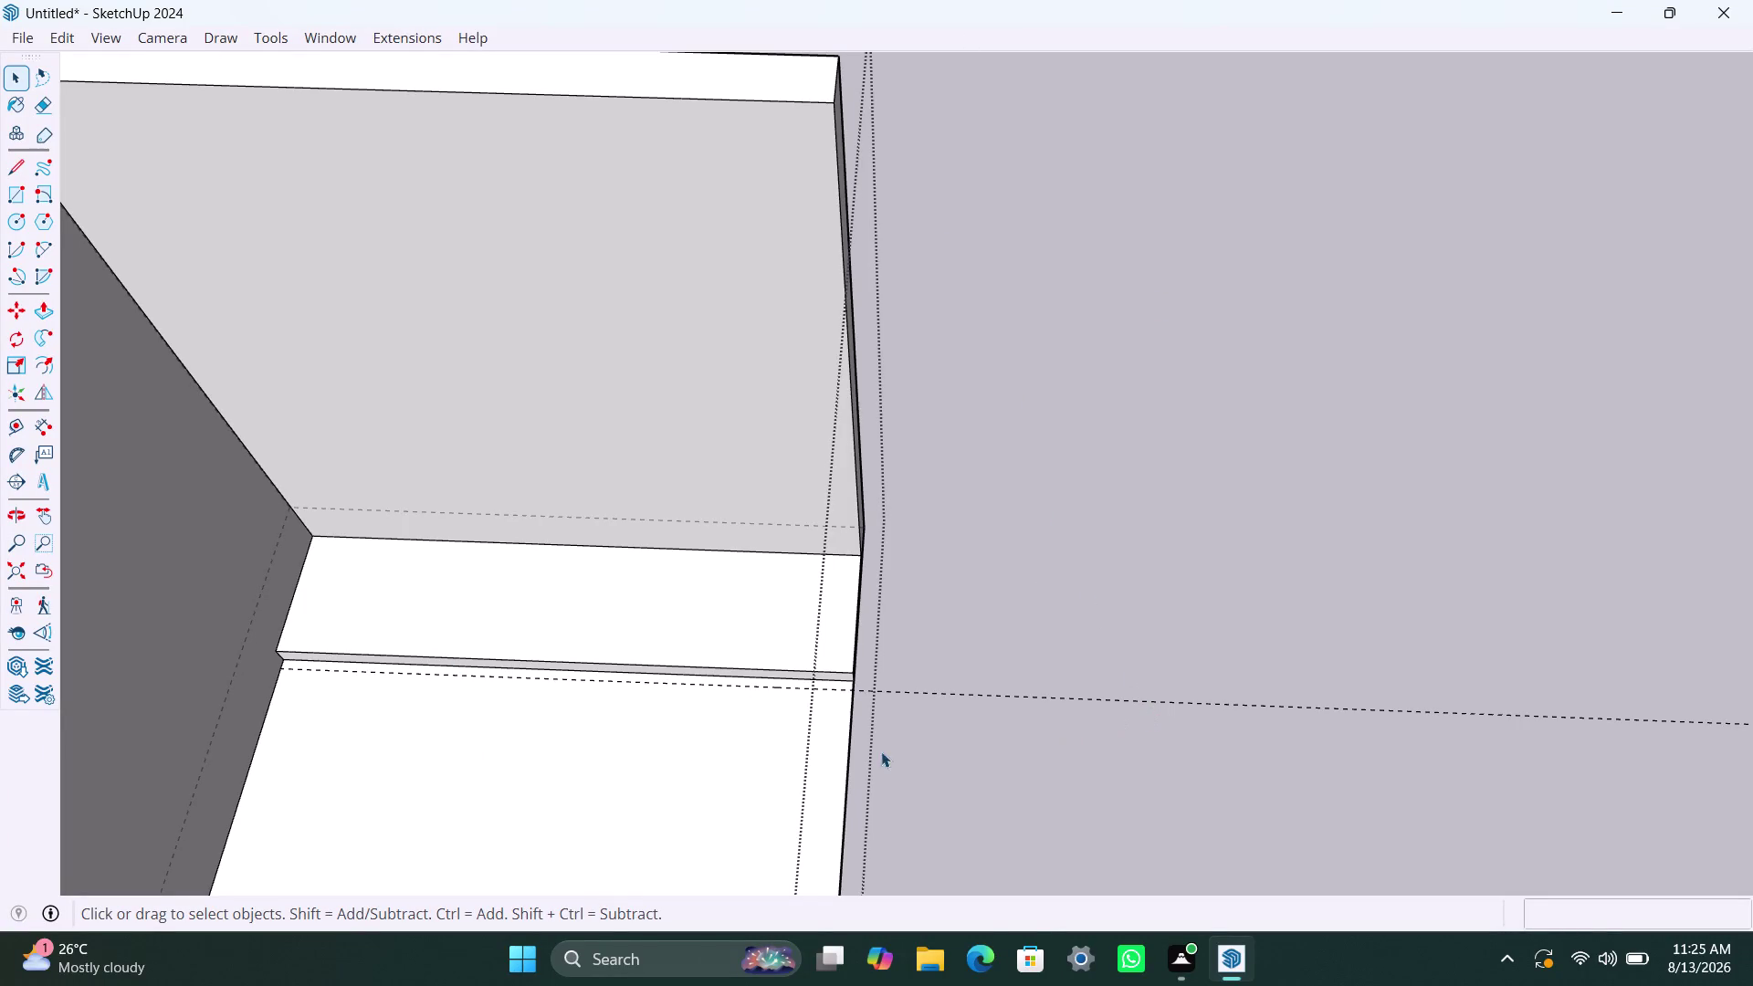
Place a Tape Measure guide 155 mm from the ledge's left end.
click(285, 617)
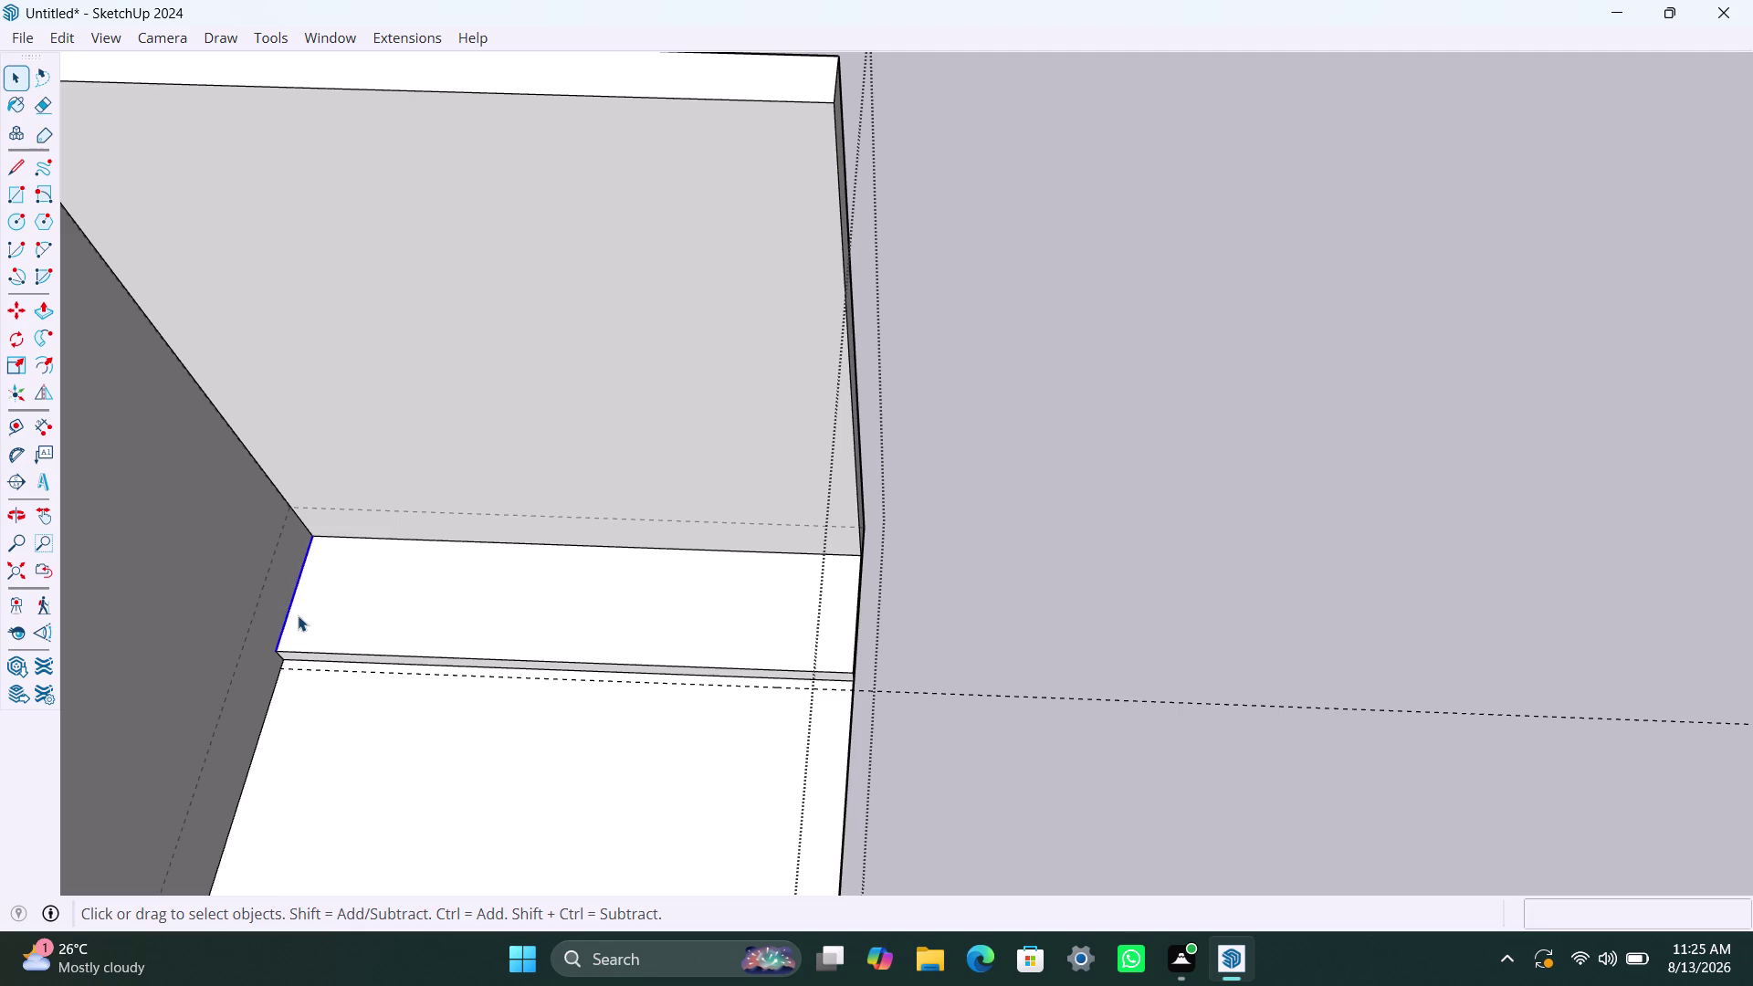
key(t)
click(291, 611)
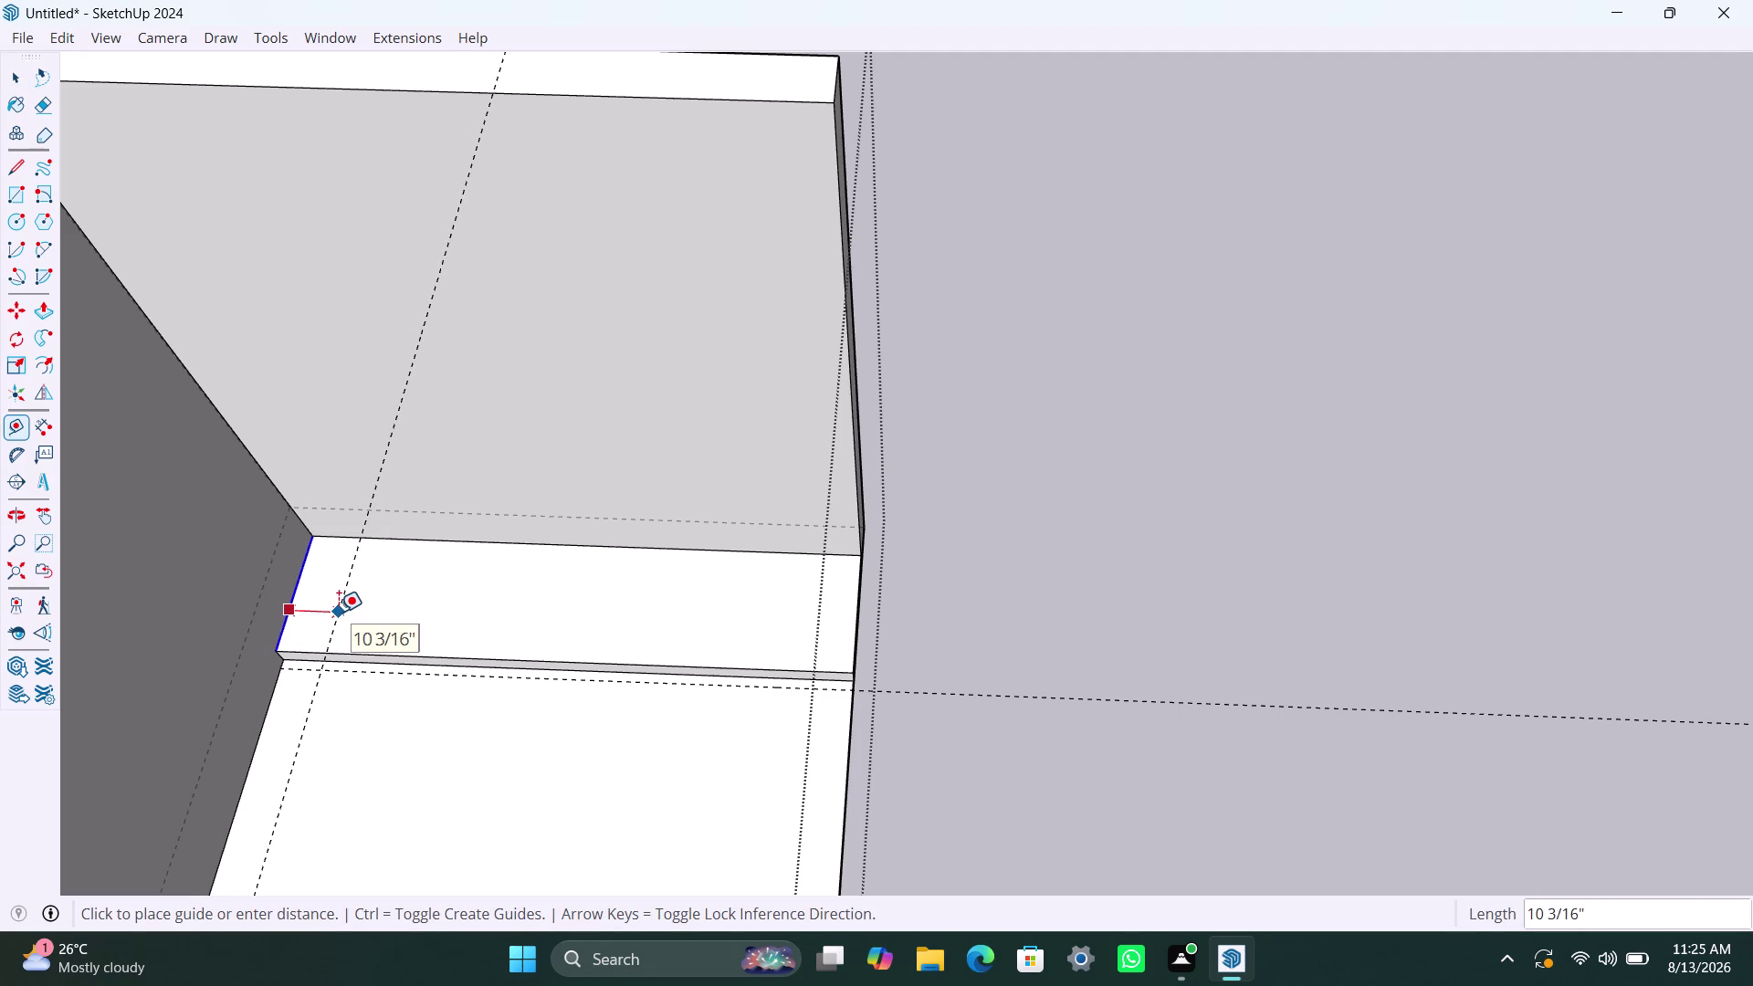
text(155)
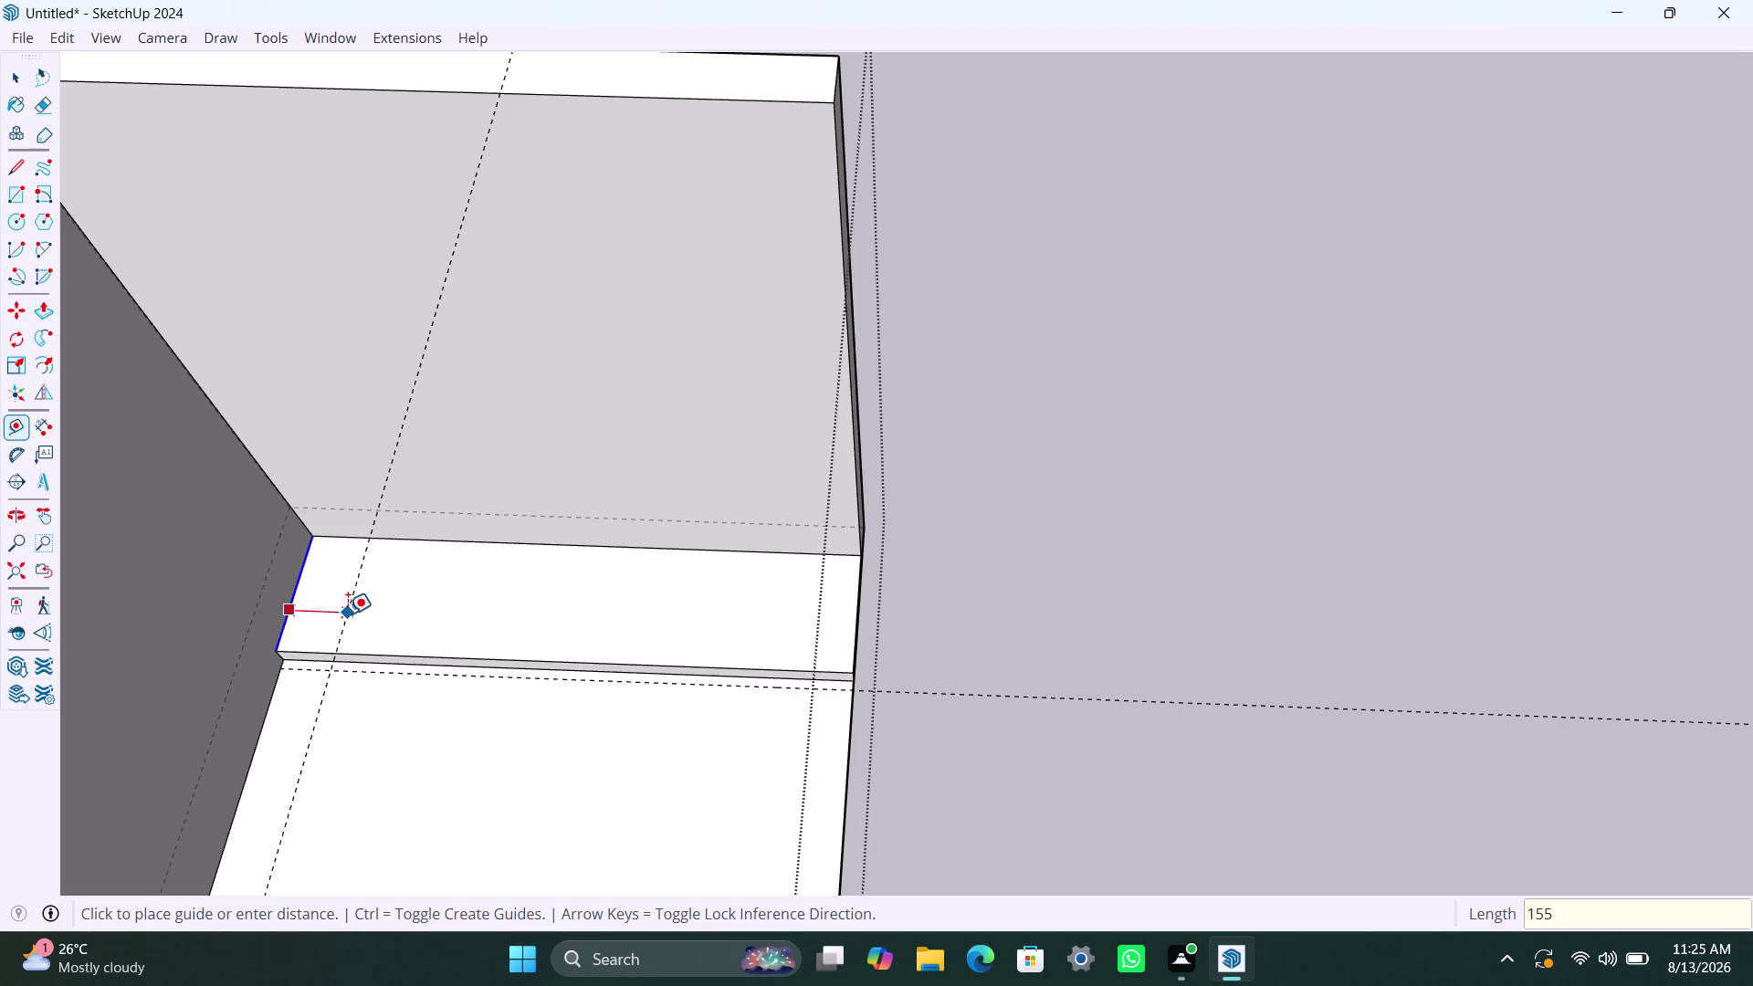
text(mm)
key(Return)
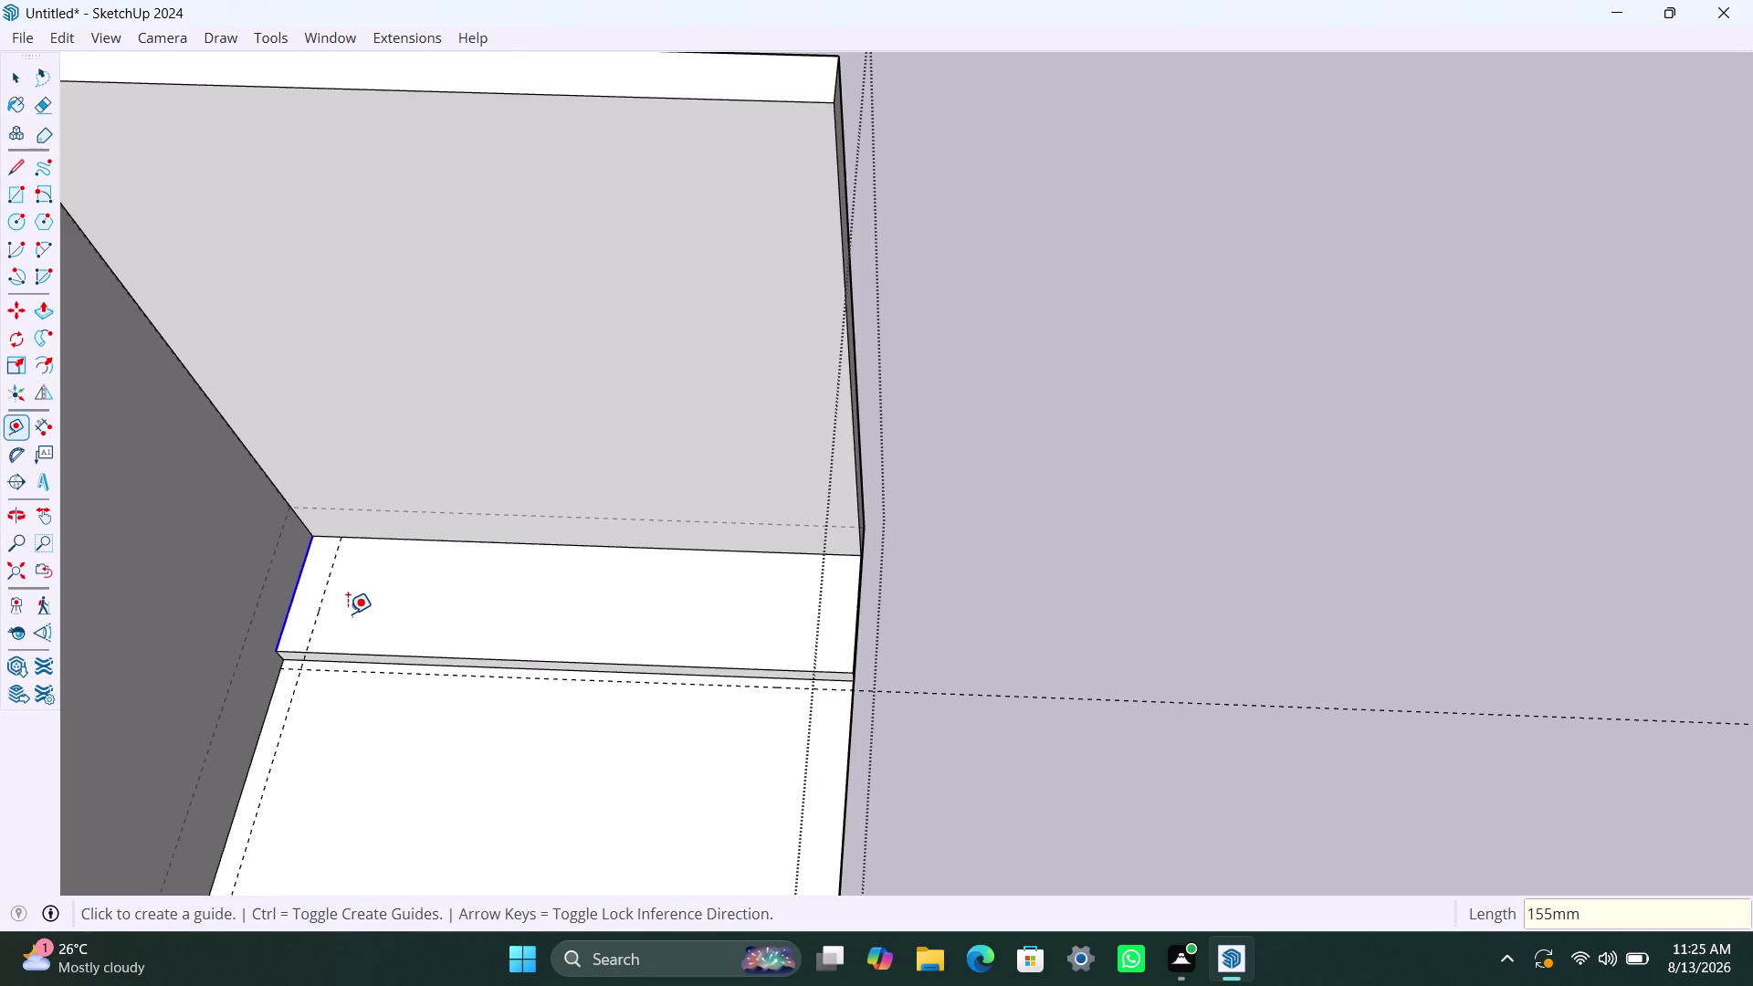
click(319, 592)
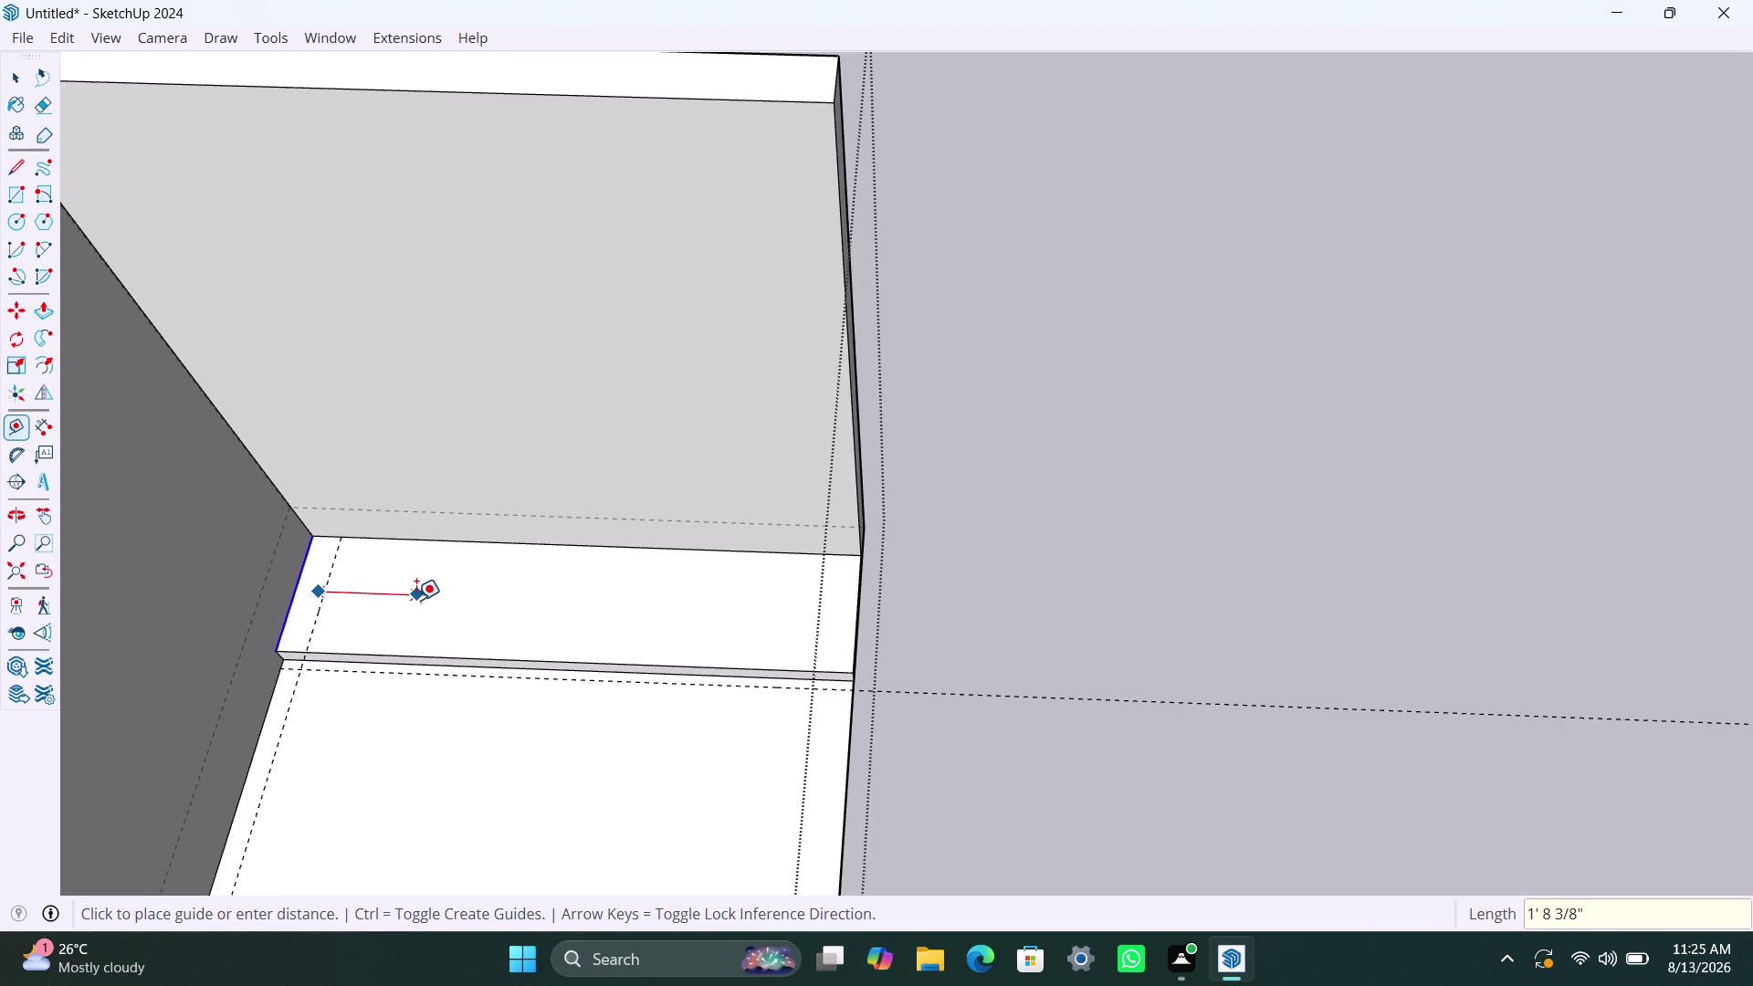
key(Escape)
Add guides 850 mm and then 600 mm further along the ledge.
click(318, 601)
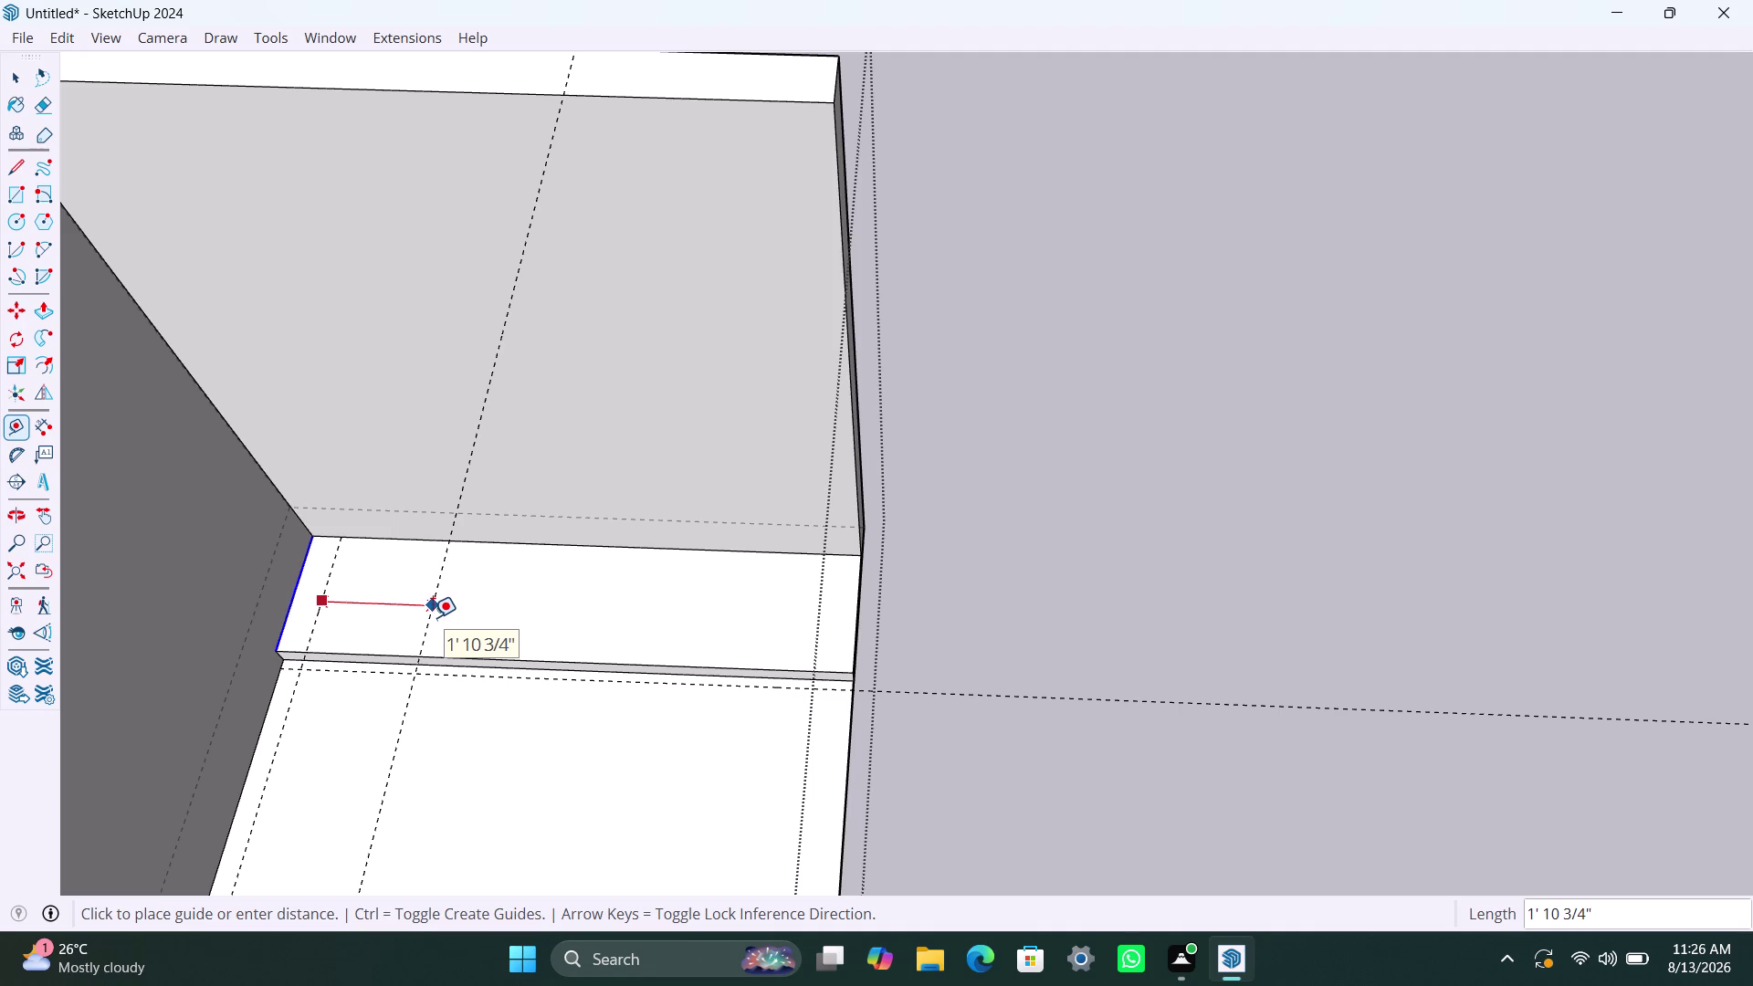
text(850m)
text(m)
key(Return)
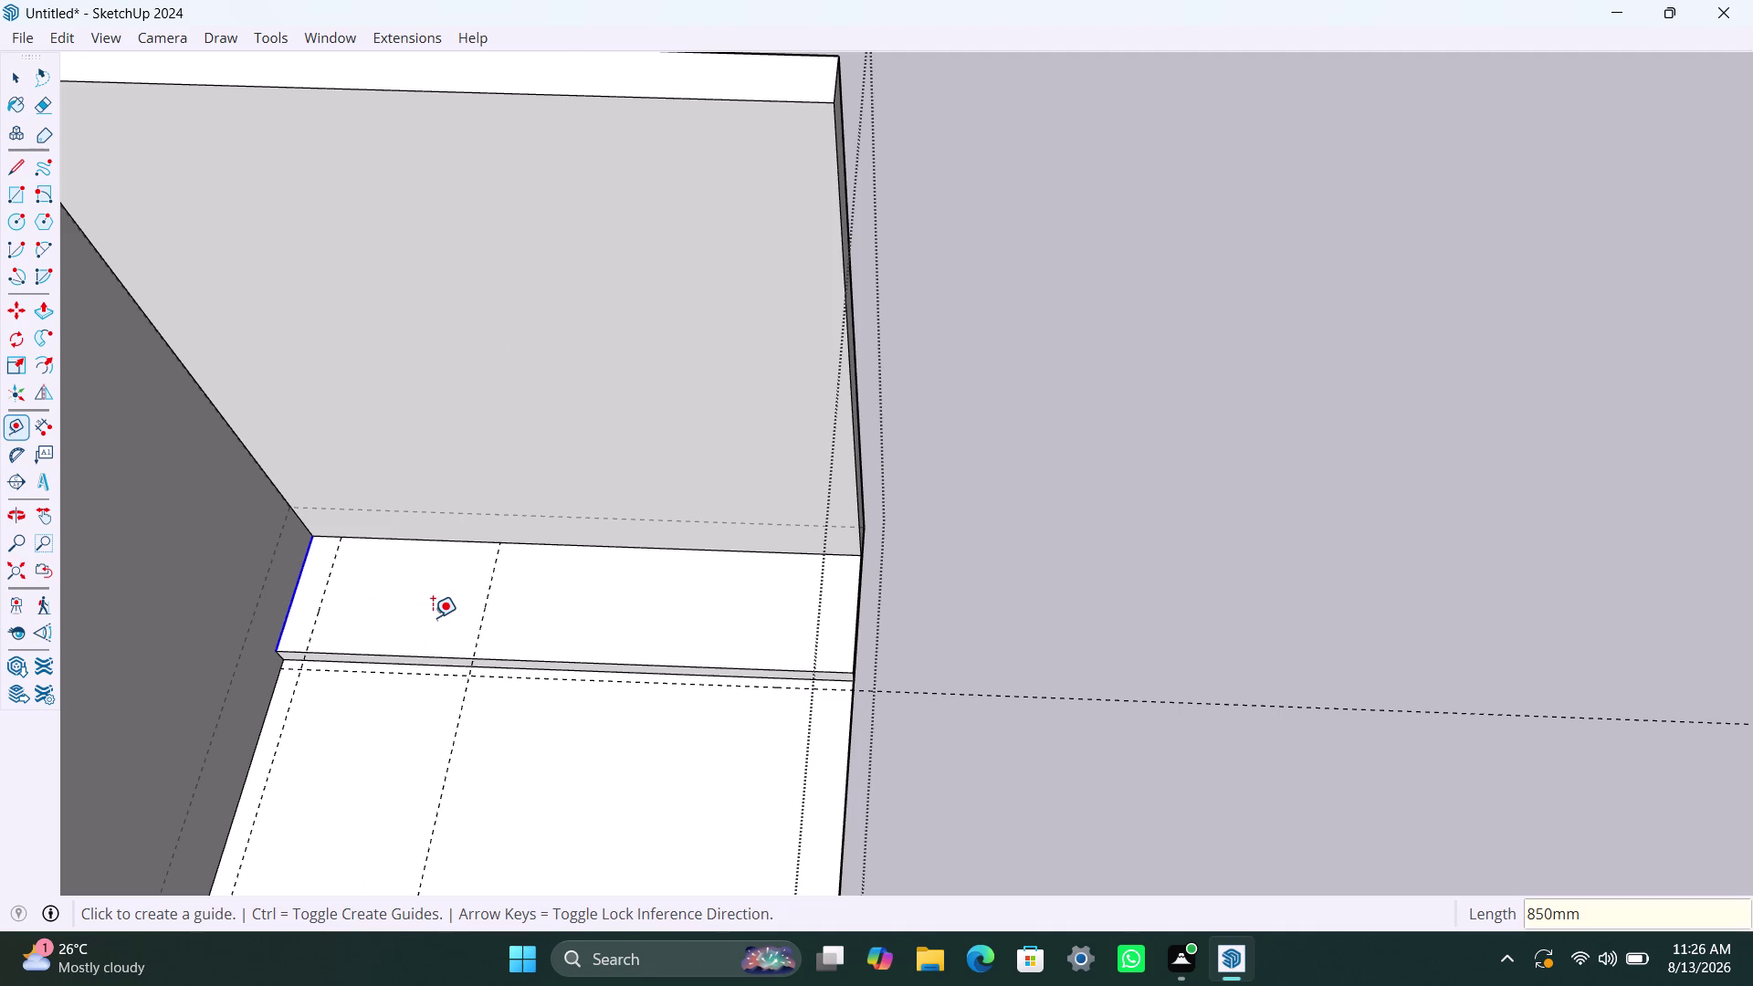
click(485, 602)
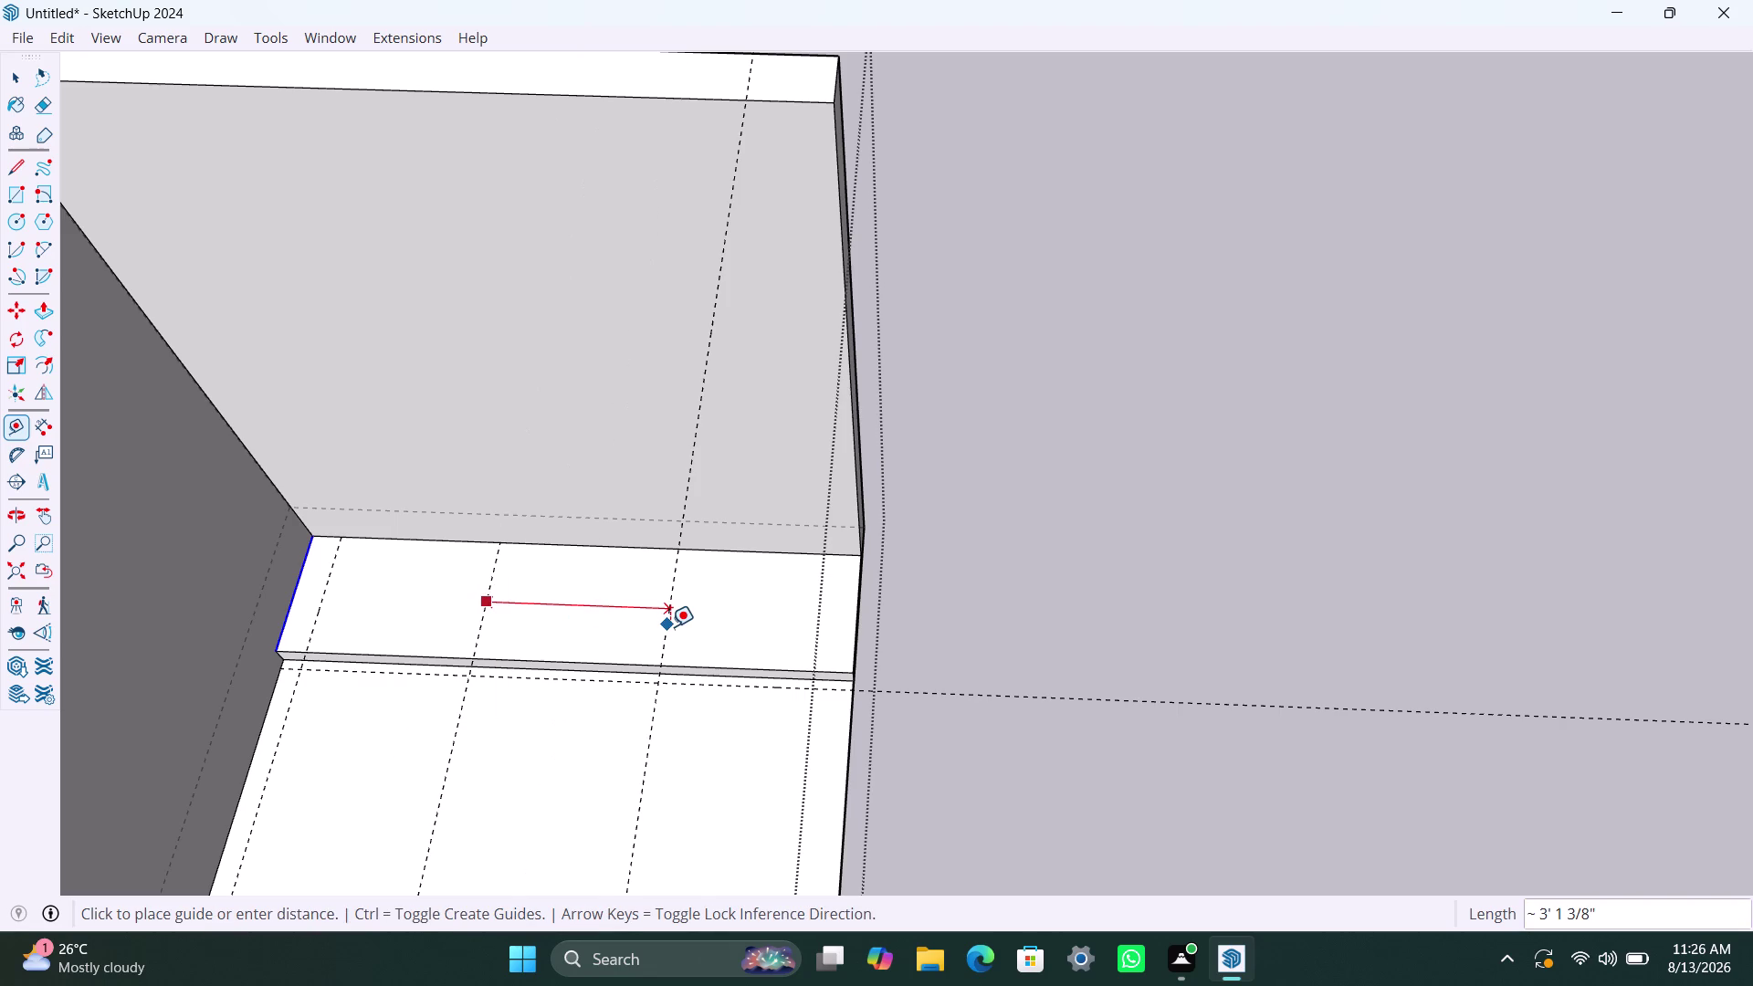
text(600)
text(mm)
key(Return)
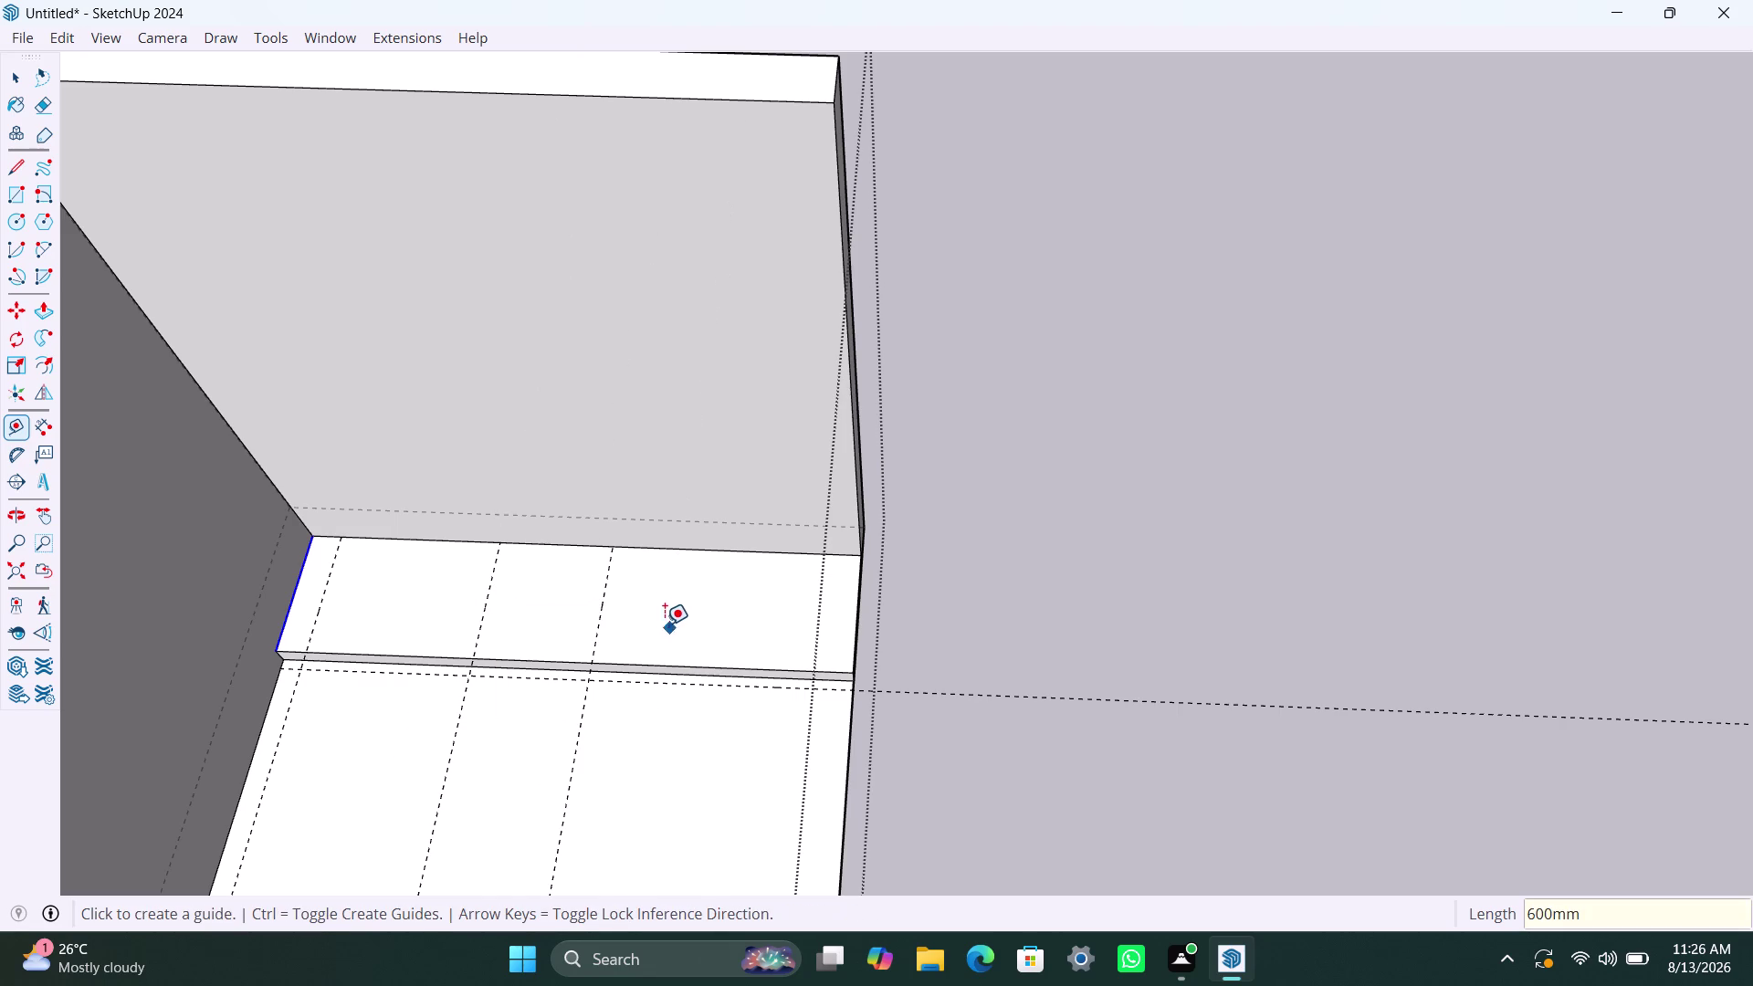
Add guides 200 mm, 400 mm and 40 mm further along the ledge.
click(602, 605)
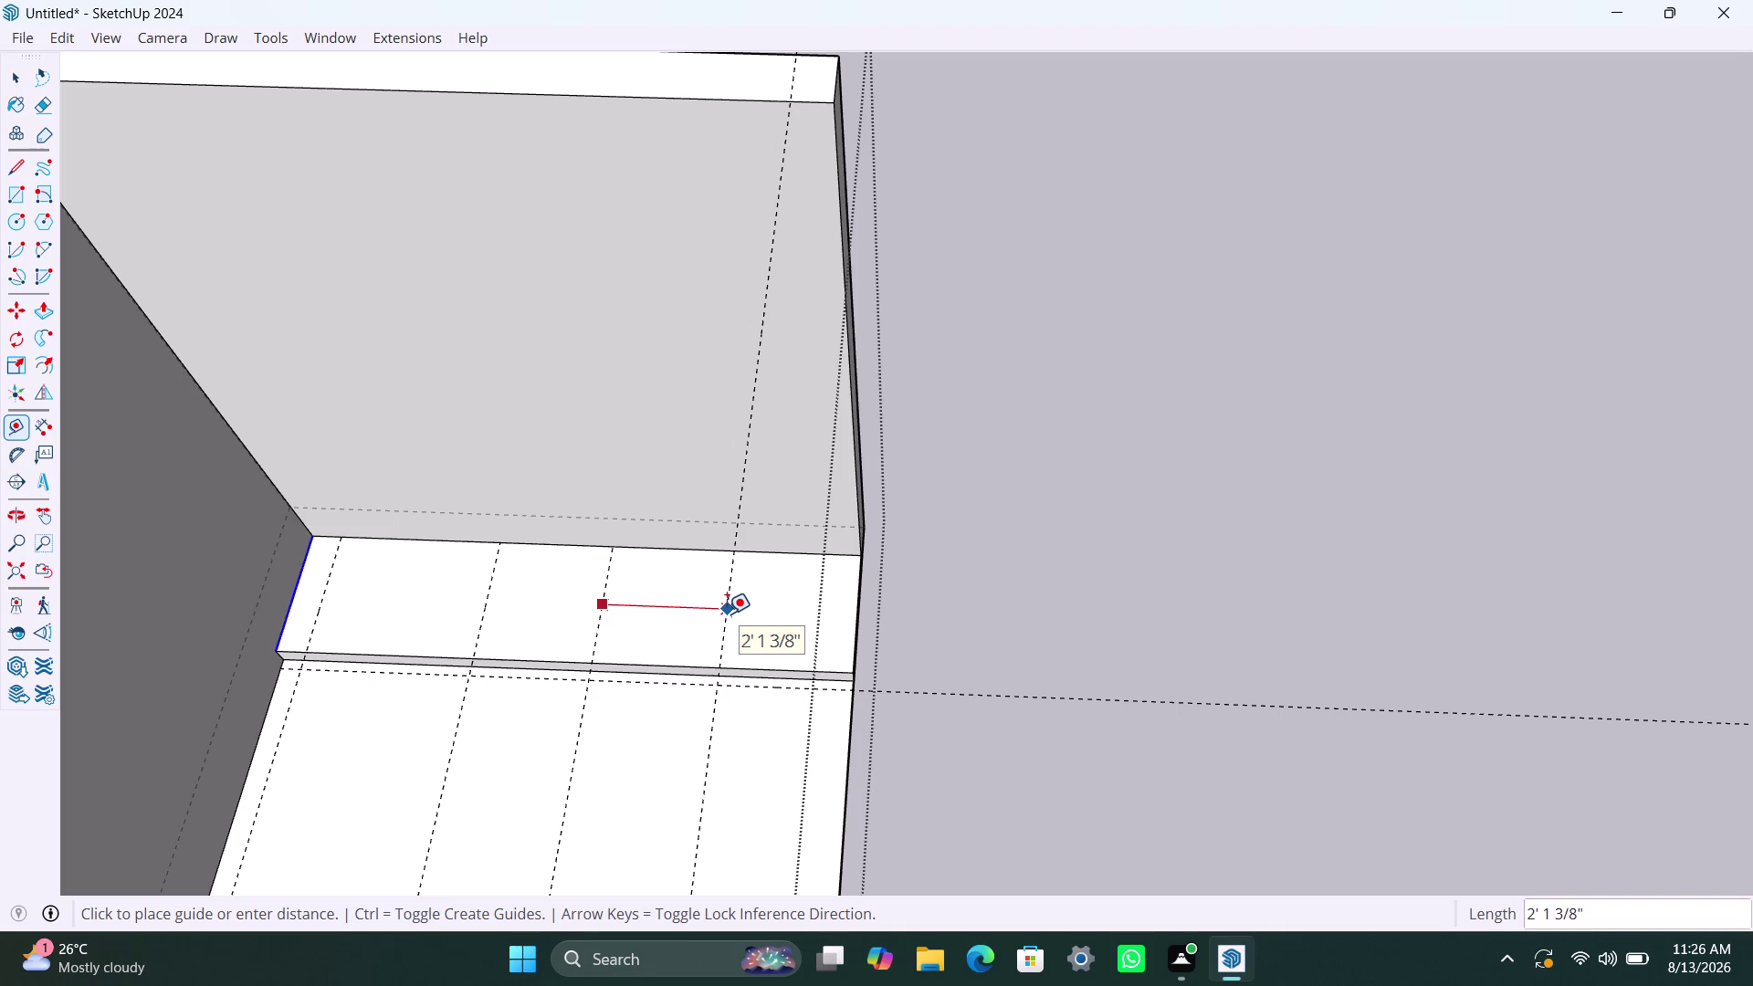
text(200m)
text(m)
key(Return)
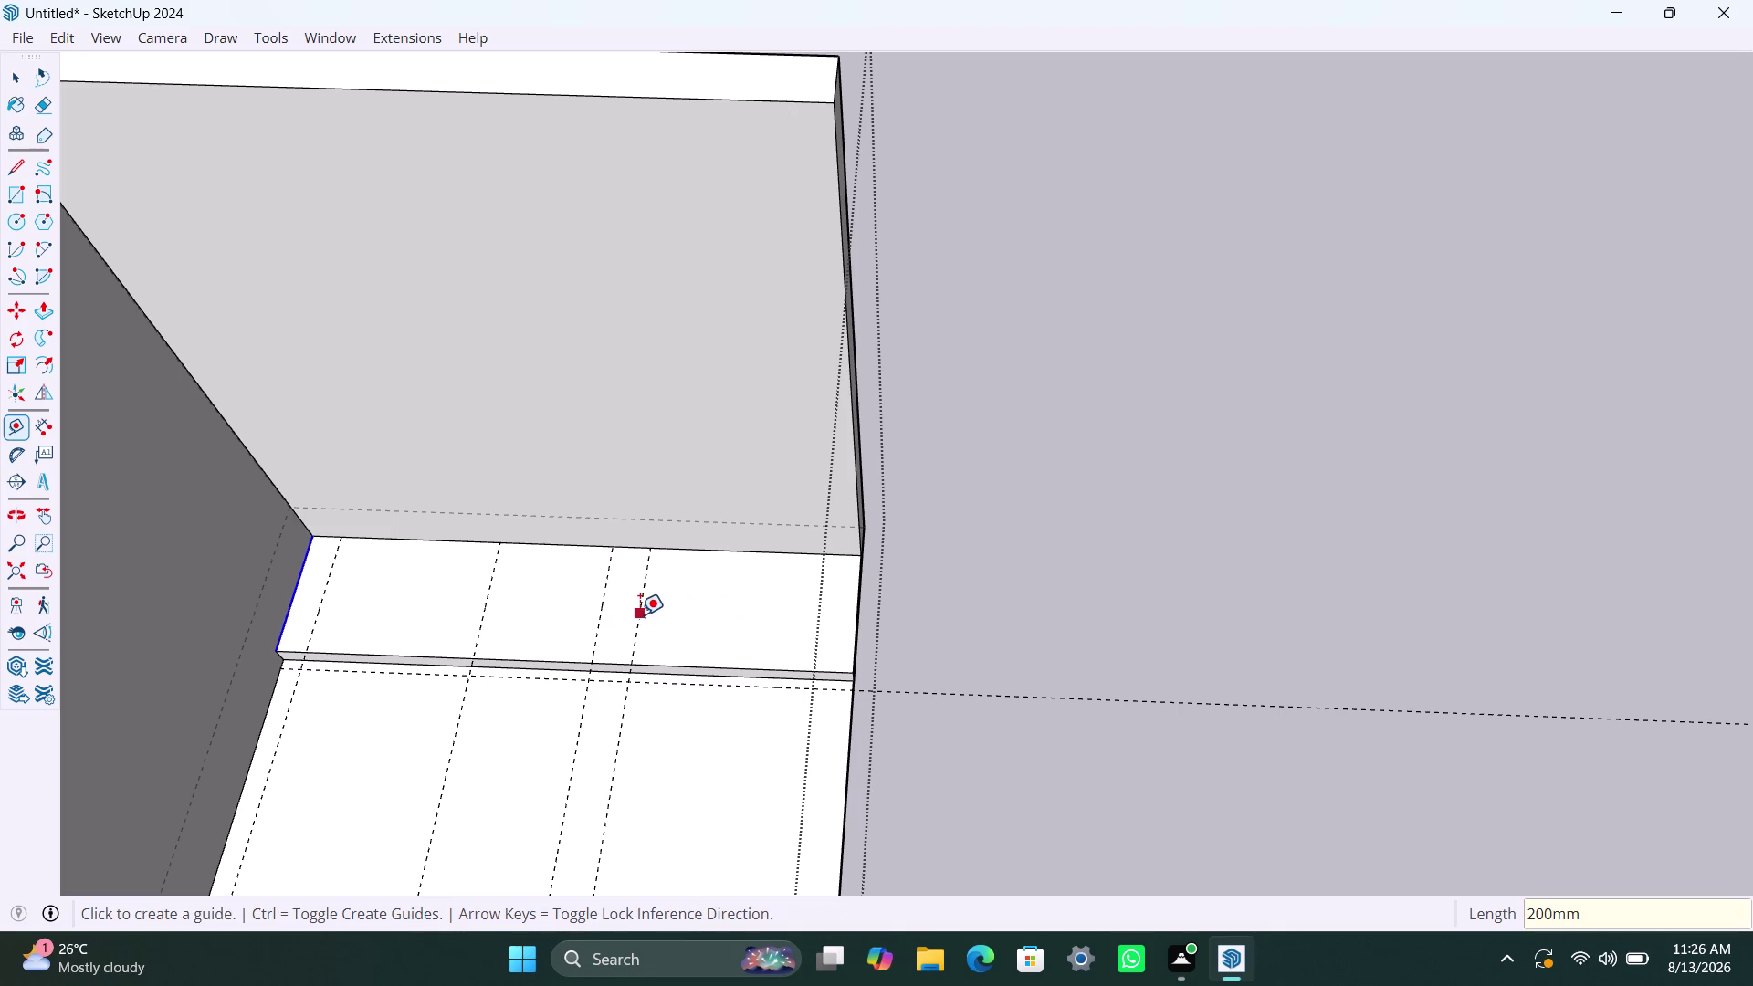
click(640, 614)
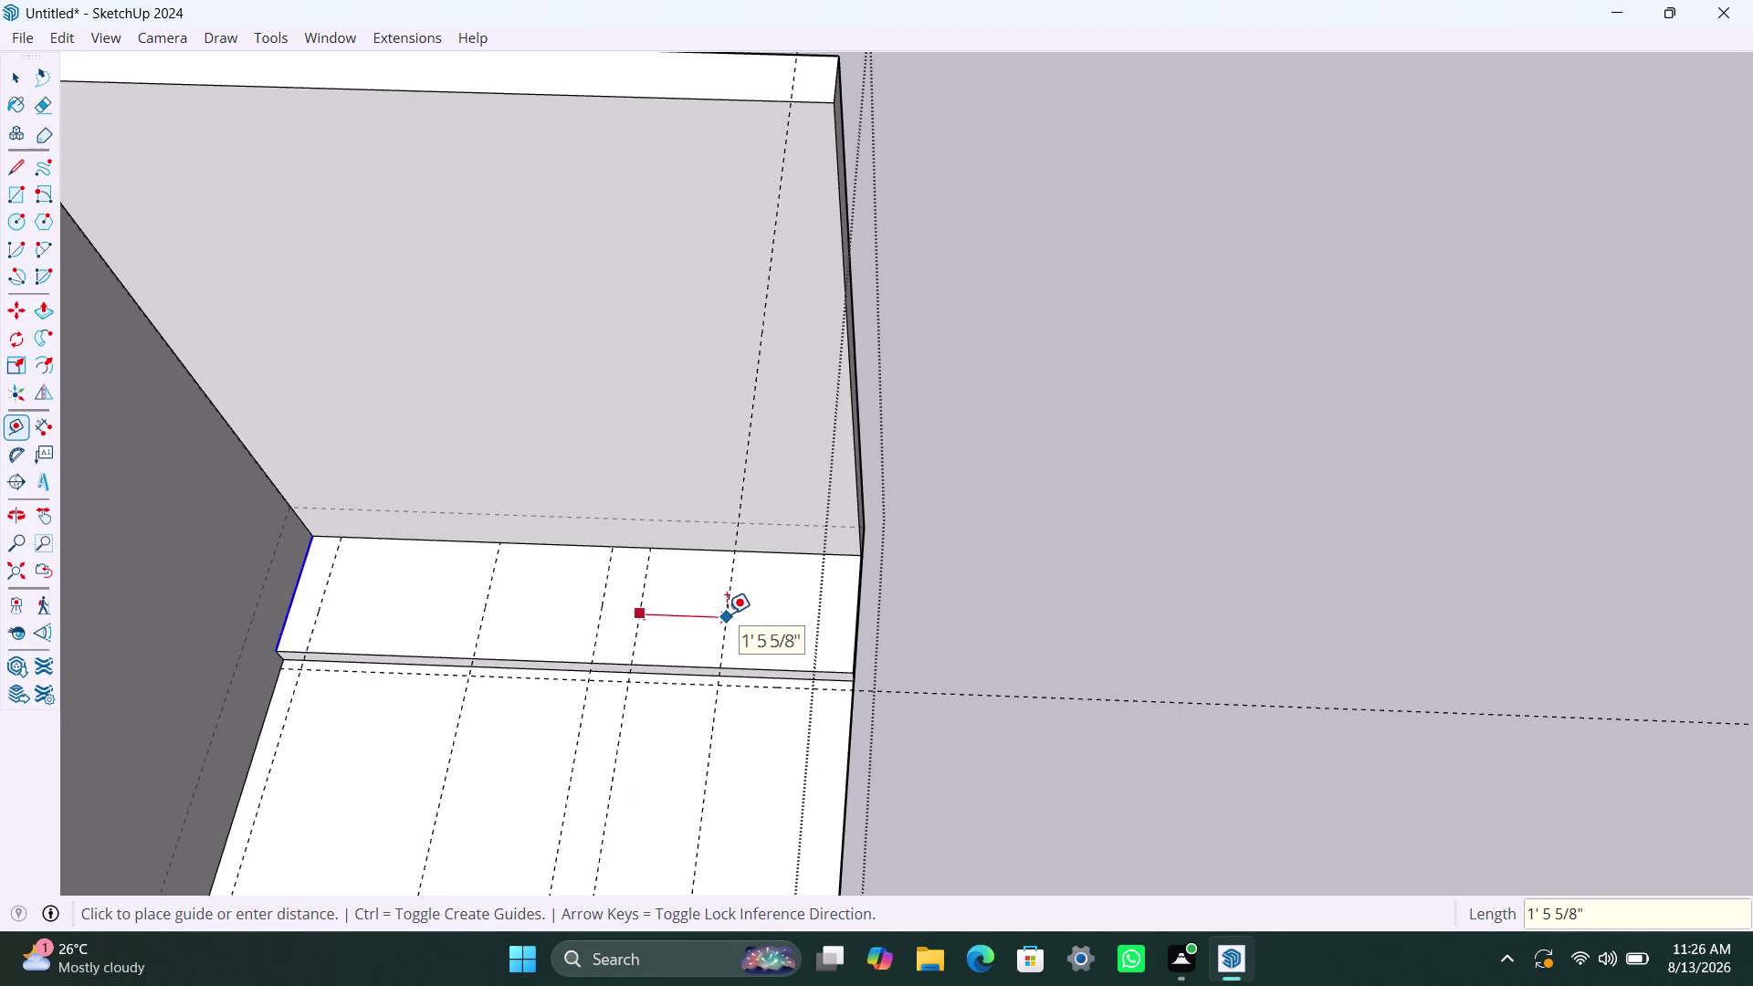
text(400)
text(mm)
key(Return)
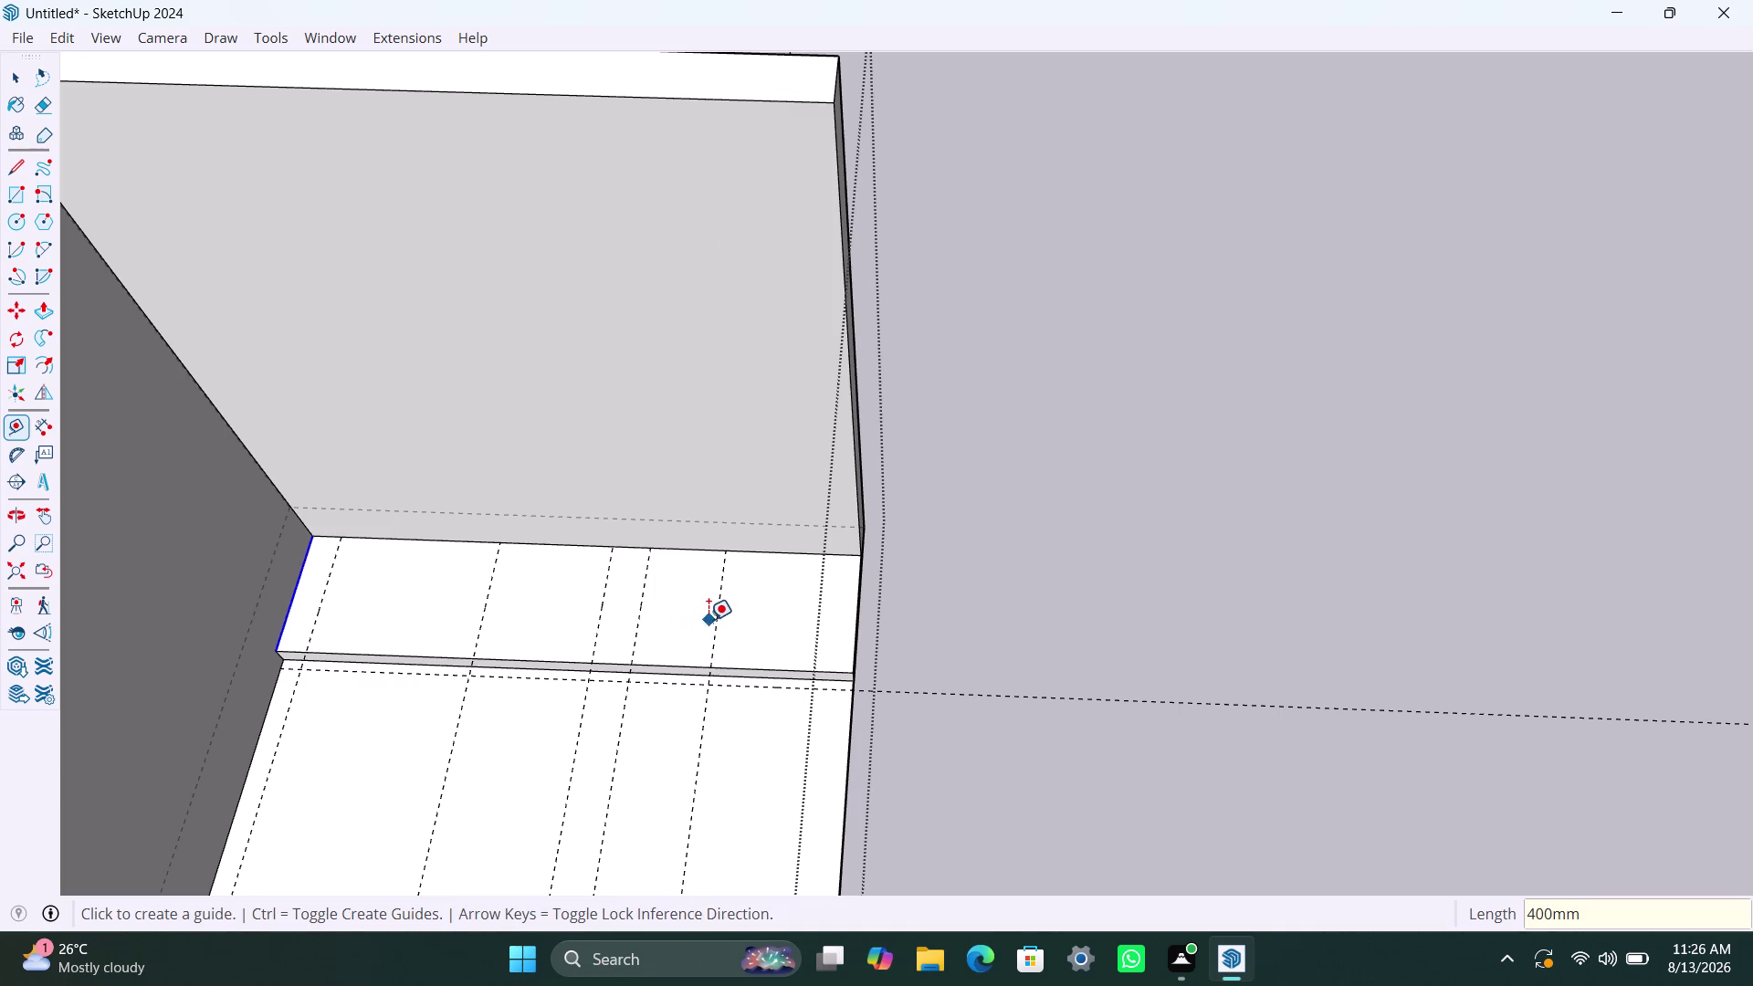
click(719, 614)
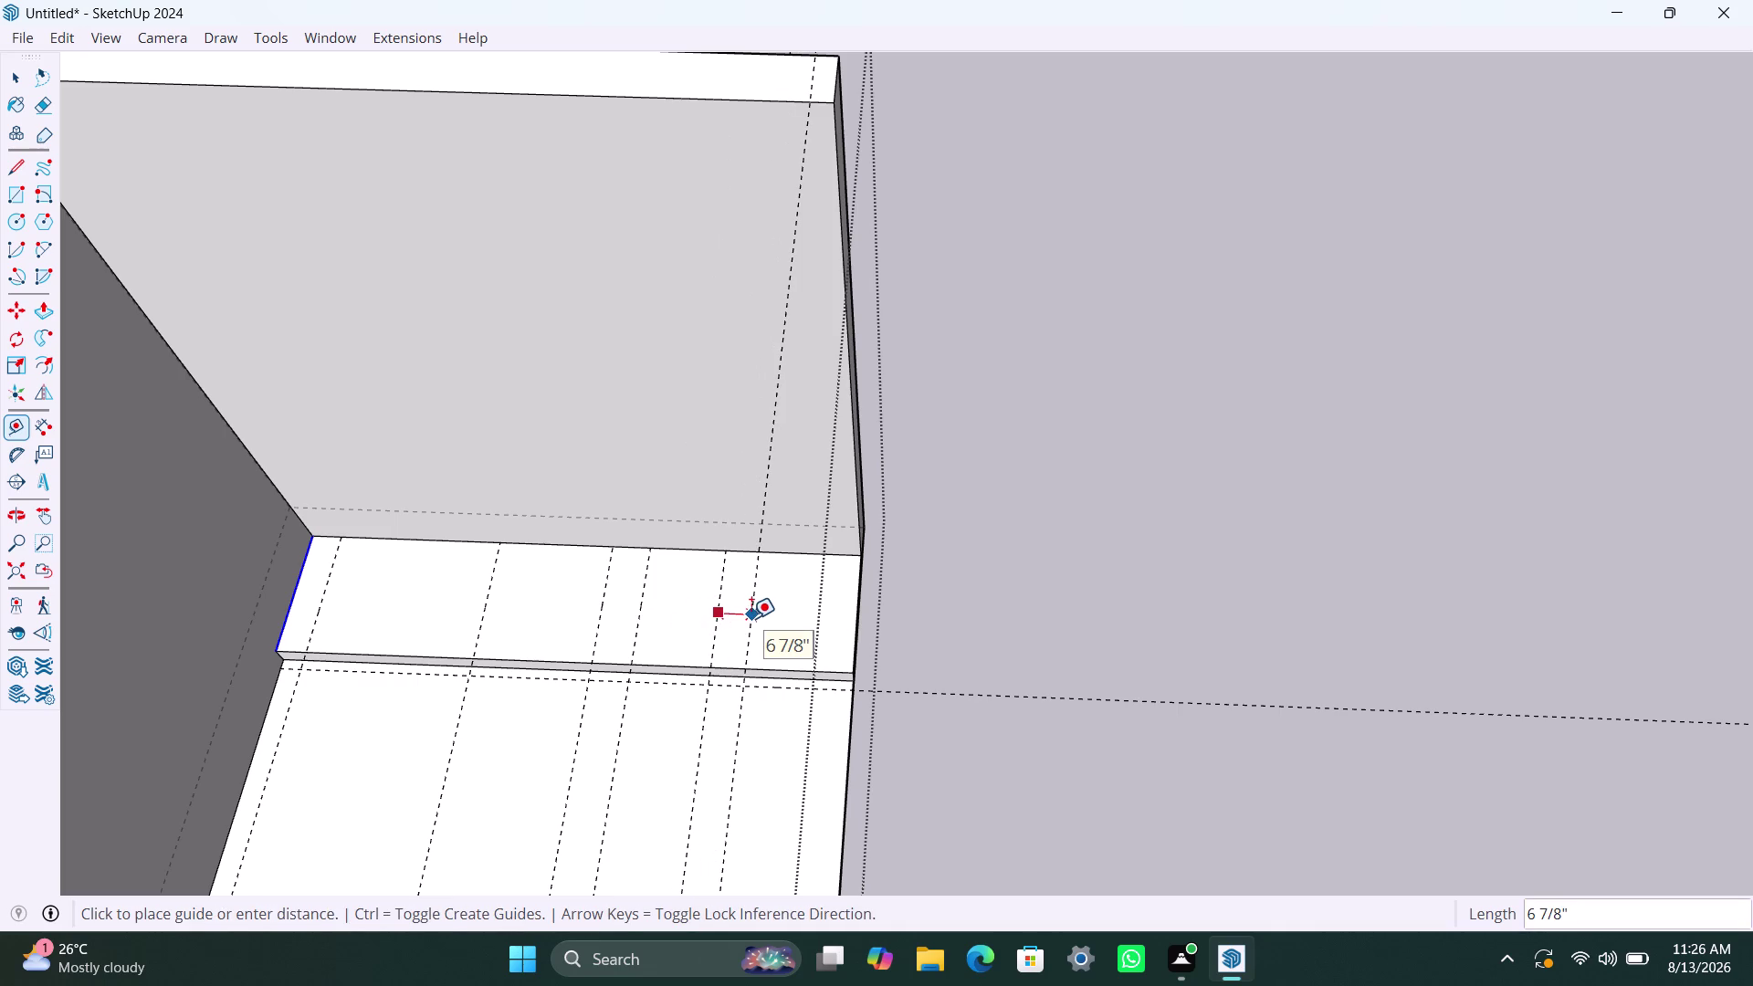
text(40mm)
key(Return)
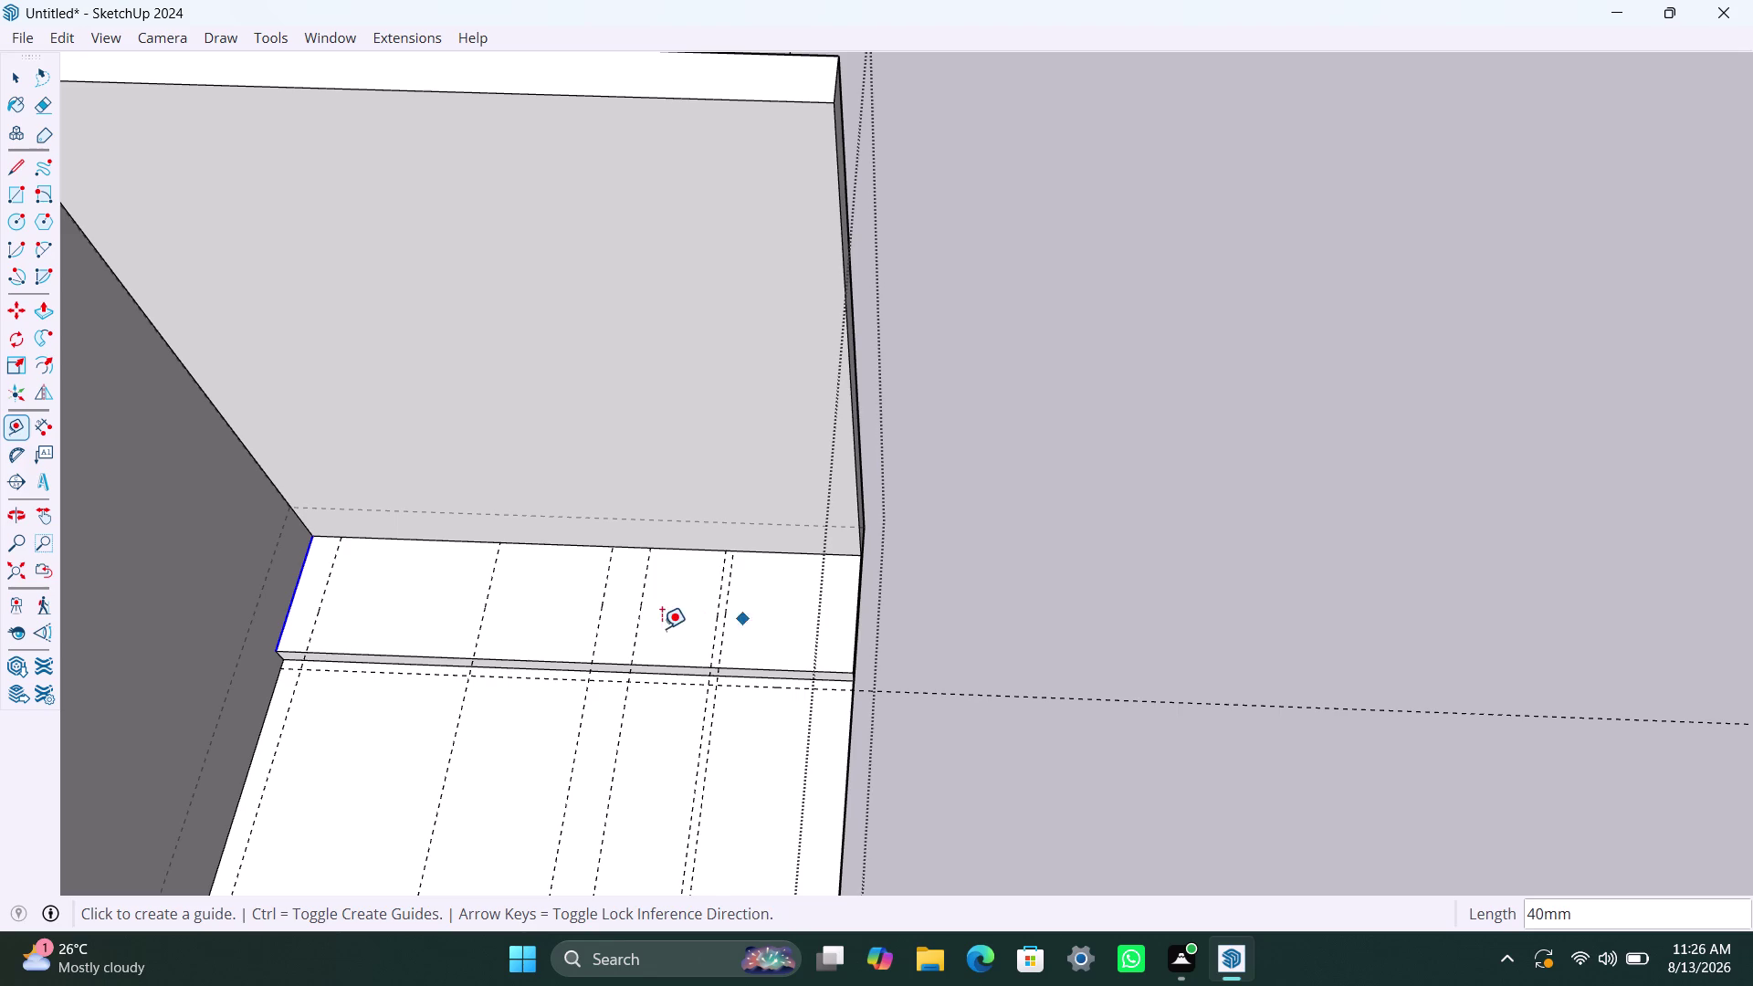
Undo the last three guides and place a new guide 600 mm from the third guide.
key(ctrl+z)
key(ctrl+z)
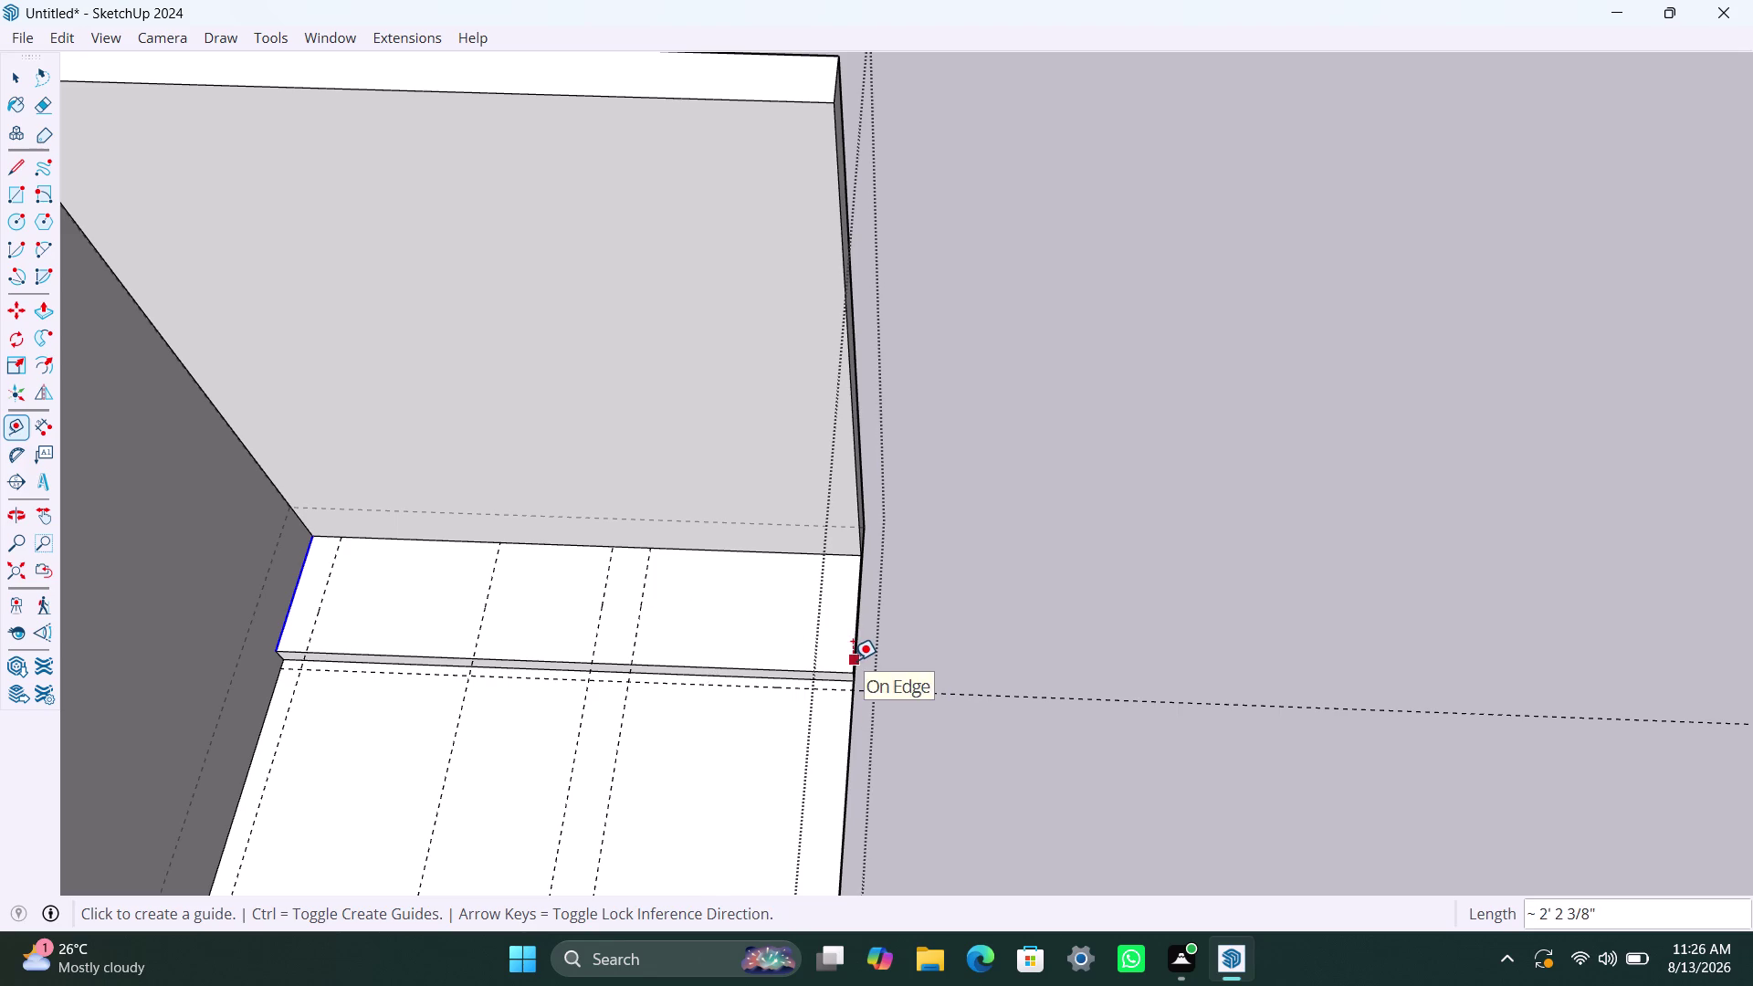
key(ctrl+z)
click(604, 598)
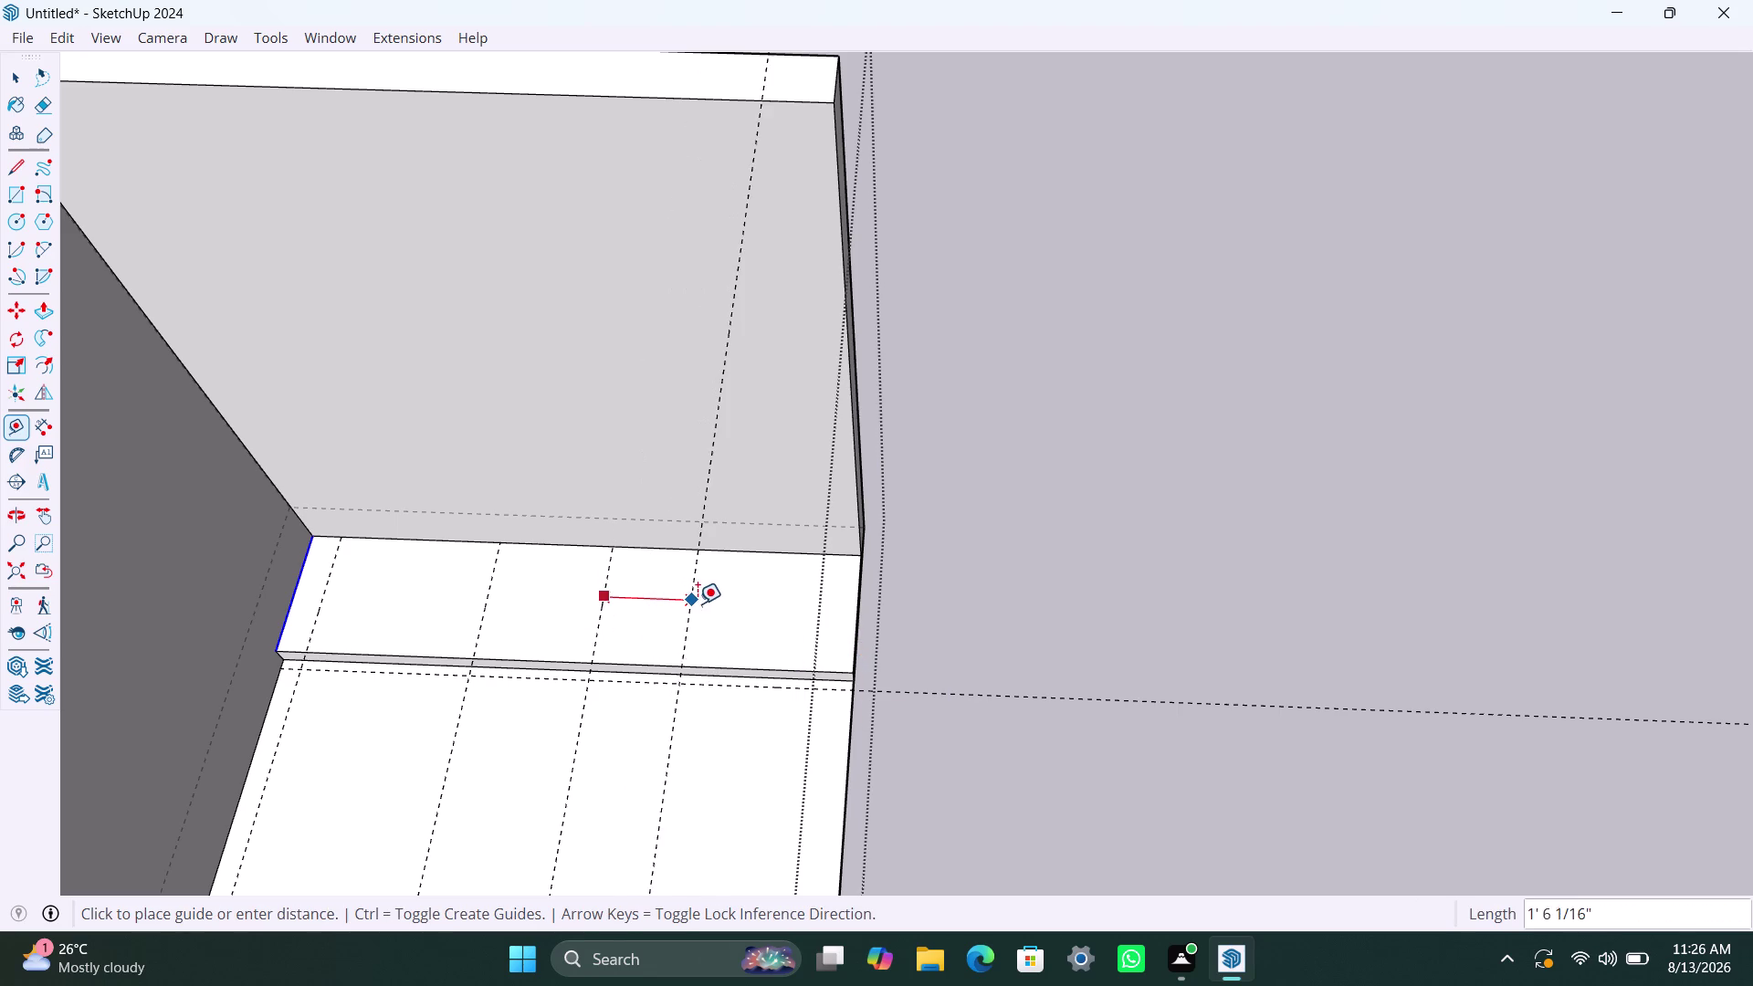
text(600)
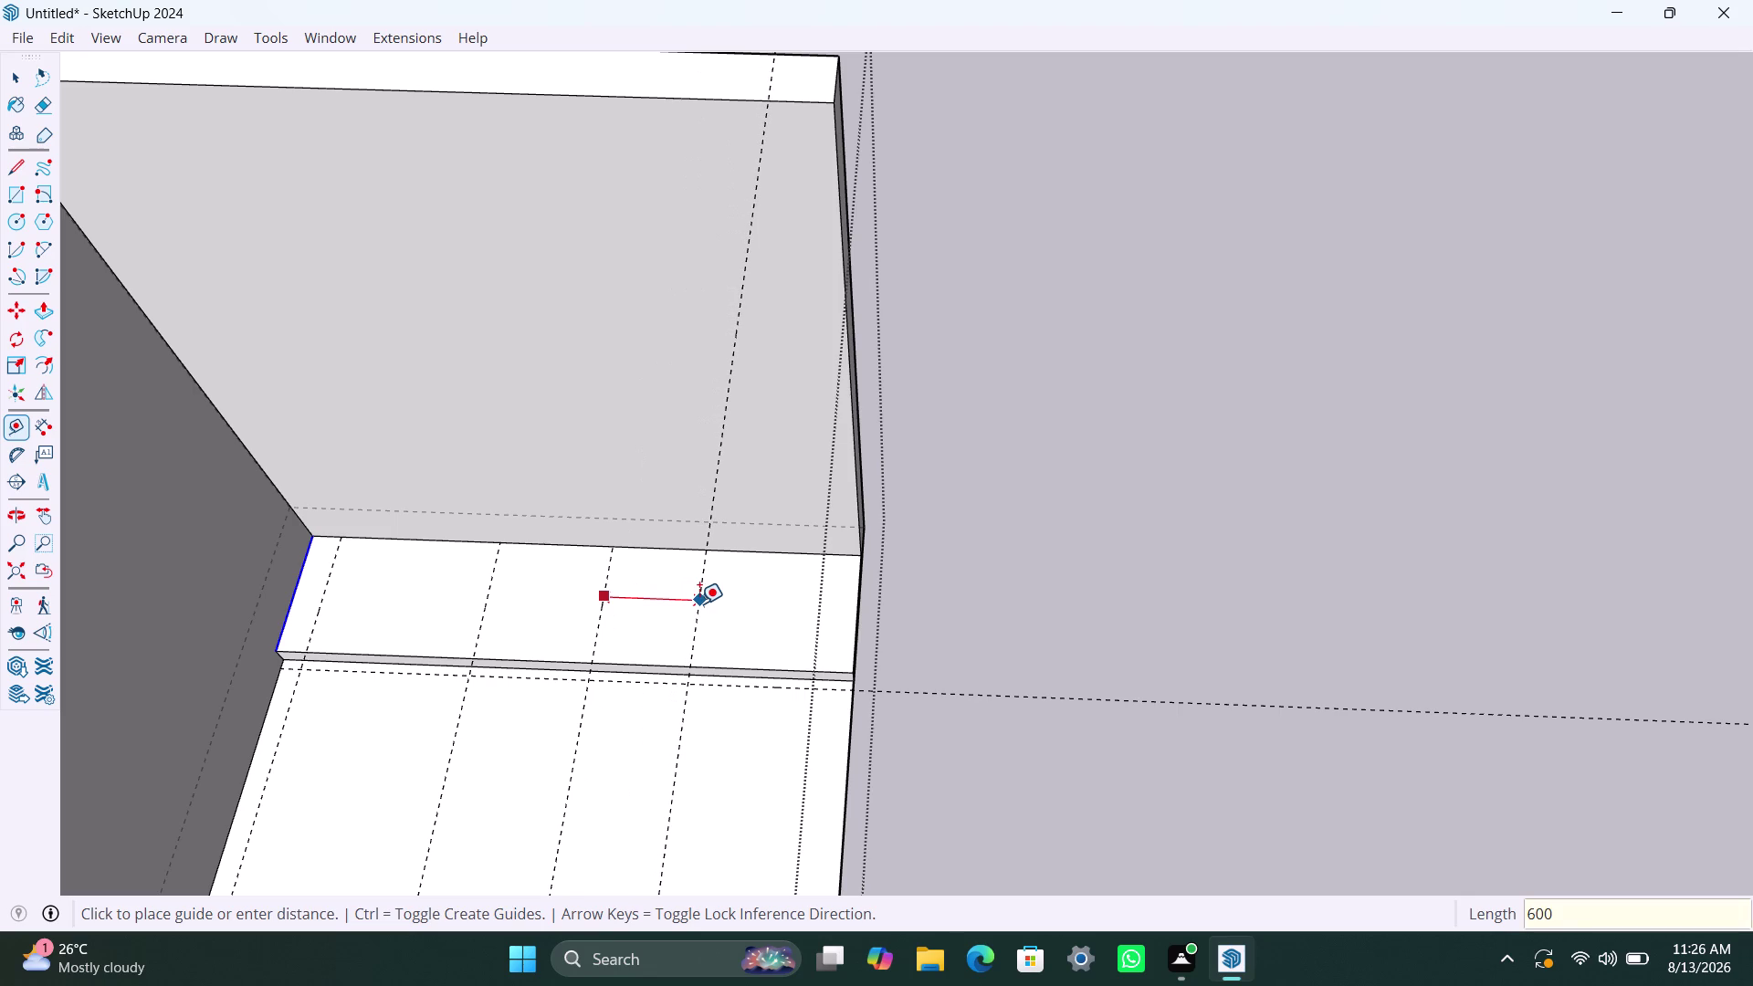
text(mm)
key(Return)
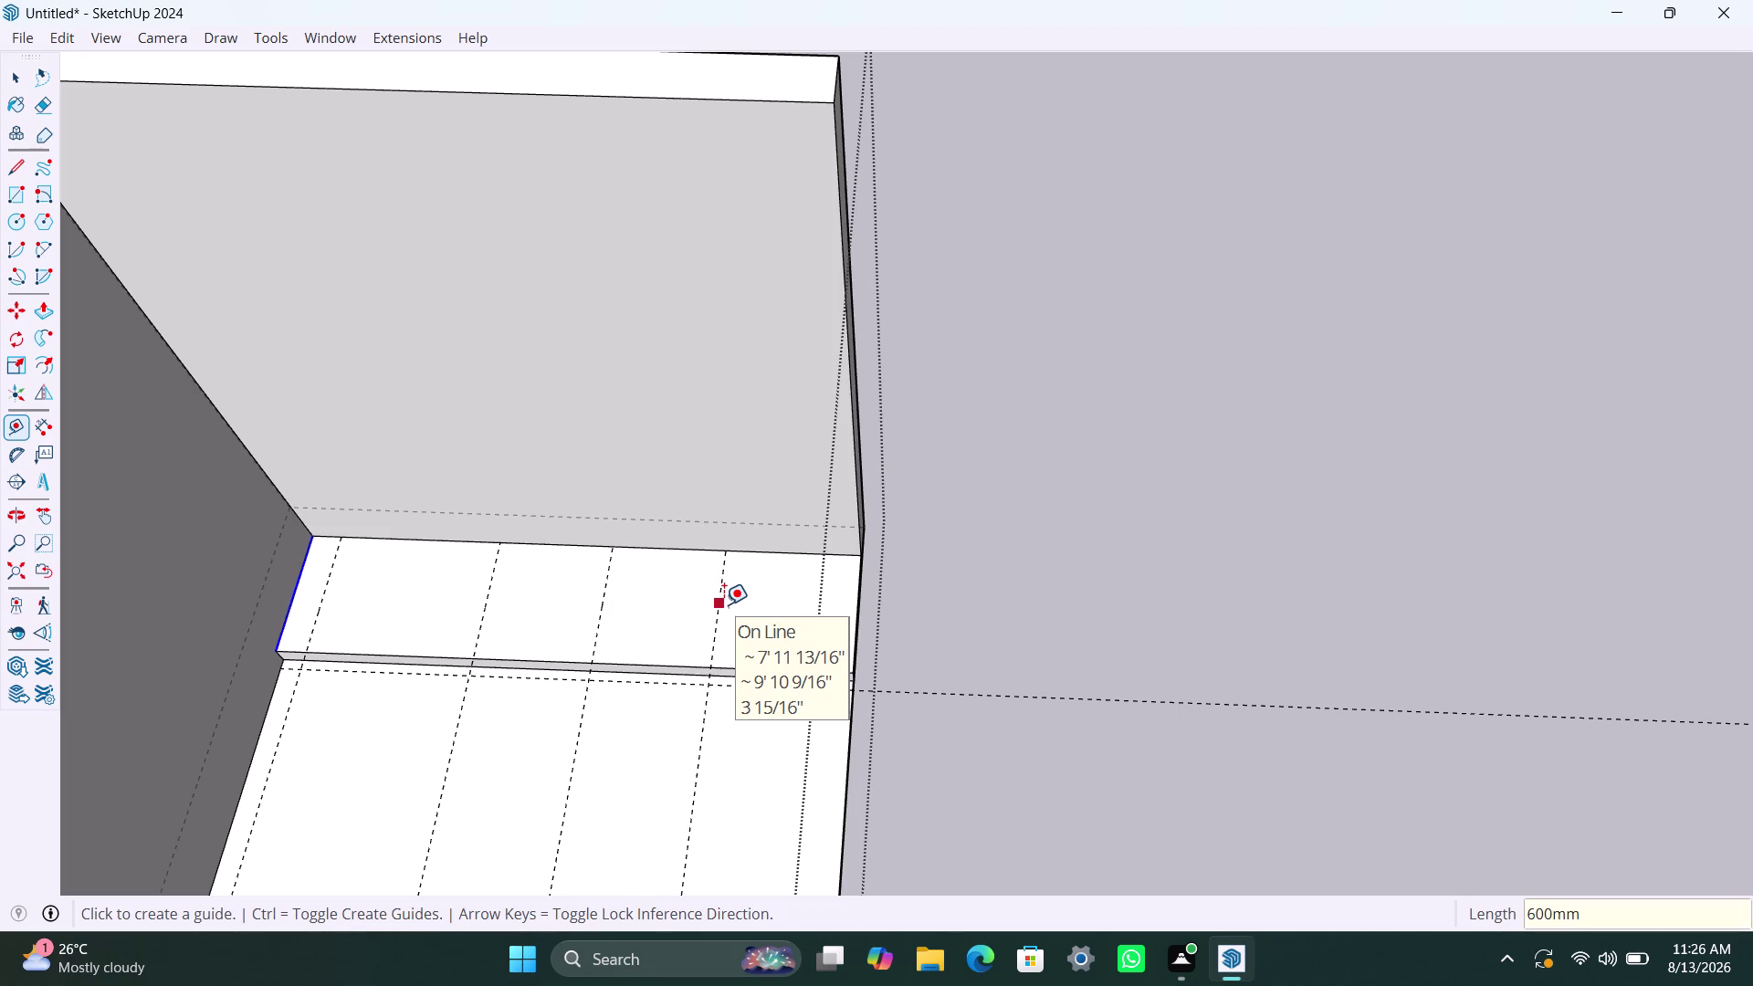
Add guides 200 mm and 400 mm further along the ledge.
click(724, 605)
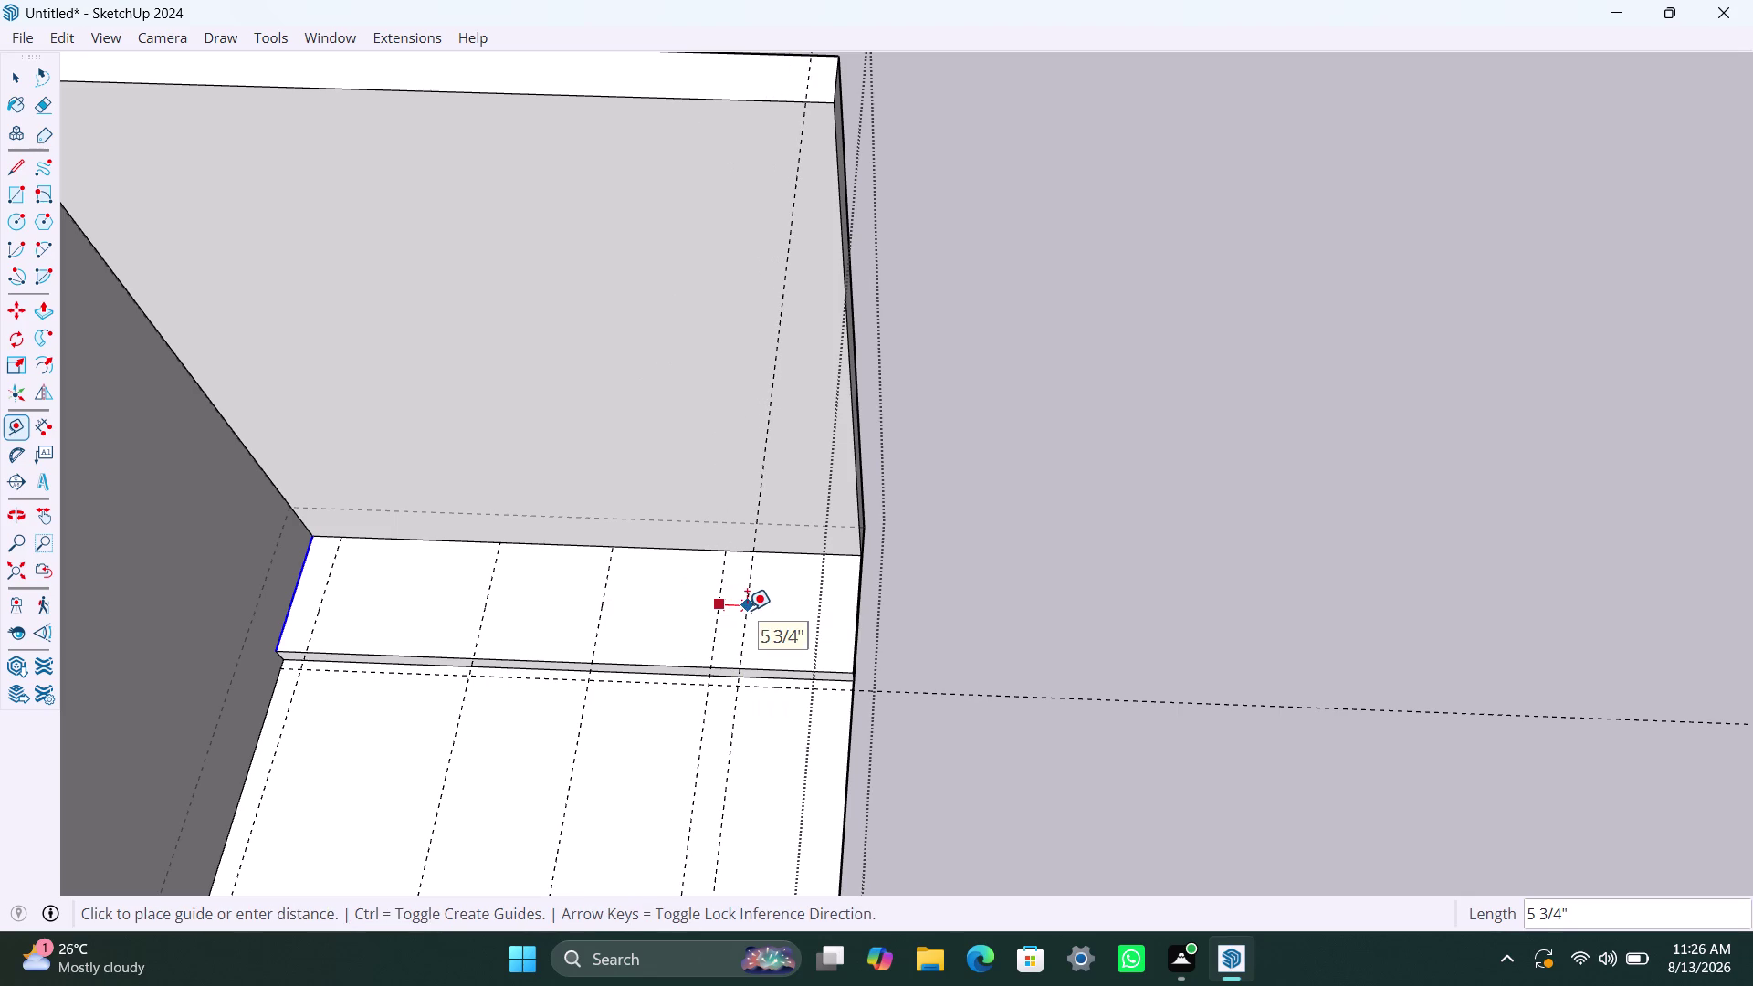
text(200mm)
key(Return)
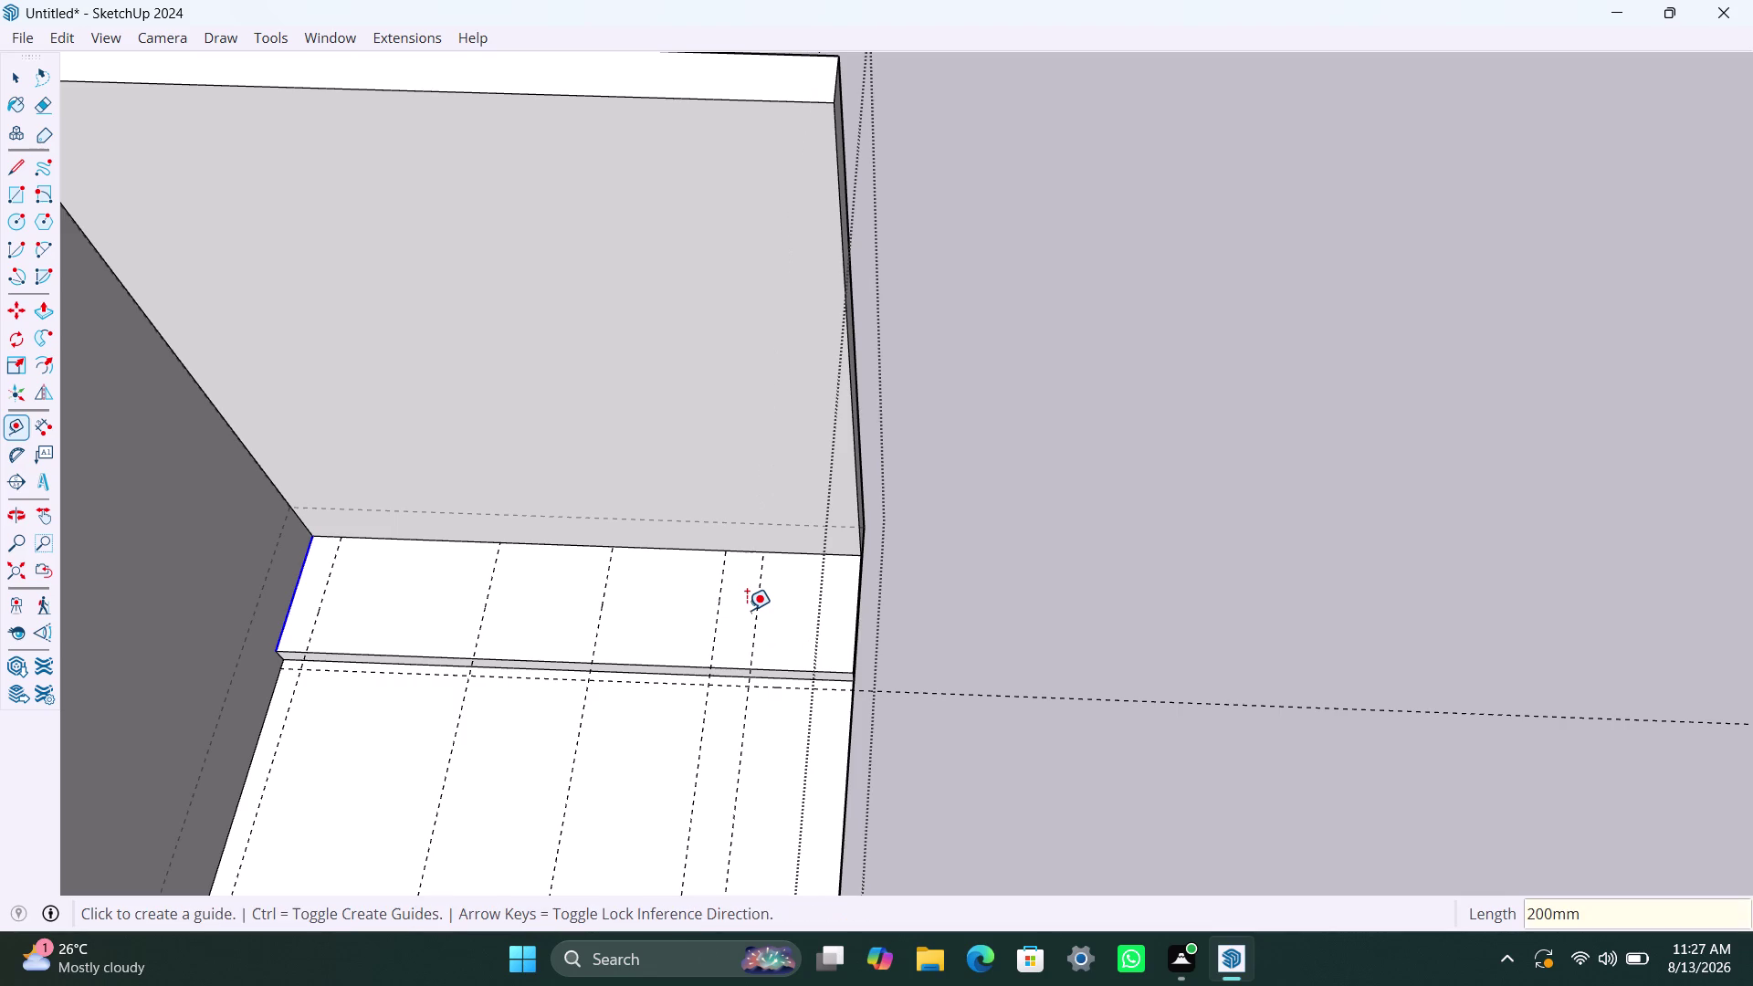
click(755, 612)
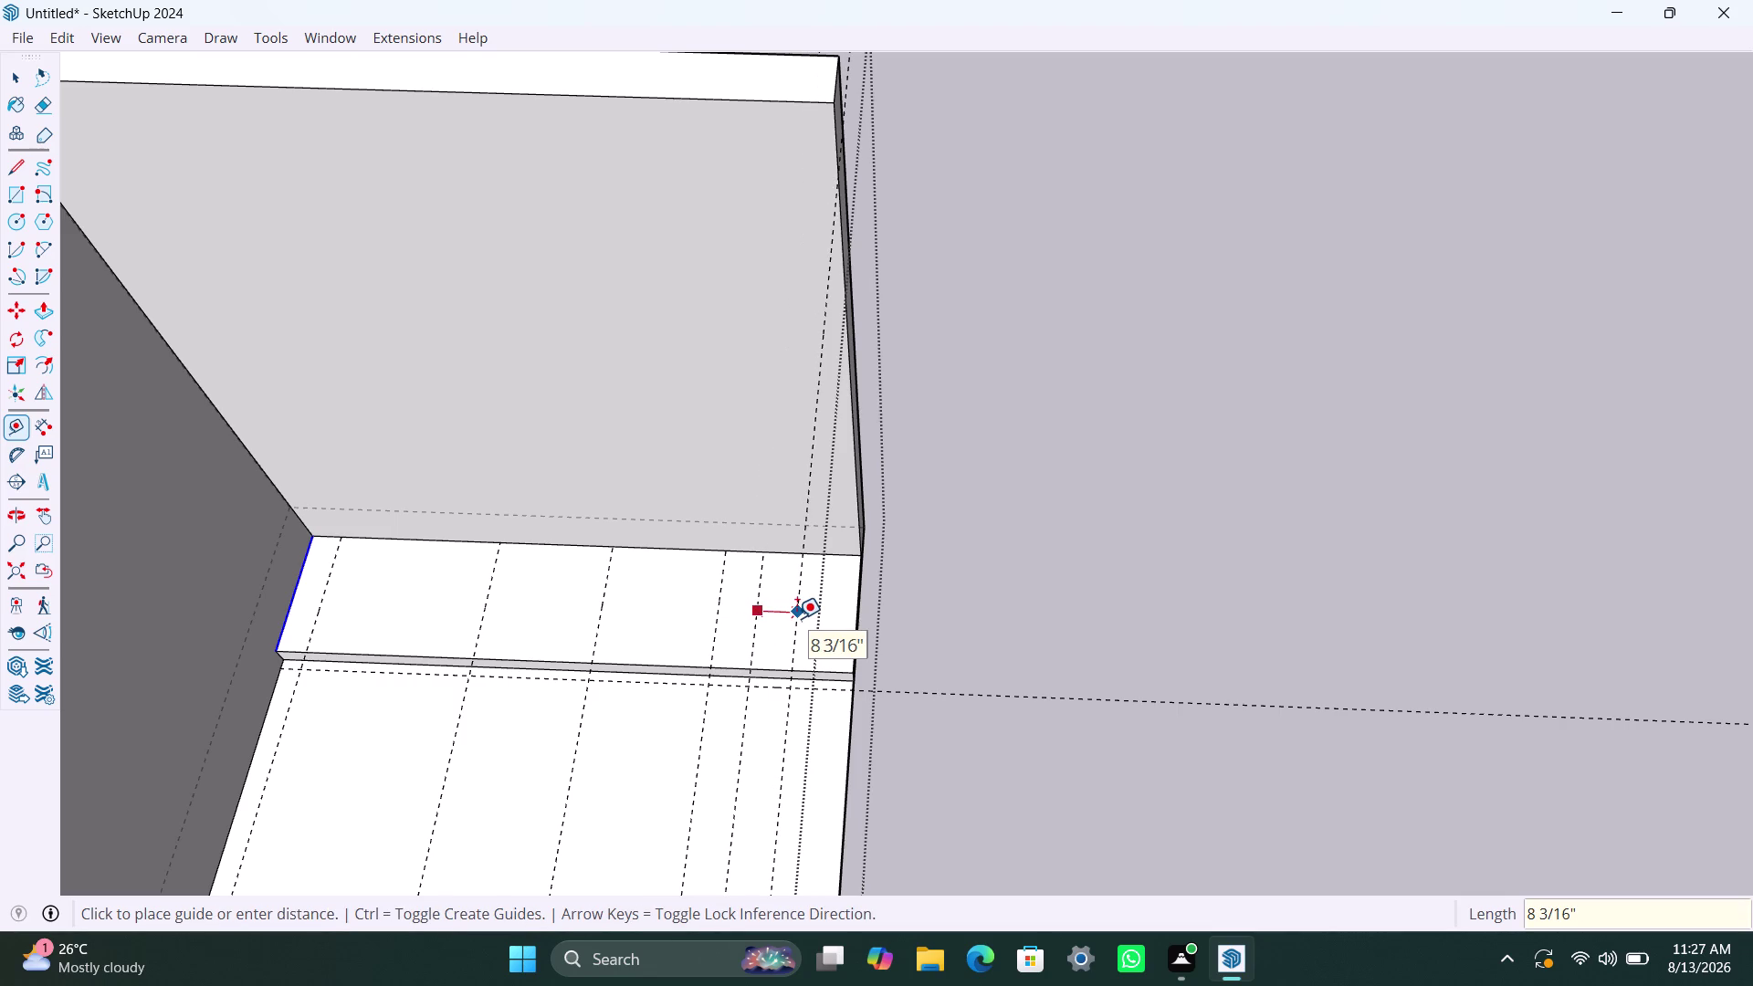
text(400mm)
key(Return)
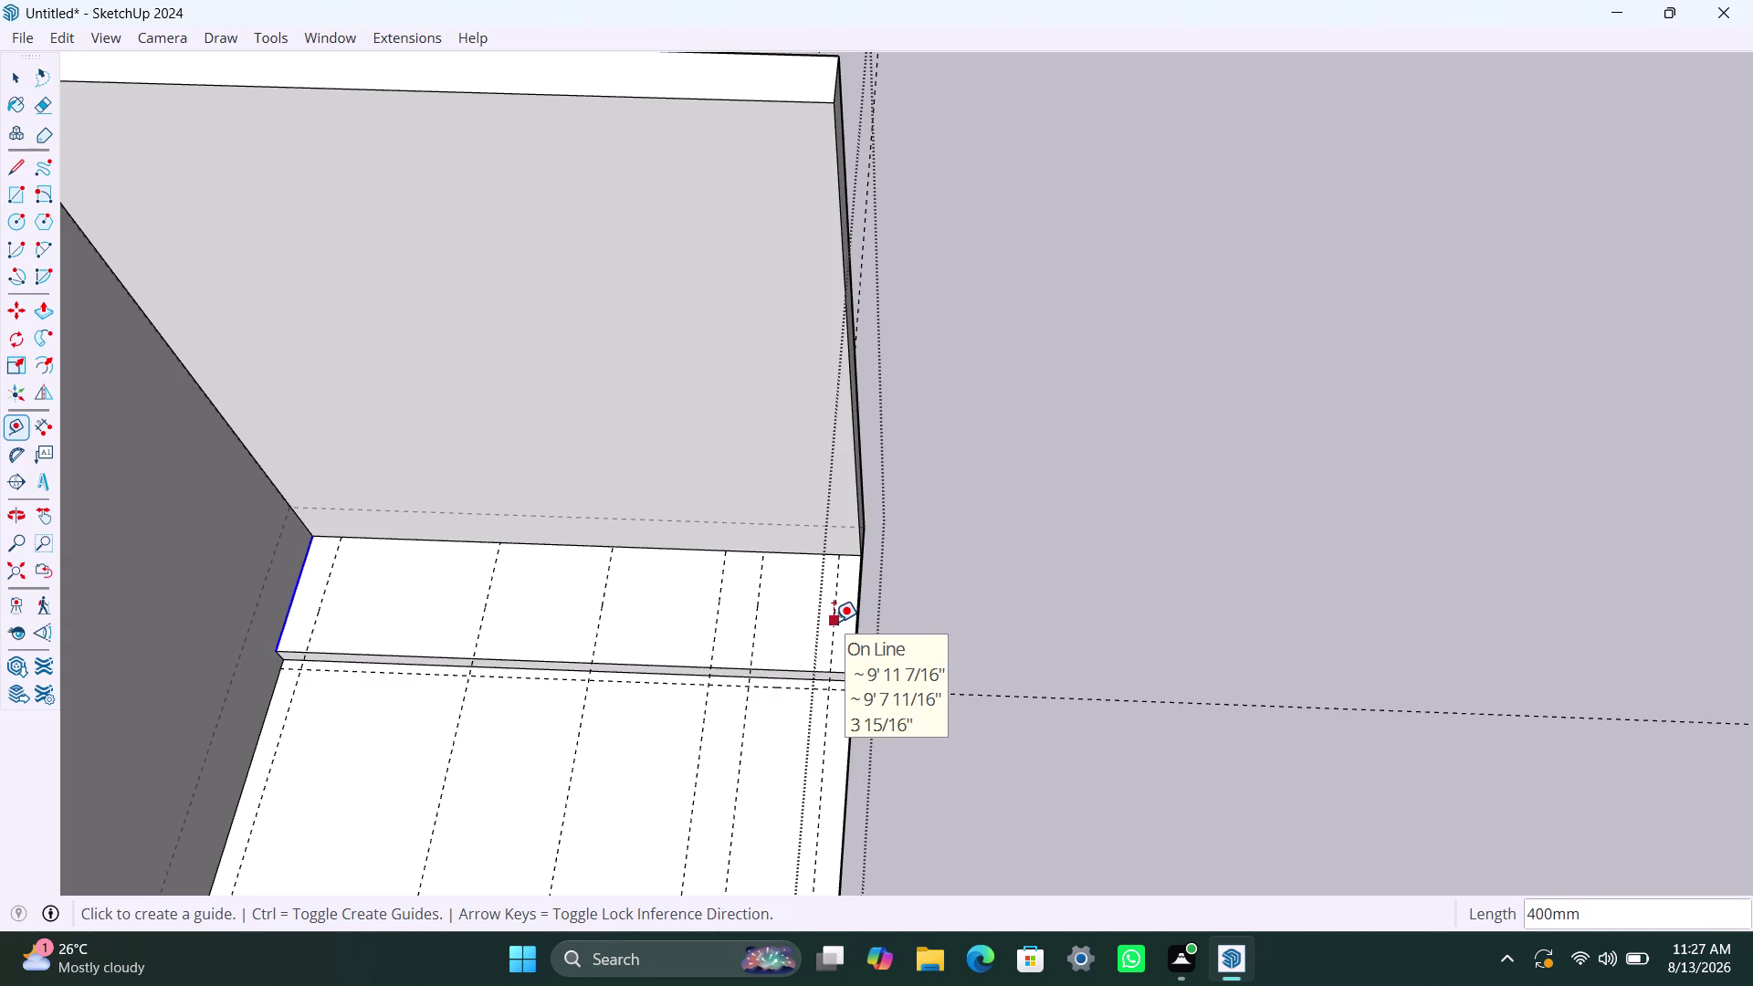
Place the final guide 40 mm further, near the right end, and return to Select.
click(834, 622)
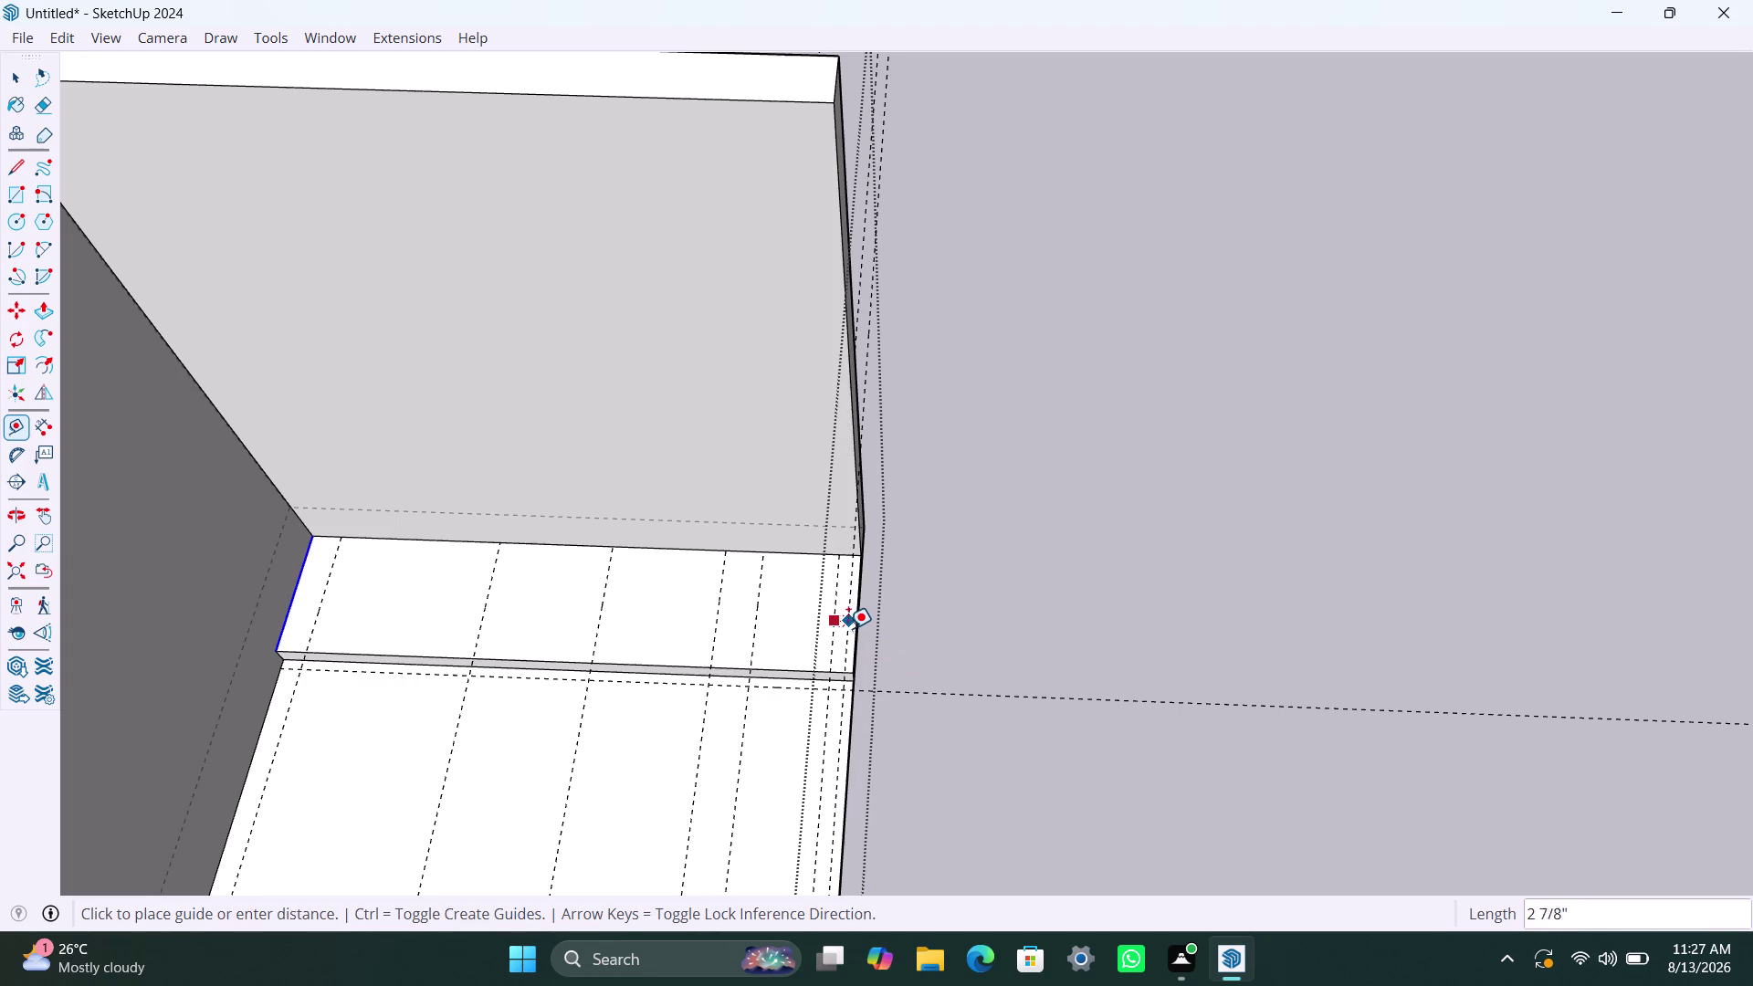
text(40mm)
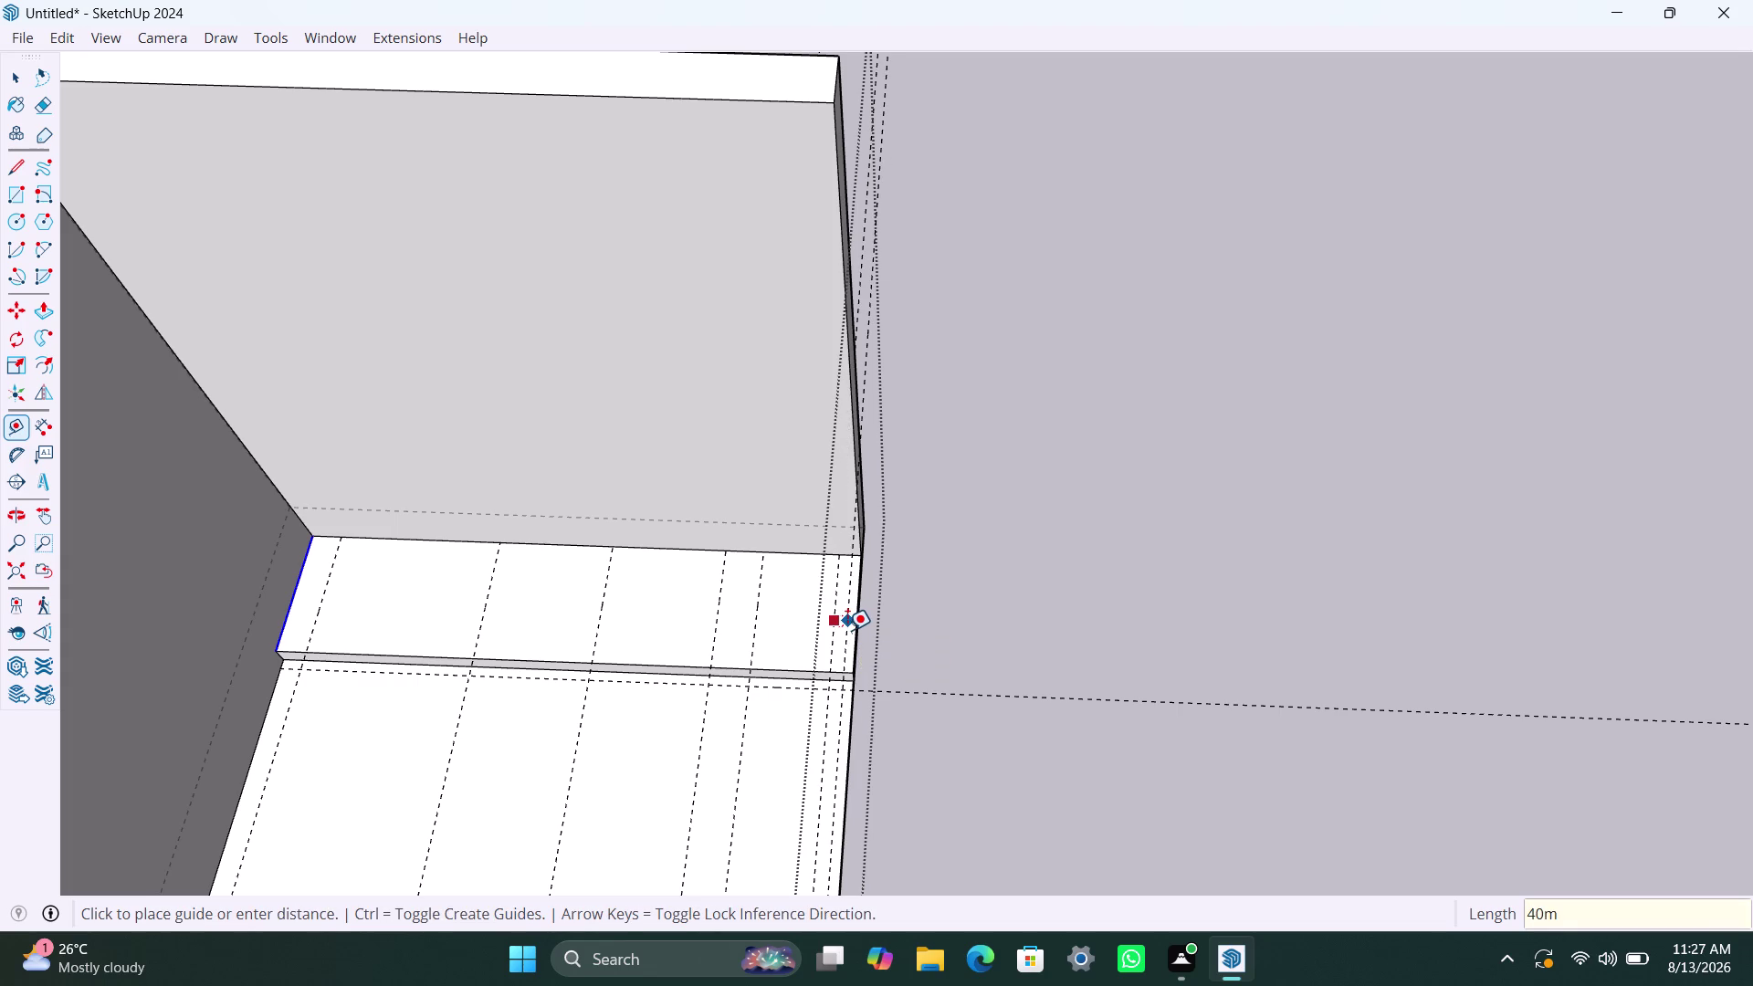
key(Return)
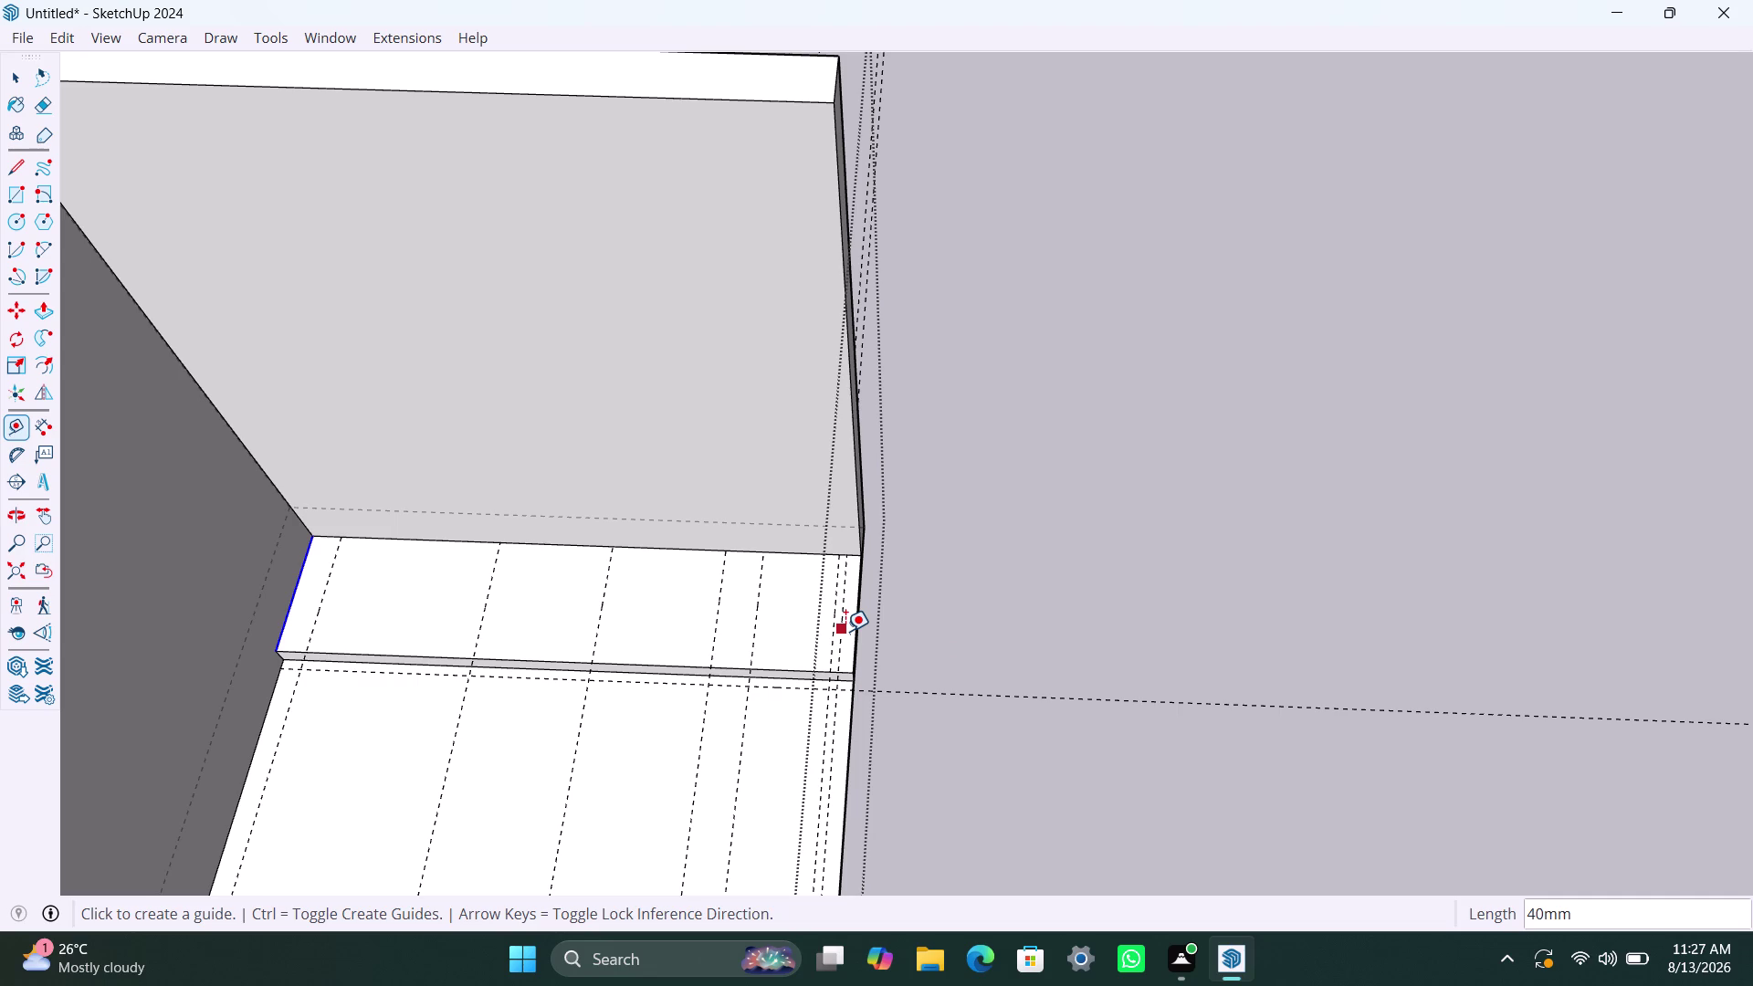
key(Escape)
key(Escape)
key(space)
key(space)
key(space)
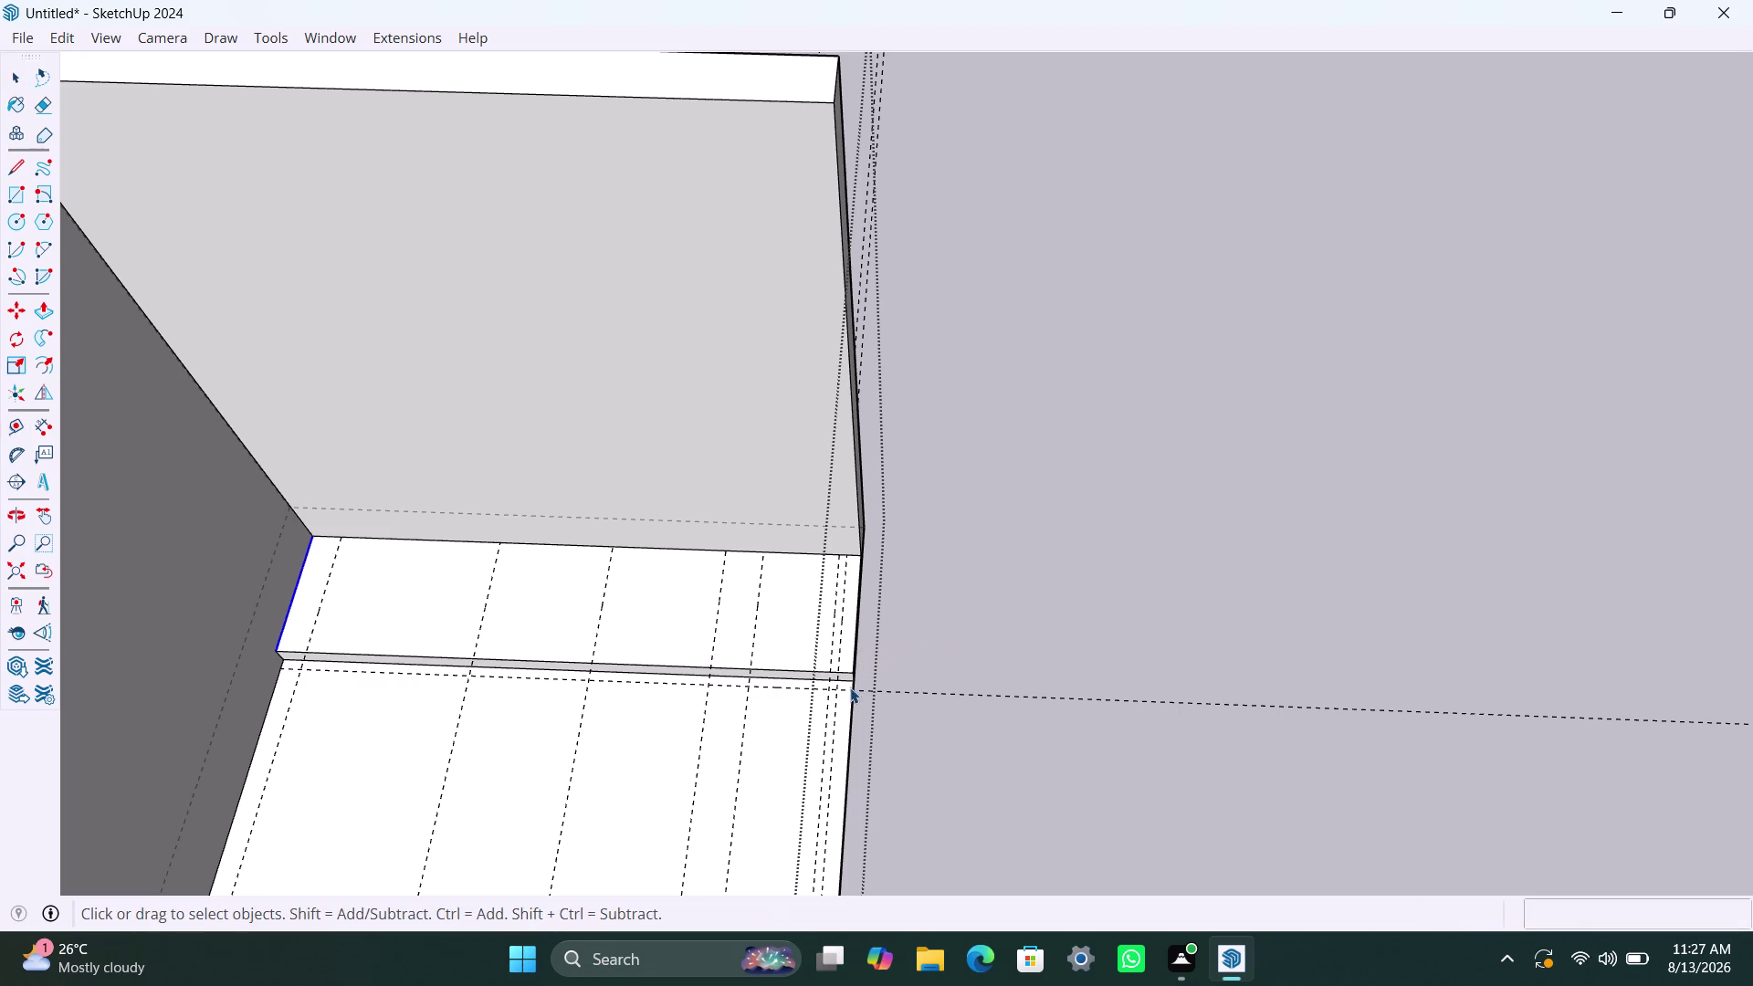
Orbit and zoom to look down on the ledge, then select its top face.
scroll(up, 3)
scroll(down, 3)
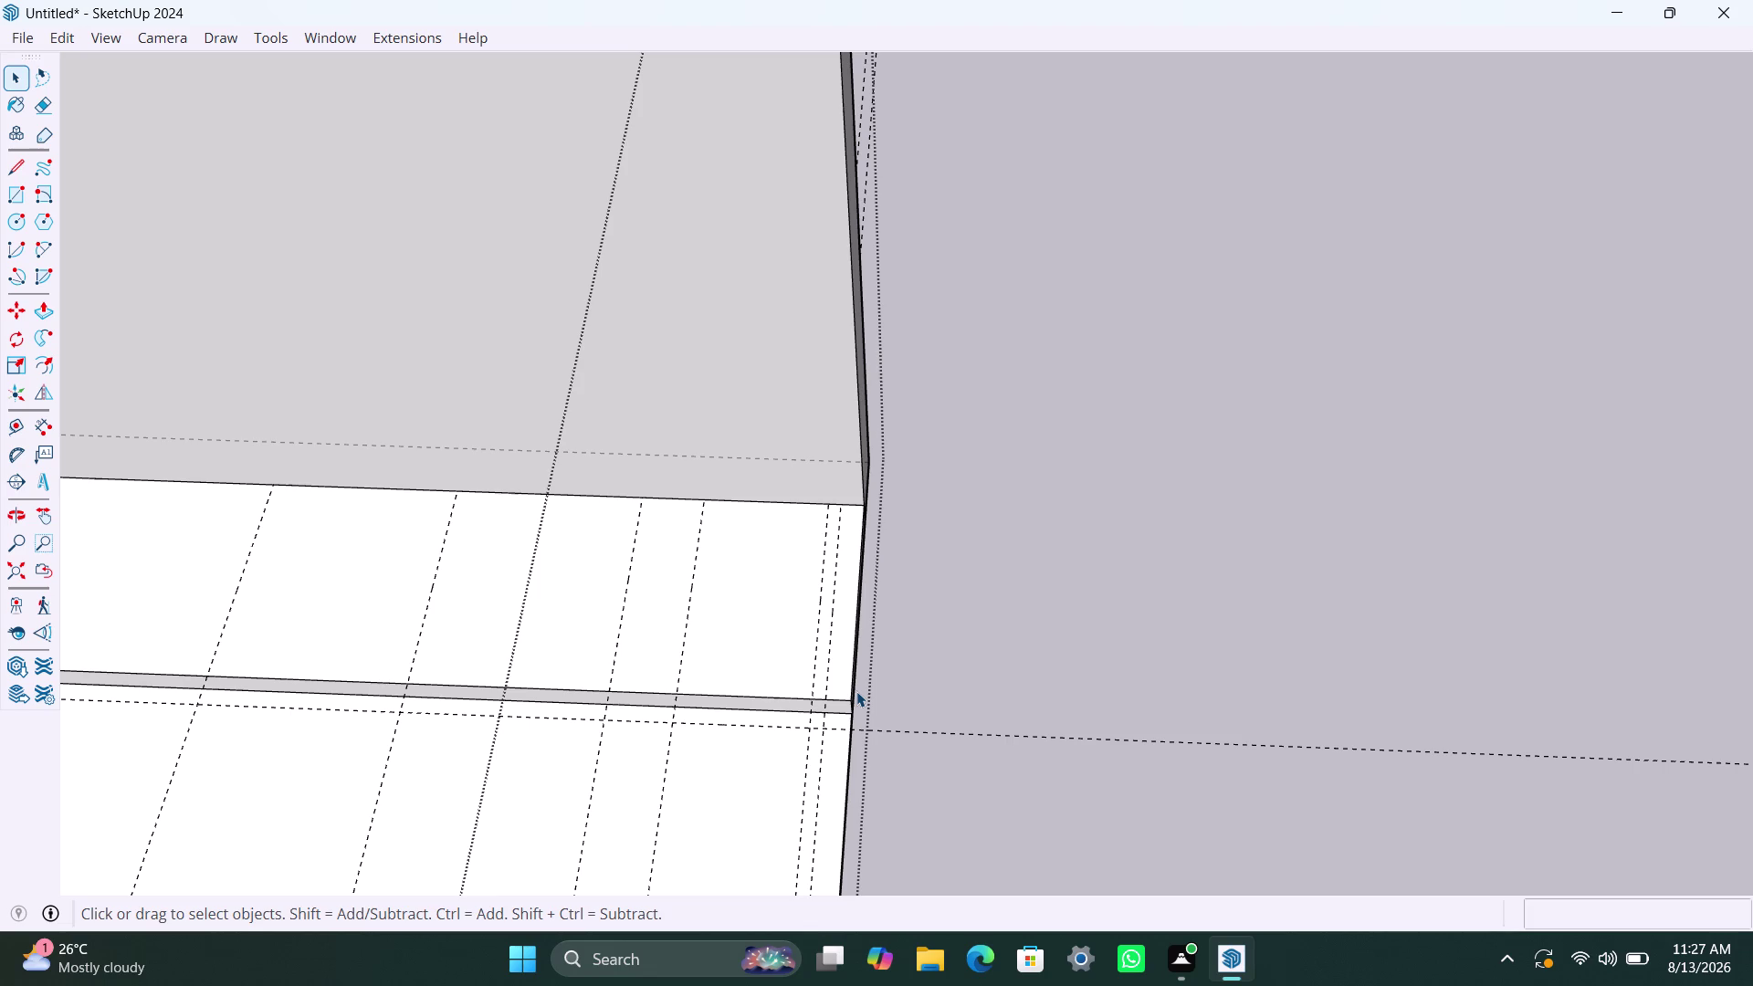
scroll(down, 3)
middle_drag(552, 699, 624, 706)
scroll(down, 3)
middle_drag(505, 790, 528, 760)
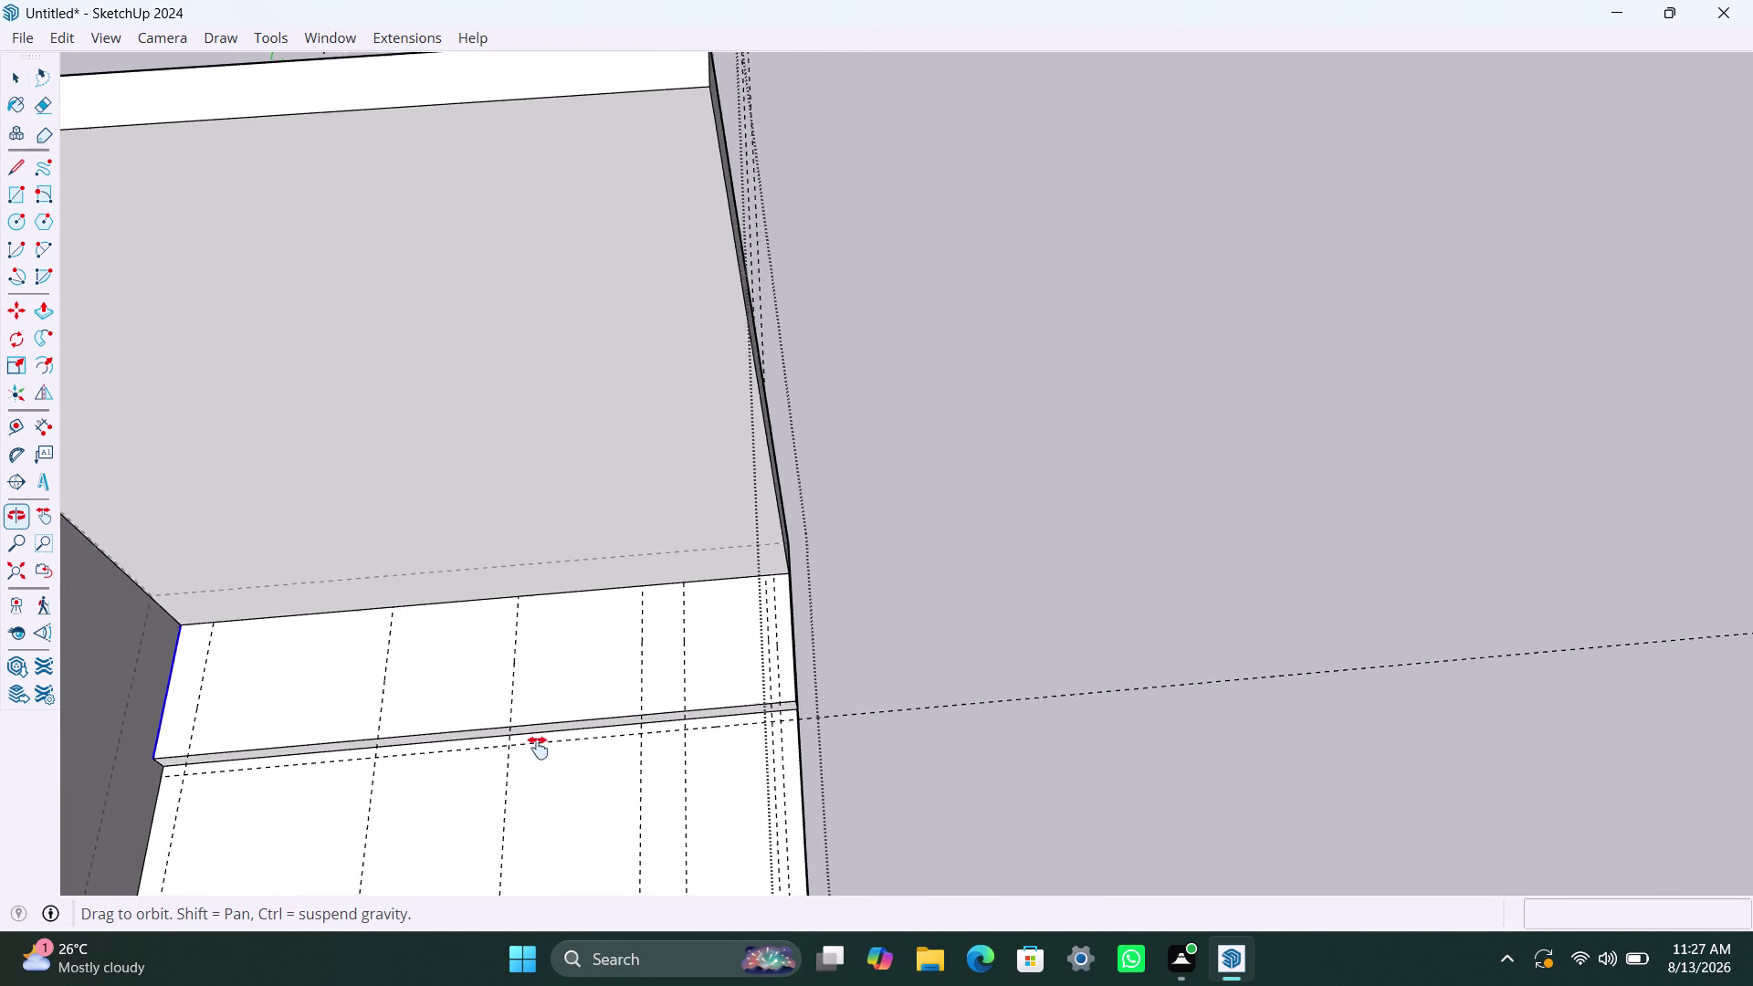
middle_drag(529, 759, 736, 613)
scroll(up, 3)
click(404, 558)
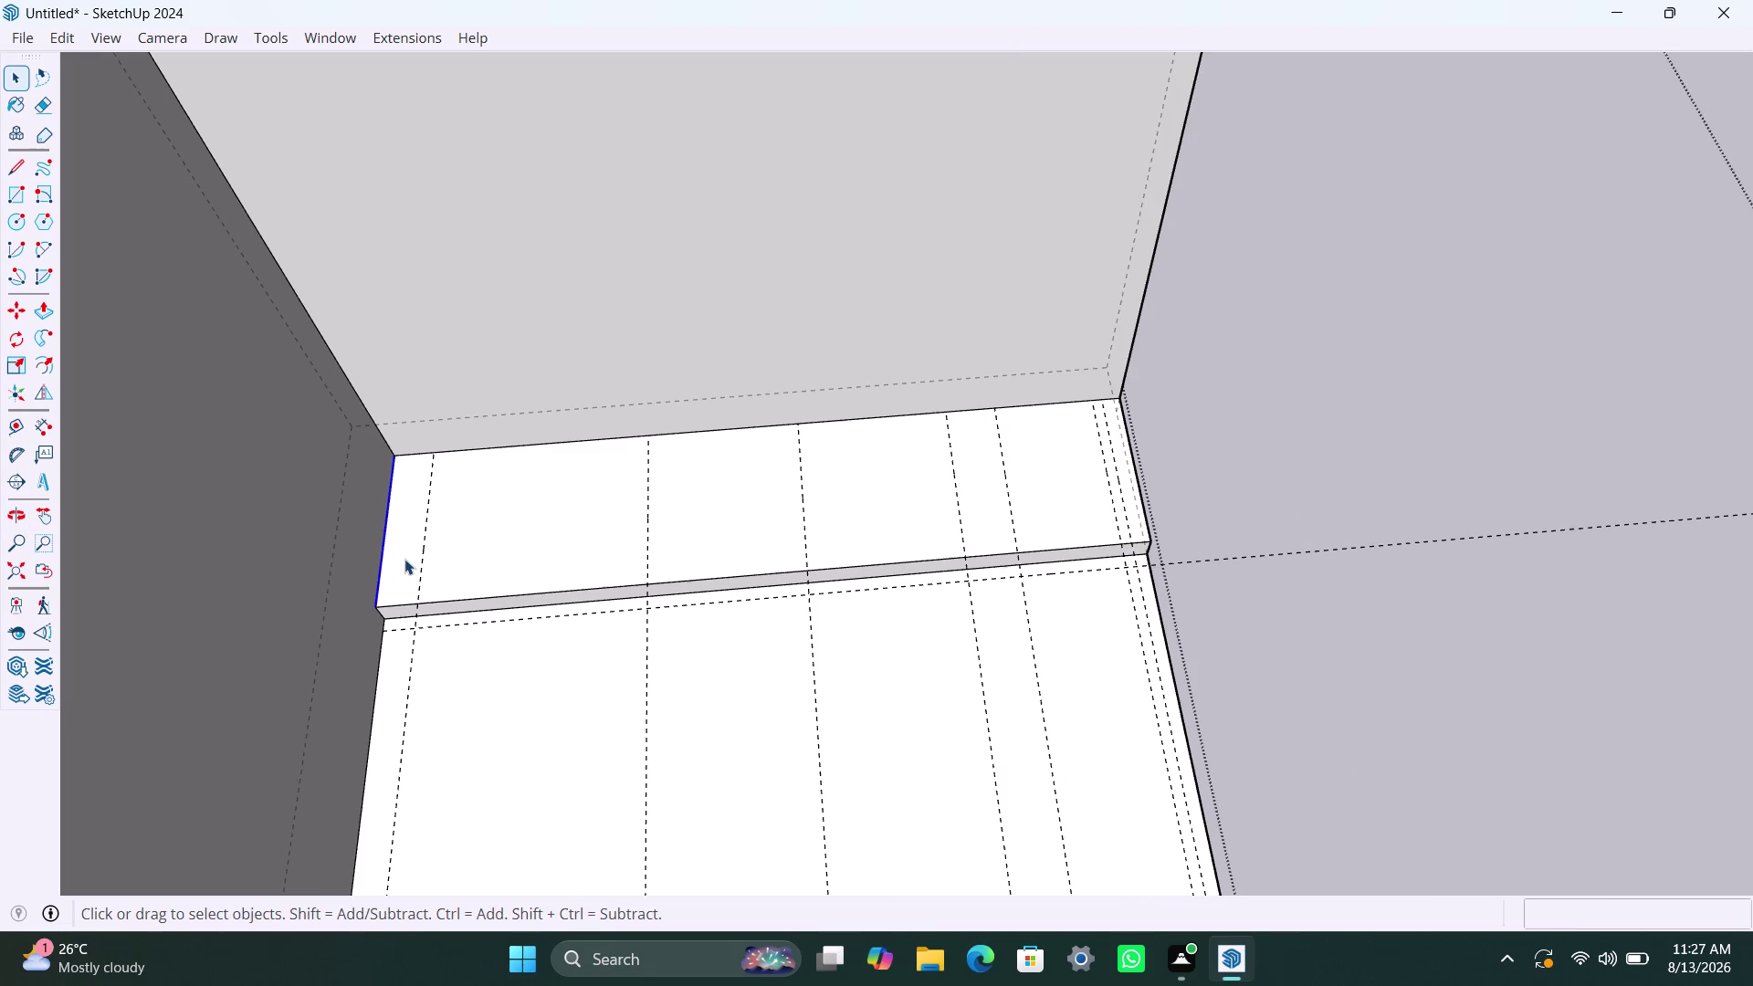
double_click(404, 559)
click(472, 554)
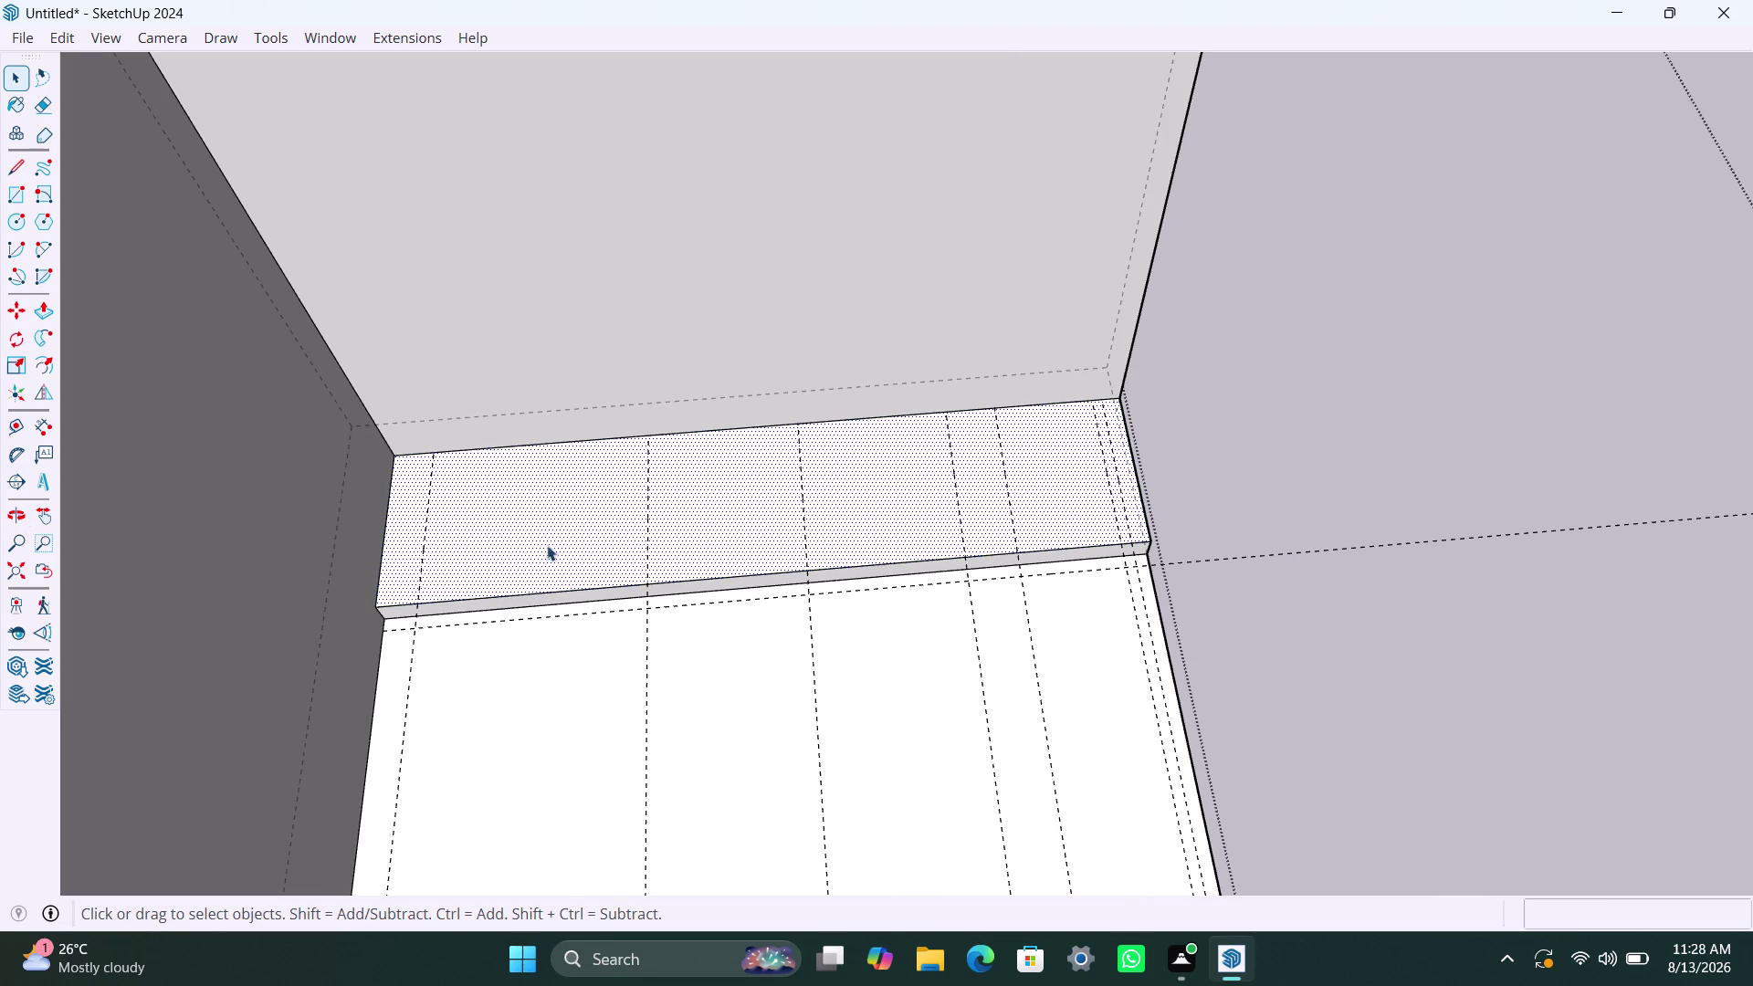
Draw the narrow left end strip and the first two cabinet footprints.
key(r)
click(401, 455)
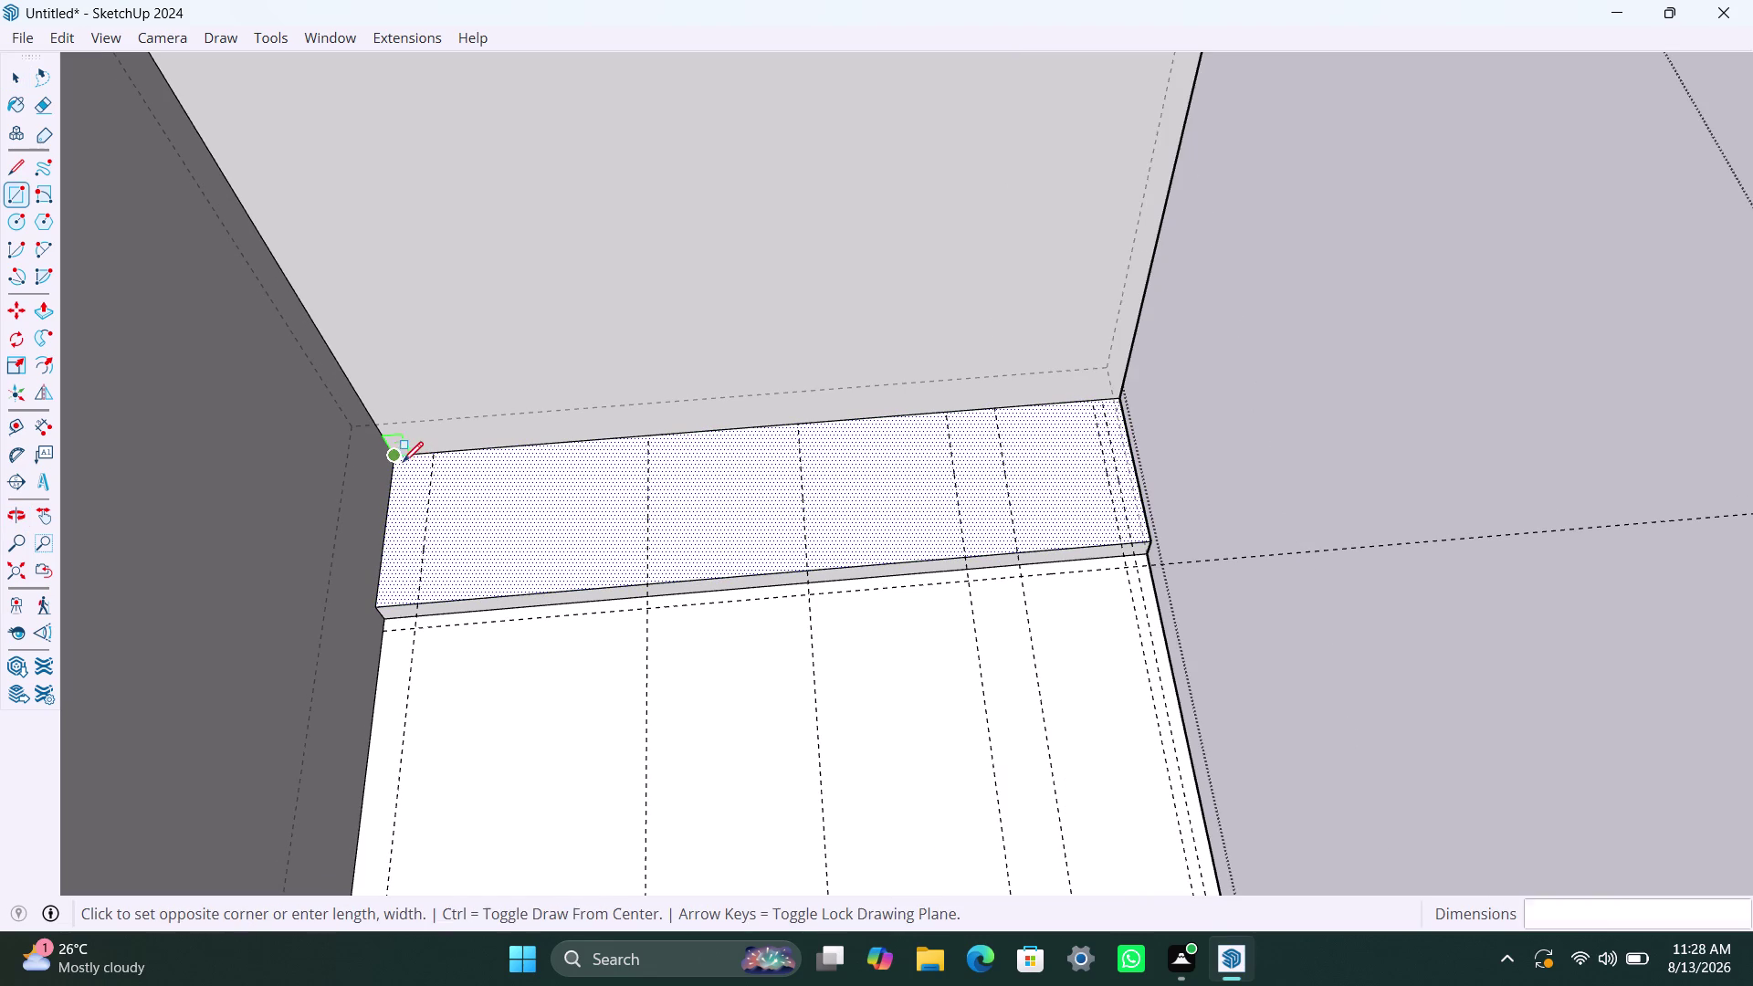
click(414, 603)
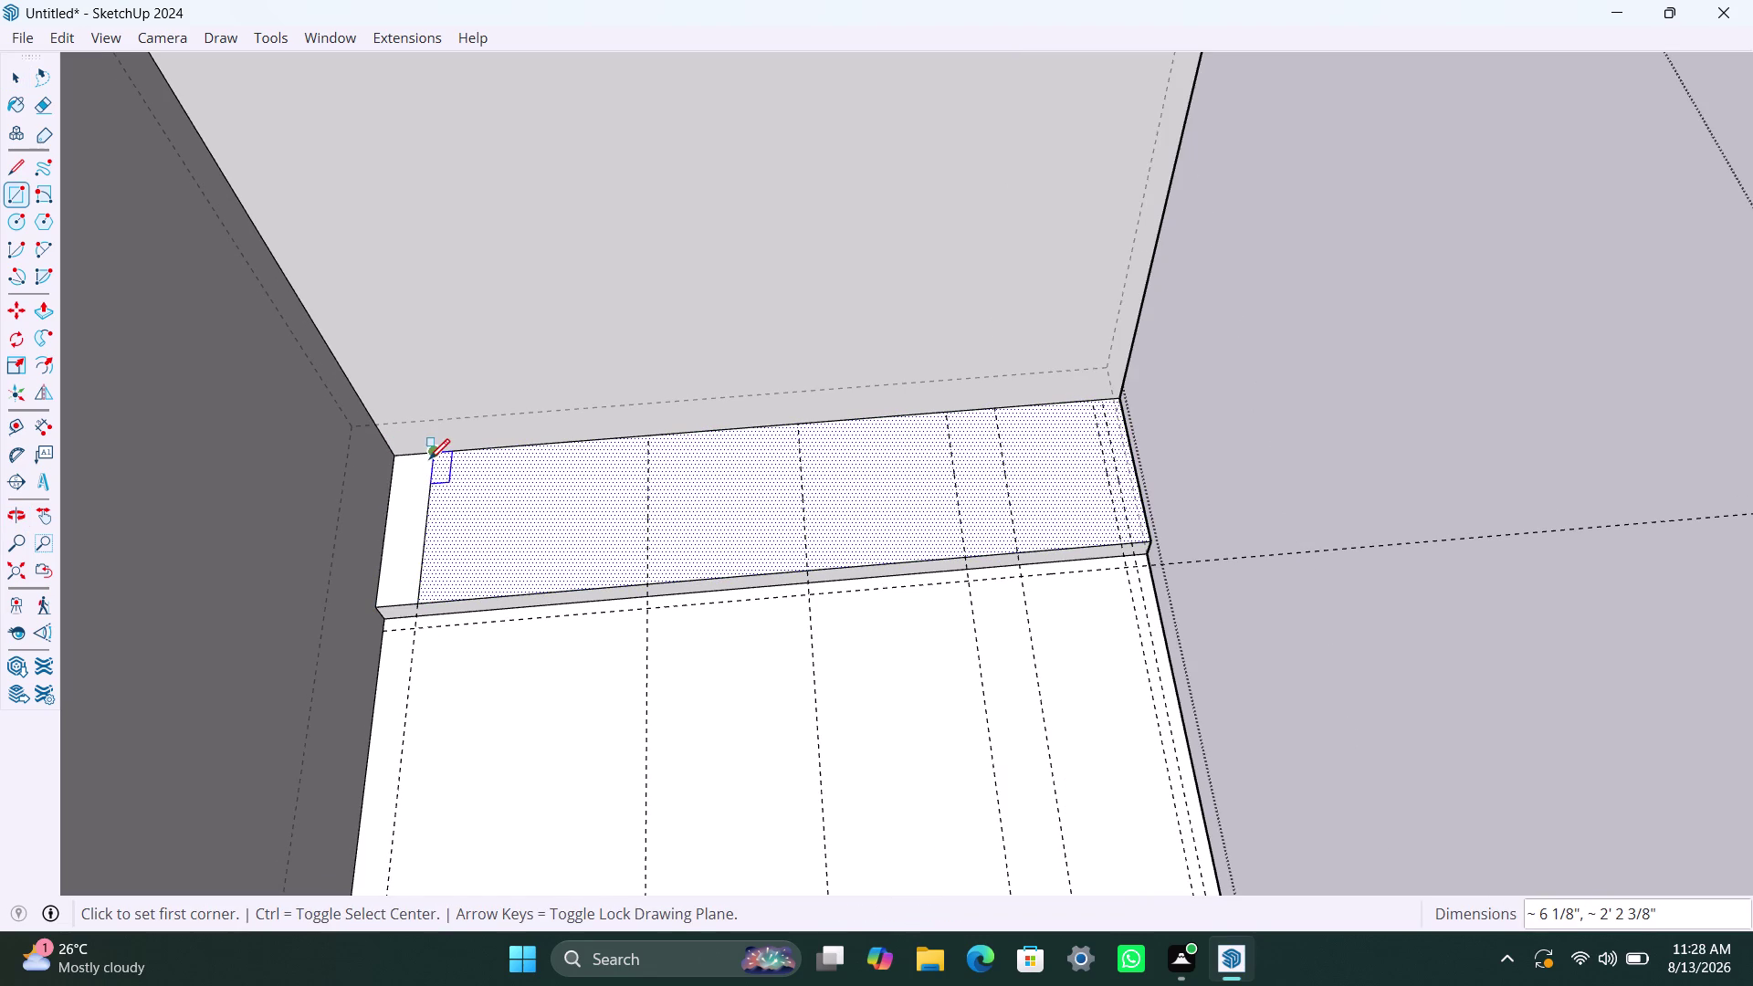
click(433, 450)
click(653, 582)
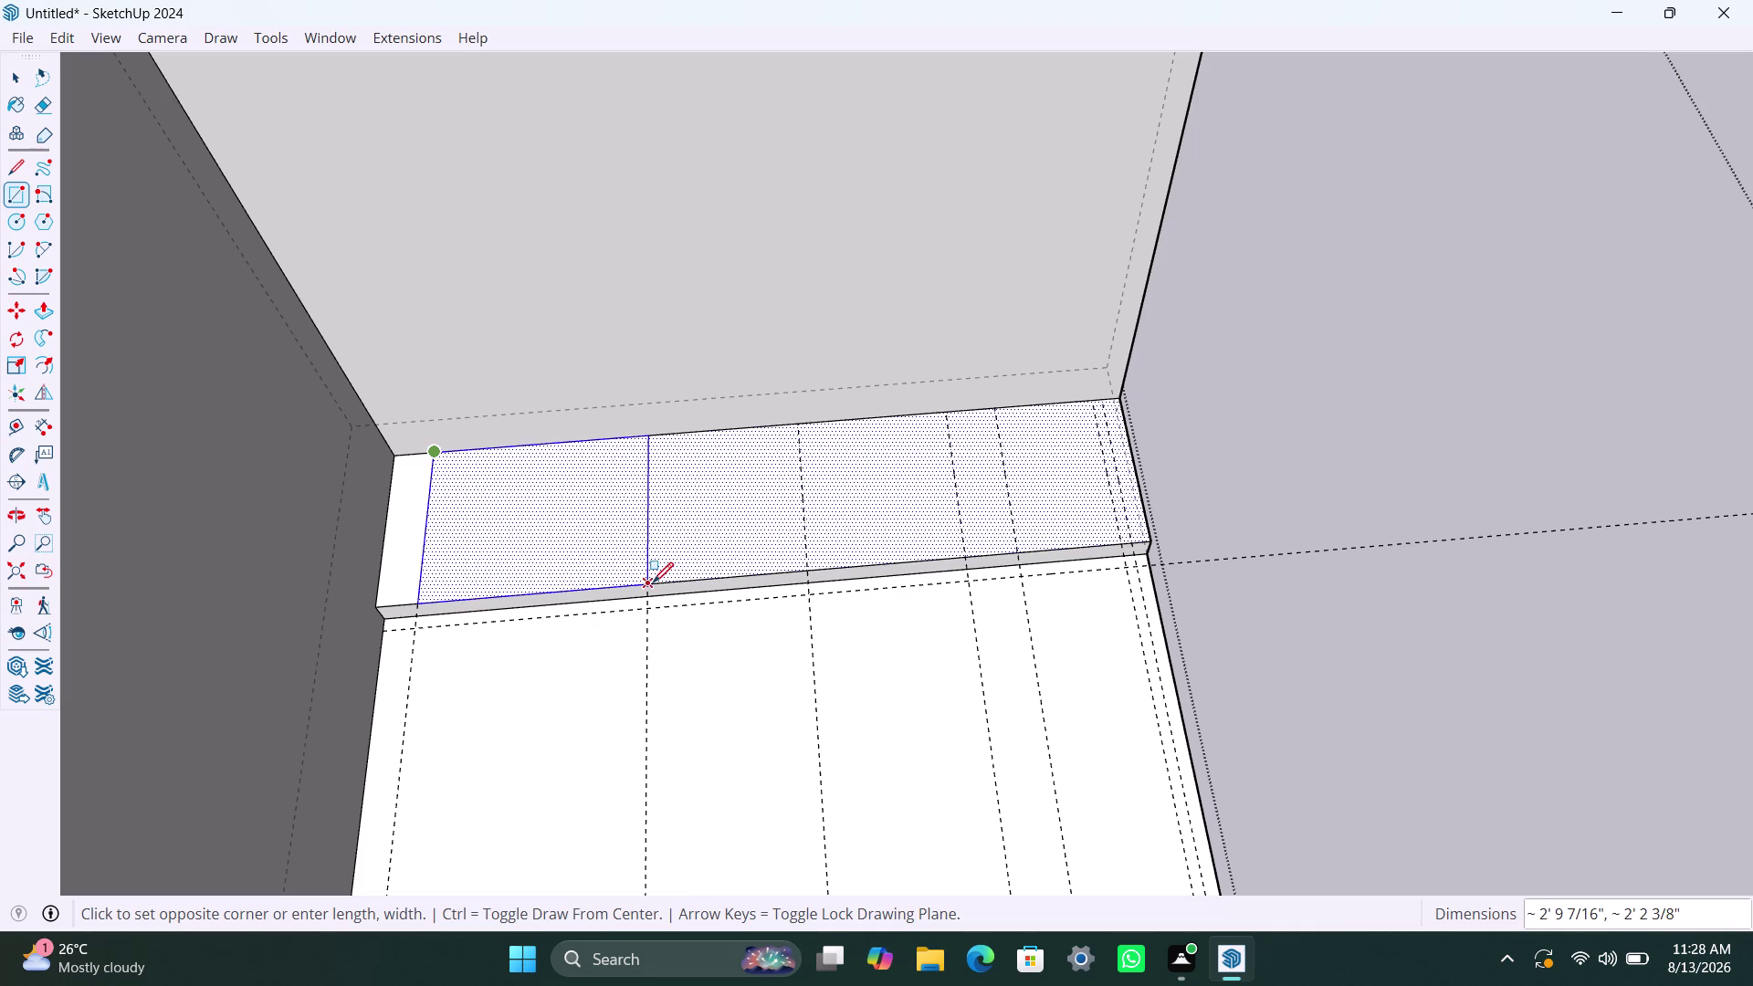
click(651, 434)
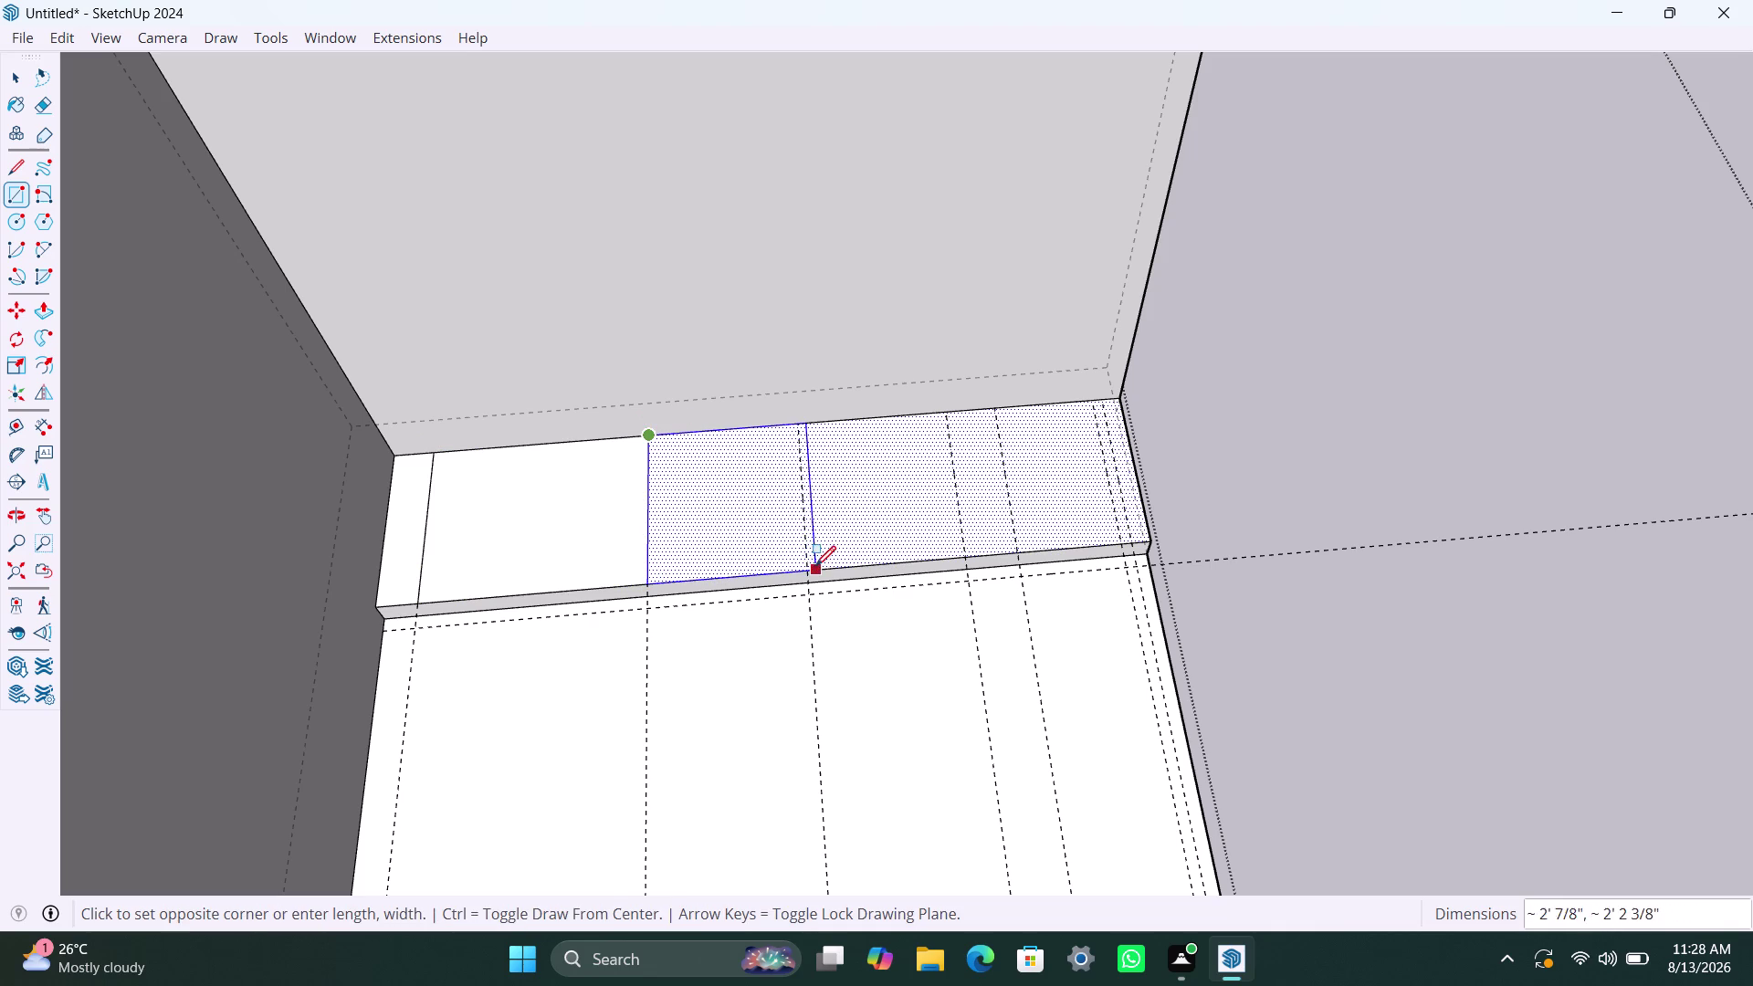
click(802, 575)
Draw the third, narrow, right-corner and thin right-wall footprints.
click(798, 424)
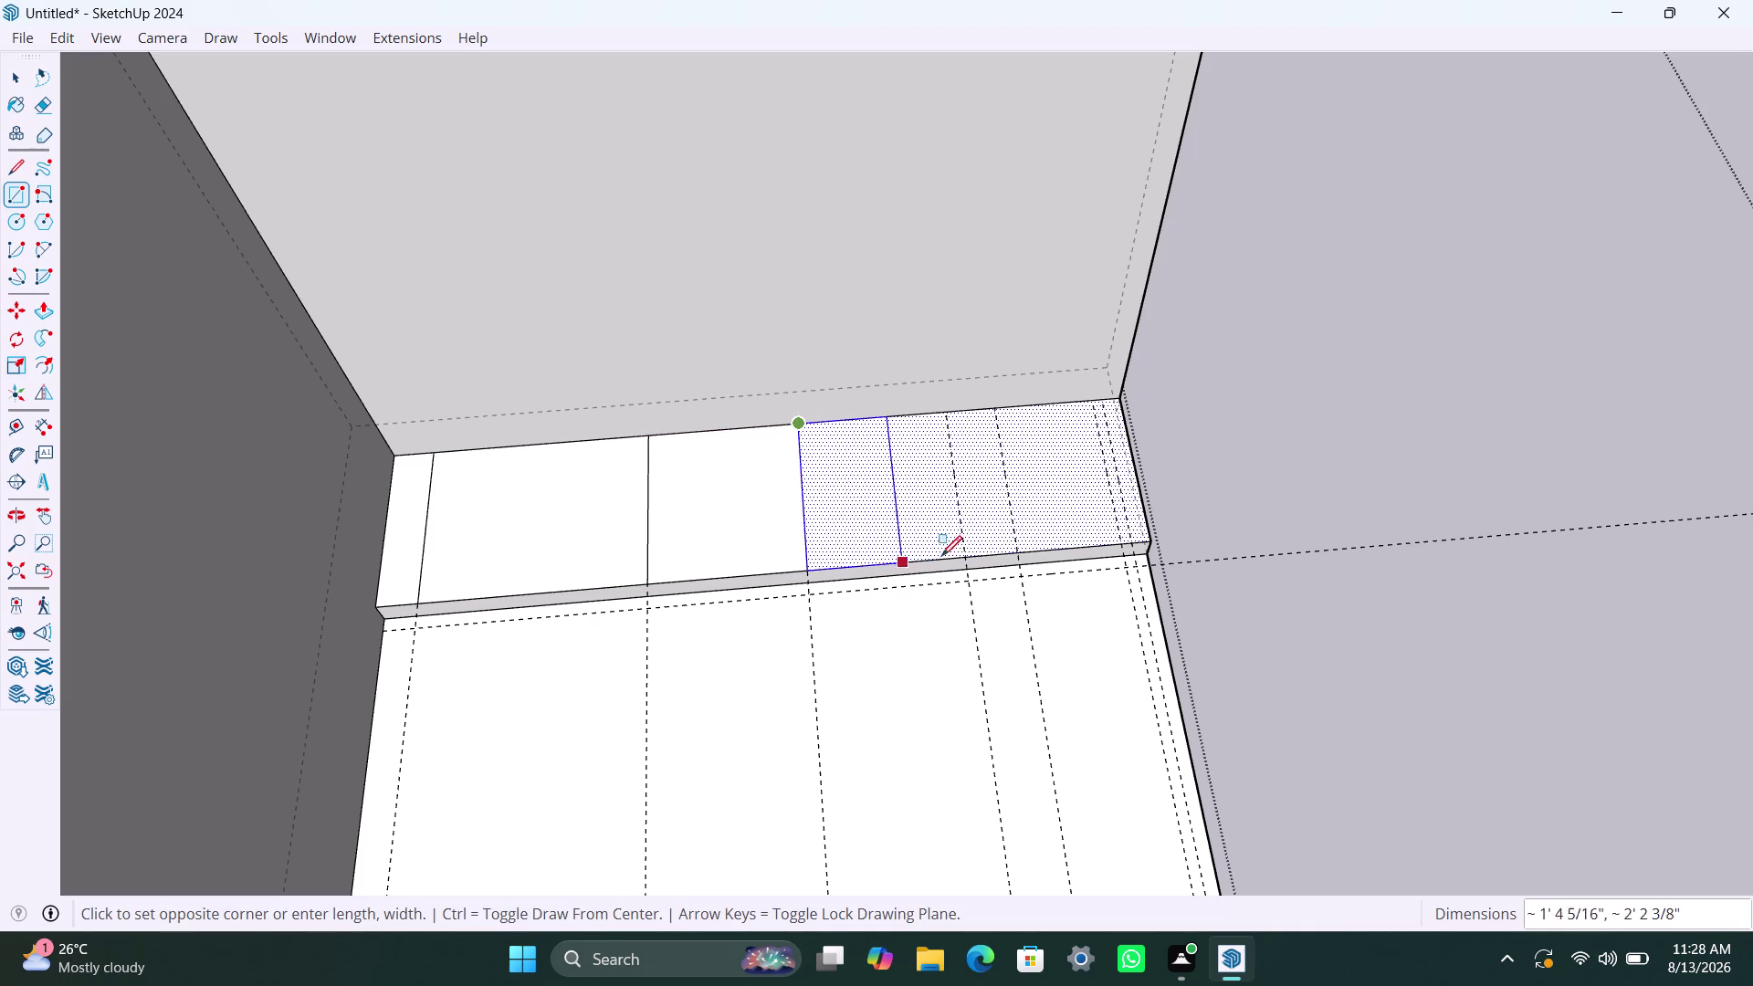
click(962, 554)
click(948, 412)
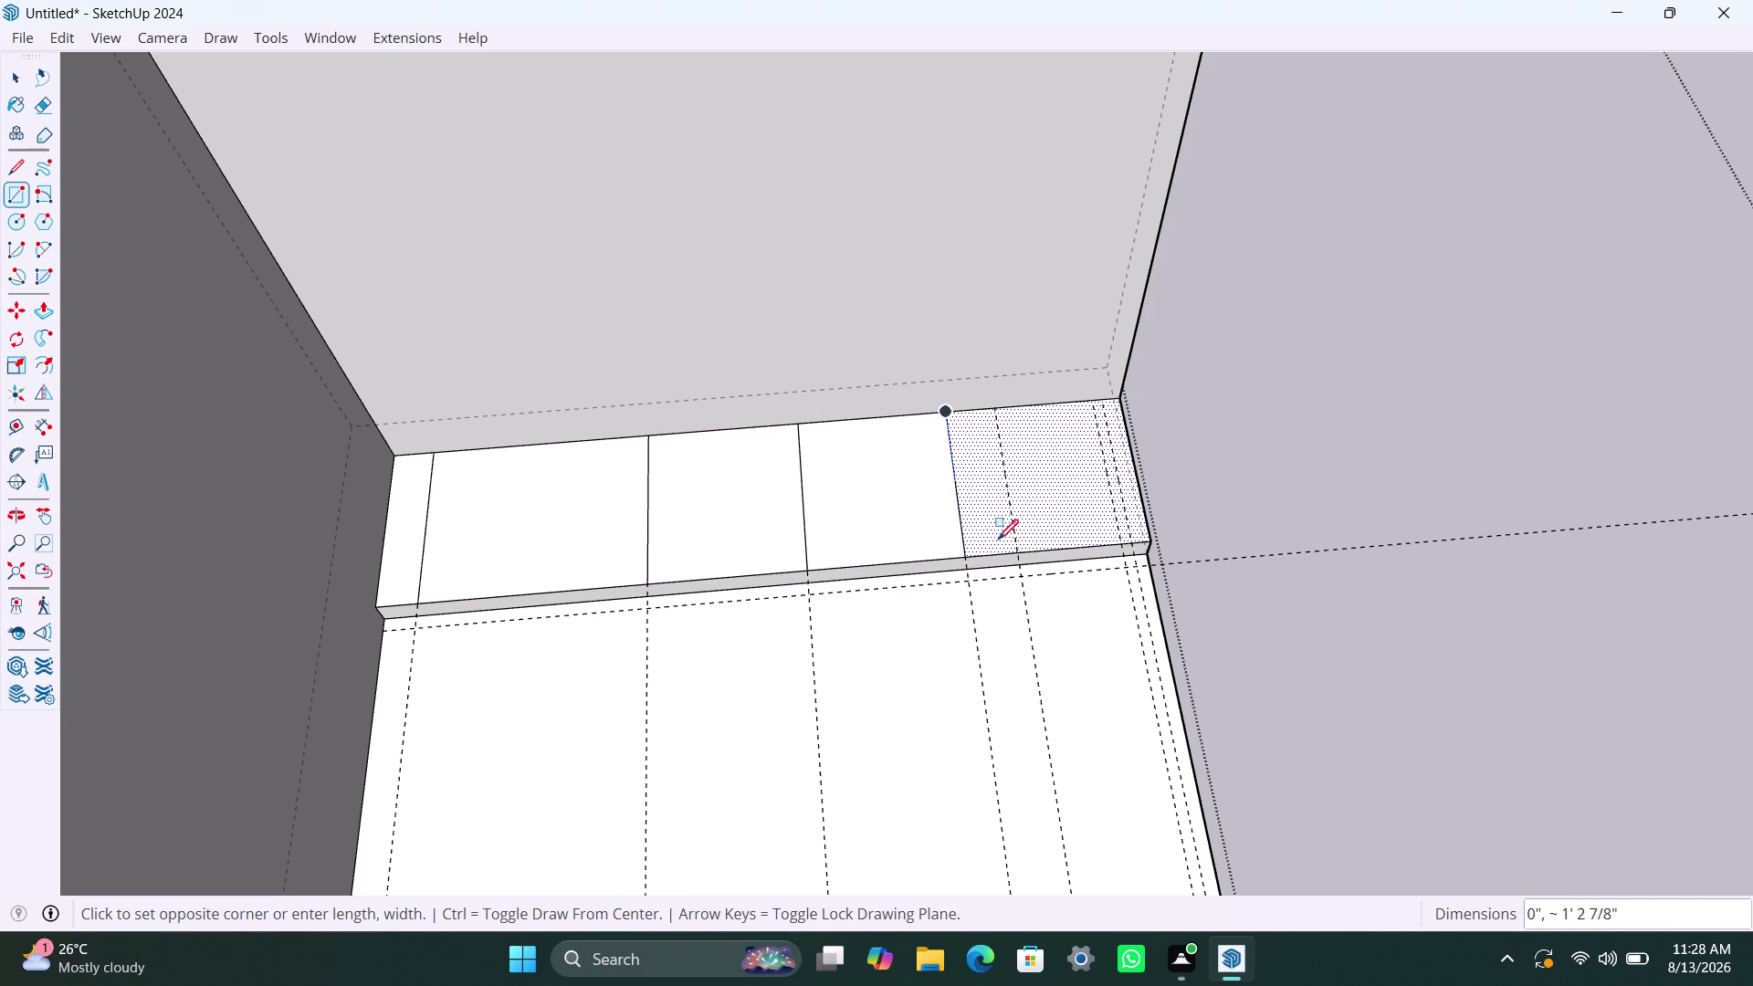
click(1023, 552)
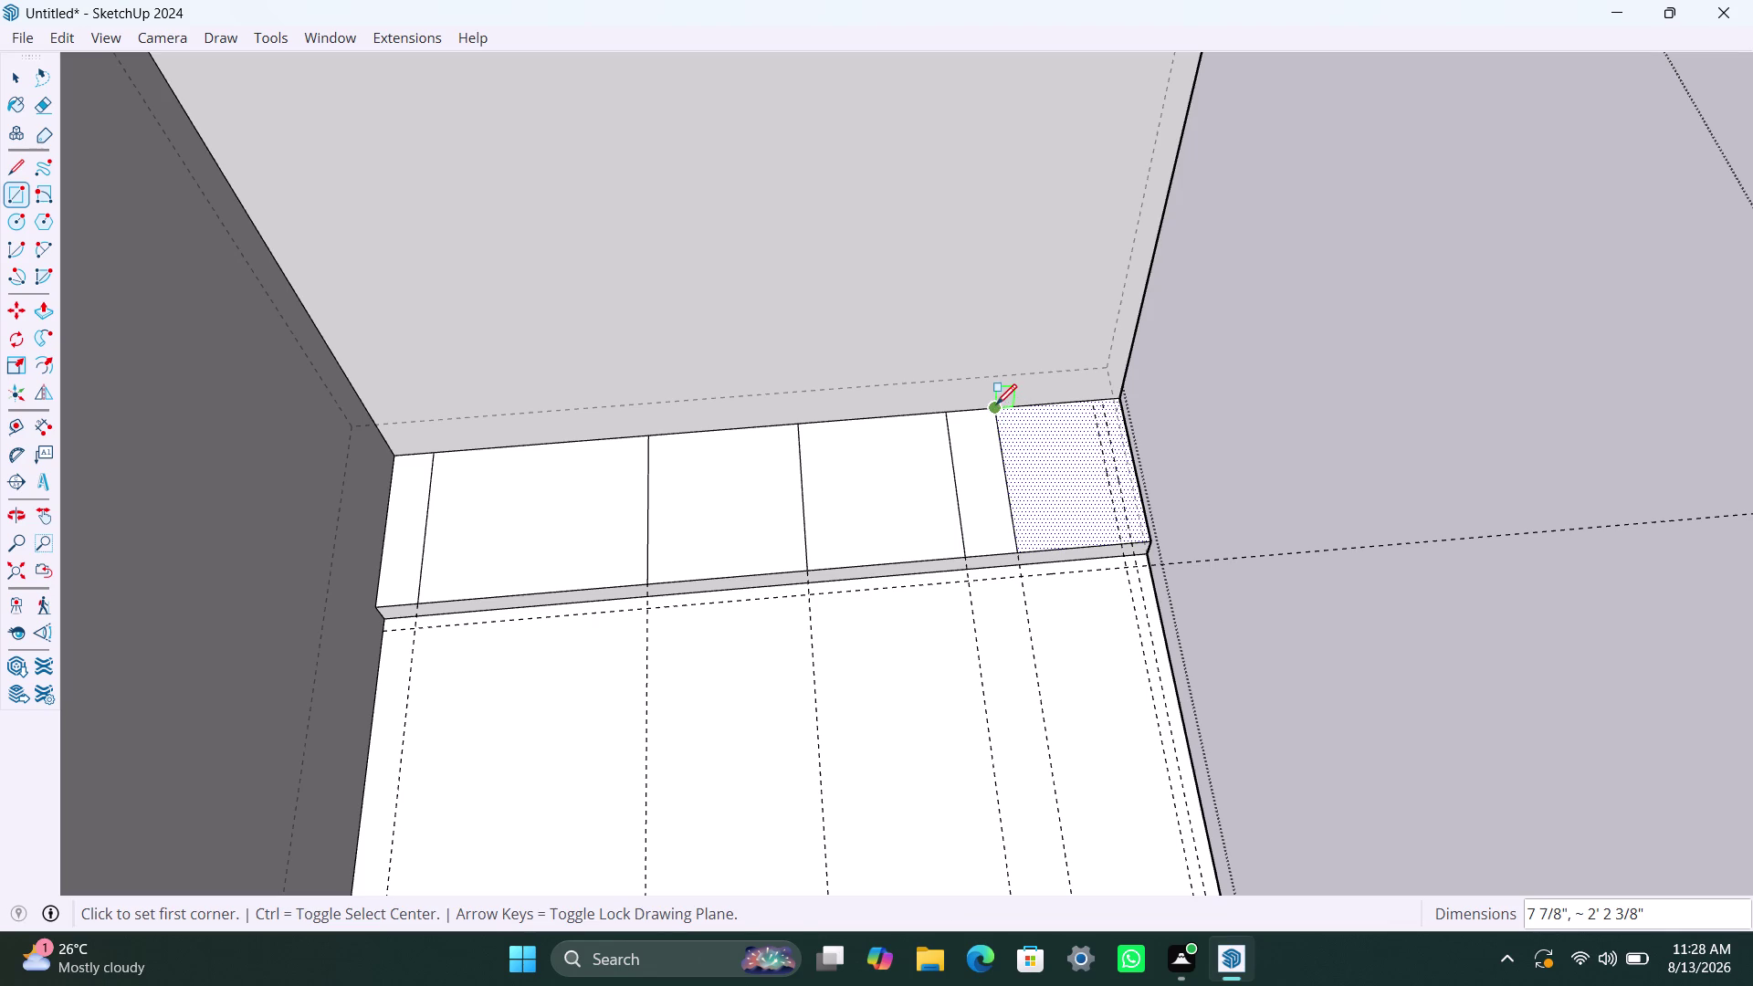
click(997, 404)
click(1123, 547)
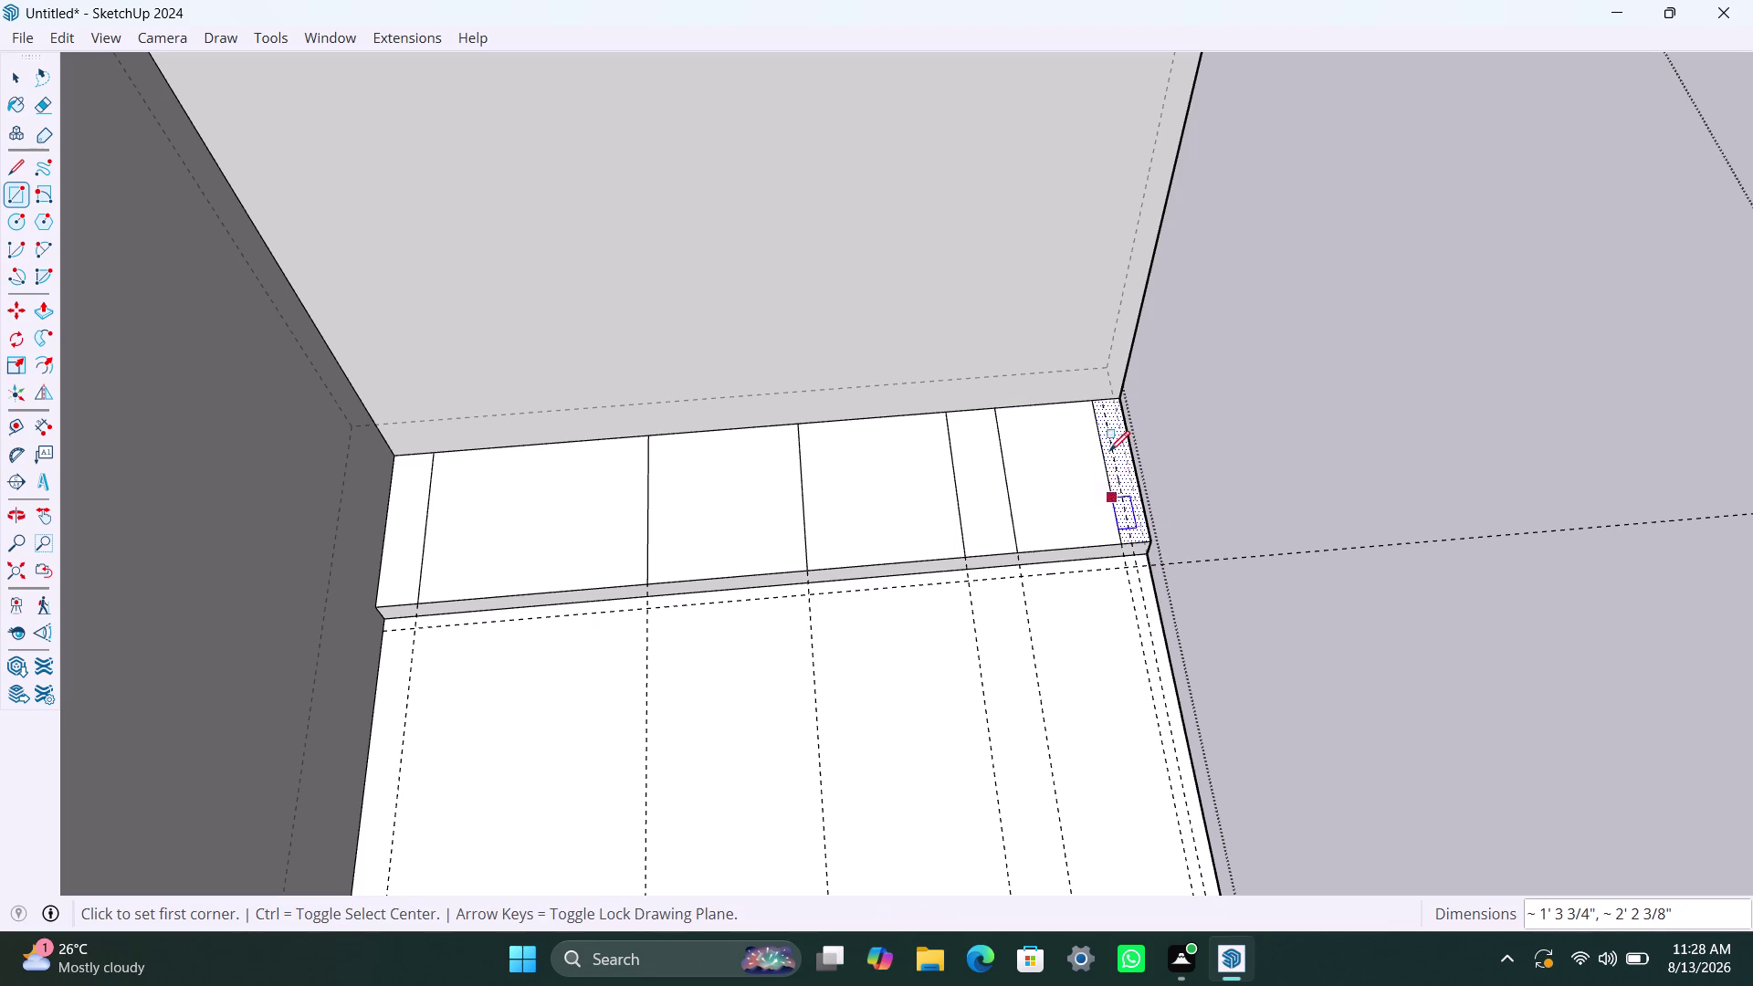
click(1096, 400)
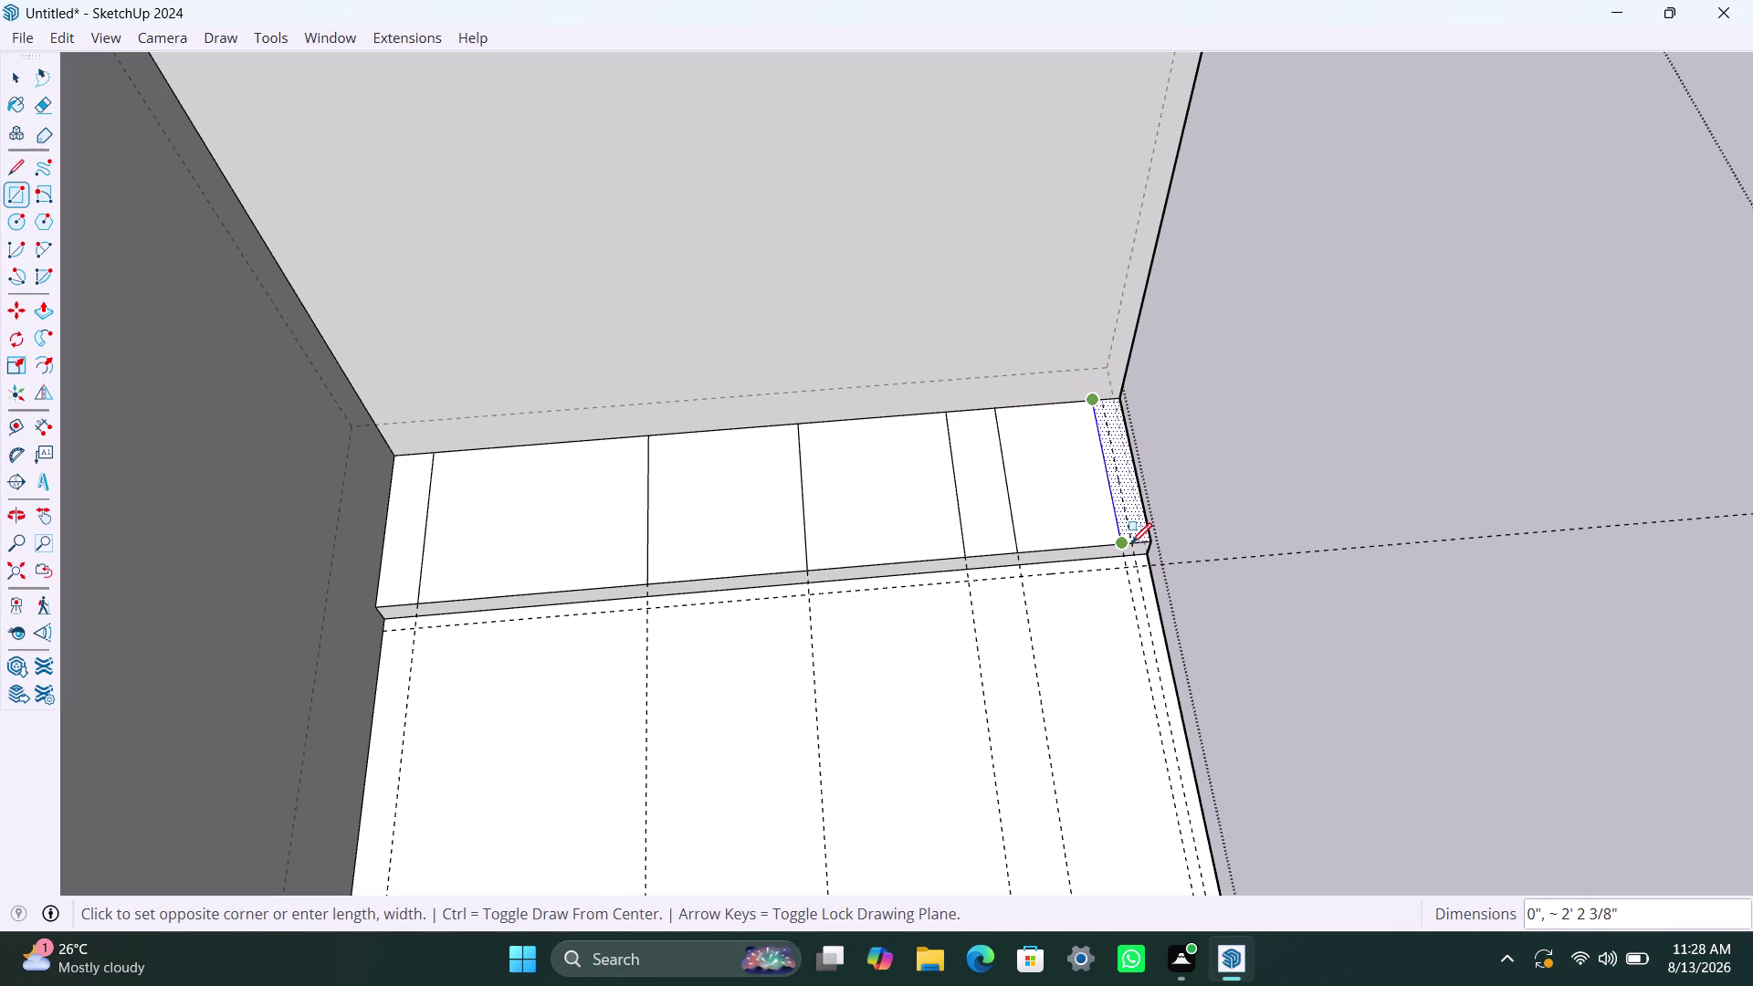
scroll(up, 3)
scroll(up, 3)
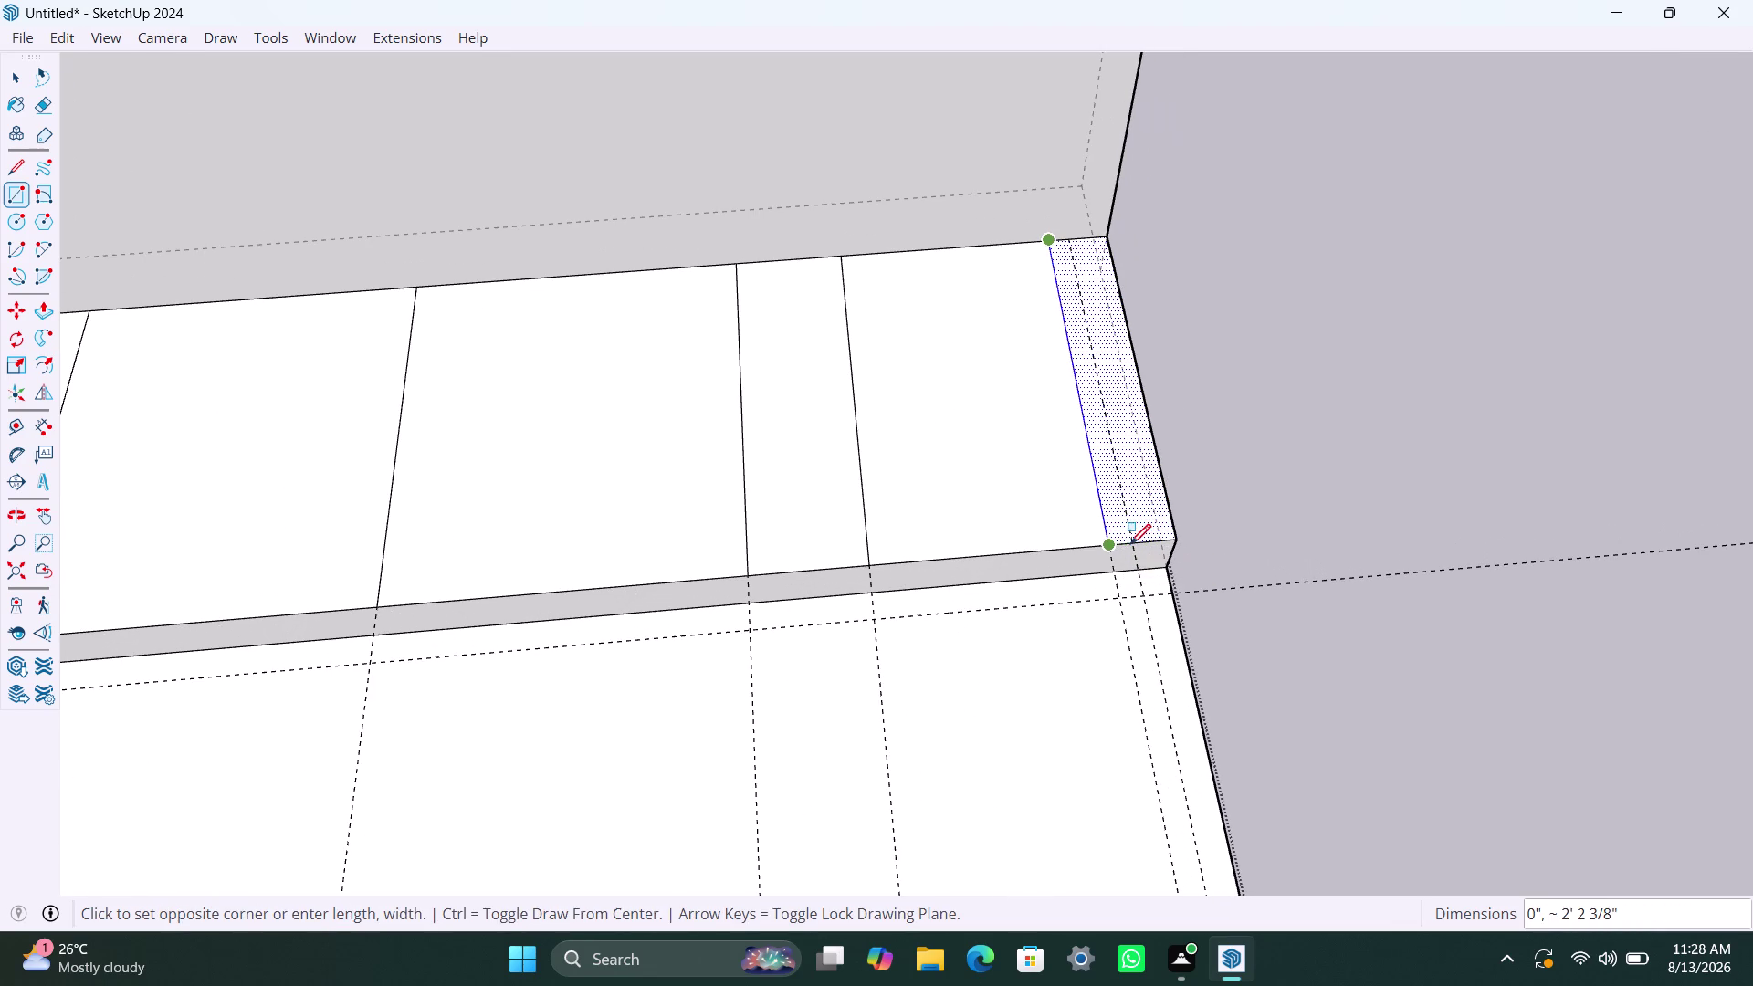
click(1131, 549)
Leave the Rectangle tool, zoom out and select the first wide footprint.
key(Escape)
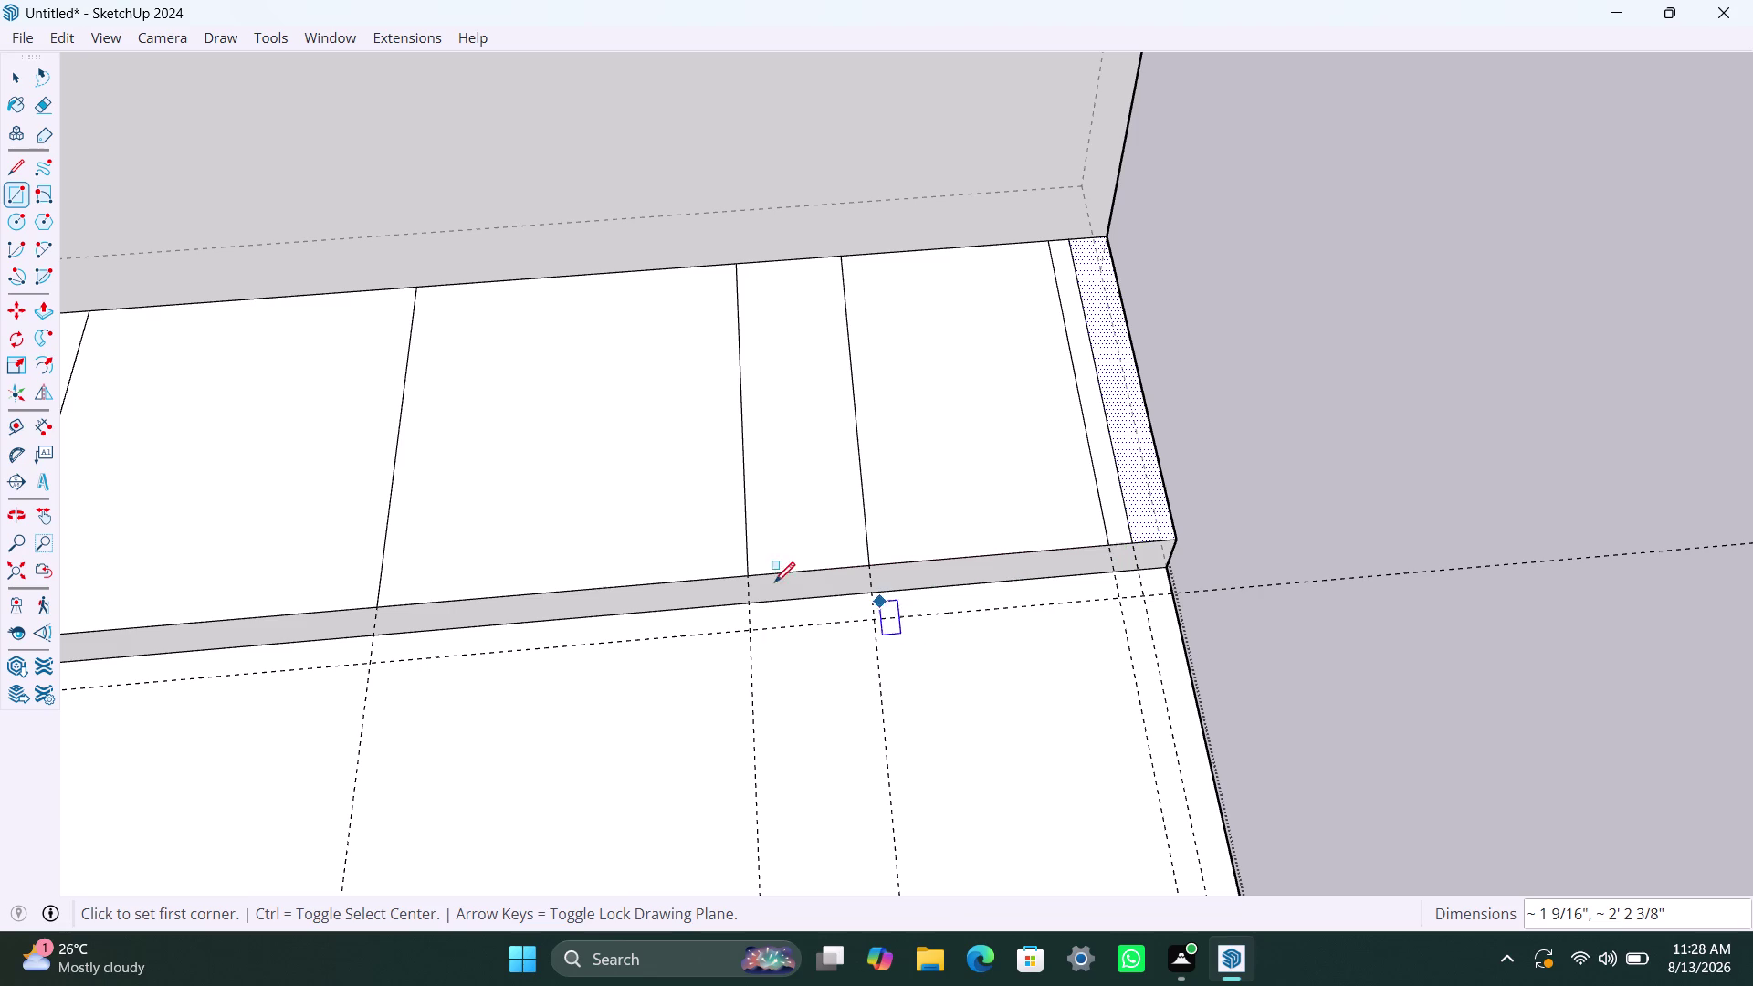
key(Escape)
key(Escape)
scroll(down, 3)
scroll(down, 3)
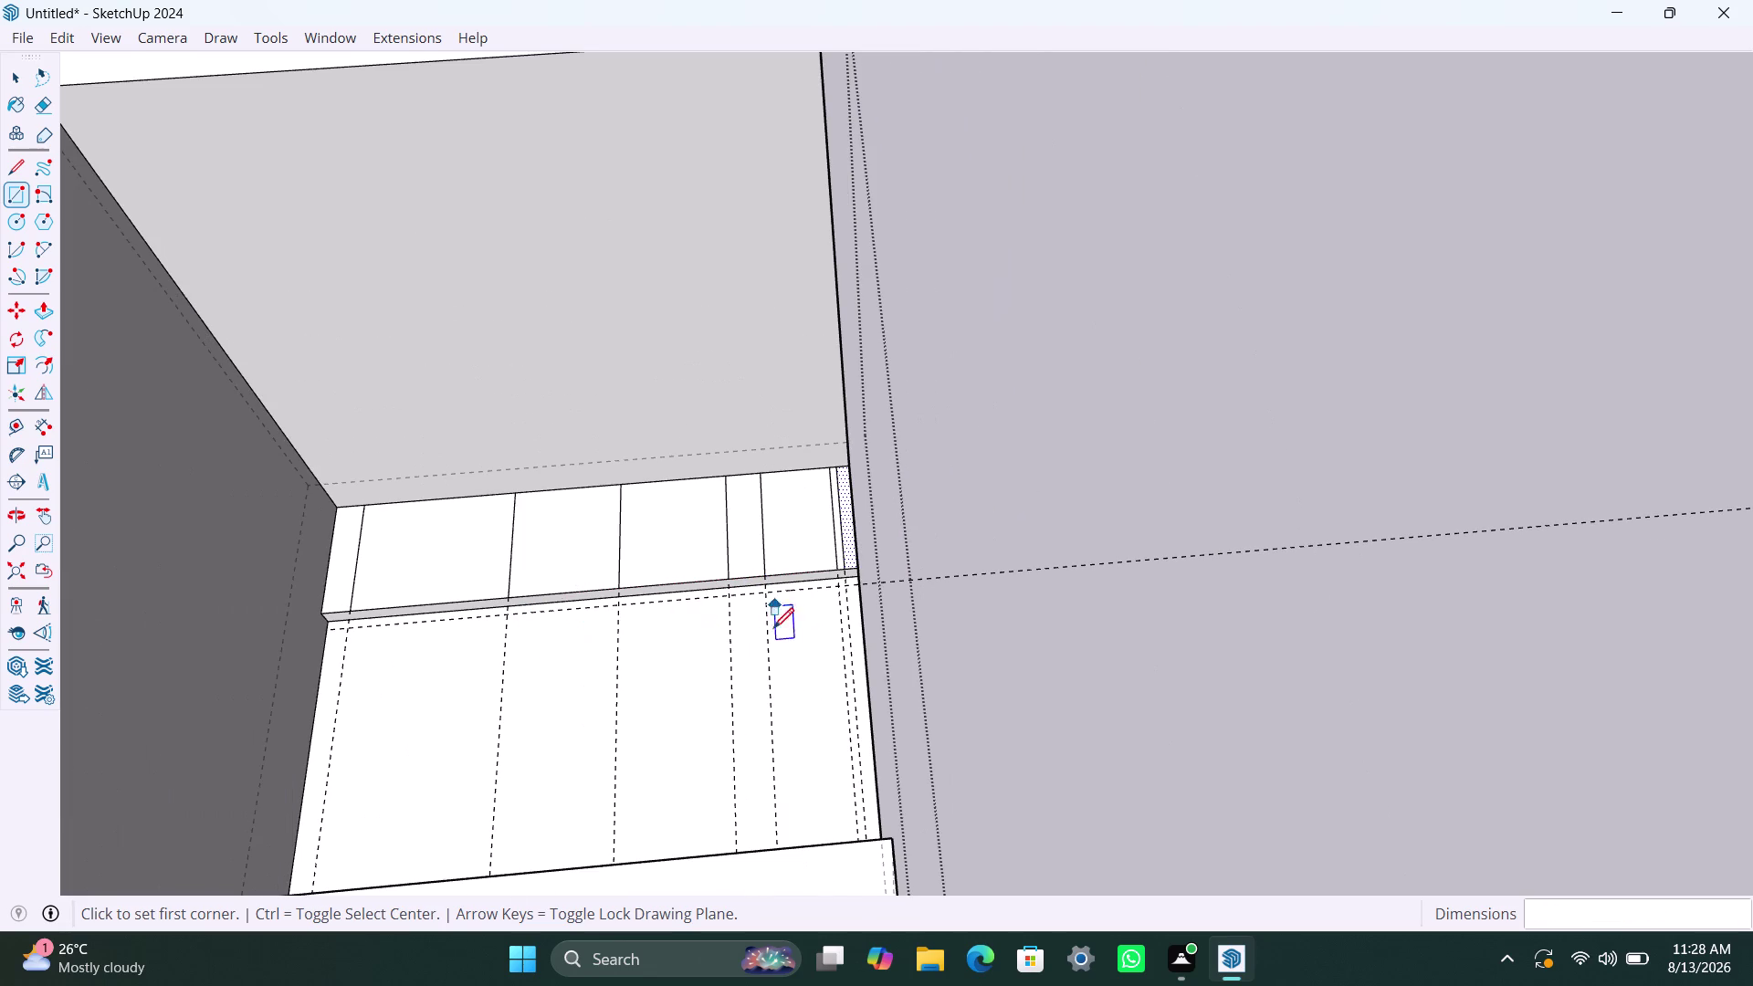
key(space)
key(space)
scroll(up, 3)
click(343, 570)
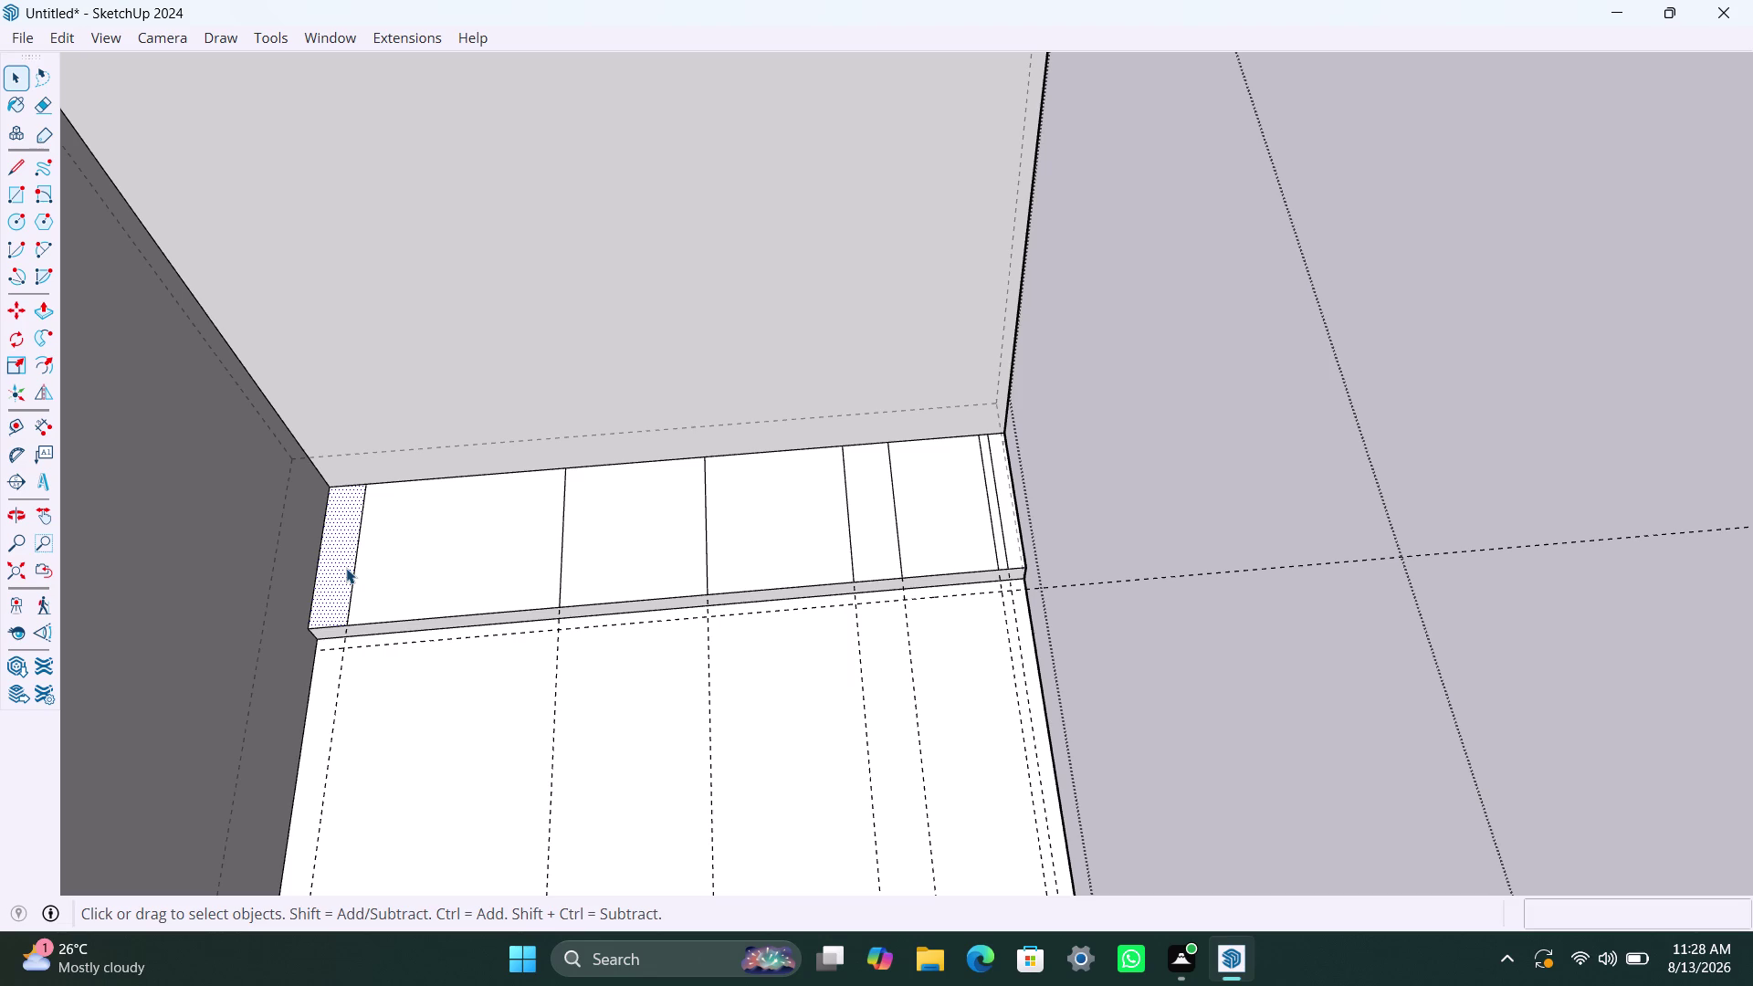
click(436, 569)
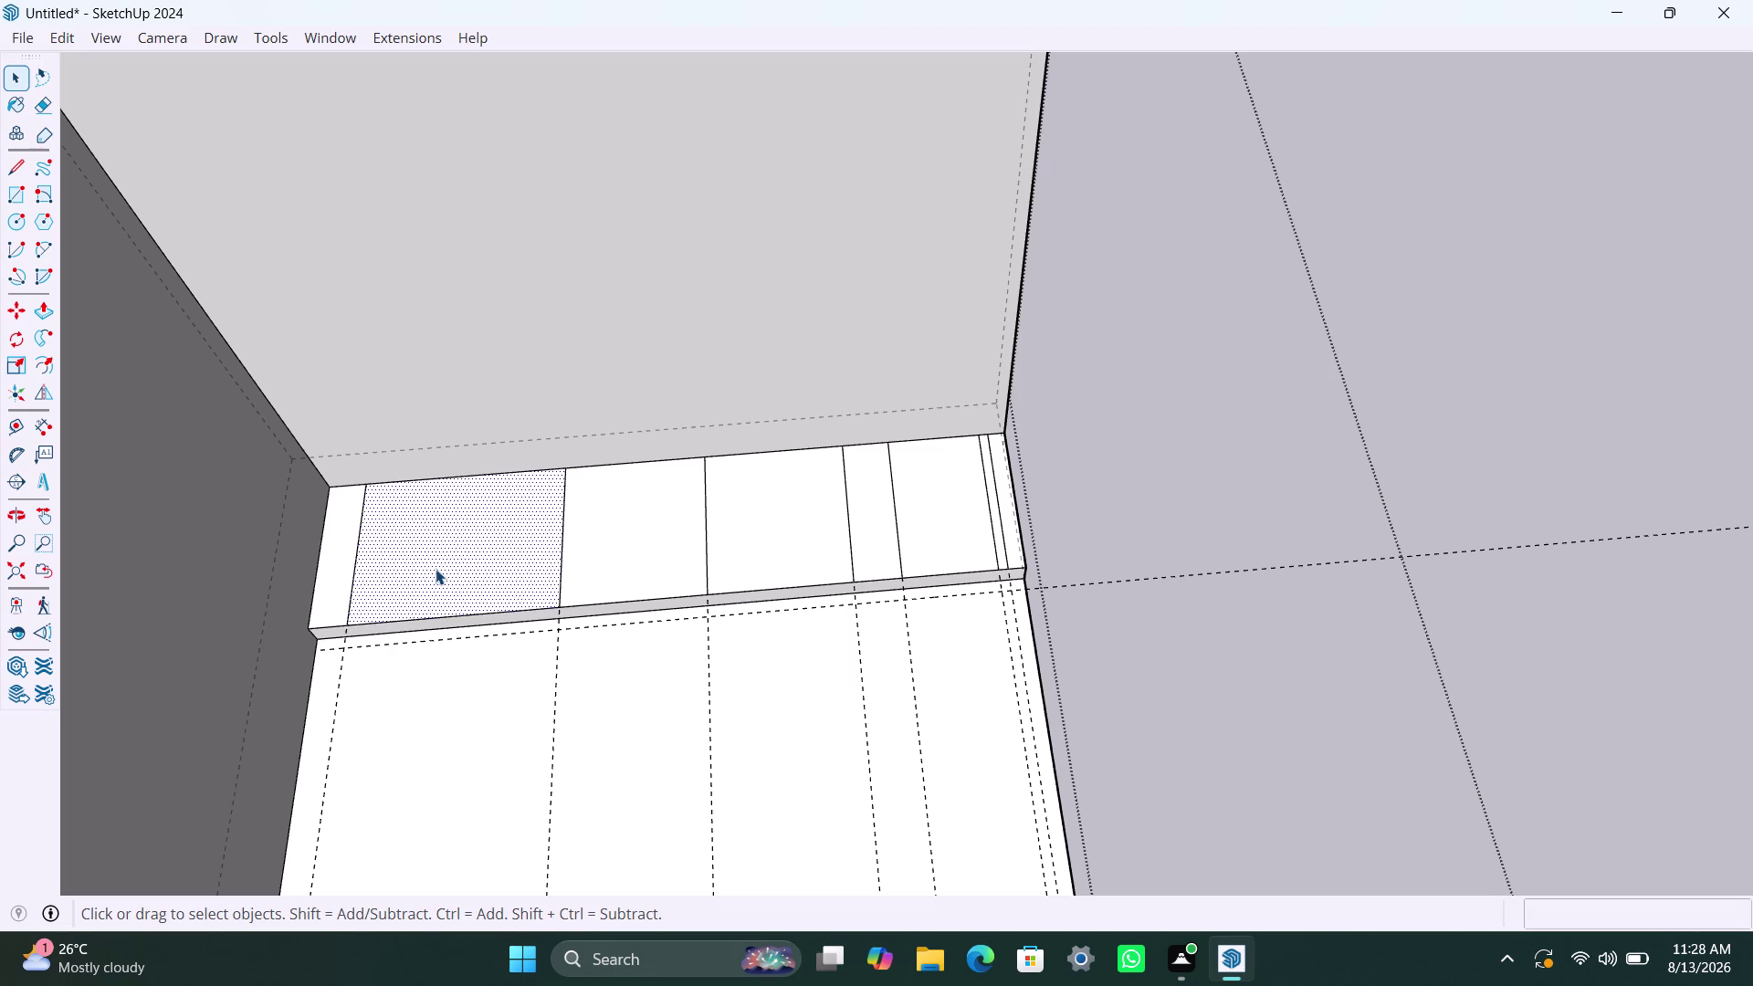
key(p)
click(437, 568)
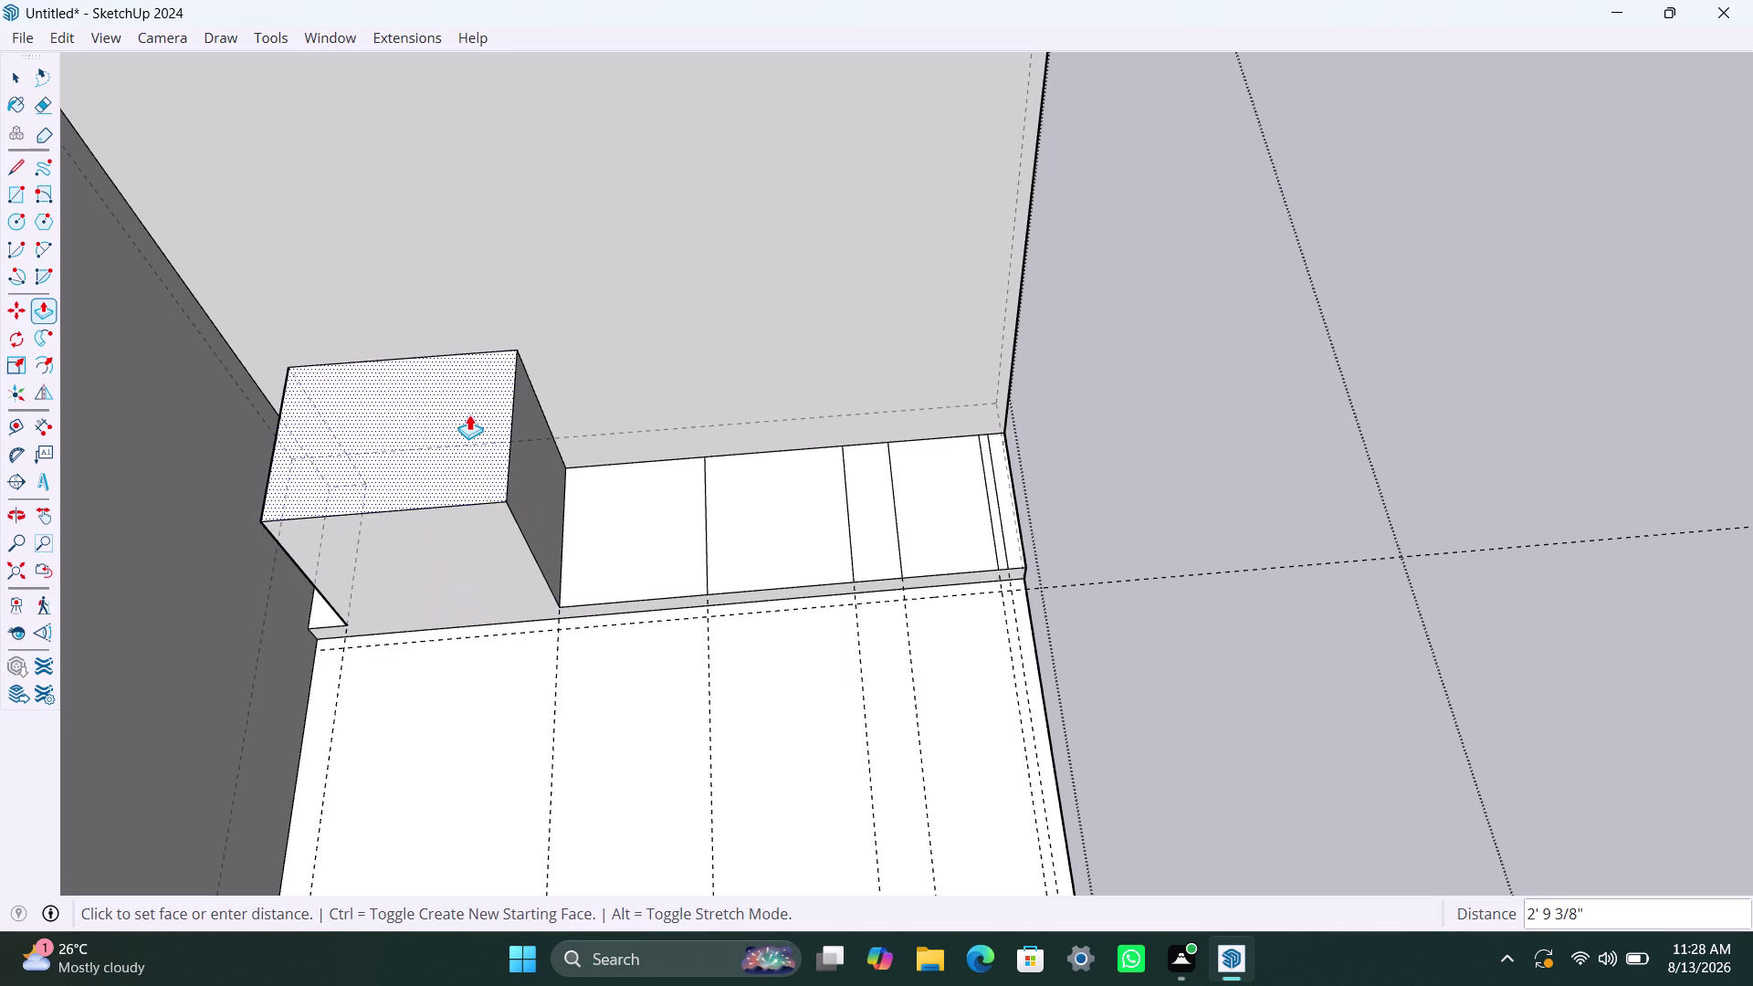
text(690)
key(ctrl+z)
key(space)
key(space)
key(space)
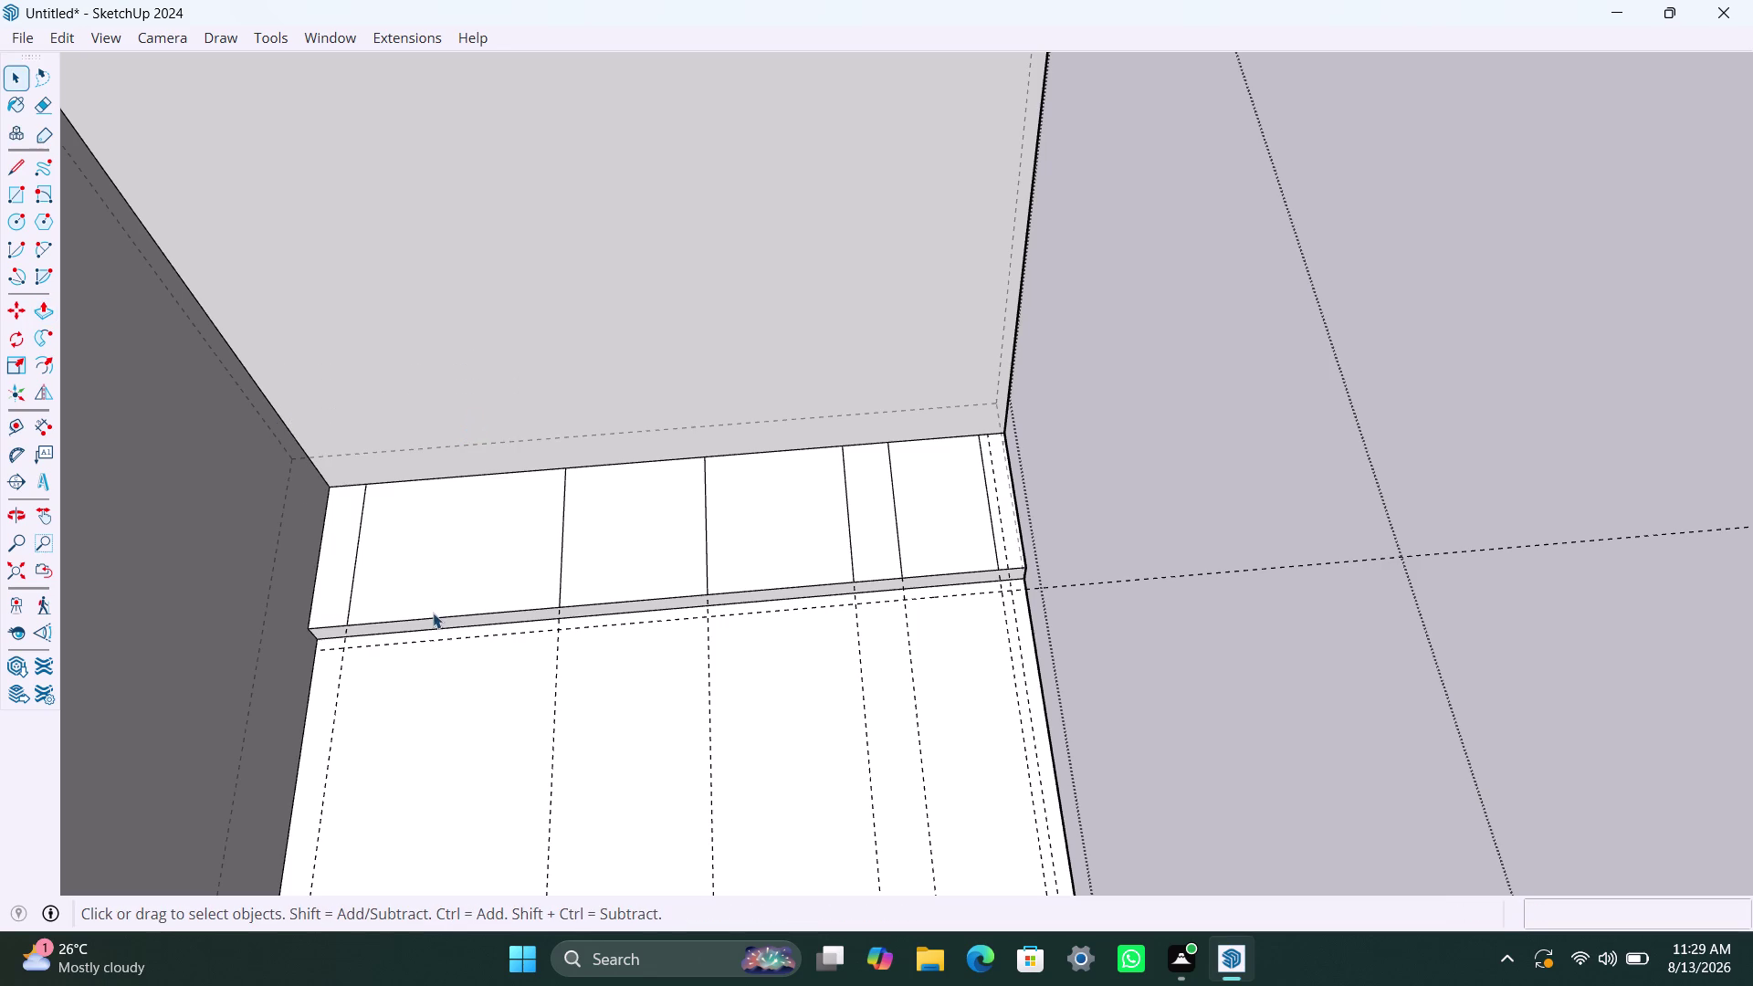
click(434, 614)
click(437, 616)
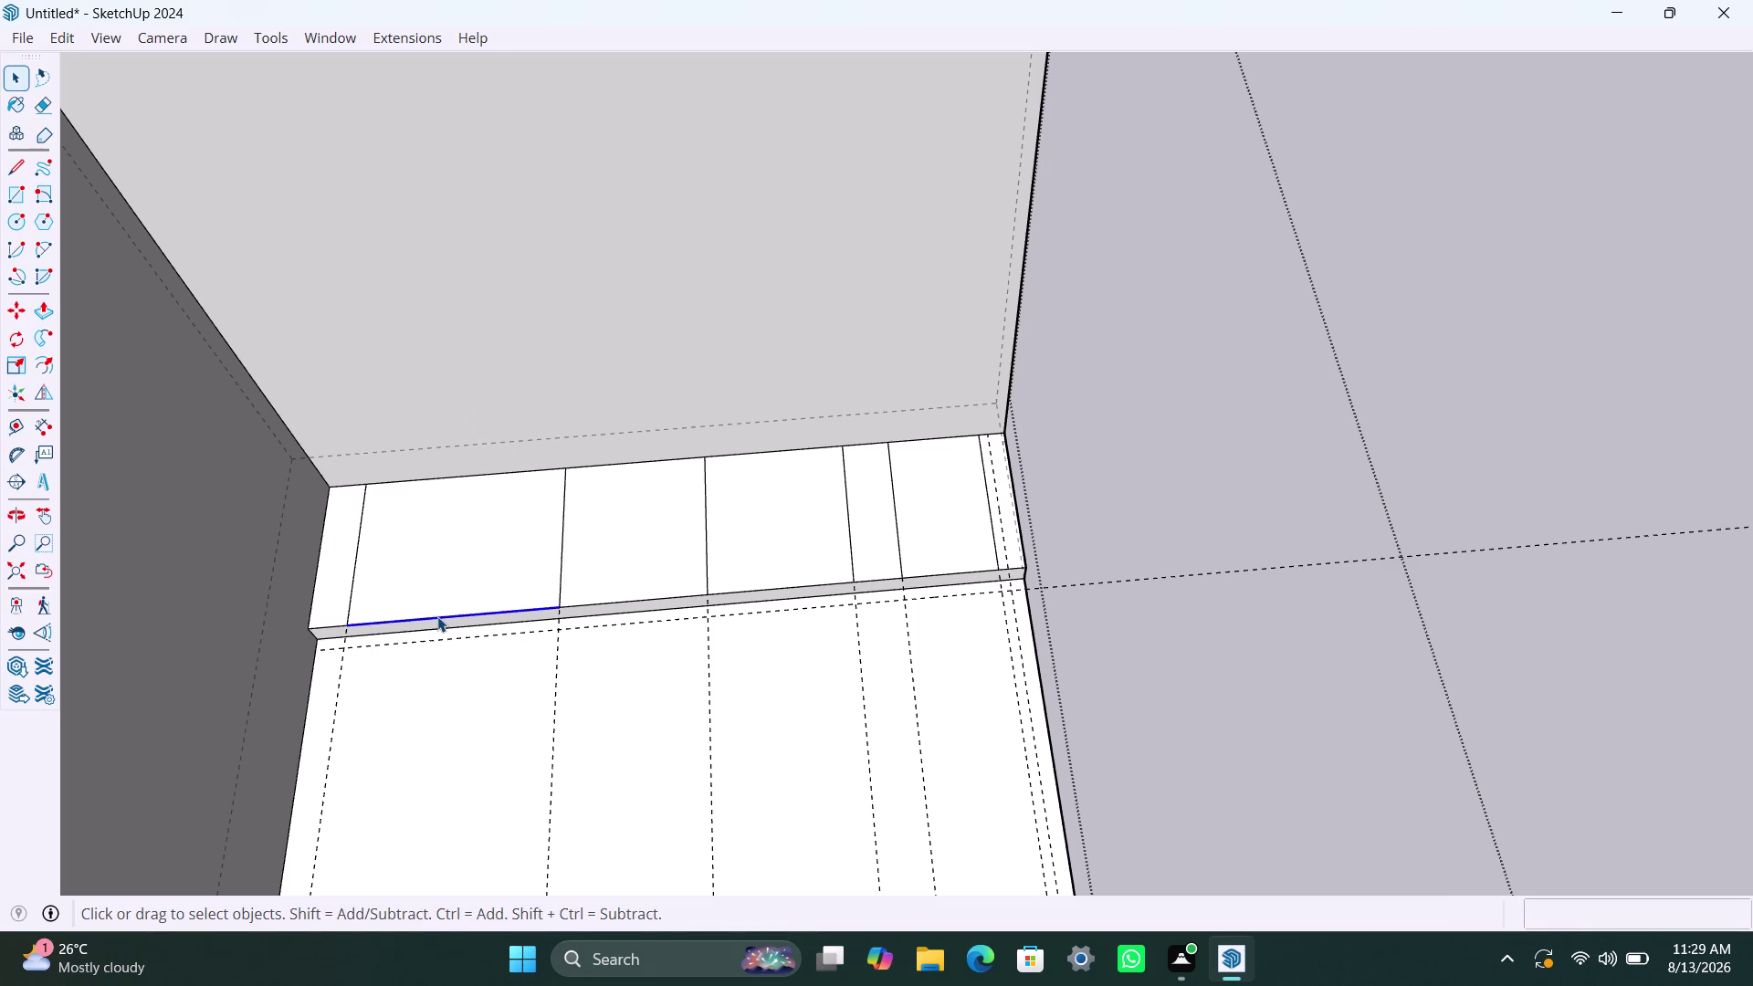
key(m)
click(438, 616)
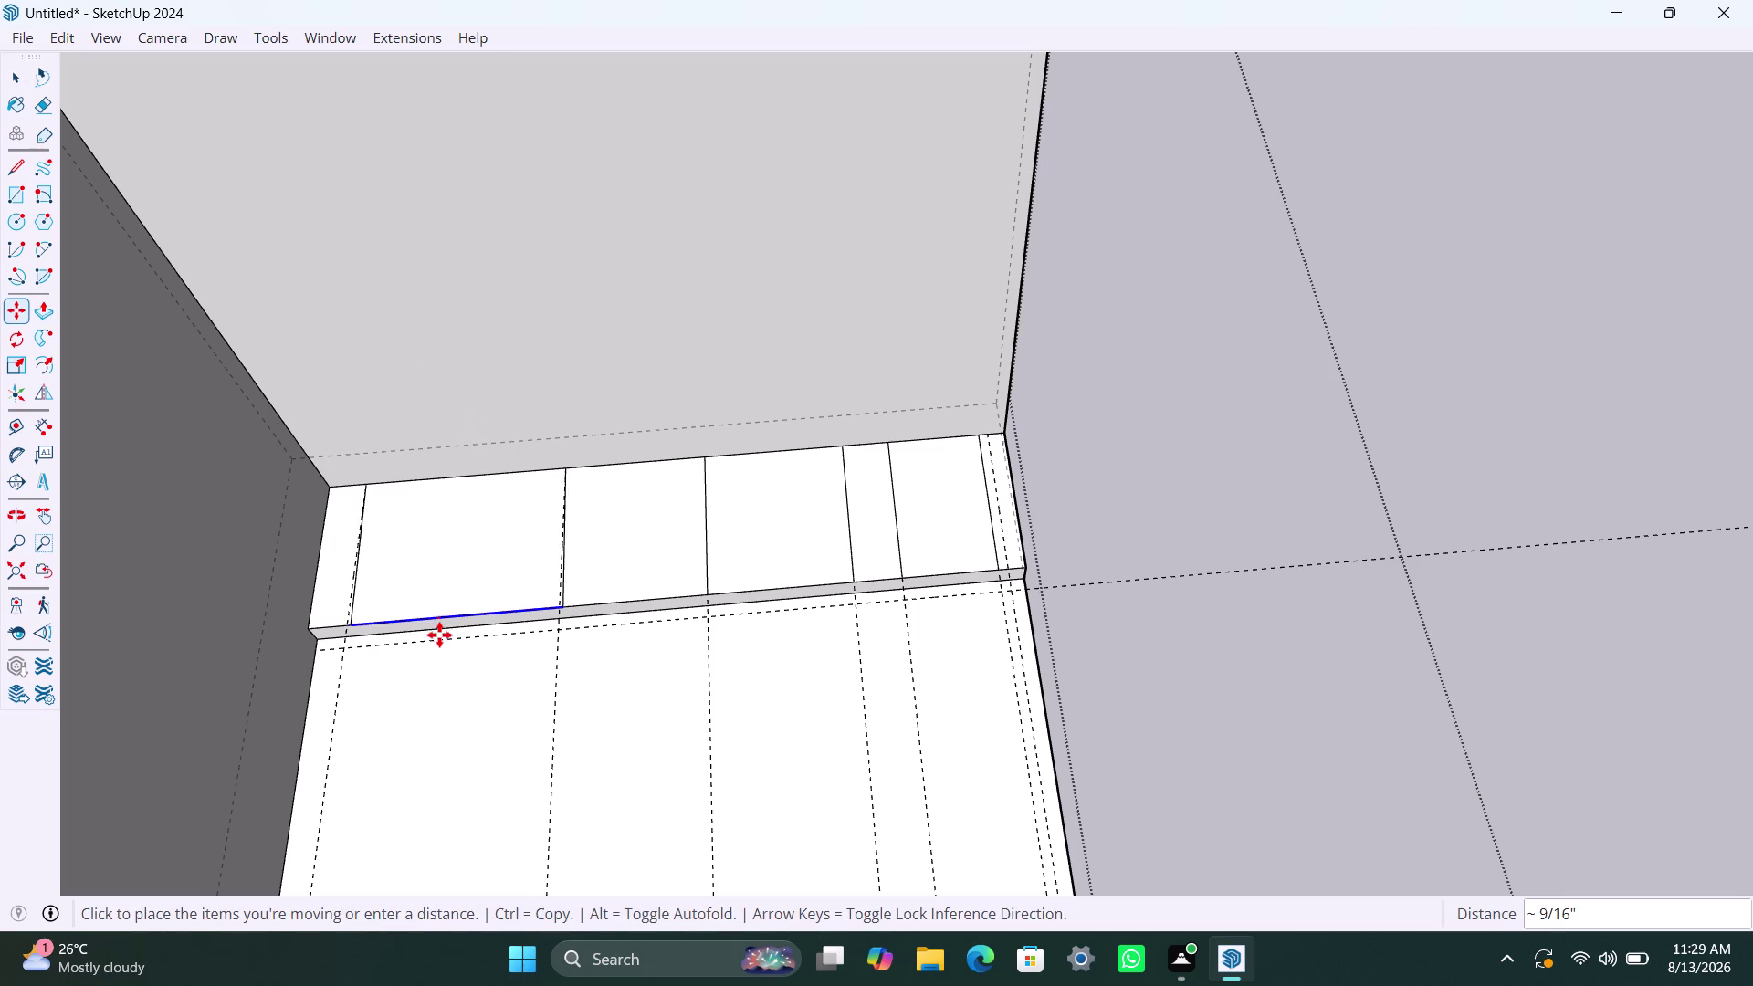
key(Escape)
key(Escape)
key(Escape)
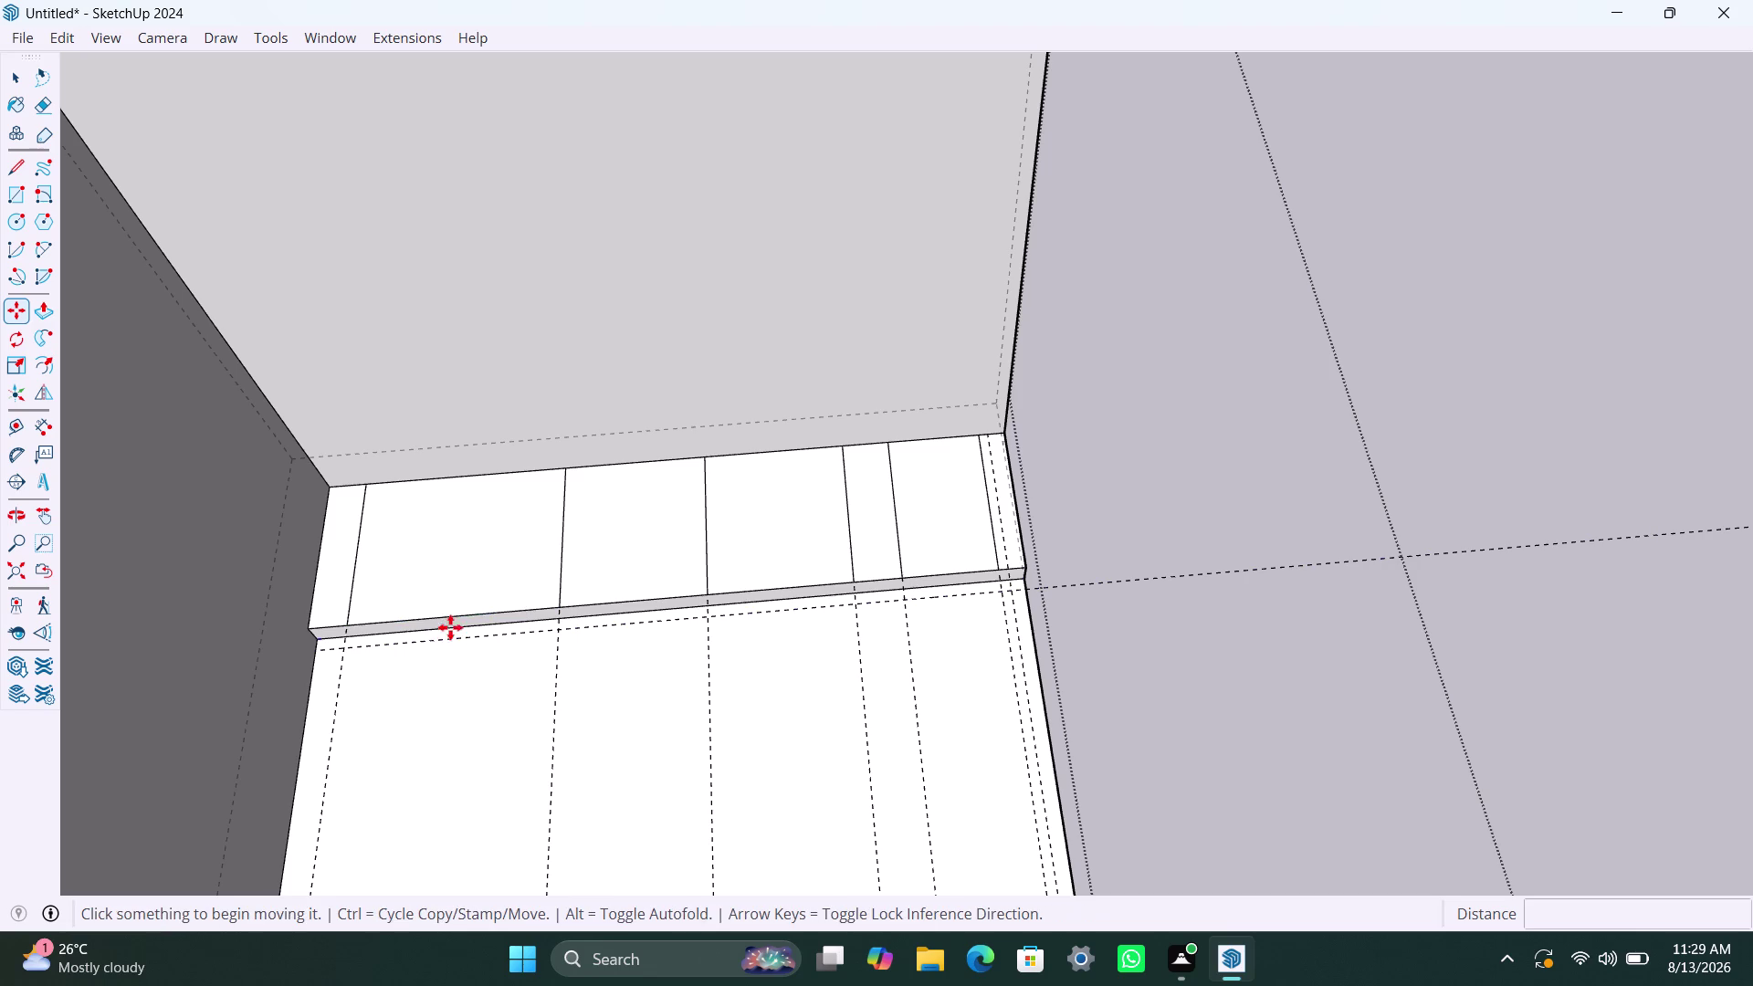
key(Escape)
key(Escape)
key(Escape)
key(Escape)
key(Escape)
key(Escape)
scroll(up, 3)
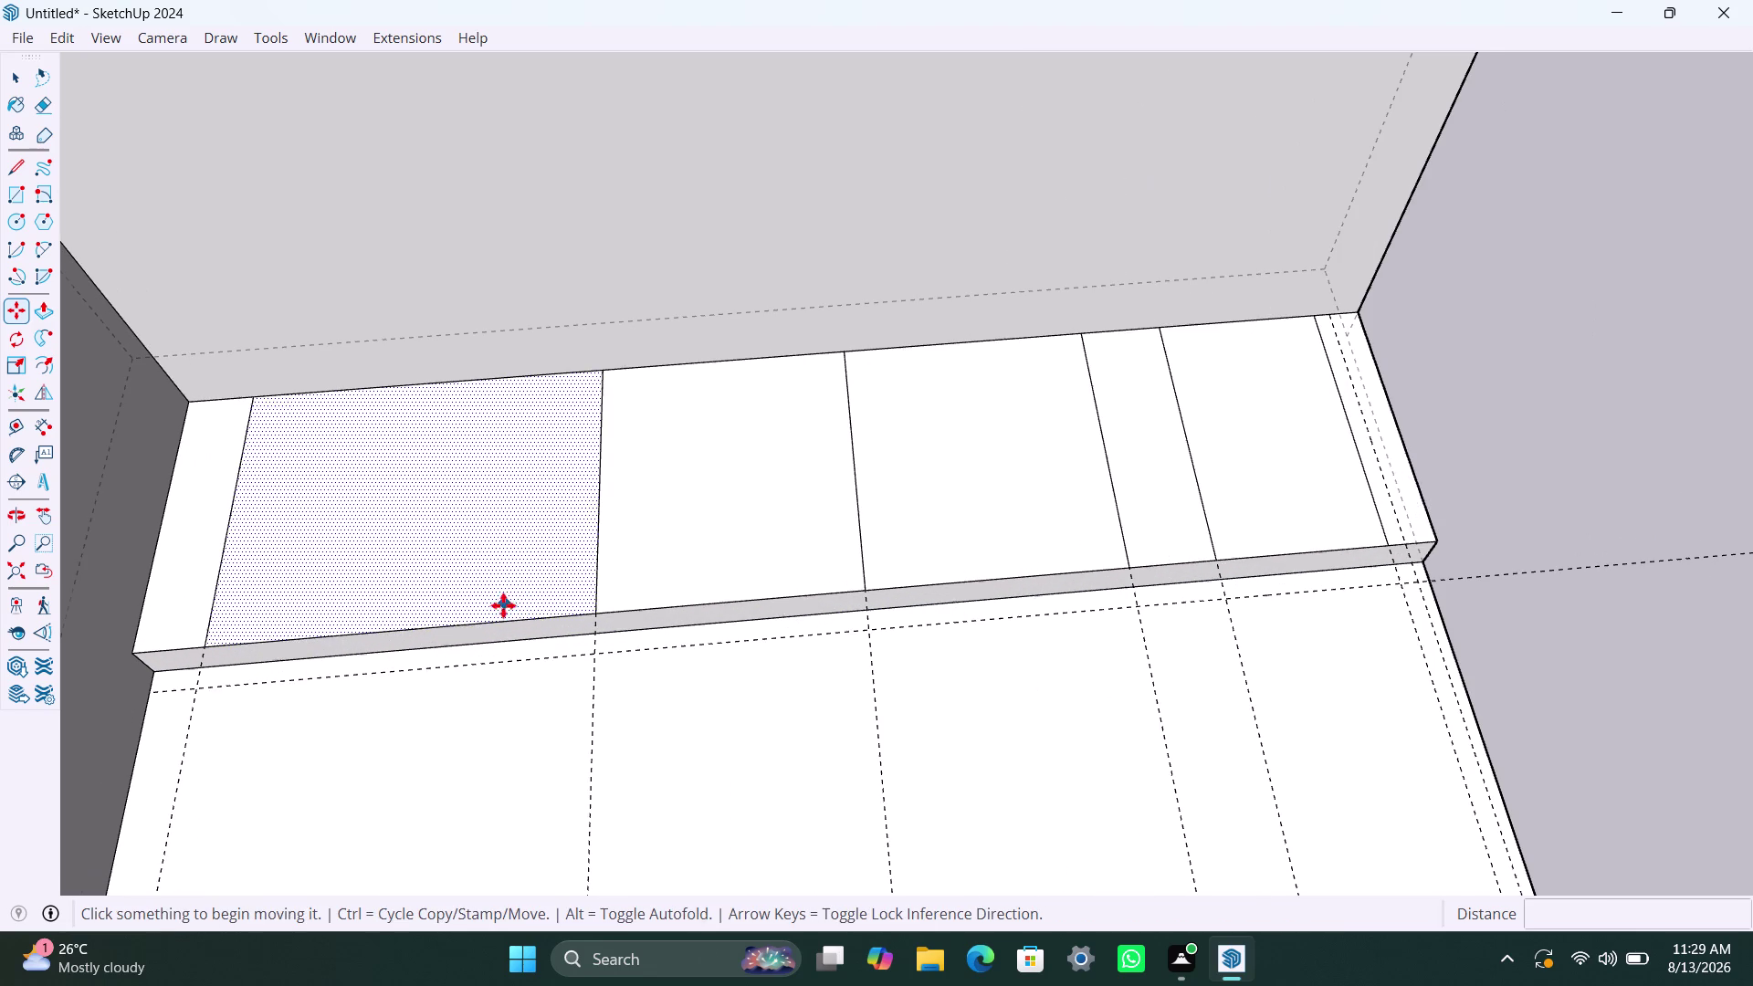
key(space)
key(space)
key(space)
click(434, 625)
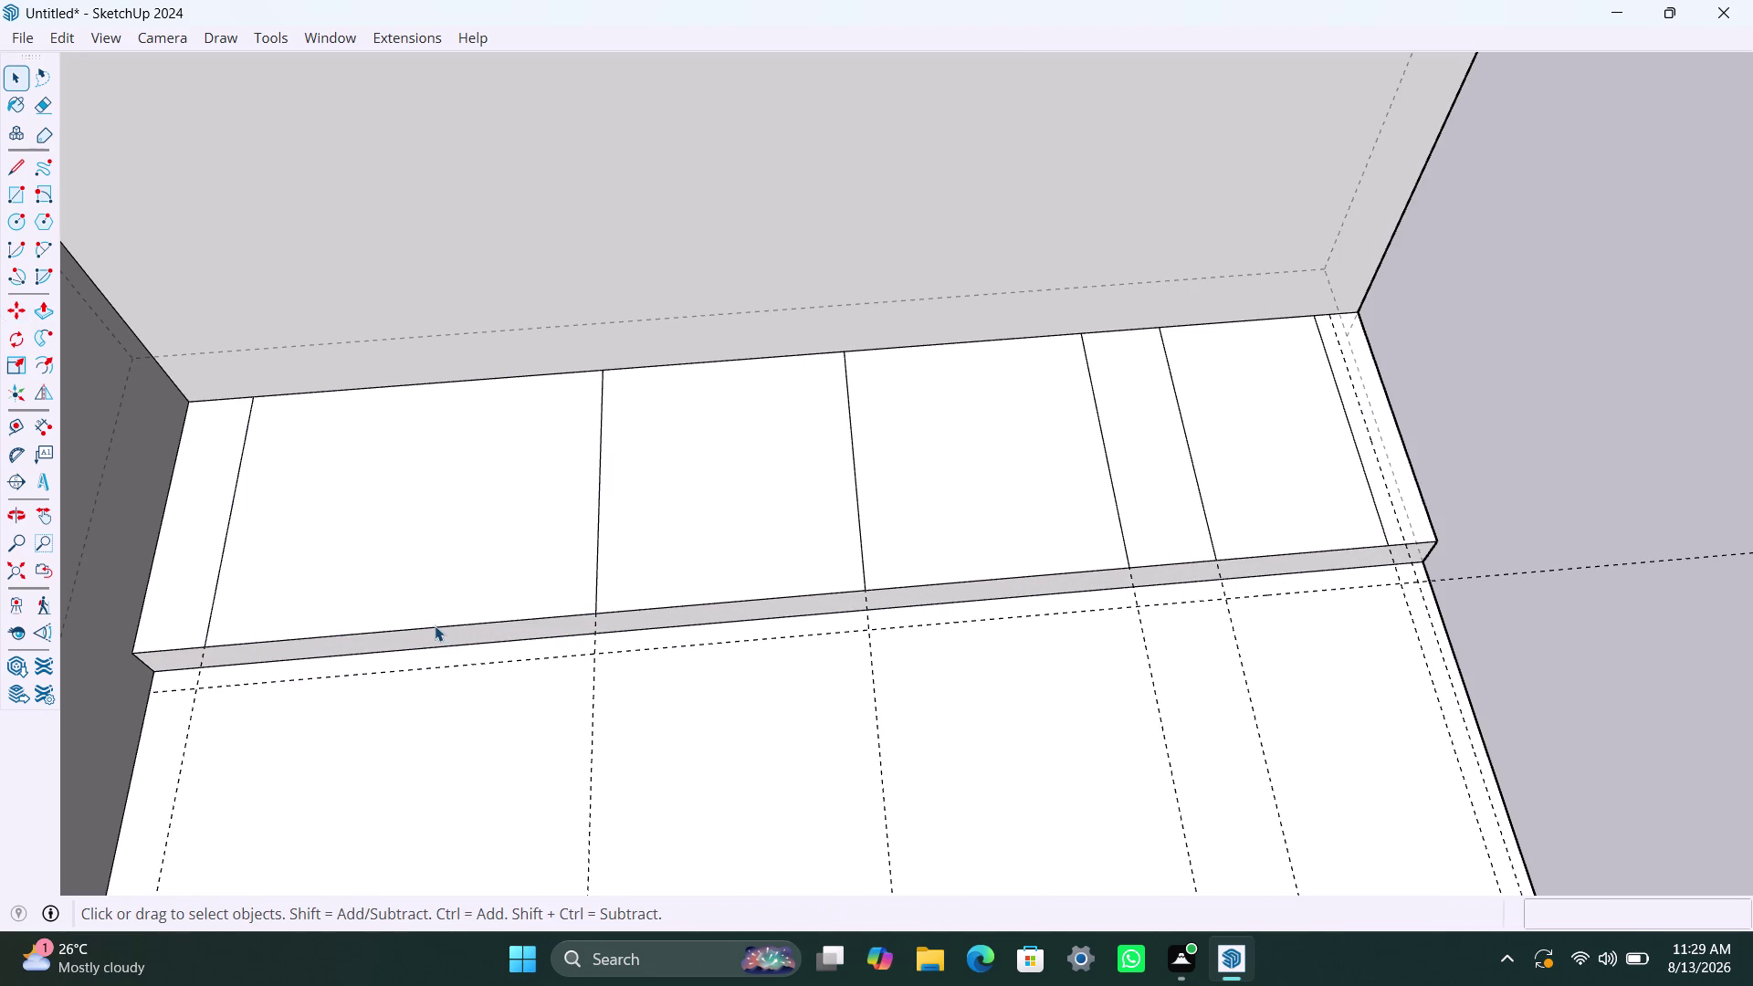
Group the leftmost footprint and open the group to select its face.
double_click(309, 442)
right_click(343, 446)
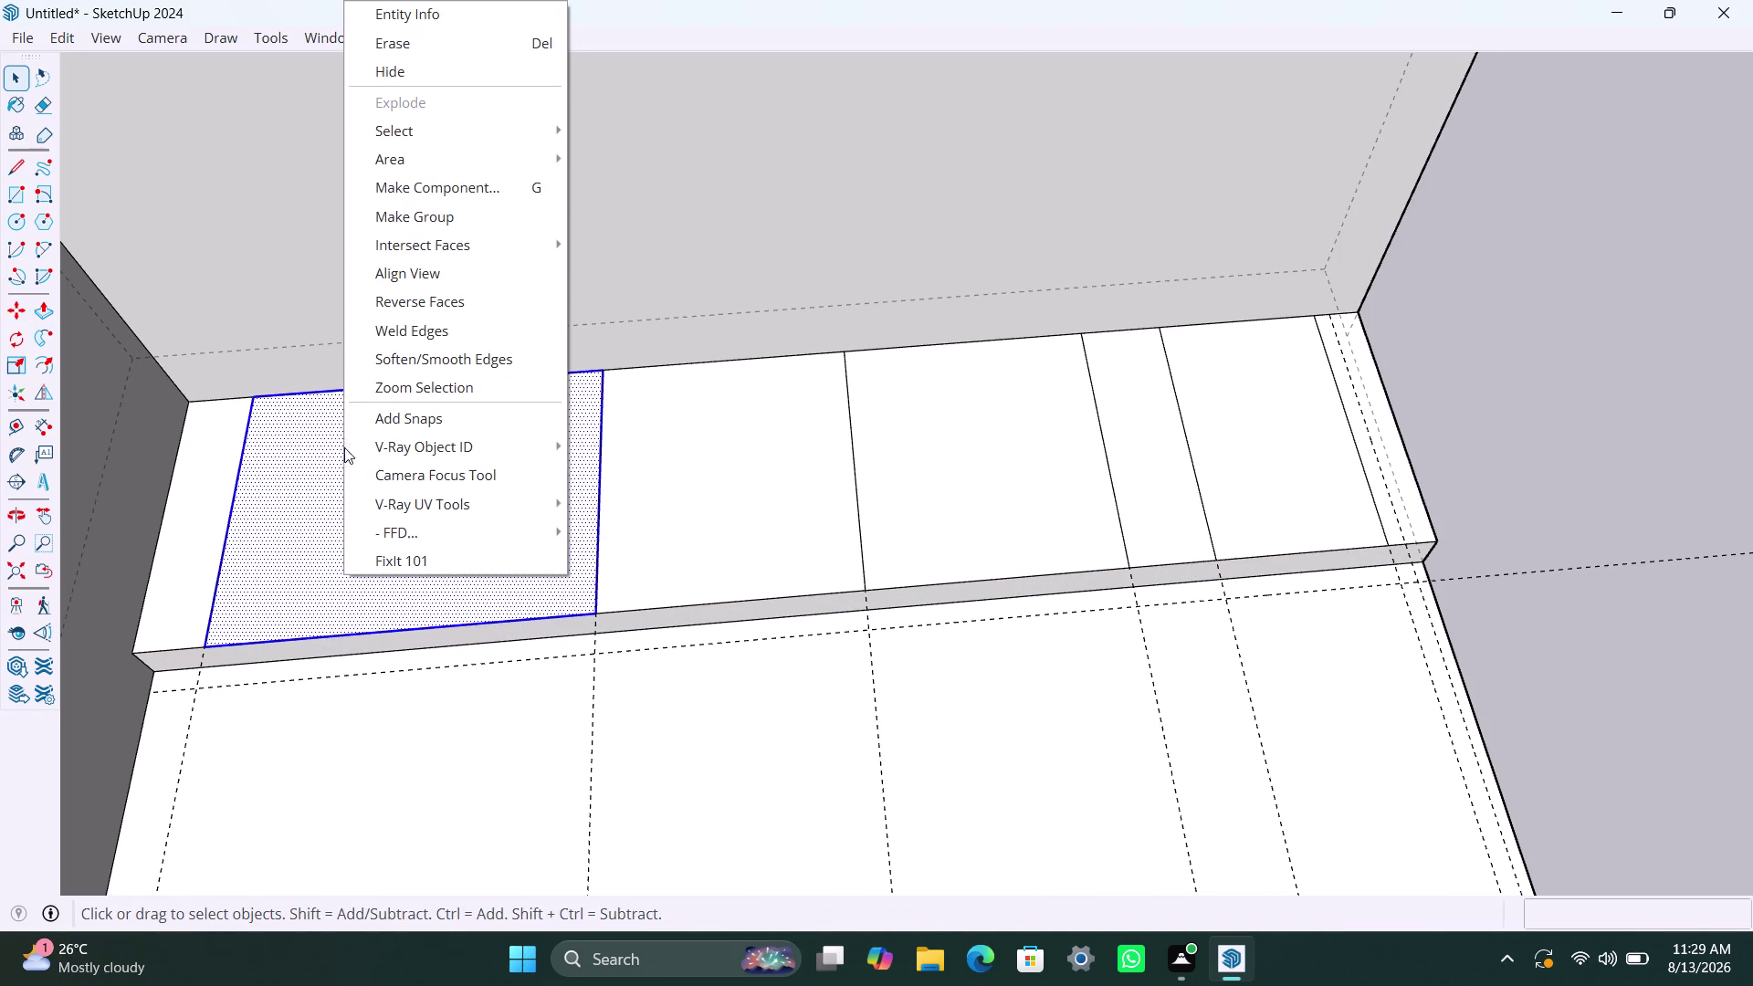
click(482, 226)
click(542, 557)
double_click(551, 576)
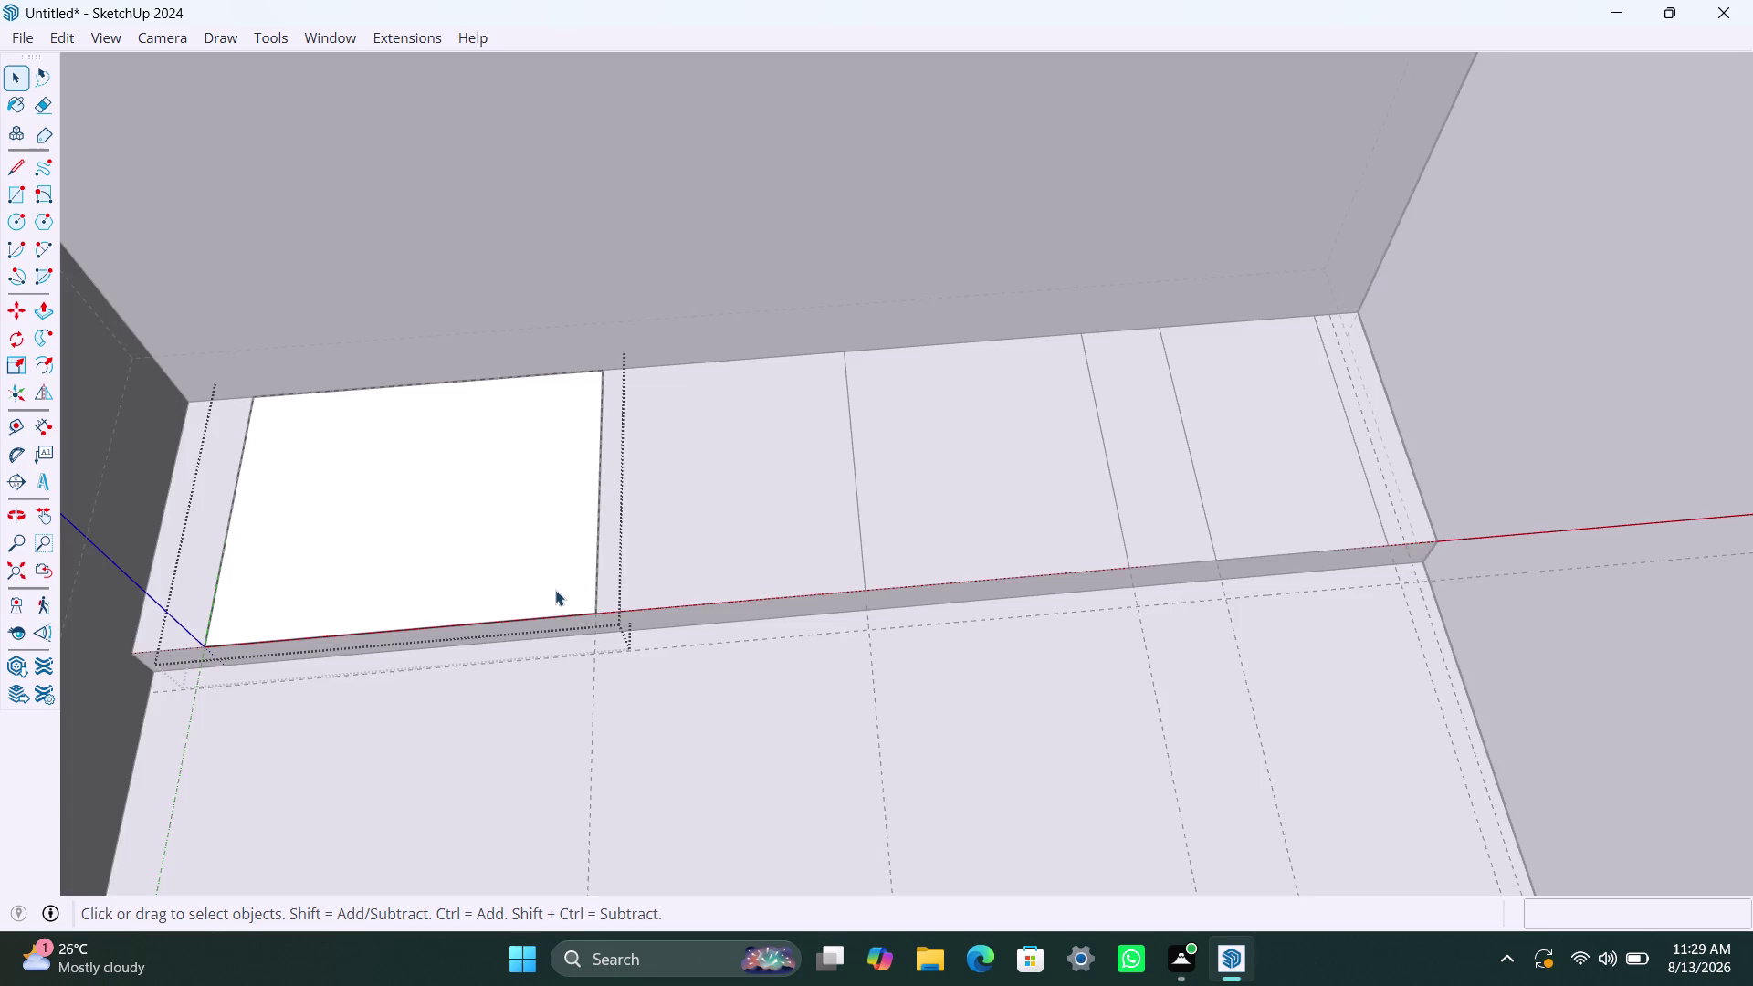
click(529, 613)
Raise the footprint face 690 mm into a box.
key(m)
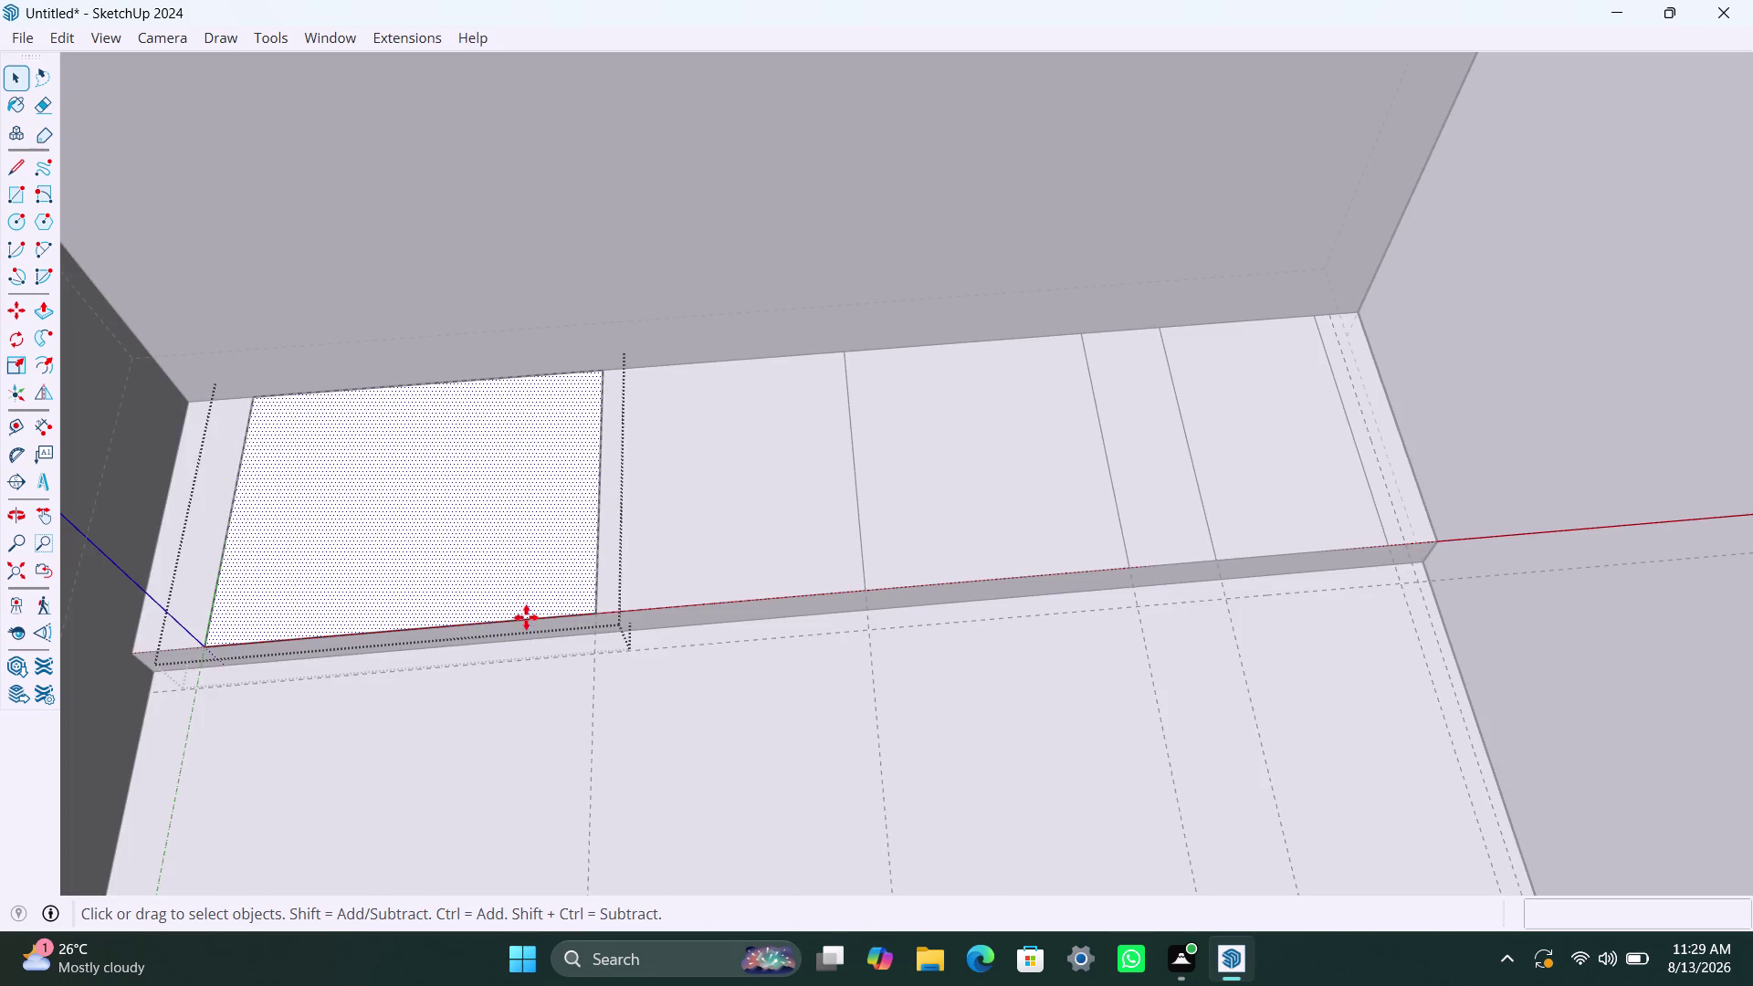
click(522, 617)
key(Escape)
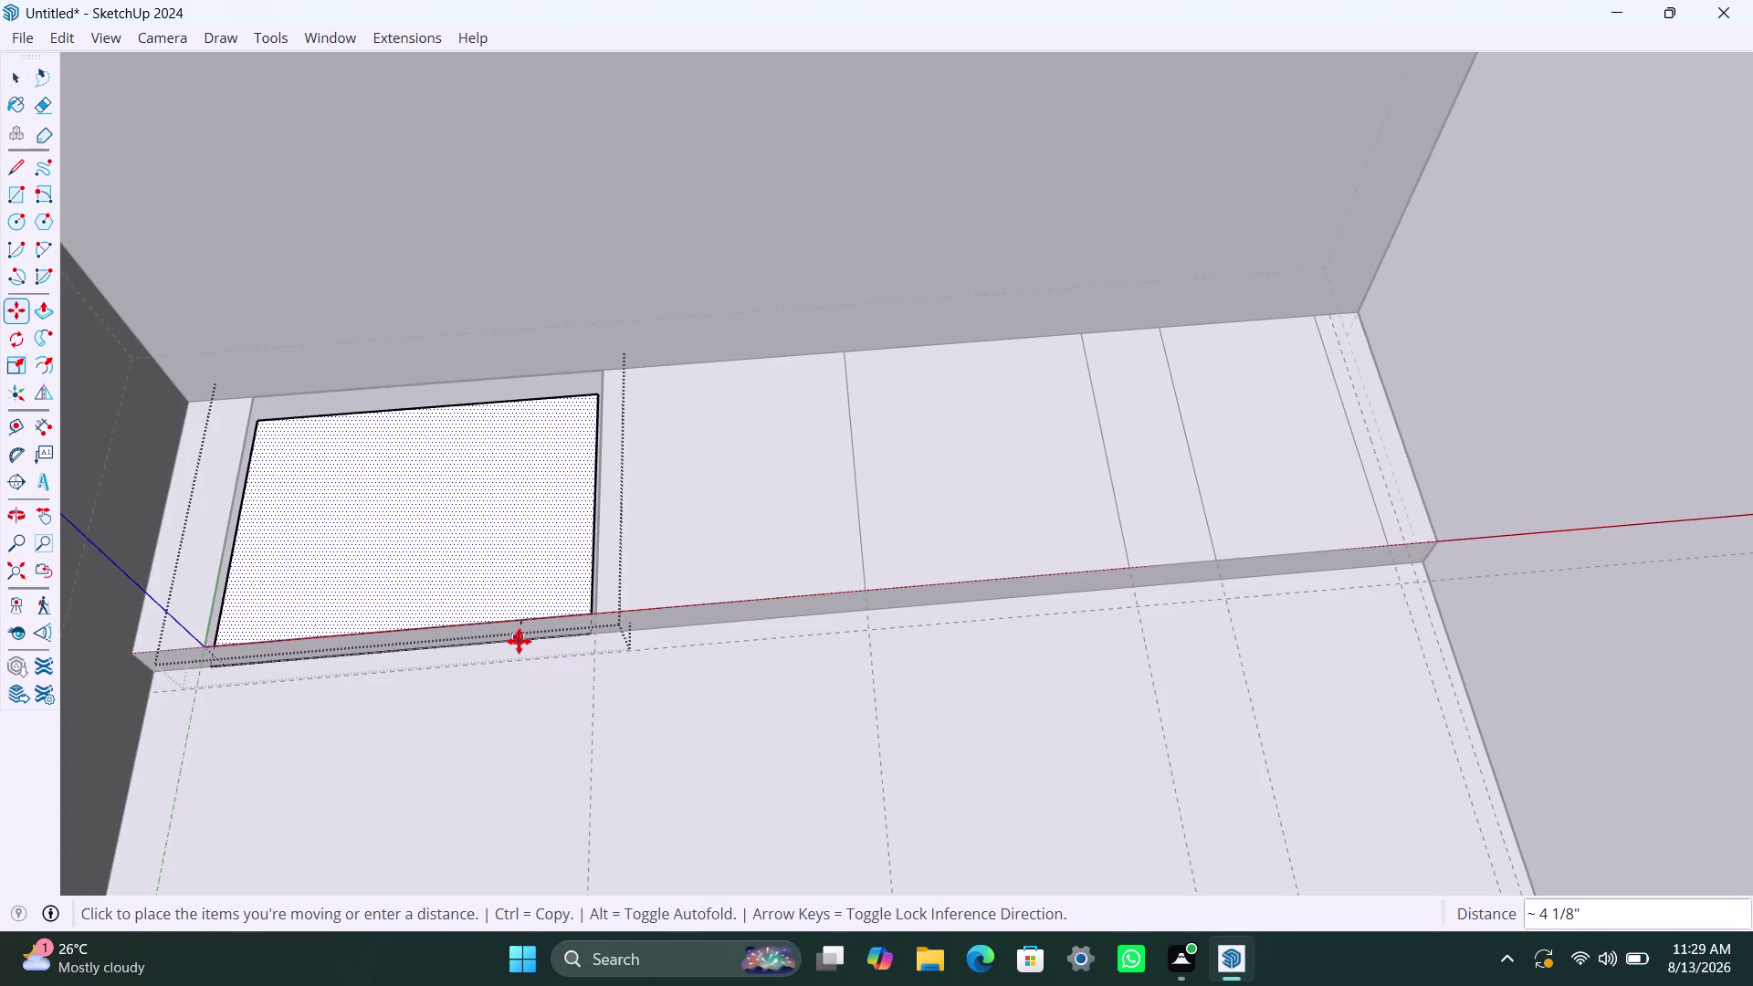
key(Escape)
key(Escape)
key(Escape)
key(Escape)
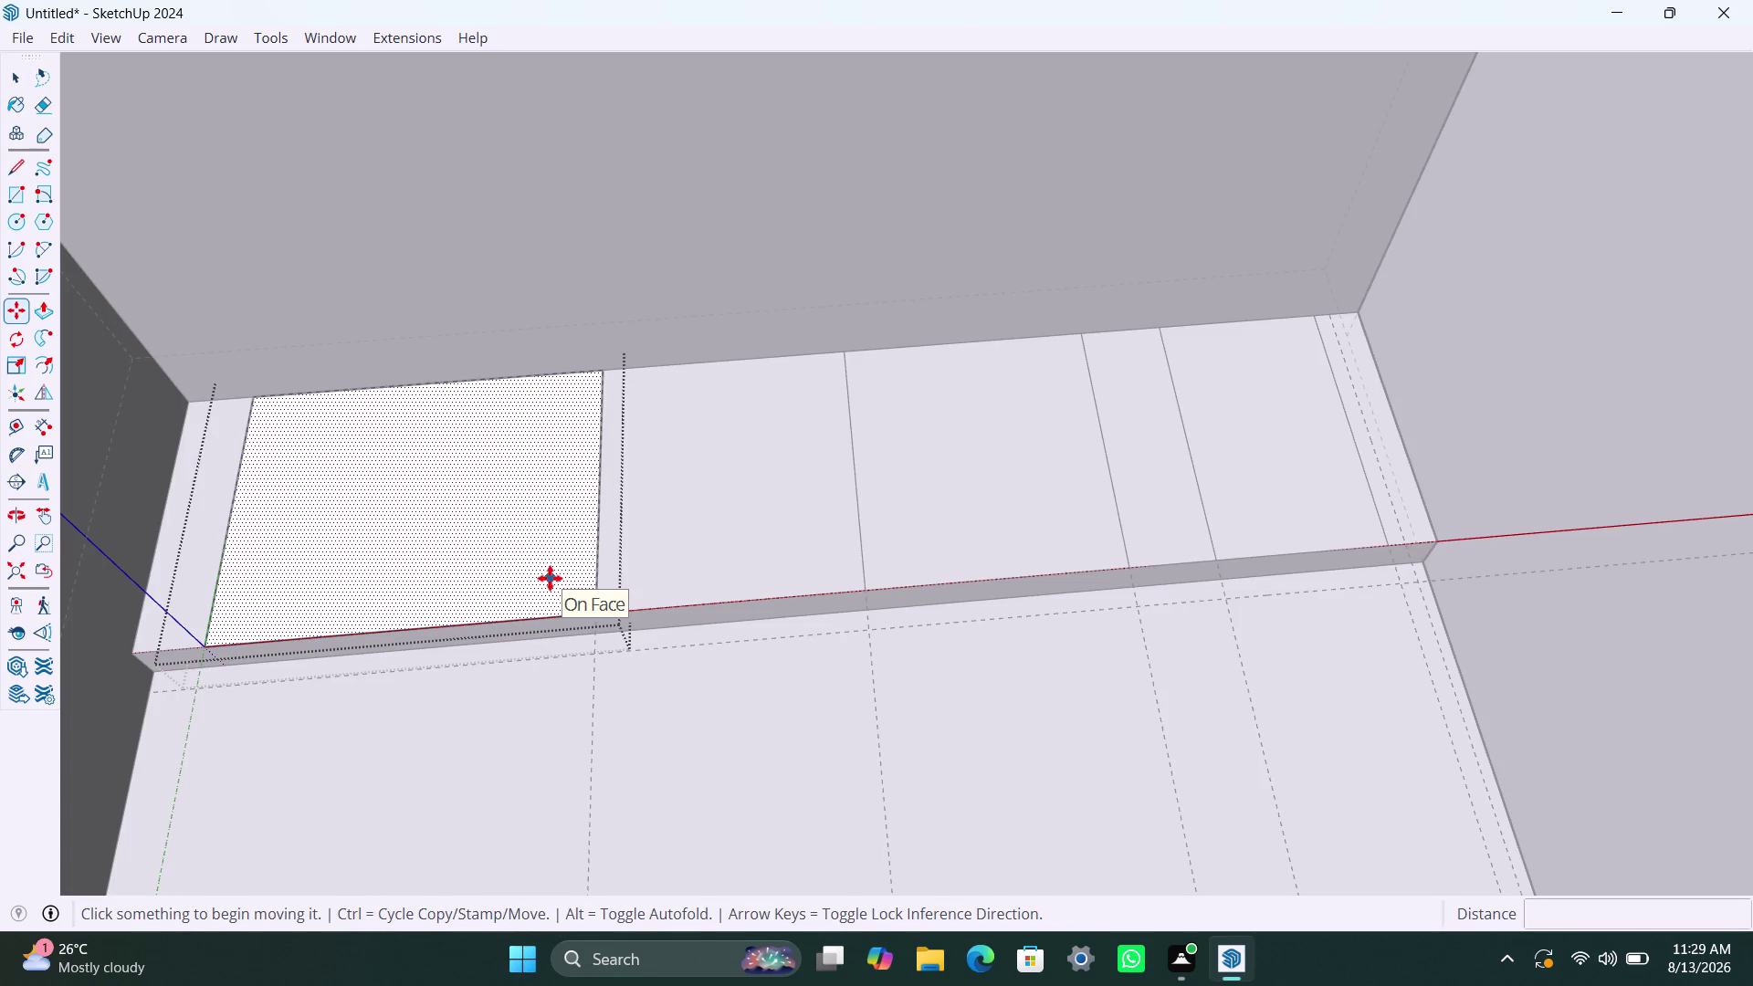
key(p)
click(546, 574)
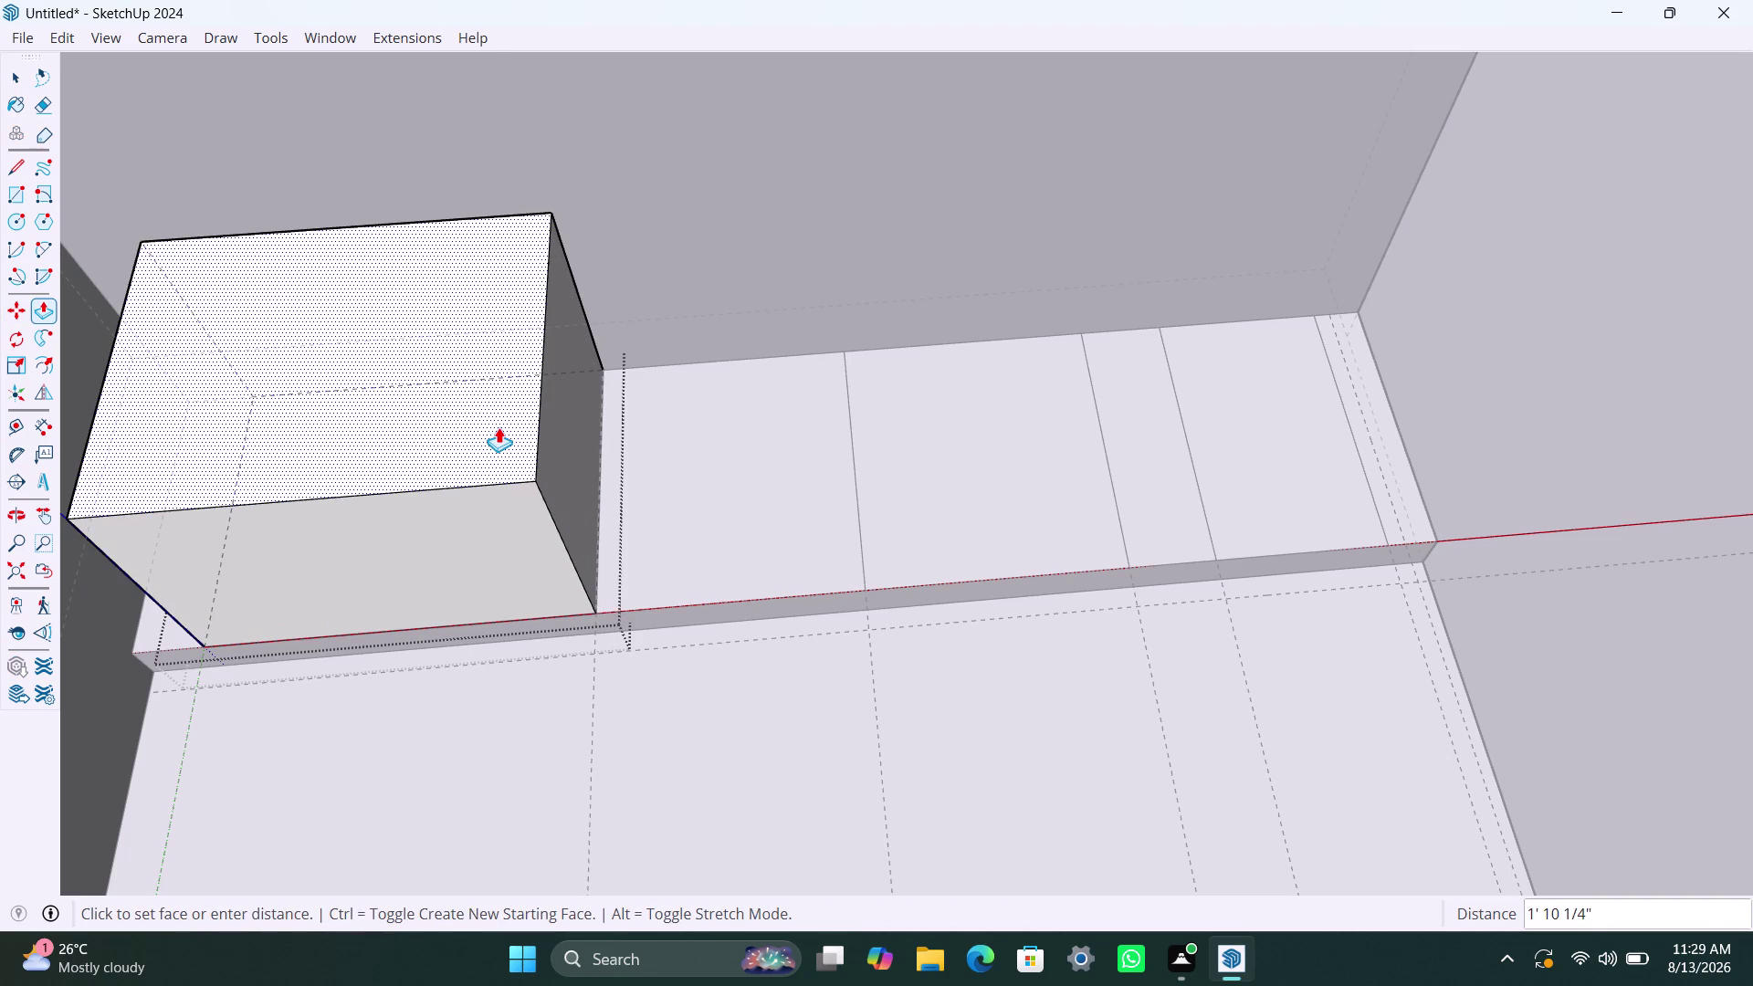
text(690)
text(mm)
key(Return)
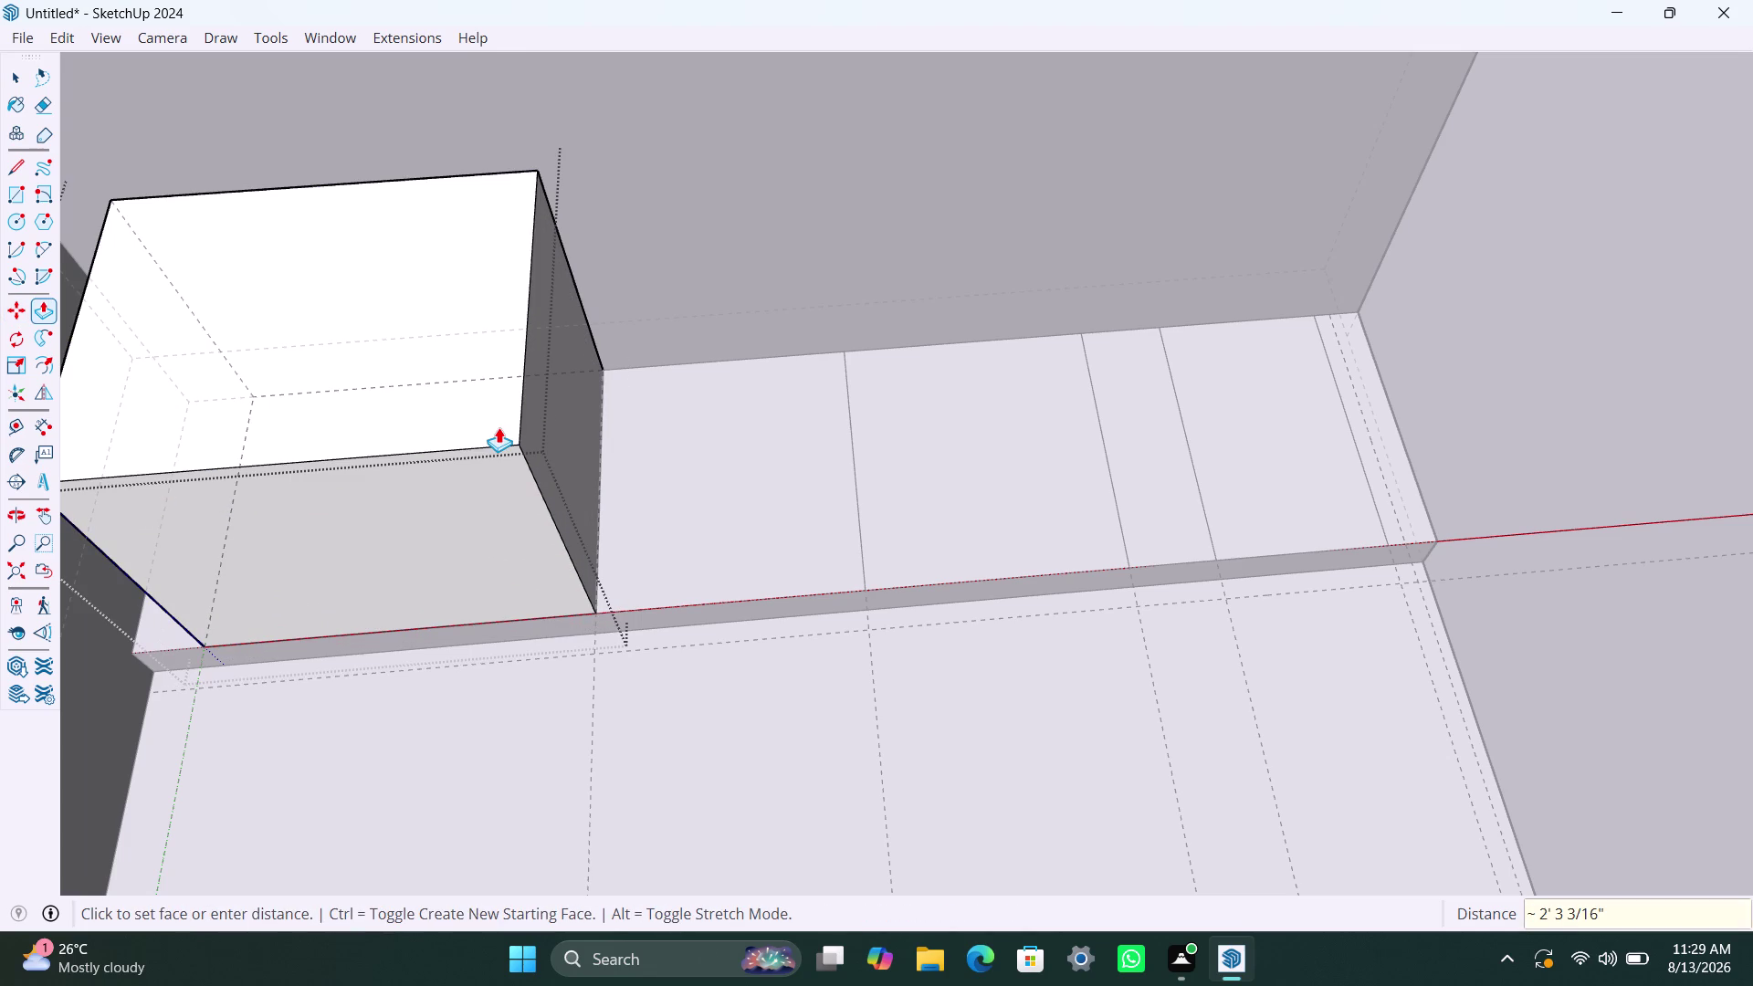
Pull the large box's bottom face down 2 inches and return to Select.
click(462, 534)
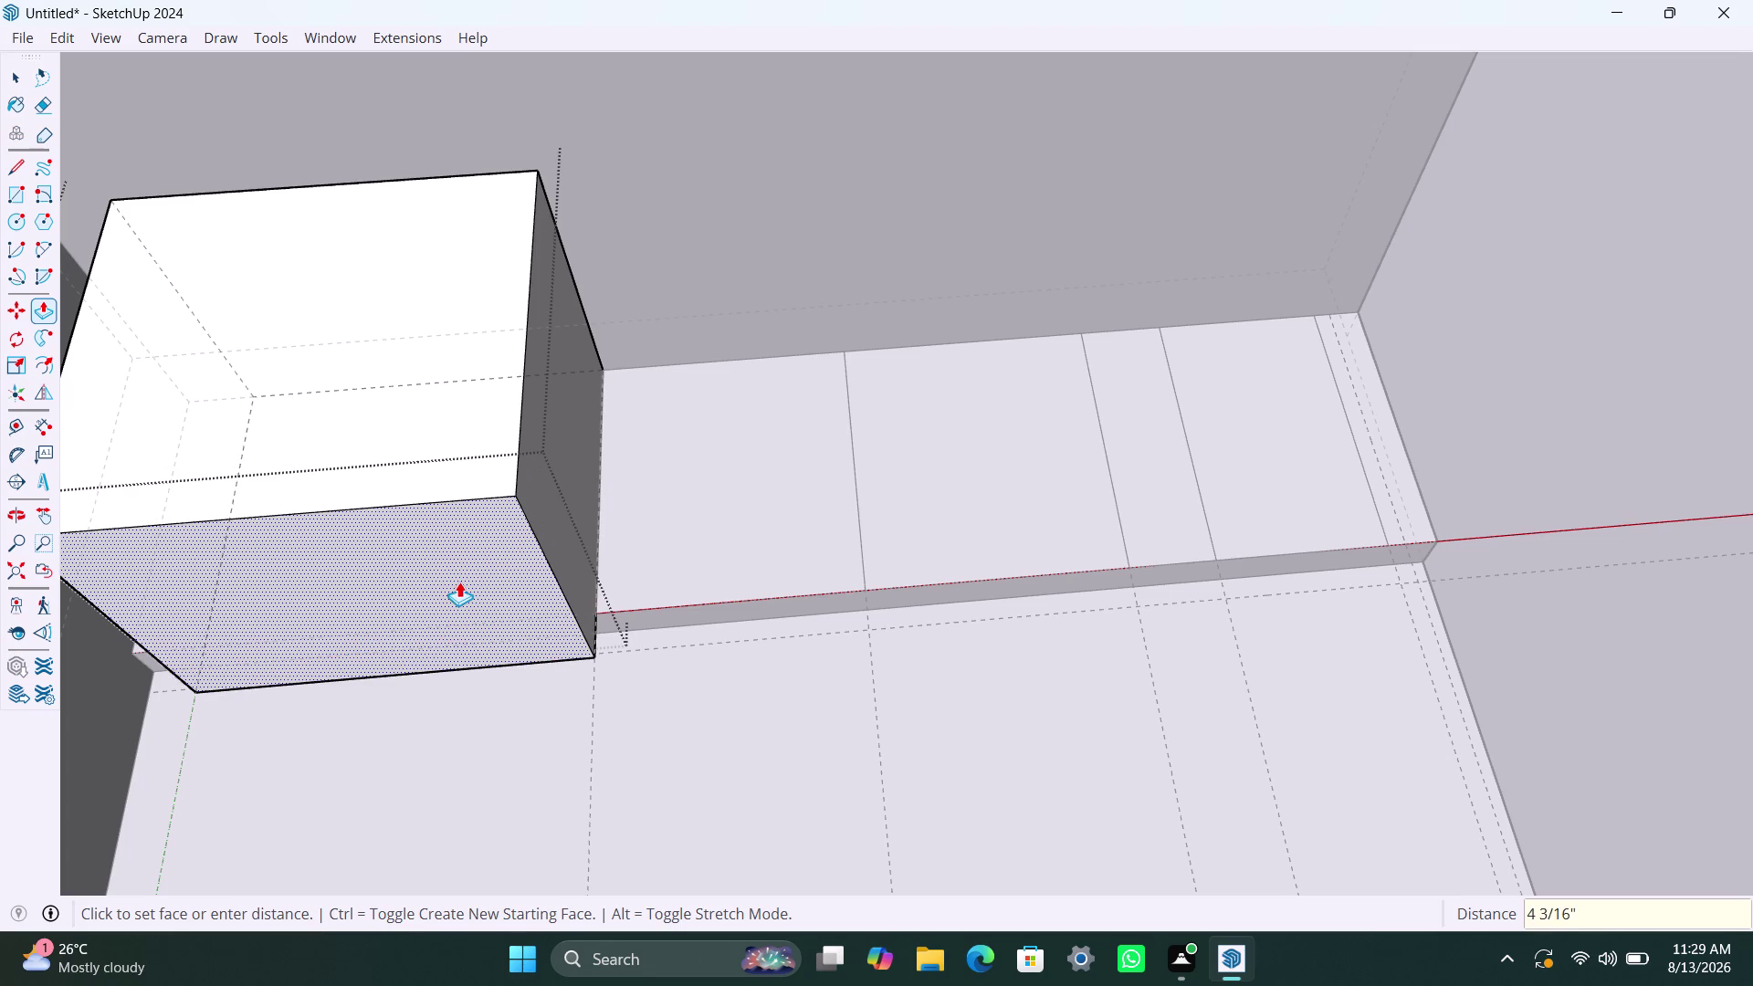
text(2")
key(Return)
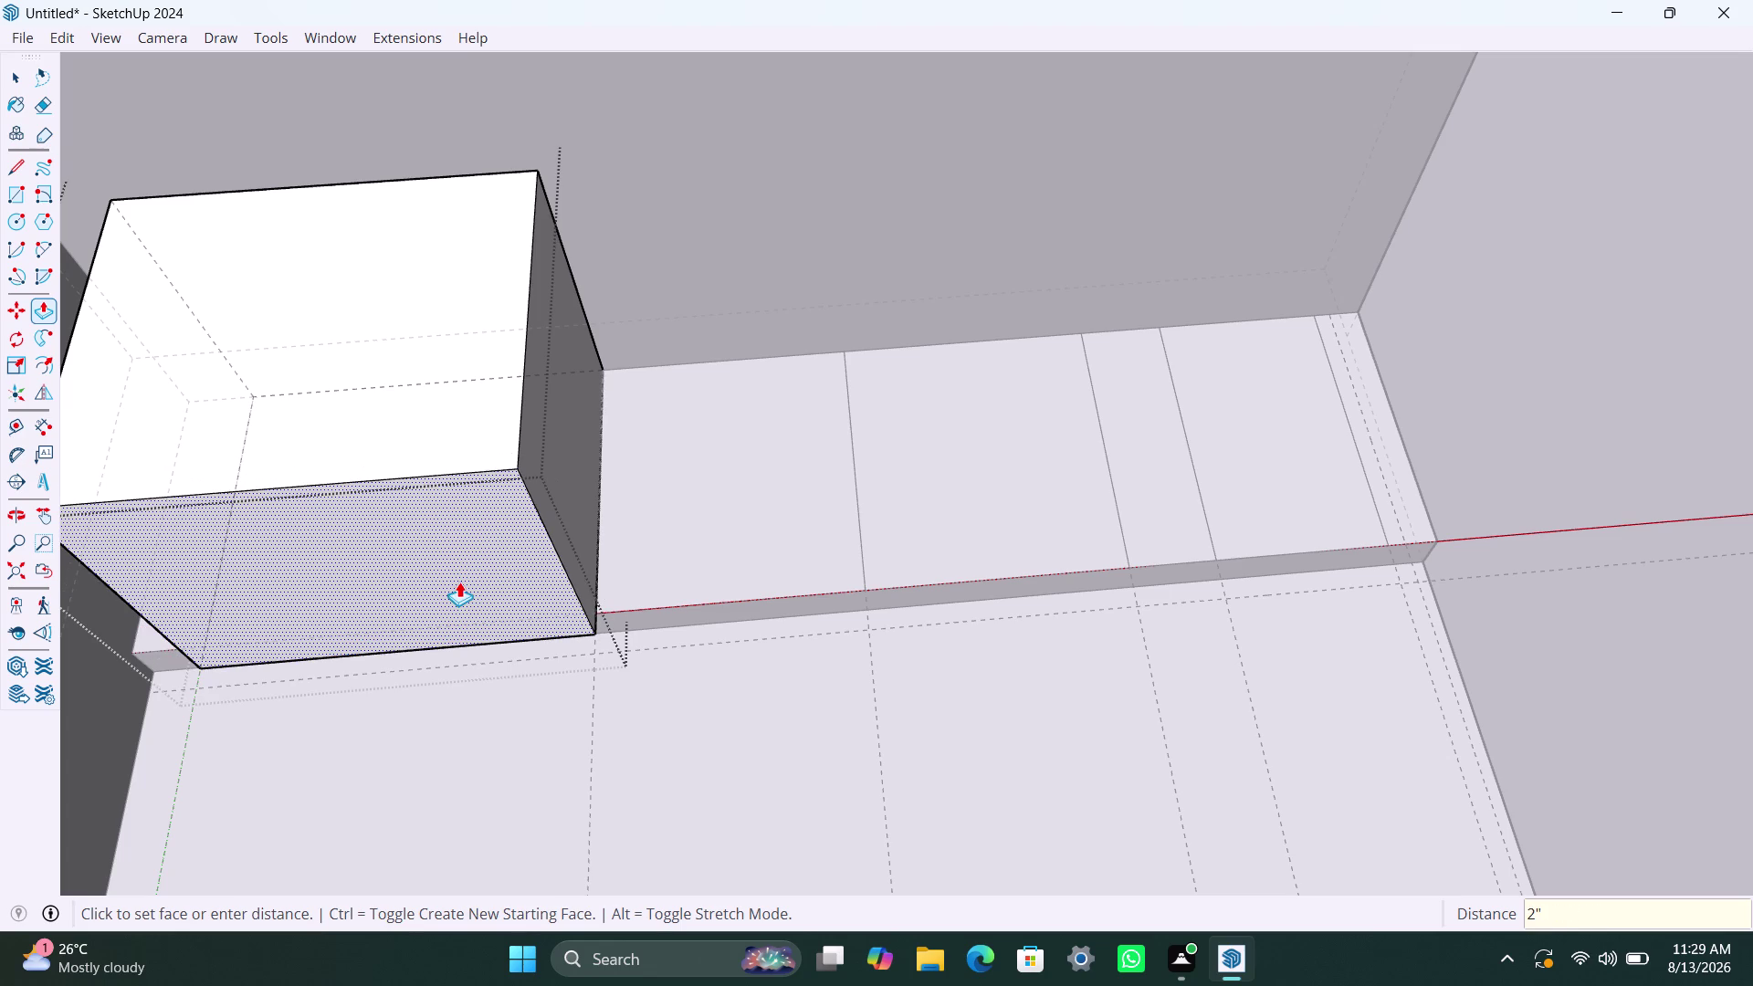
key(Escape)
key(space)
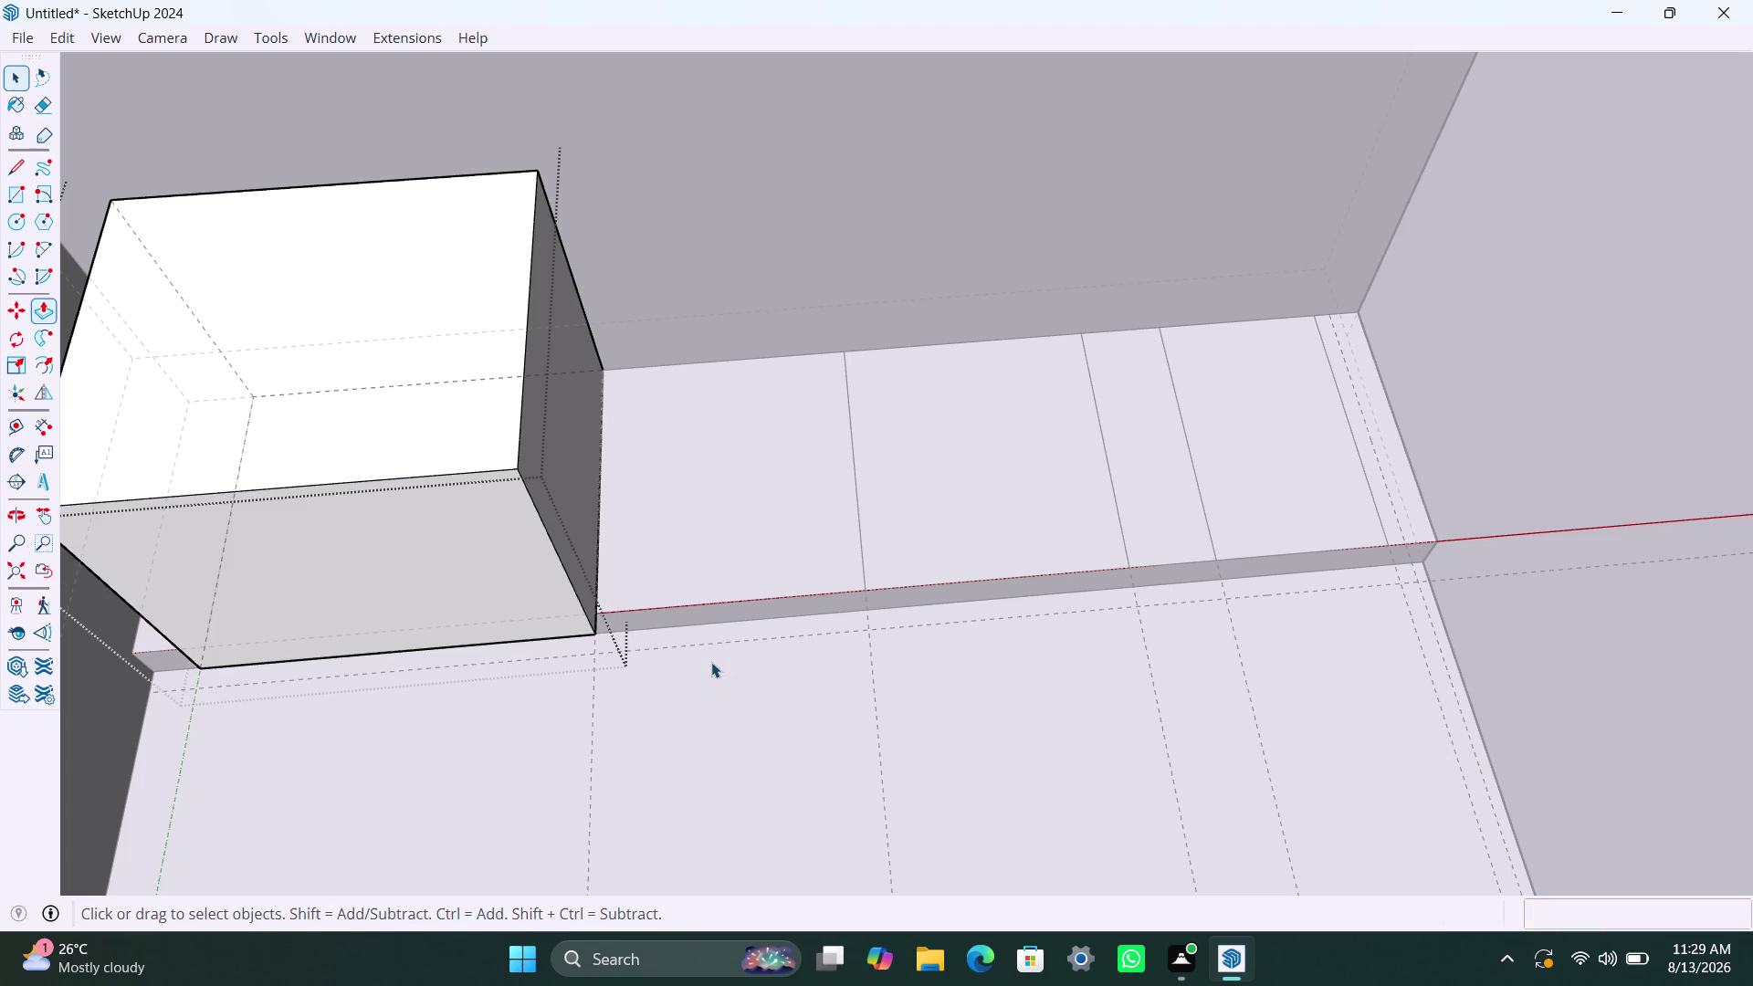
key(space)
key(Escape)
Group the rectangle beside the large box and open the group for editing.
key(Escape)
triple_click(690, 537)
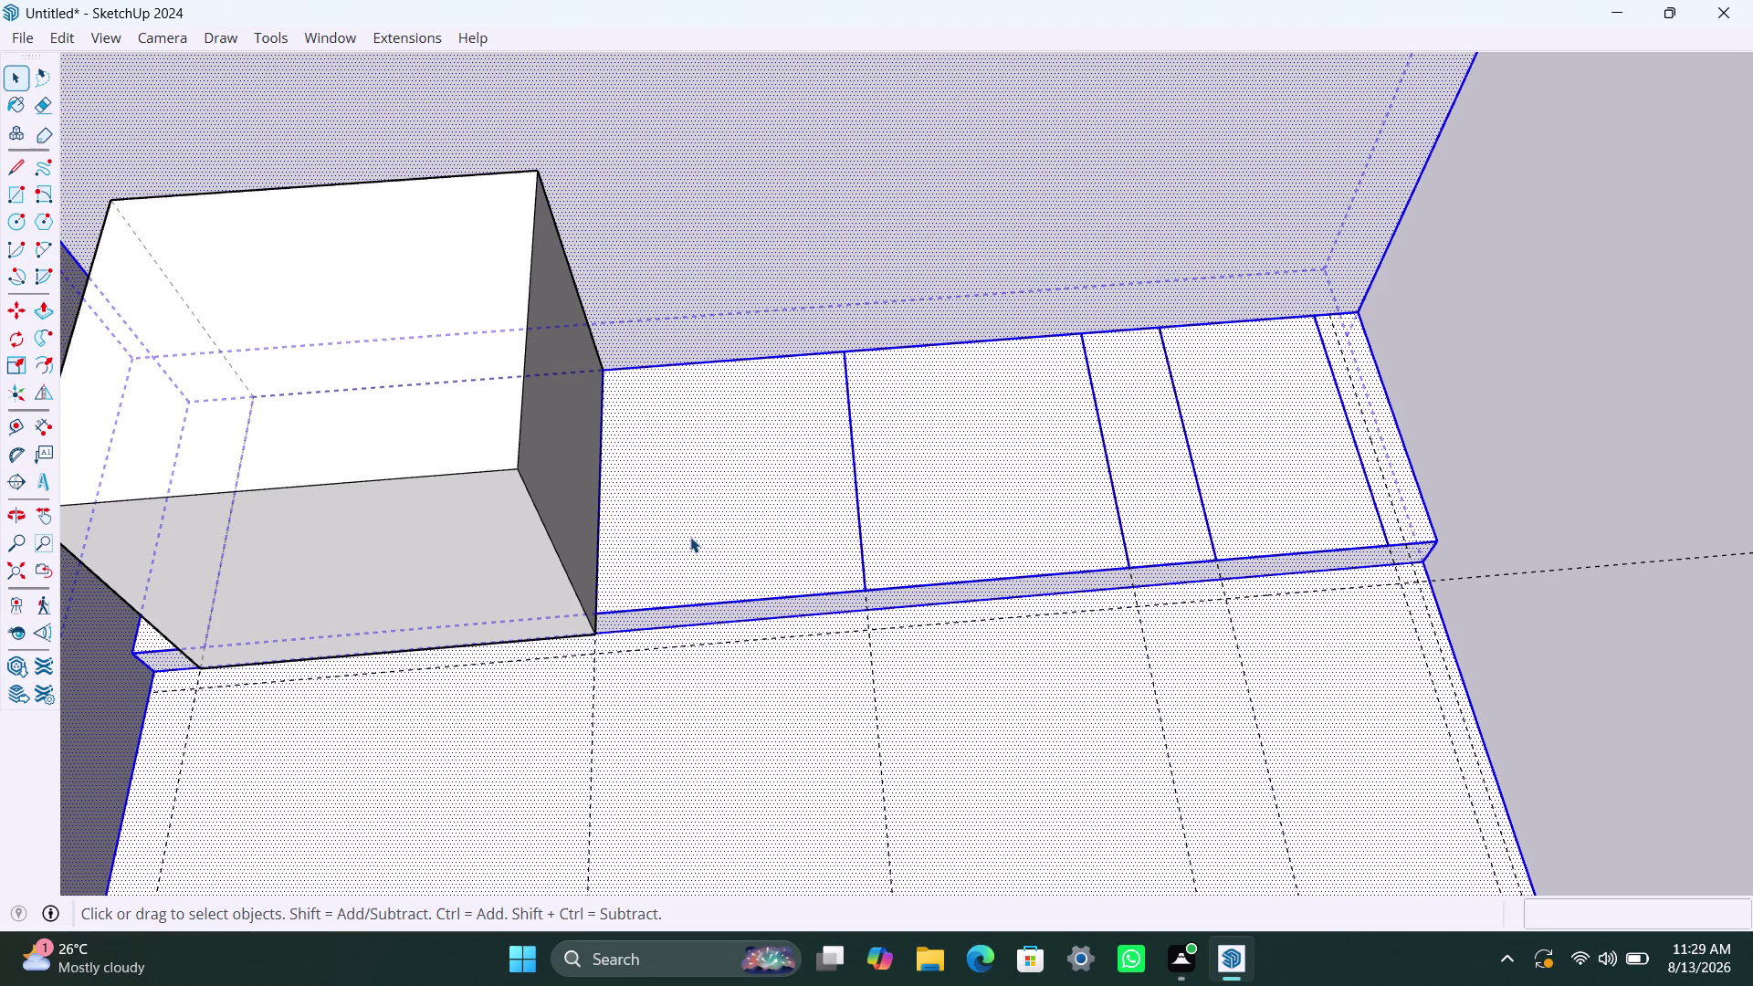
double_click(691, 536)
right_click(690, 536)
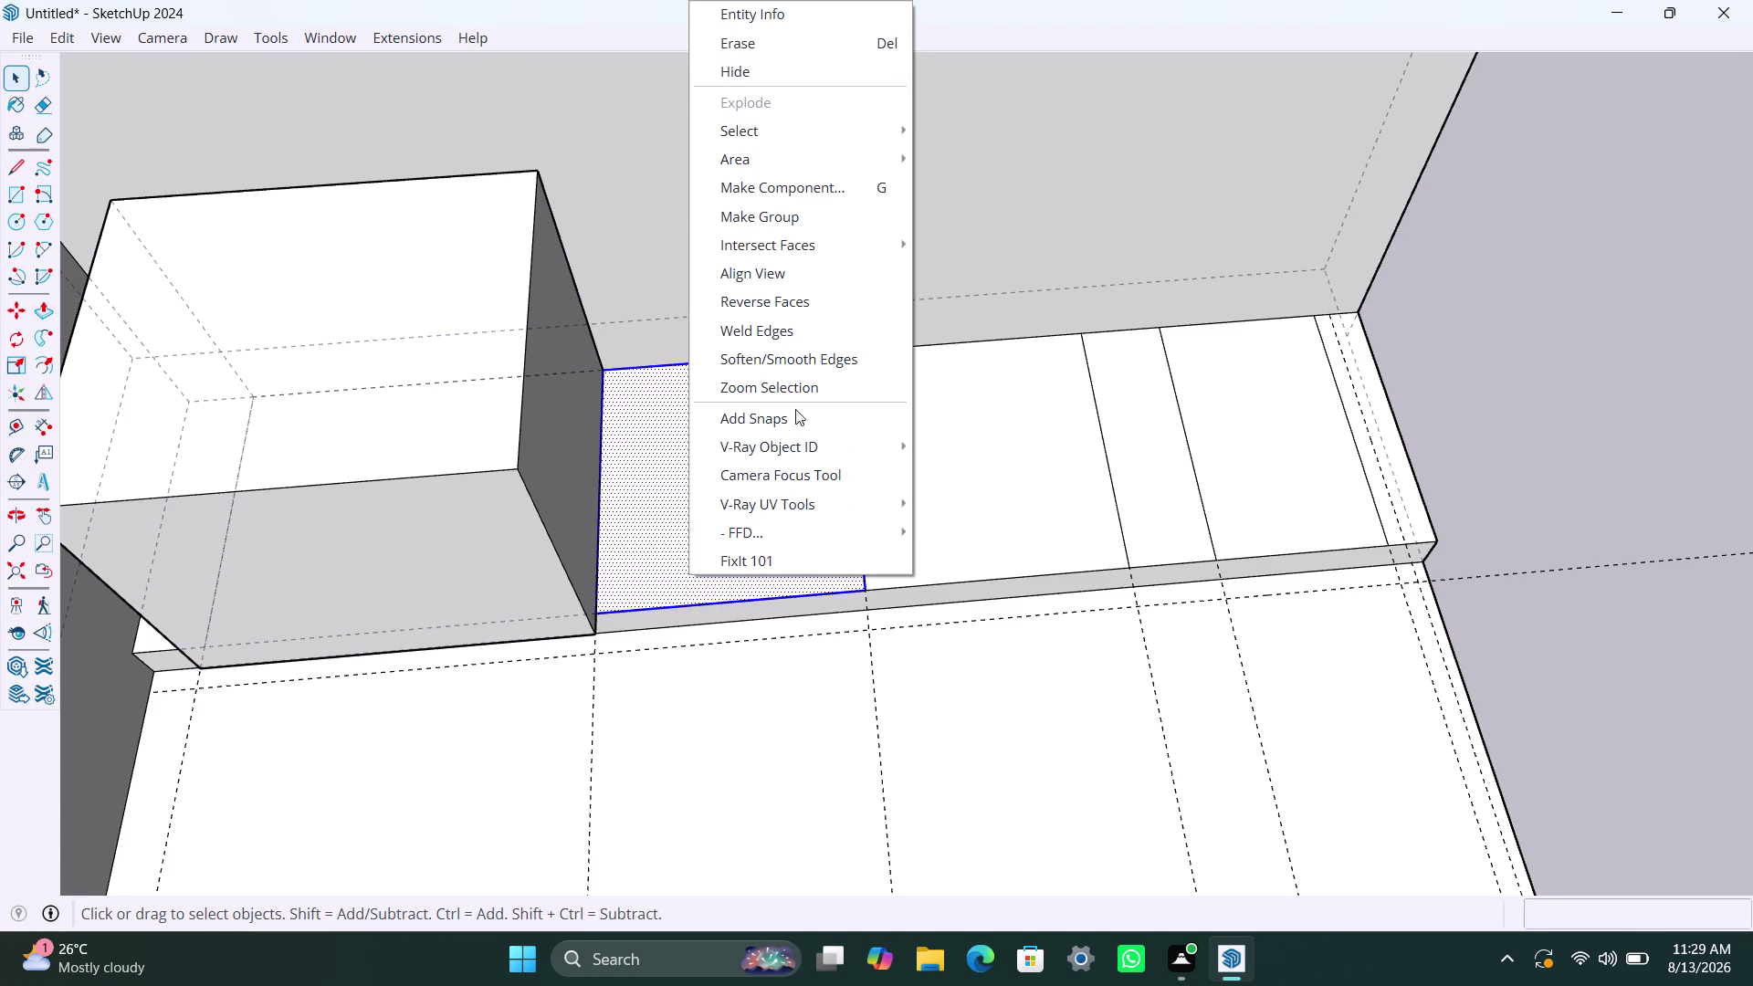
click(807, 225)
click(735, 440)
double_click(734, 440)
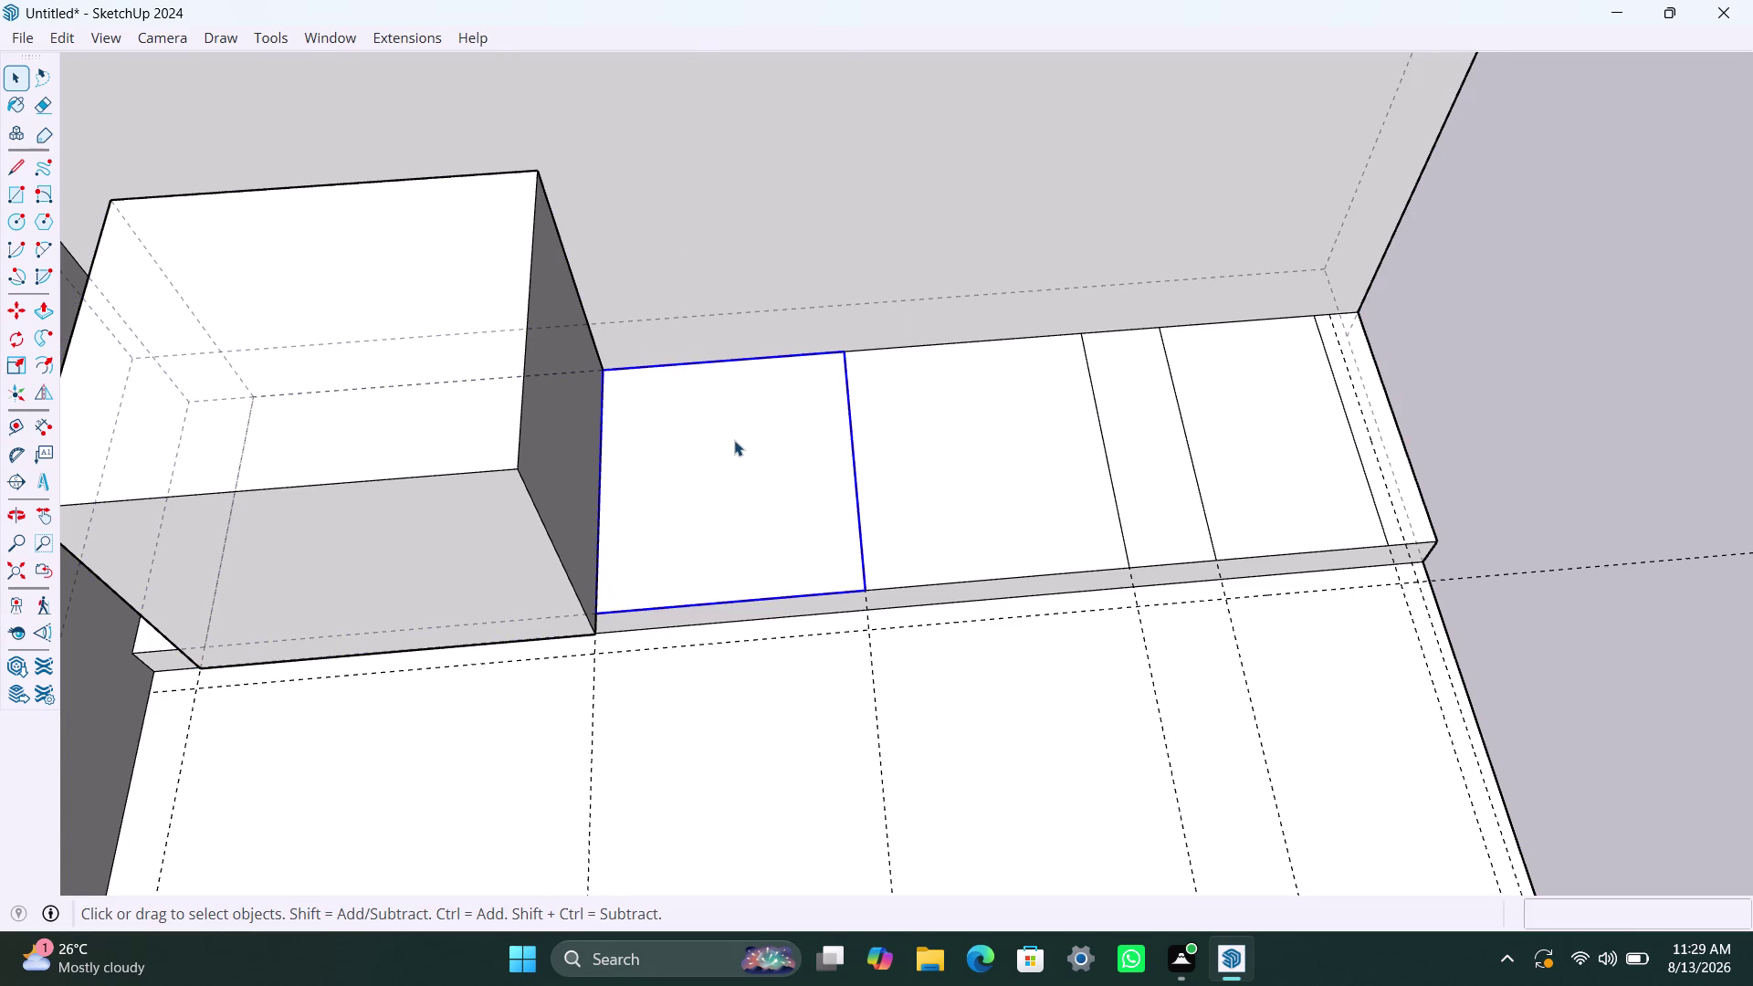
click(734, 440)
click(734, 440)
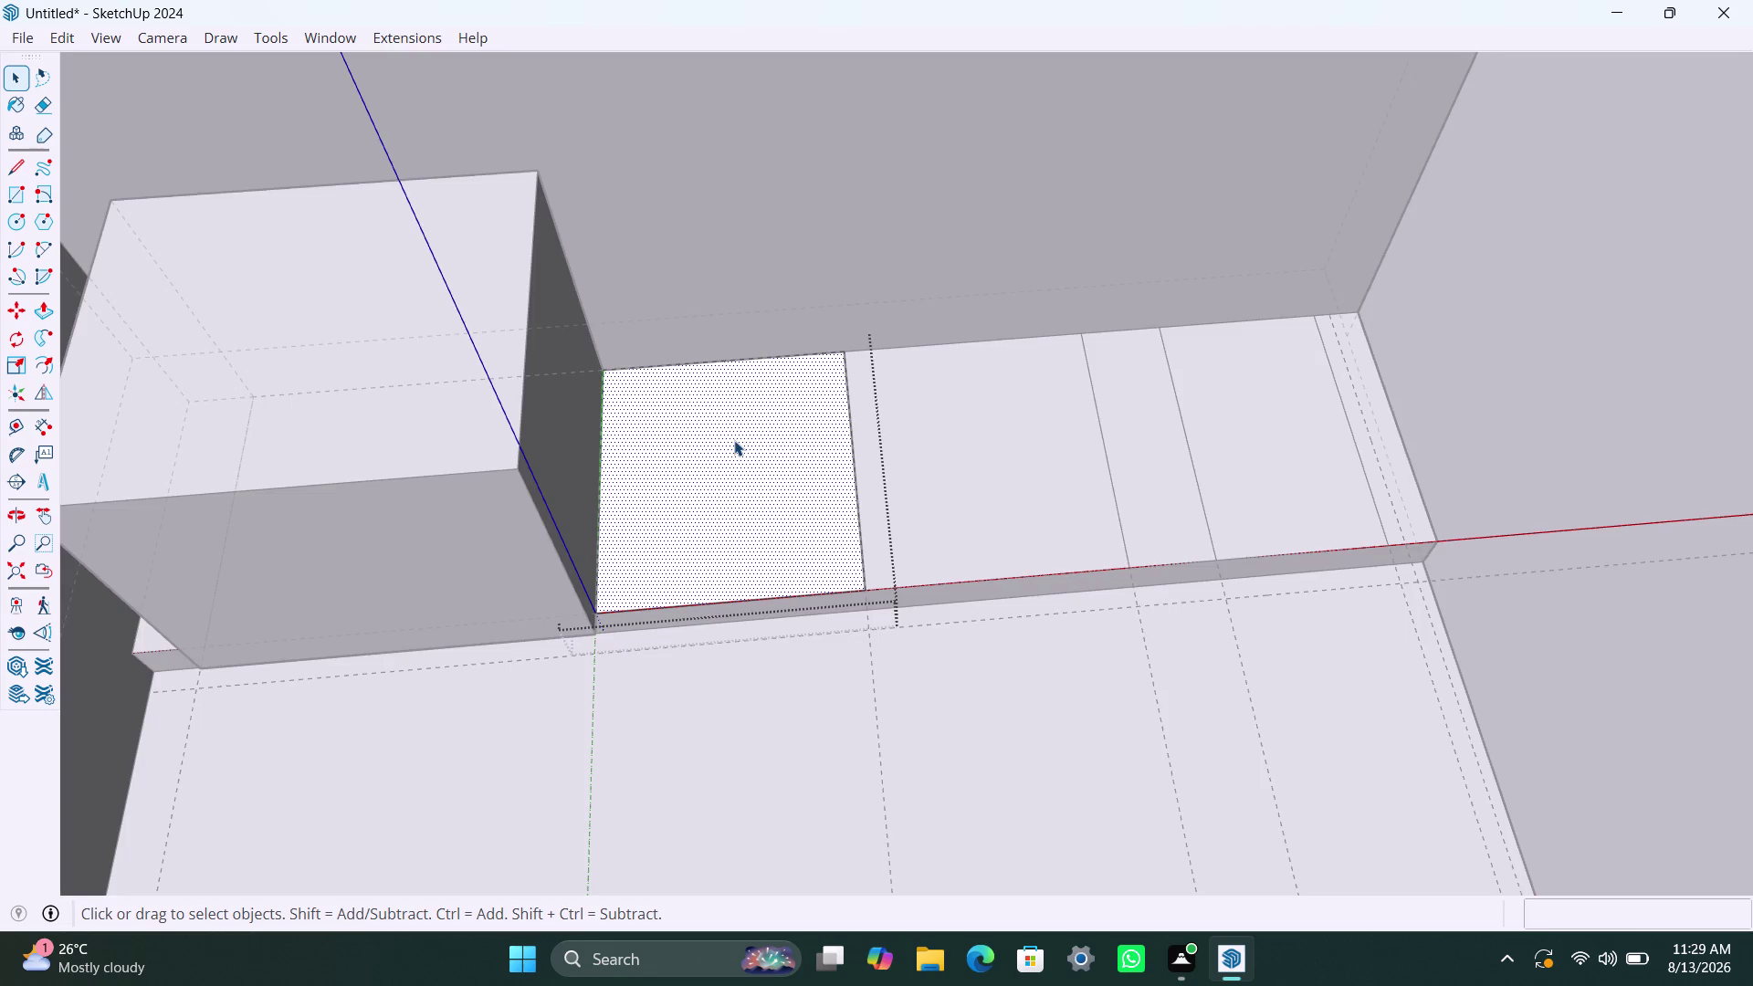
Raise the rectangle 345 mm with Push/Pull.
key(p)
click(734, 441)
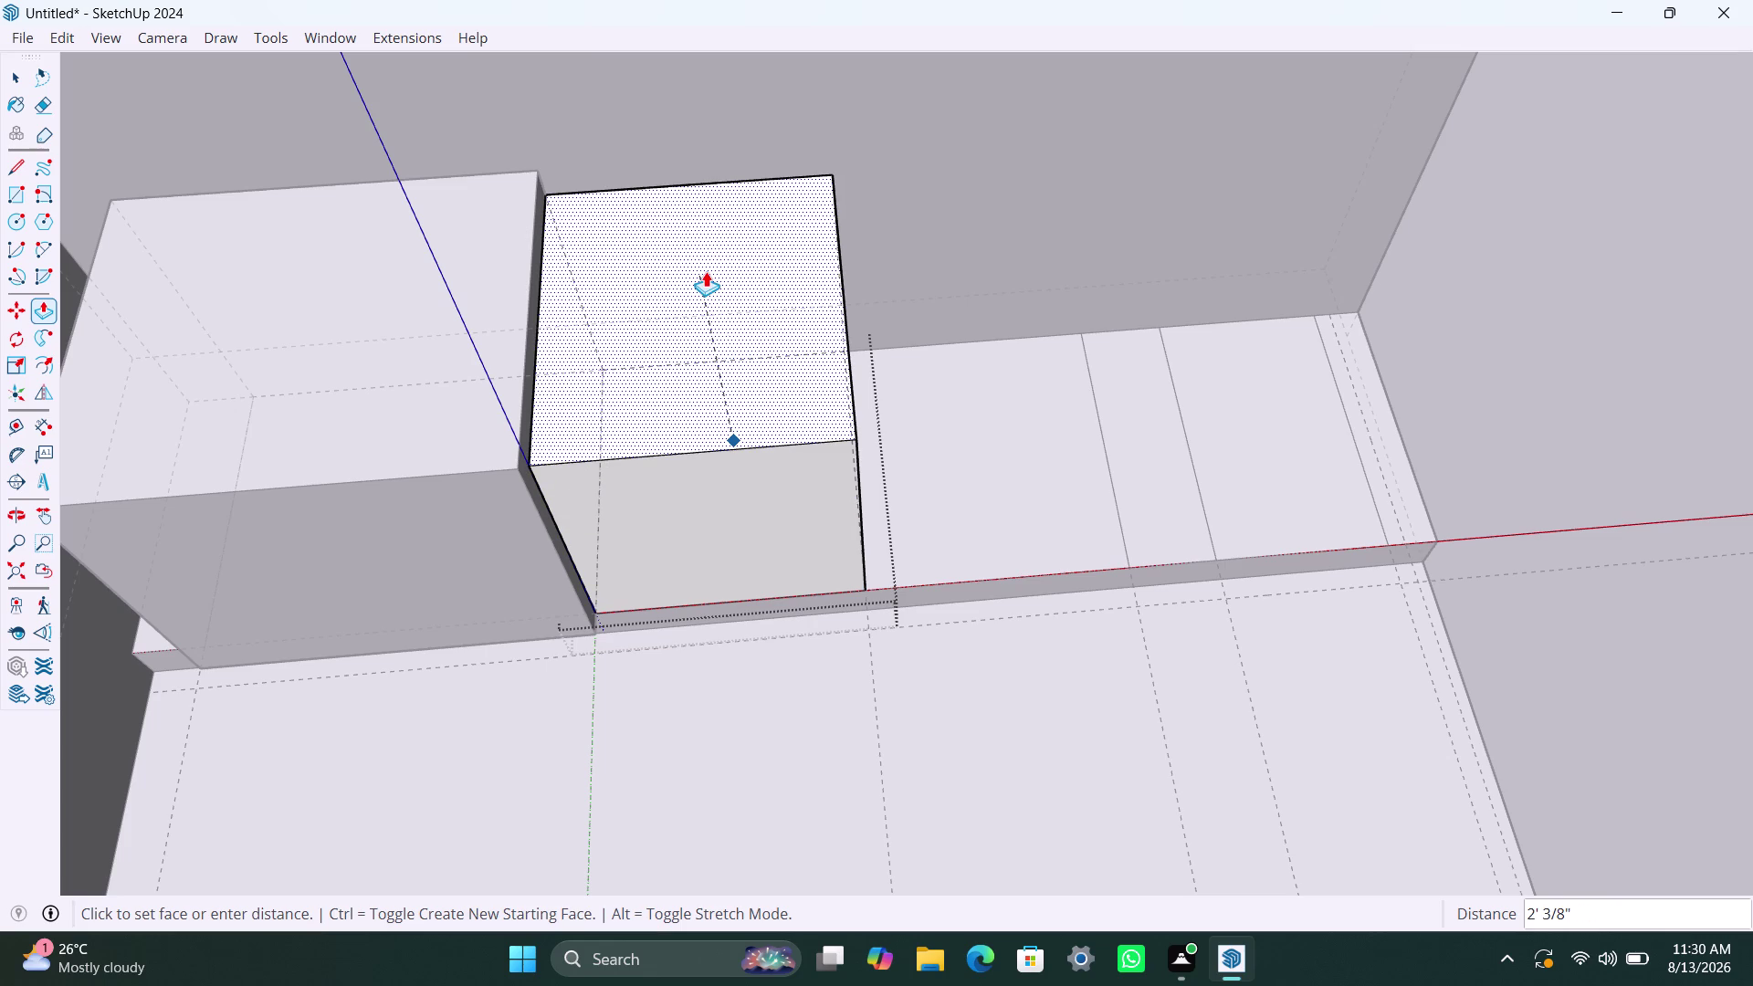
text(345mm)
key(Return)
Pull the new box's bottom face down 2 inches and return to Select.
click(743, 550)
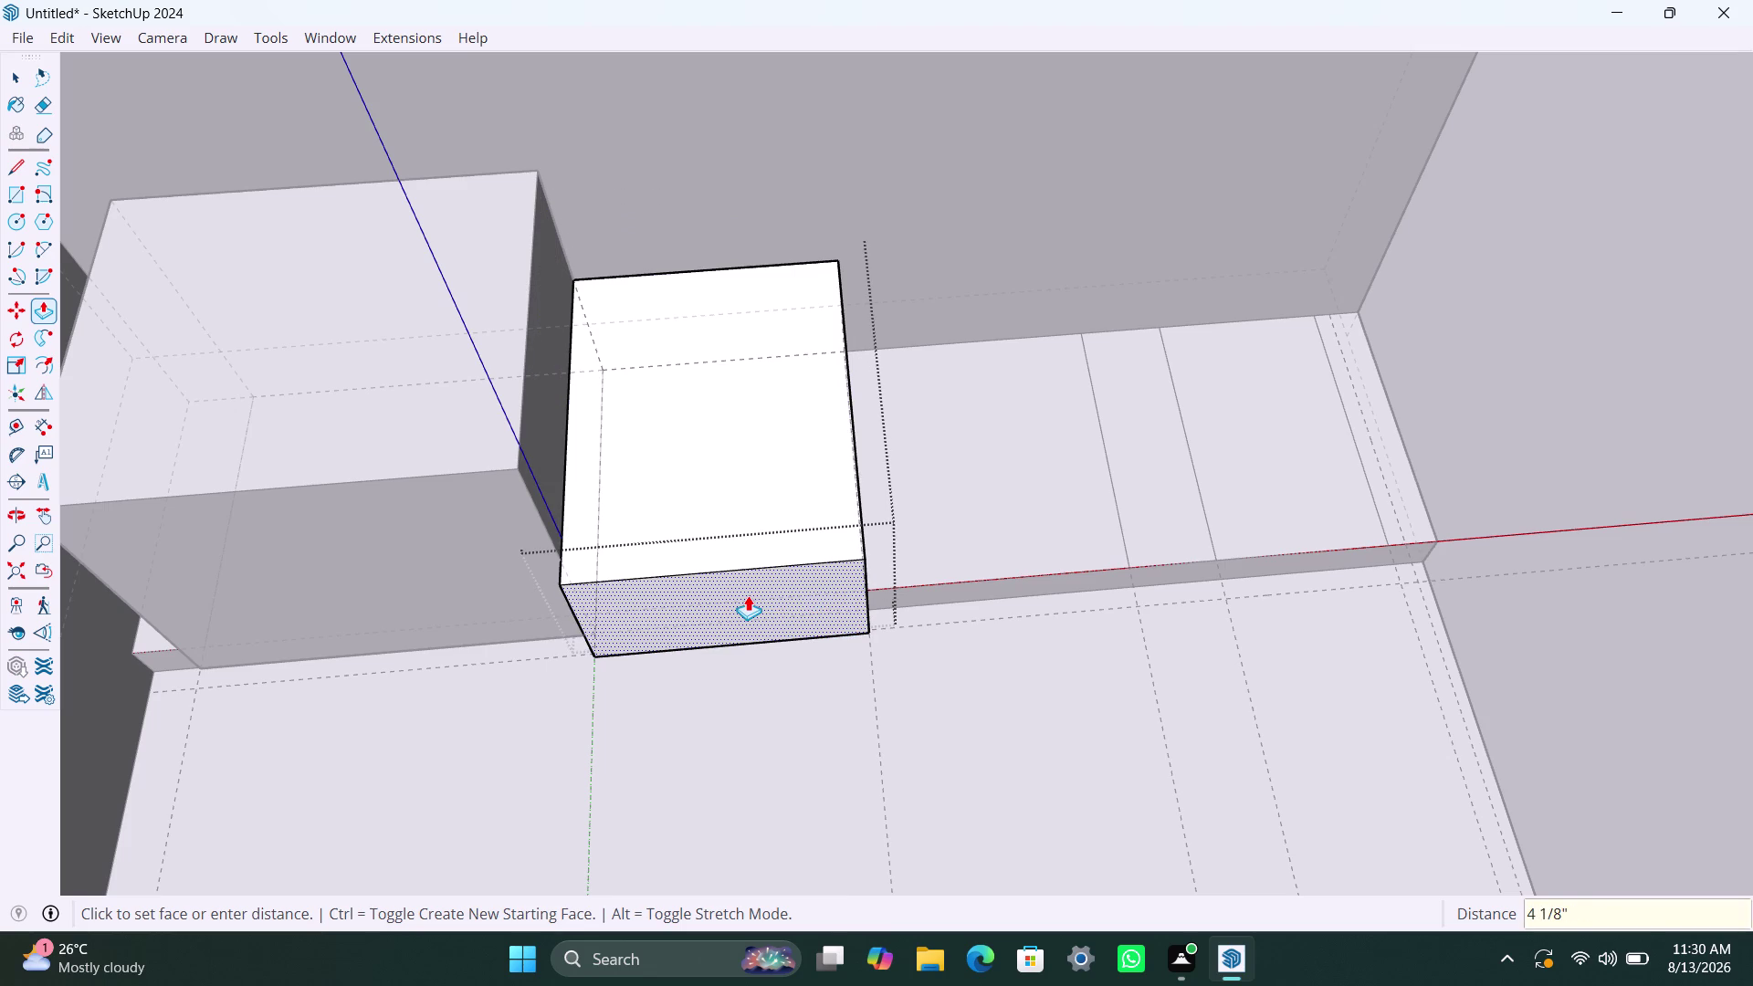
text(2")
key(Return)
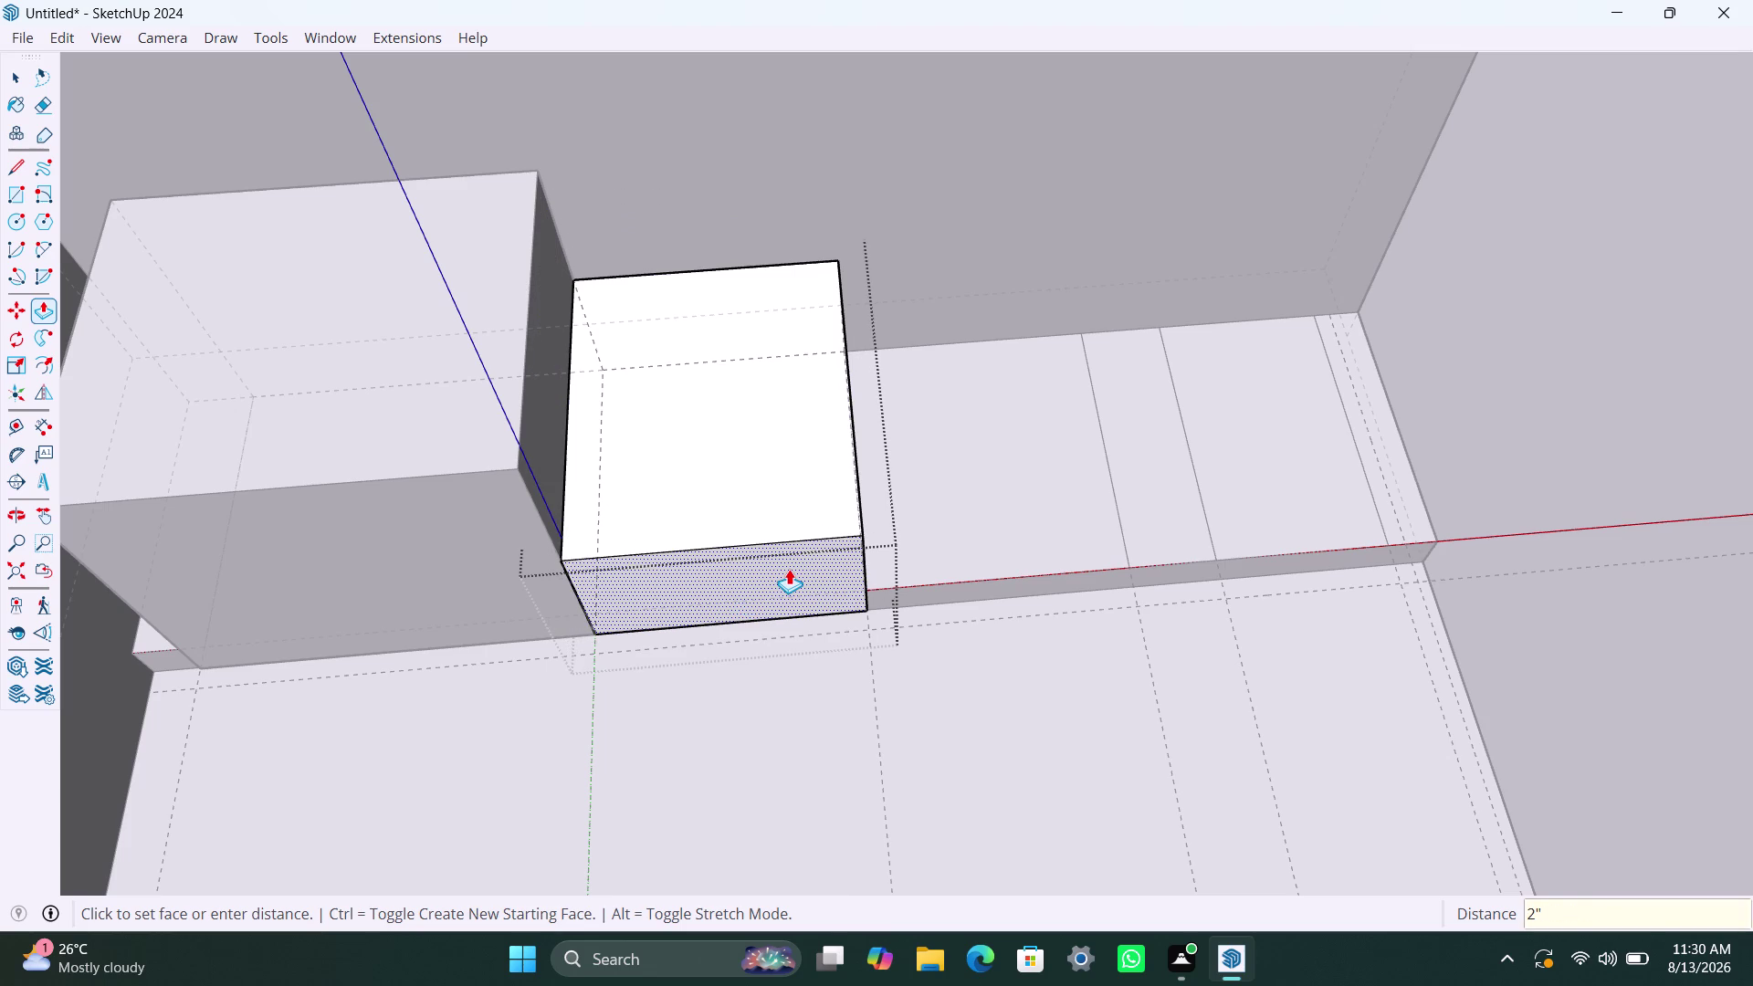
key(Escape)
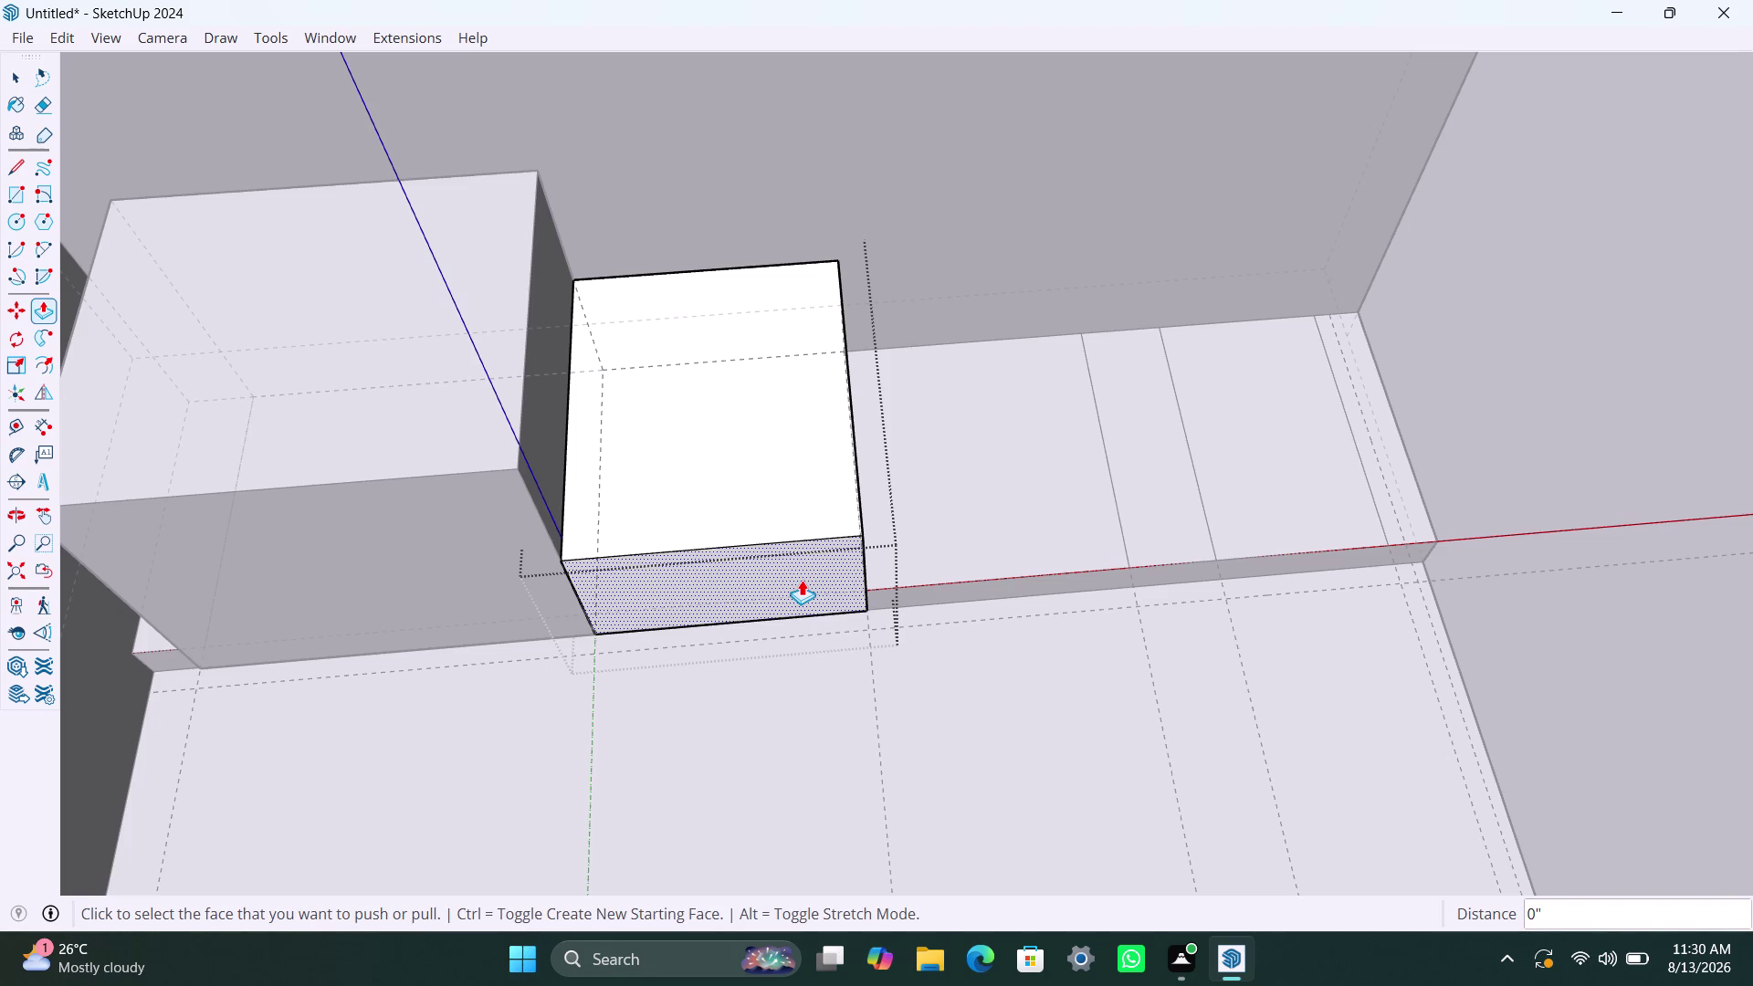
key(Escape)
key(Escape)
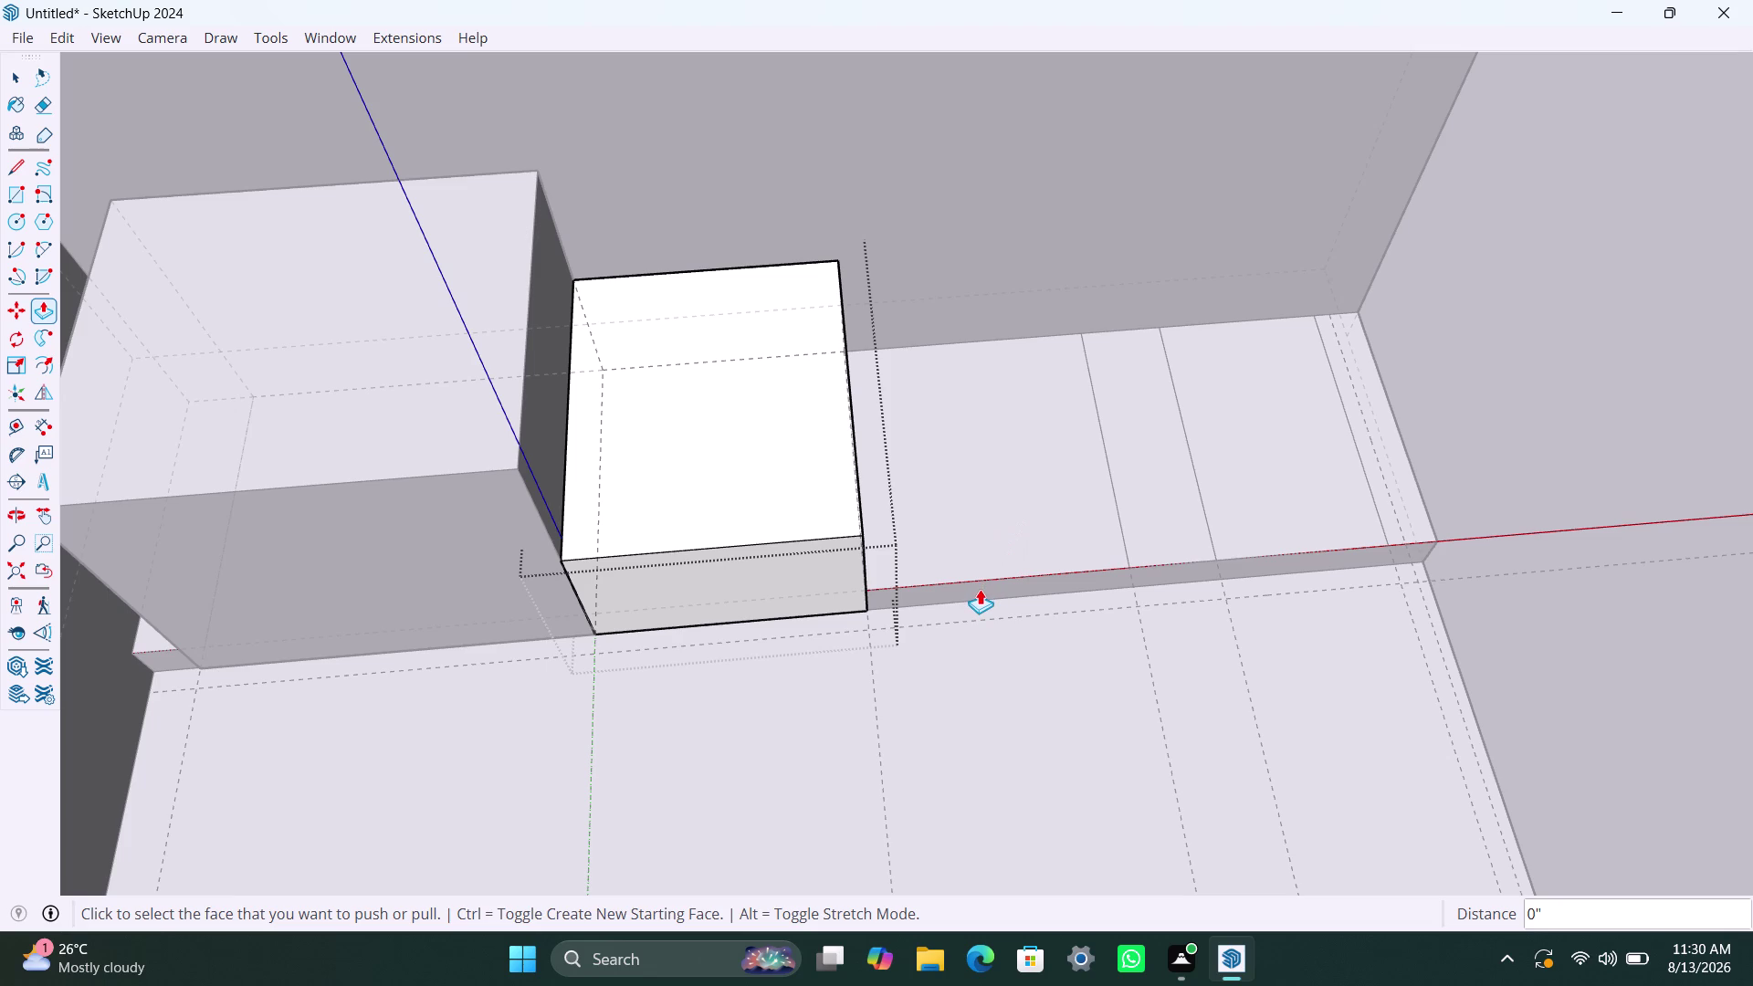
key(Escape)
key(space)
key(space)
key(space)
Make the next rectangle on the ledge into a group.
key(space)
click(966, 561)
double_click(967, 566)
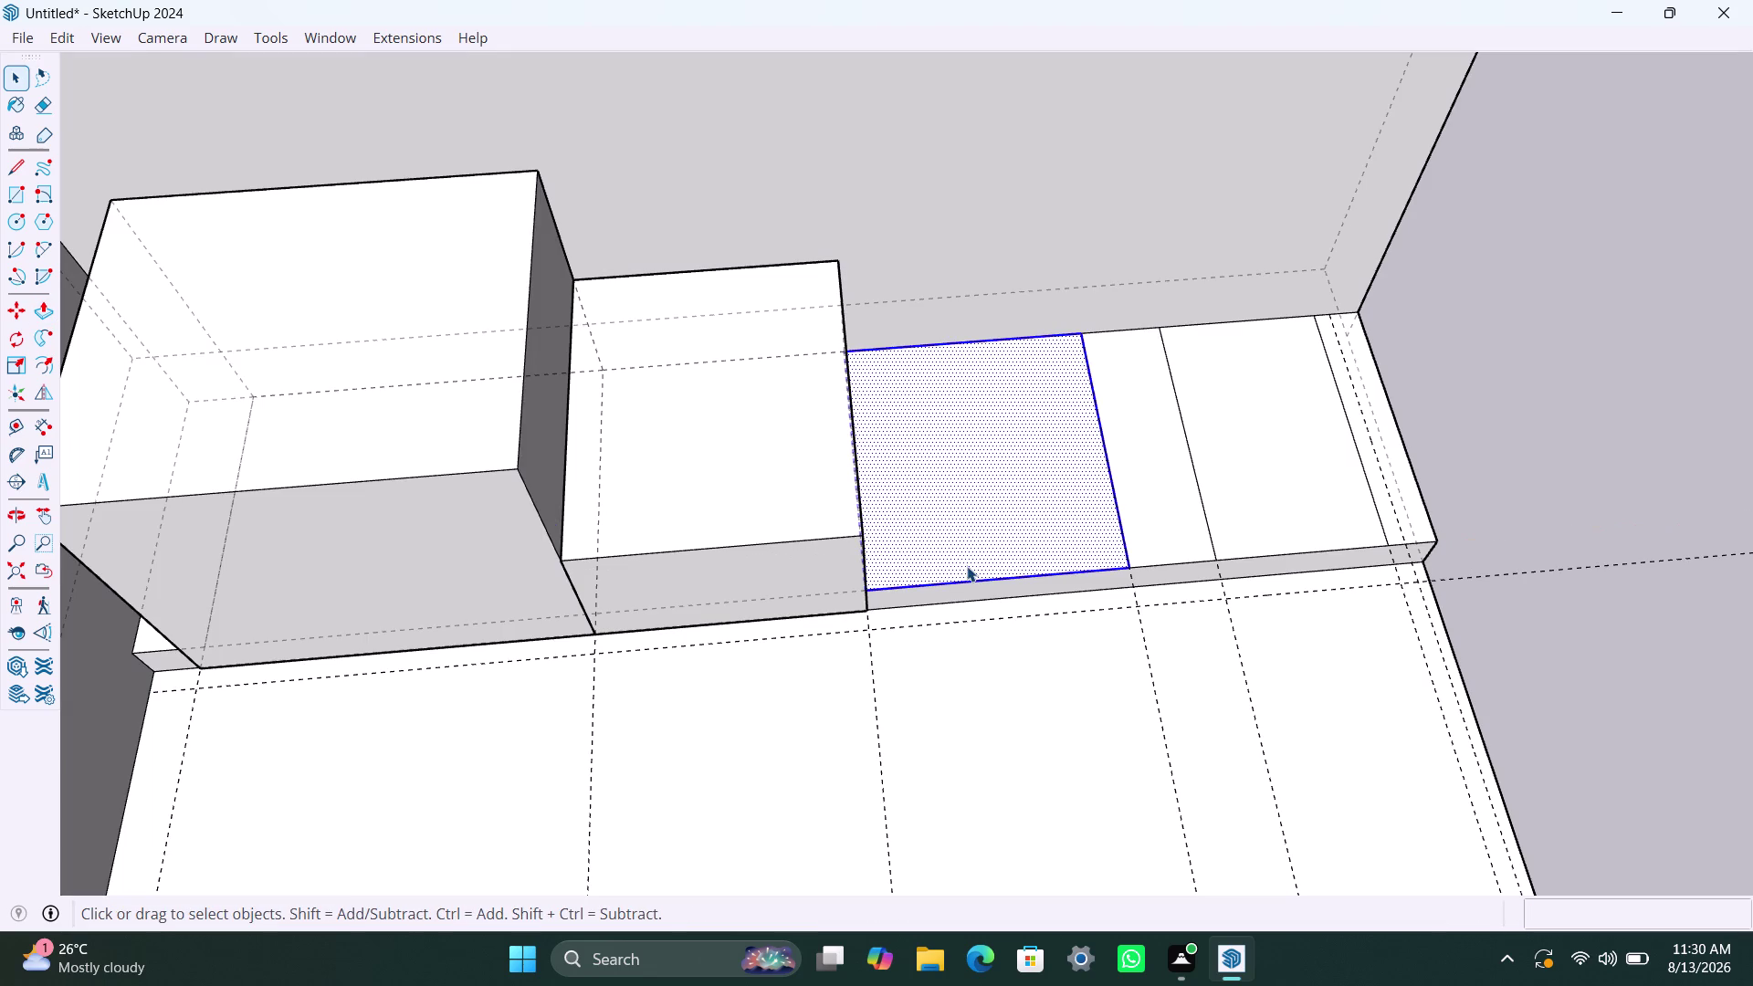
click(969, 565)
right_click(967, 560)
triple_click(913, 559)
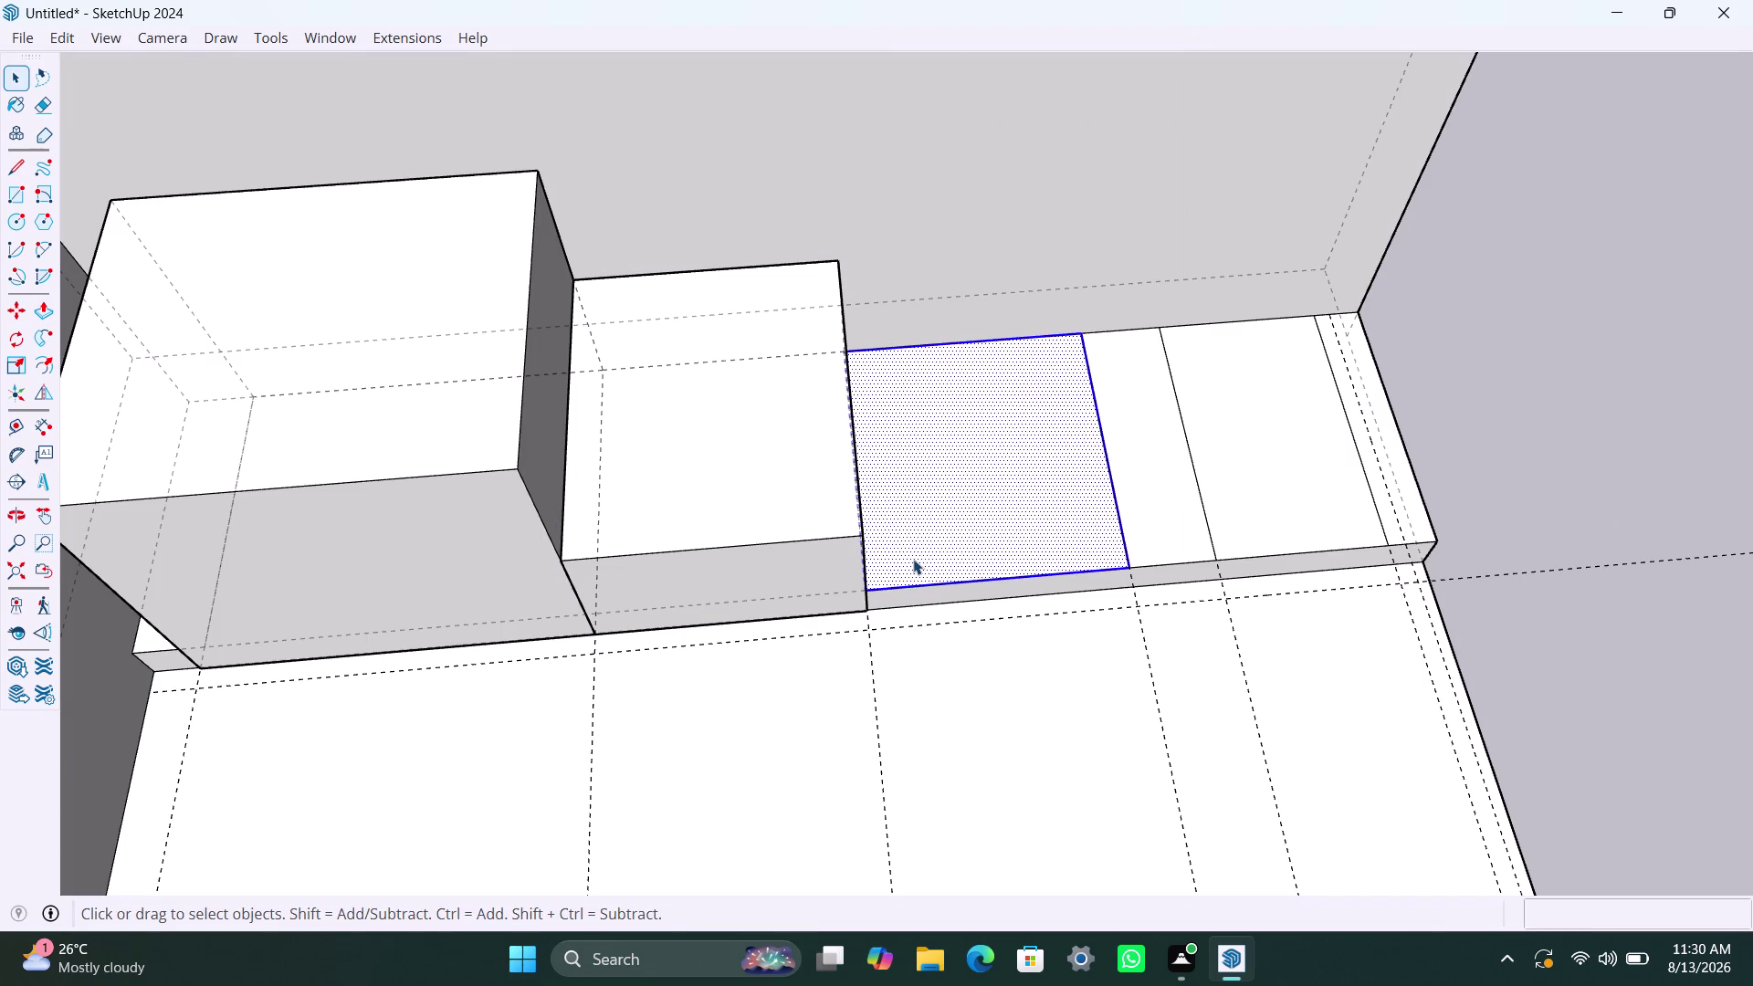
right_click(913, 559)
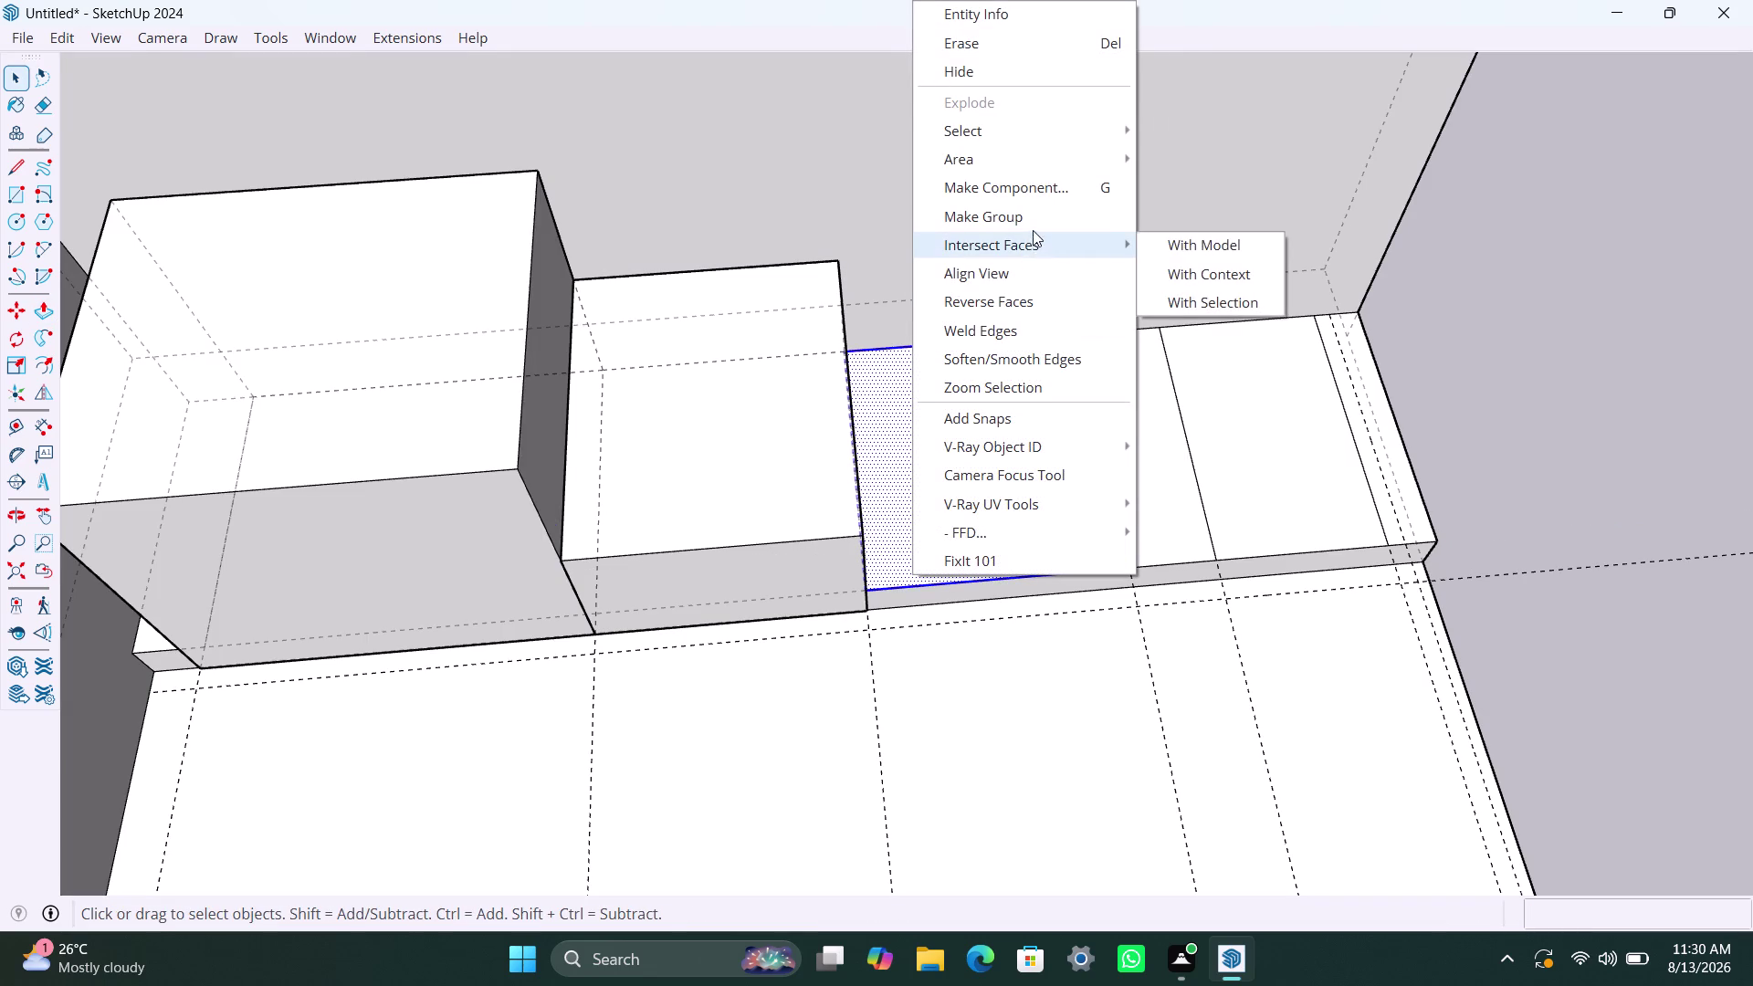
click(1032, 217)
Inside the group, raise the rectangle 345 mm into a box.
triple_click(995, 477)
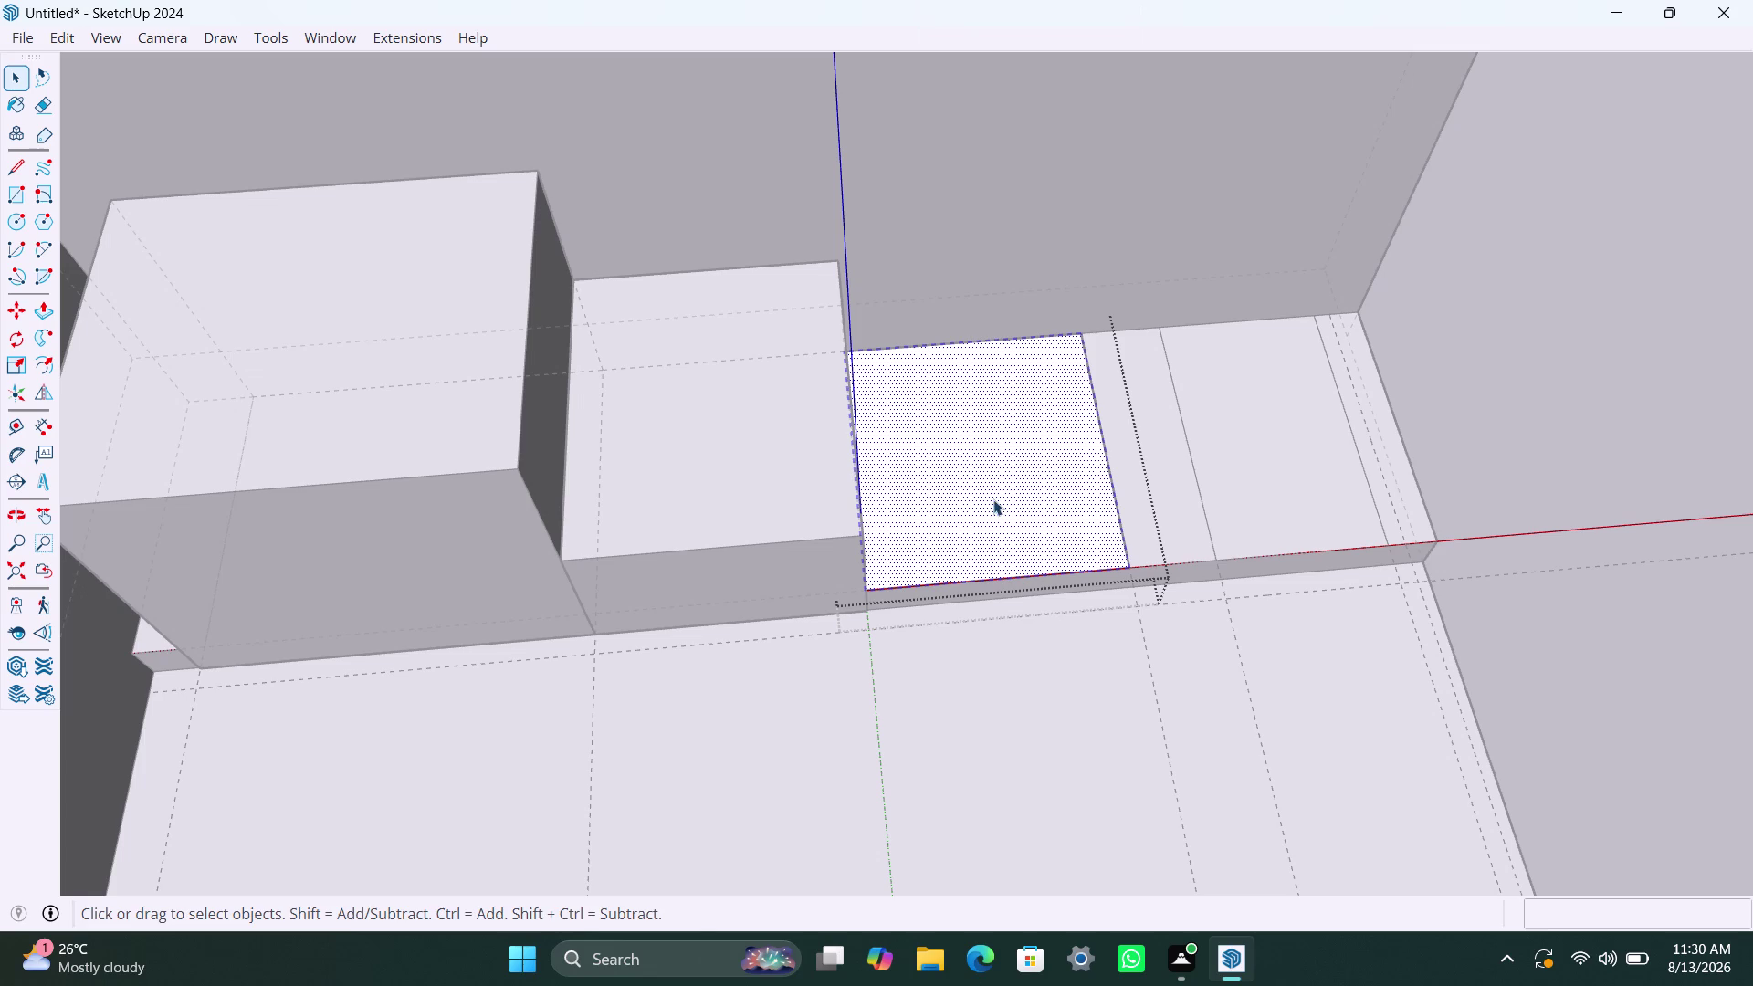
key(p)
click(991, 500)
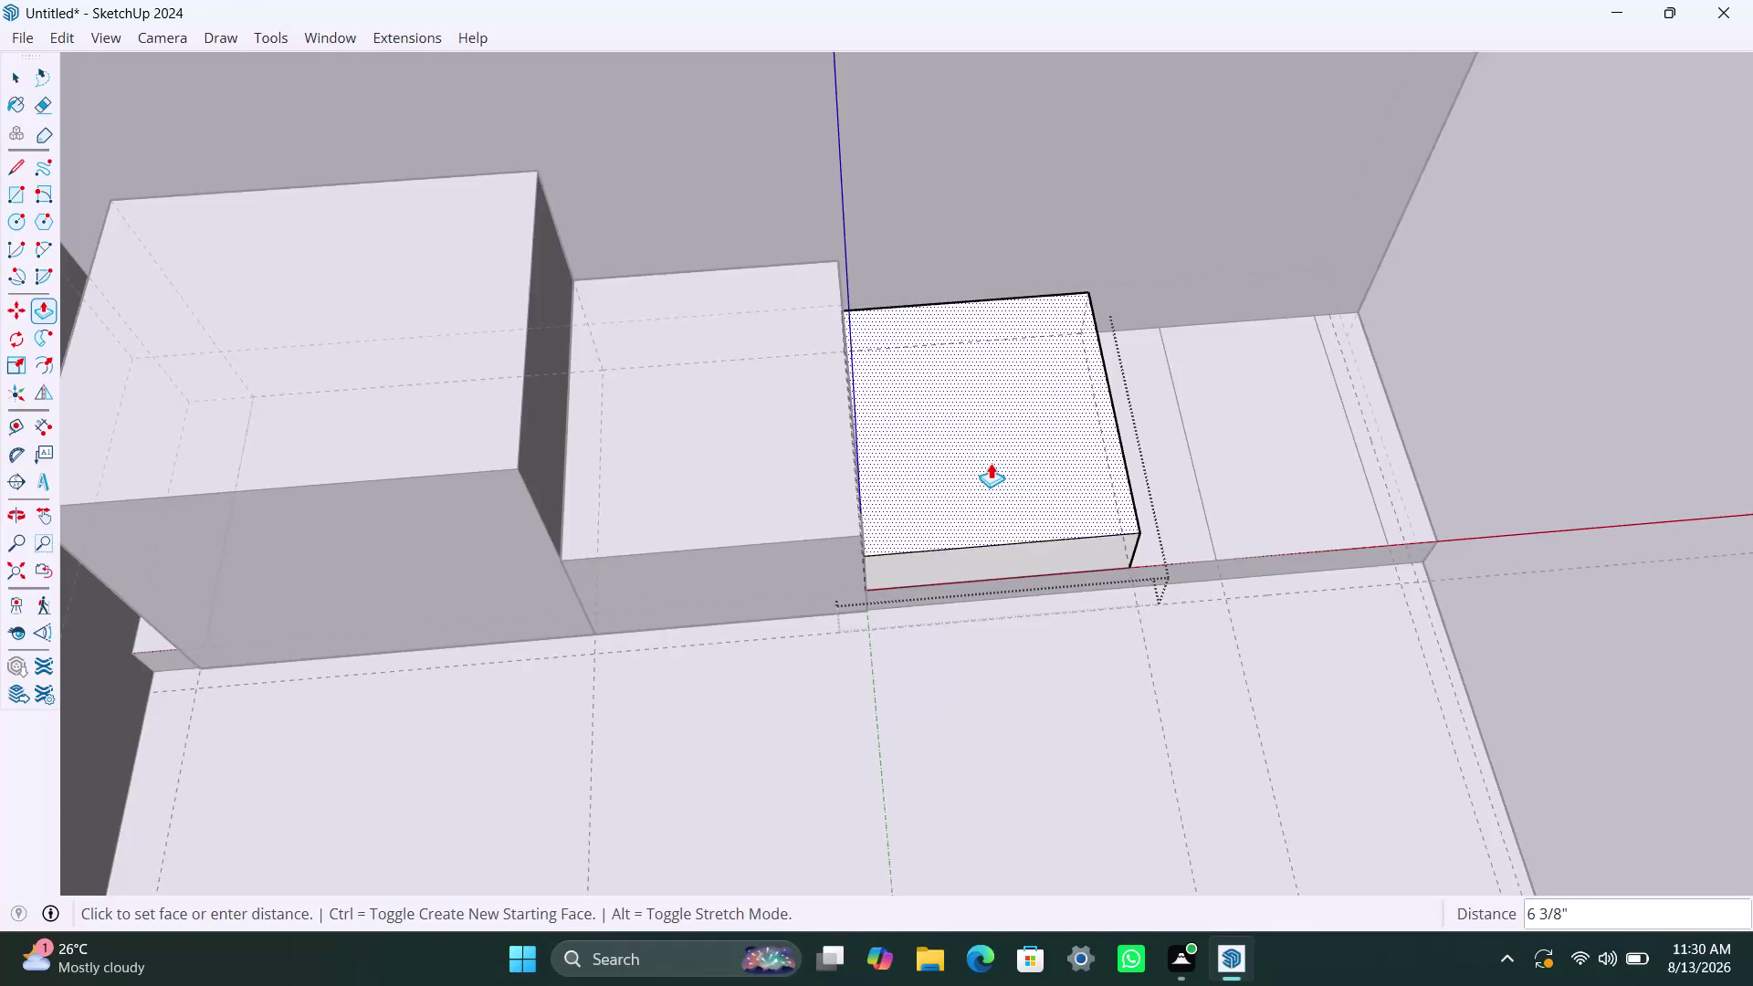
text(34)
text(5mm)
key(Return)
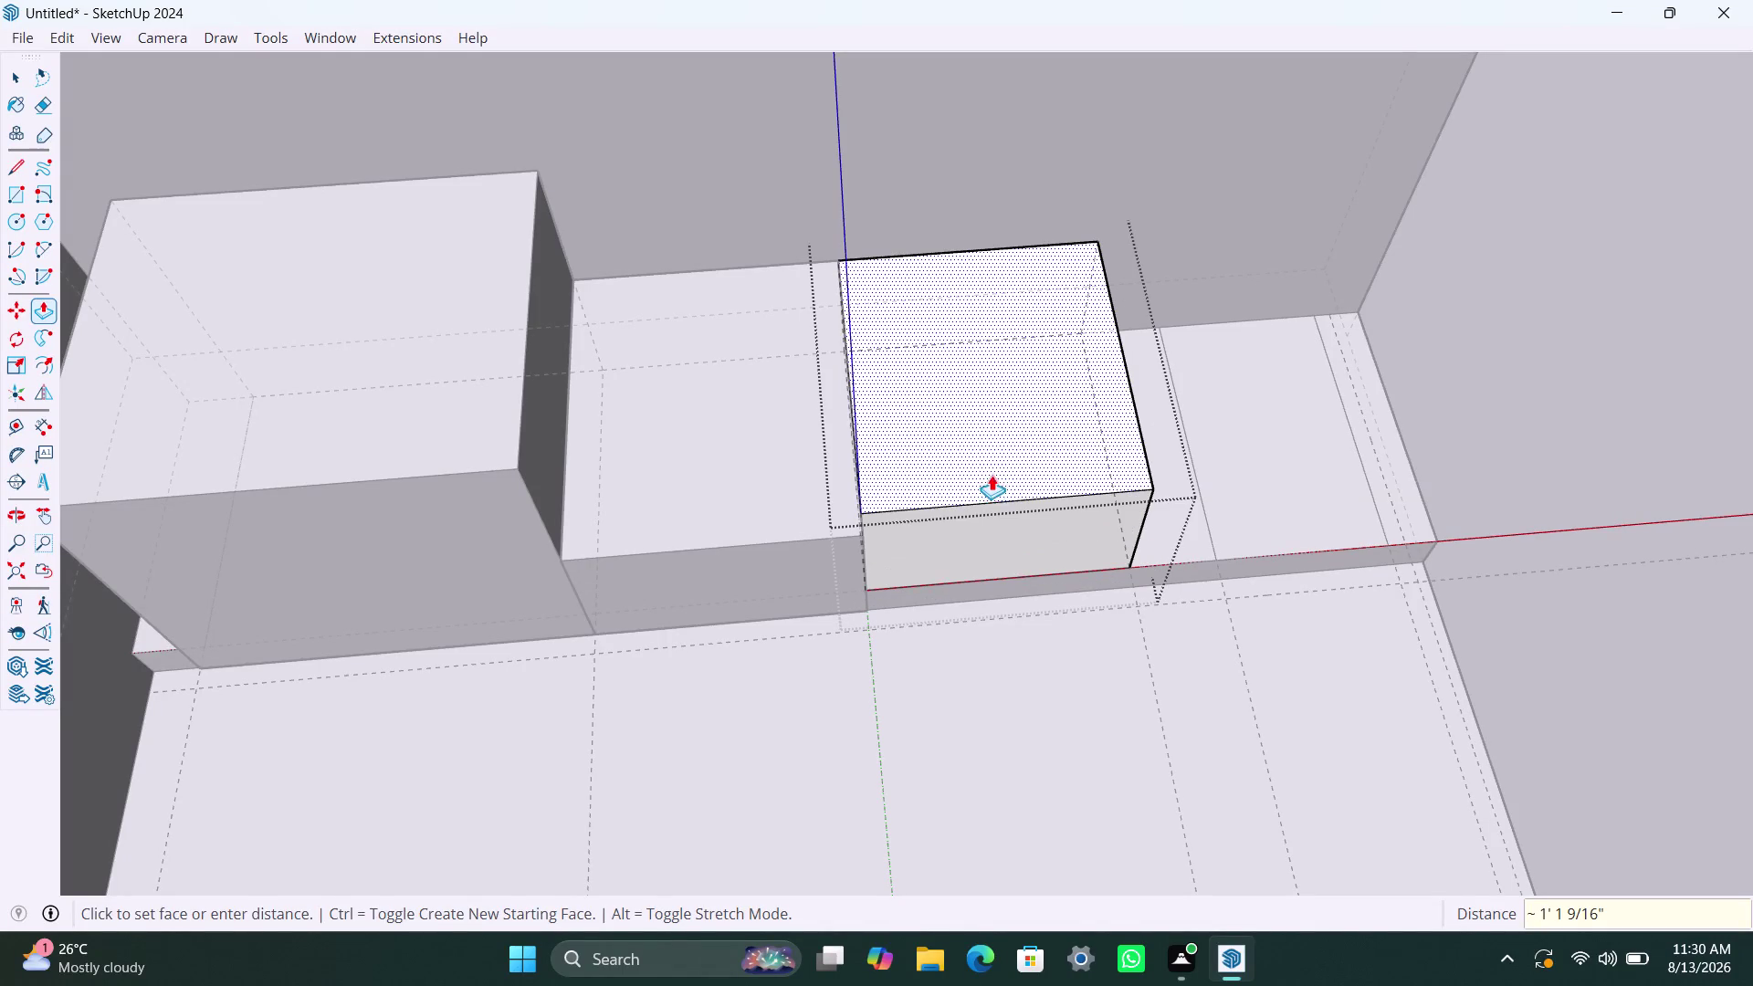
Pull the new box's bottom face down 2 inches and exit the group.
click(1008, 528)
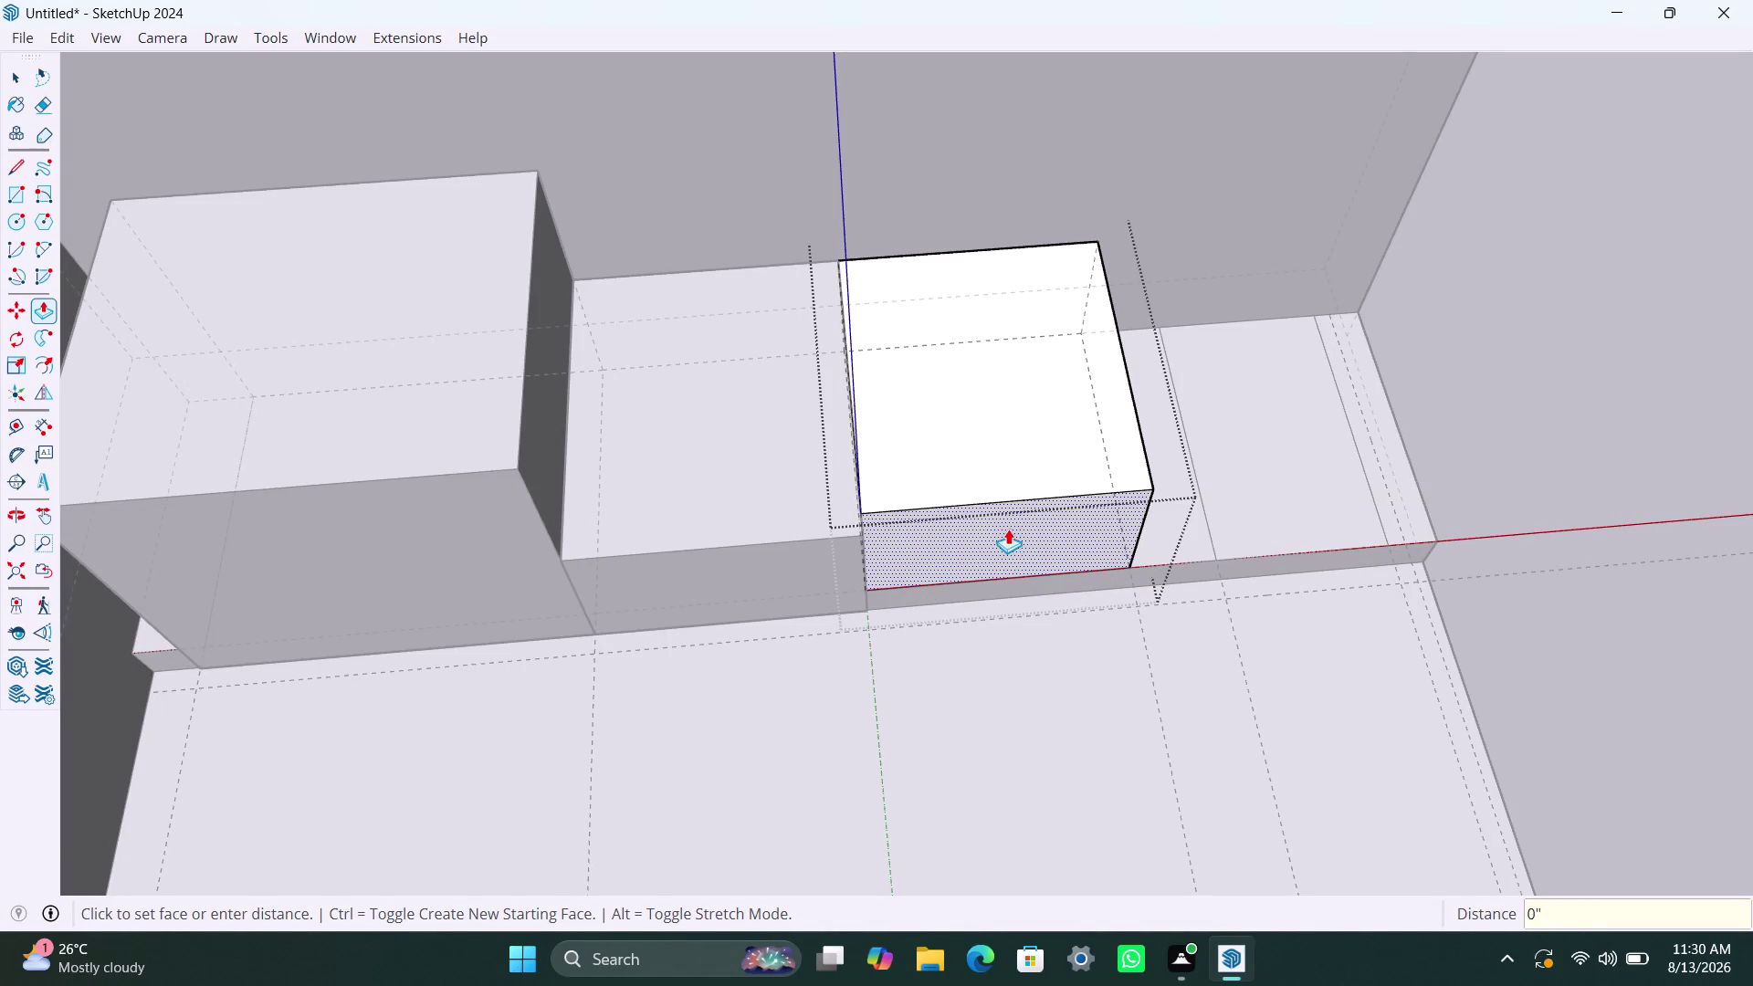
text(2")
key(Return)
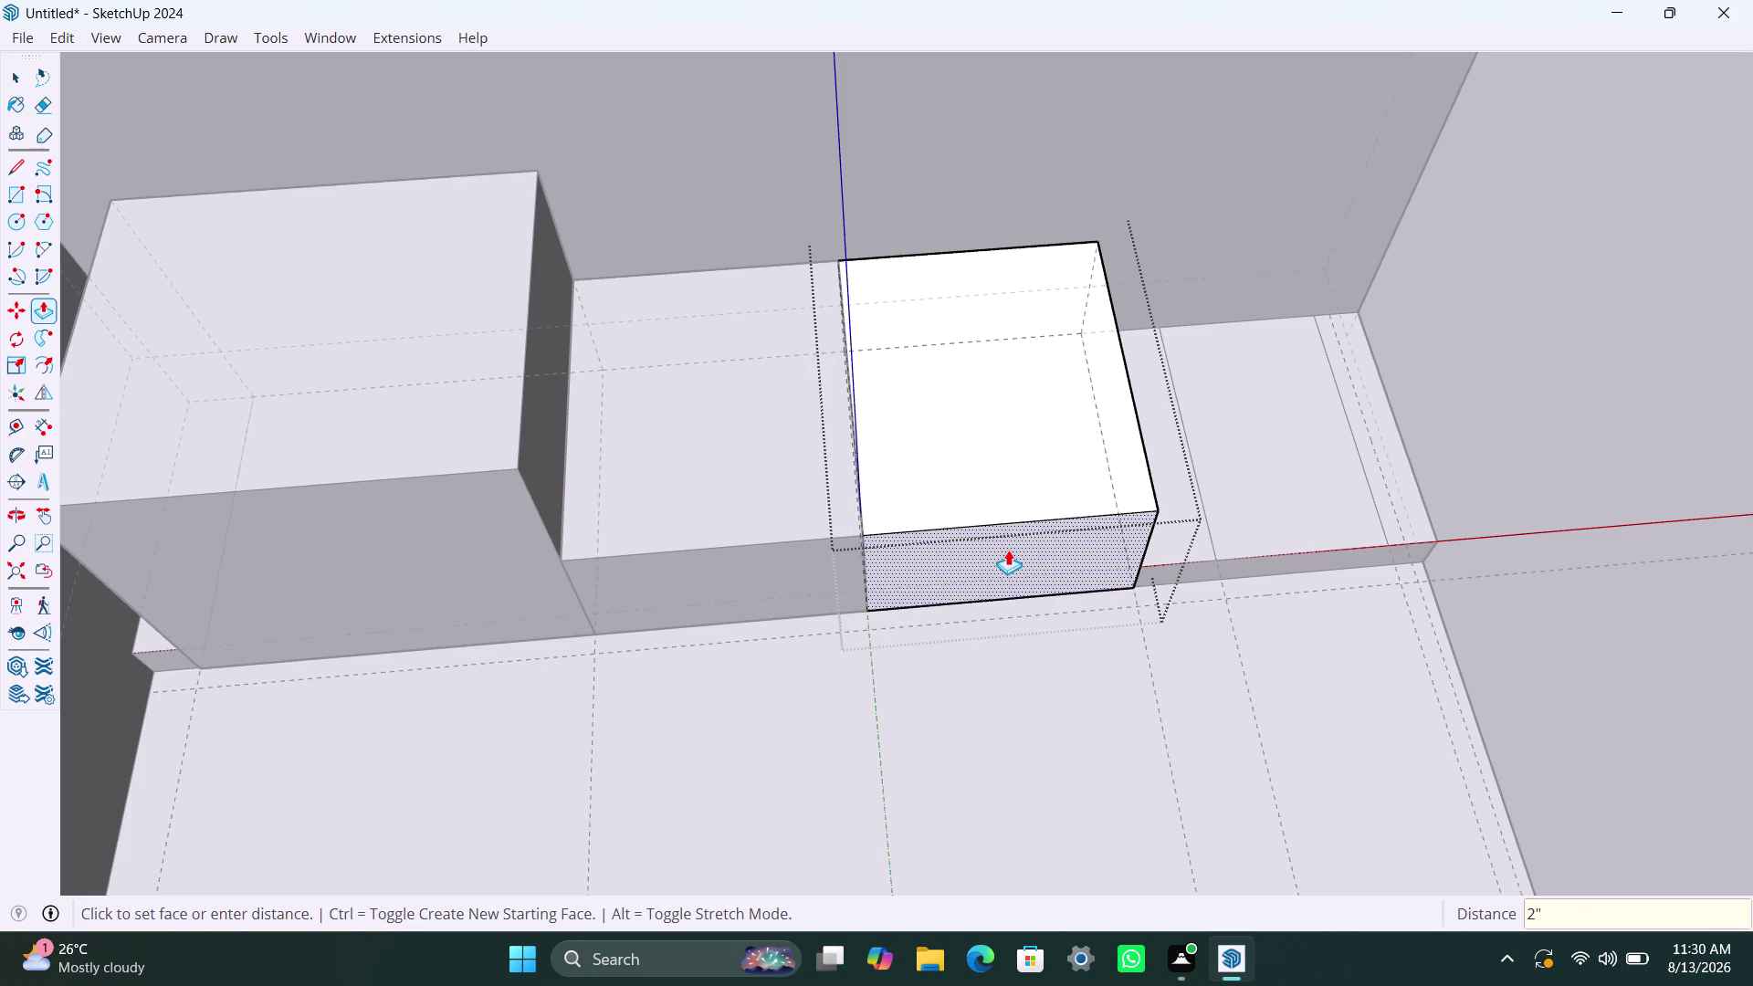
key(space)
click(780, 513)
click(987, 737)
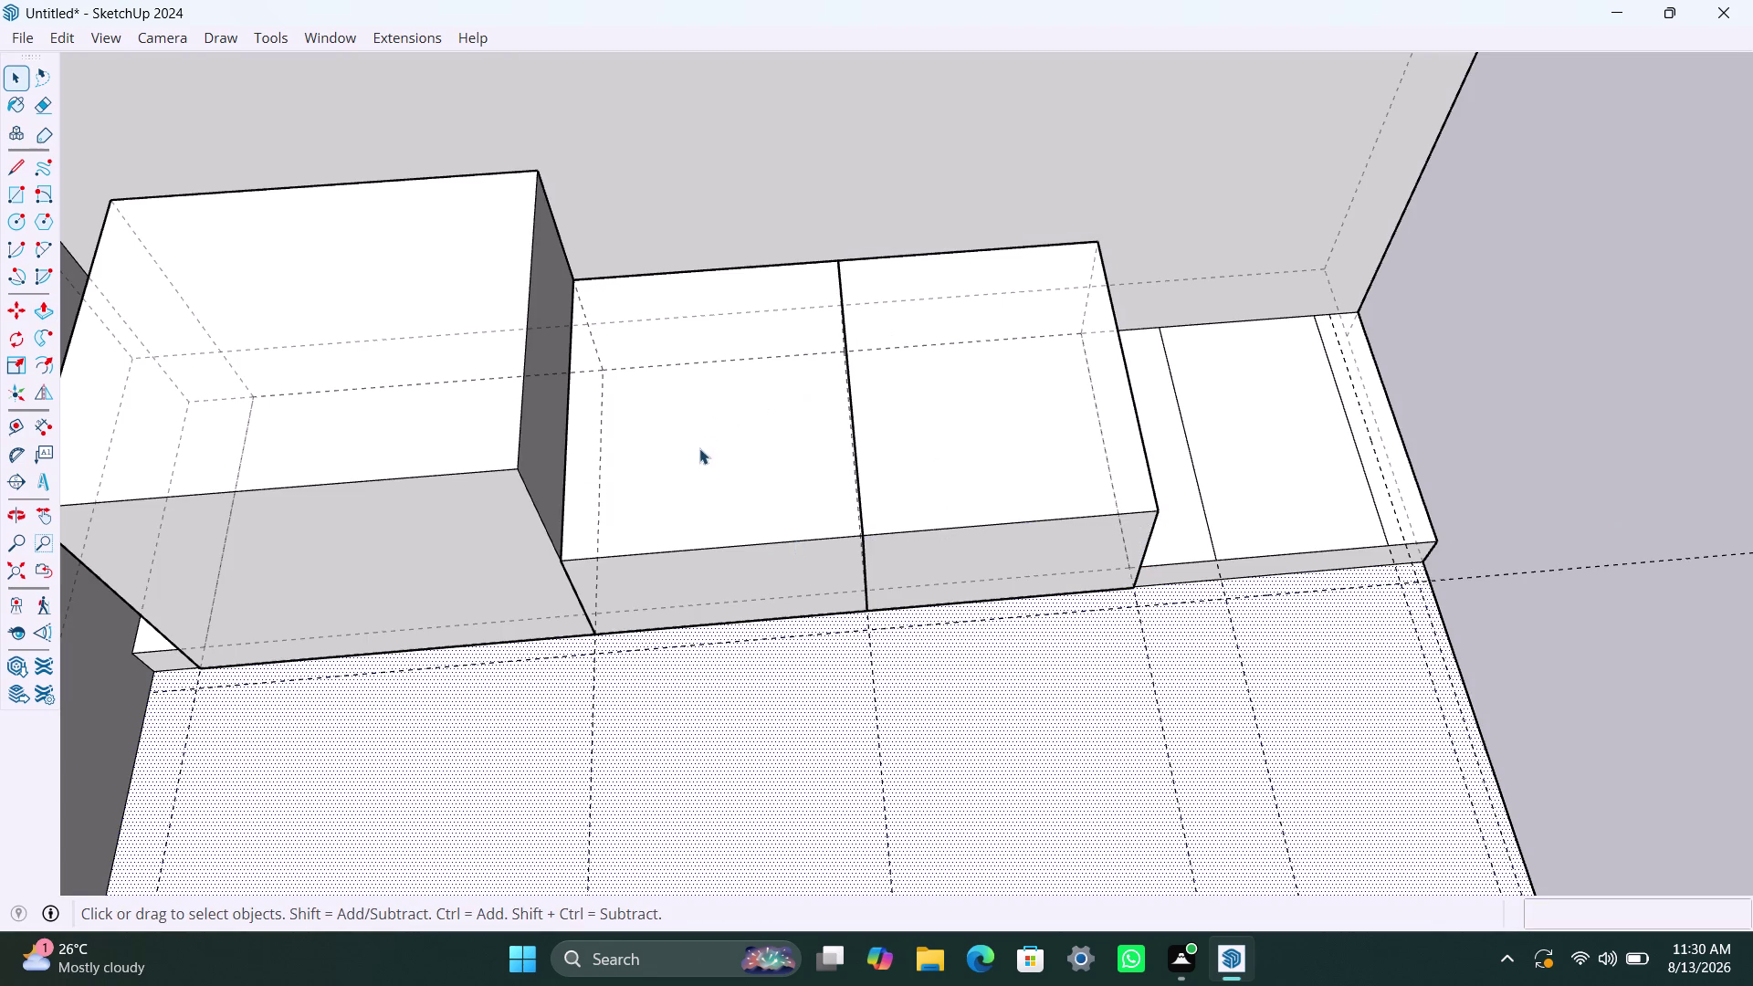
click(852, 426)
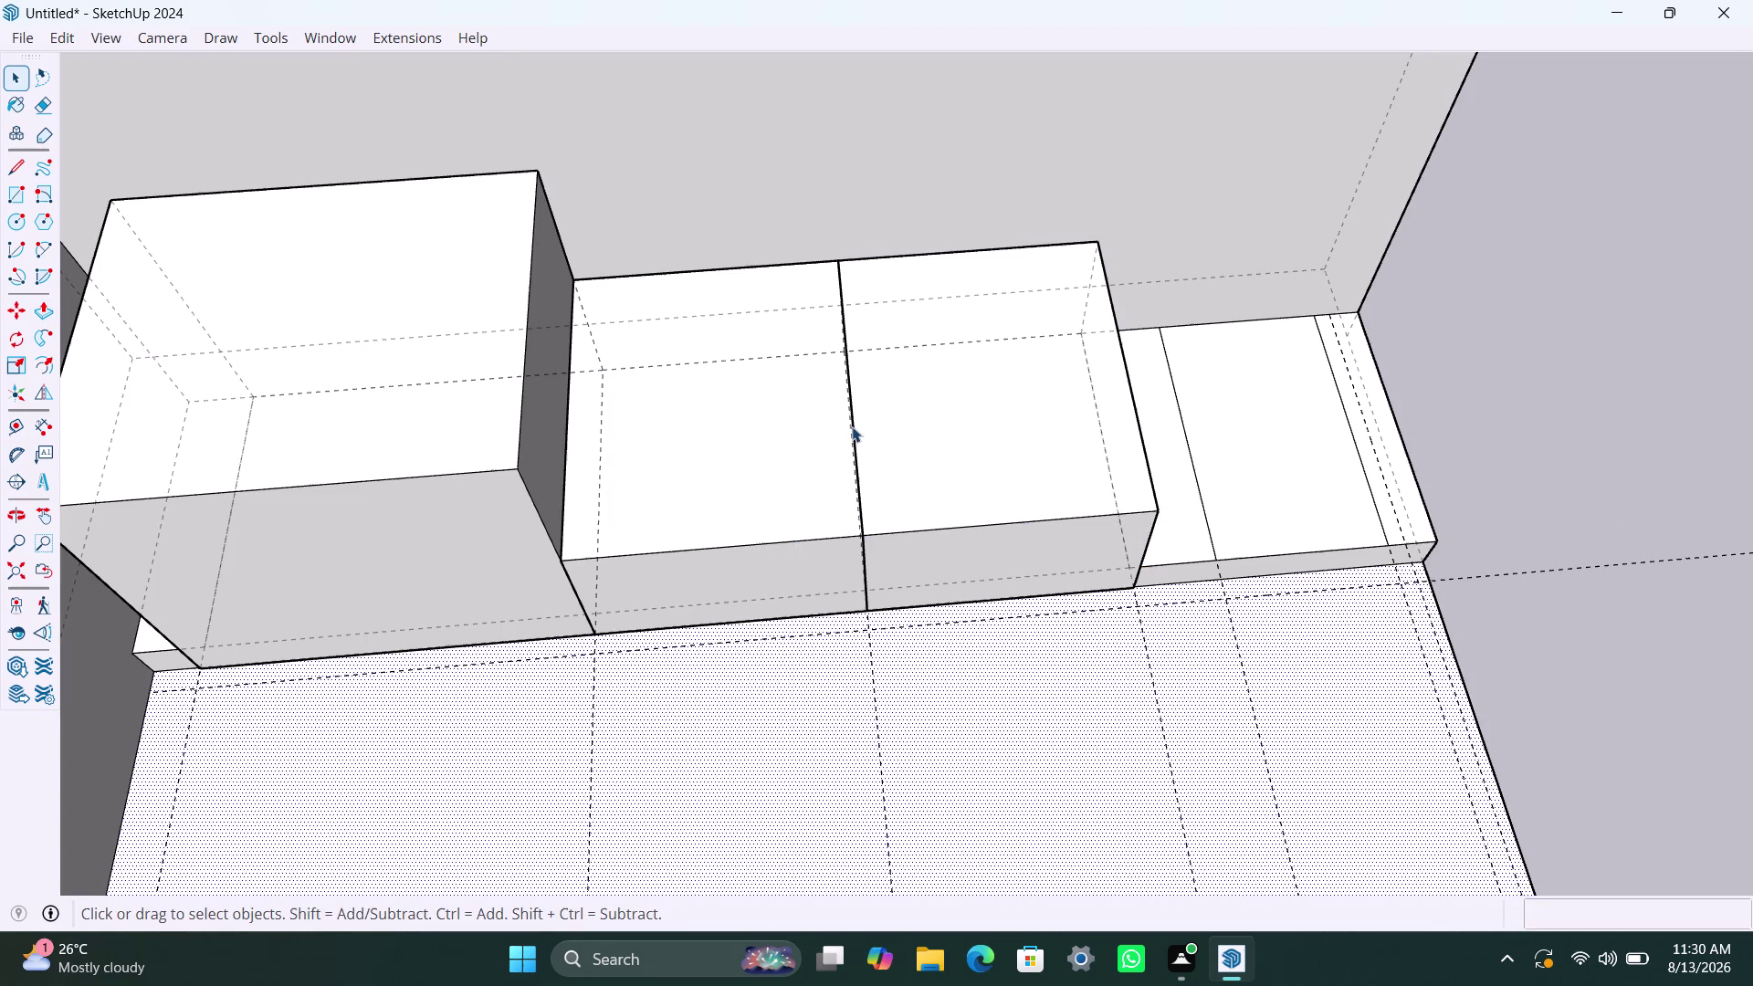
Briefly enter the first new box, then draw a test rectangle across the box tops and undo it.
double_click(852, 426)
double_click(791, 437)
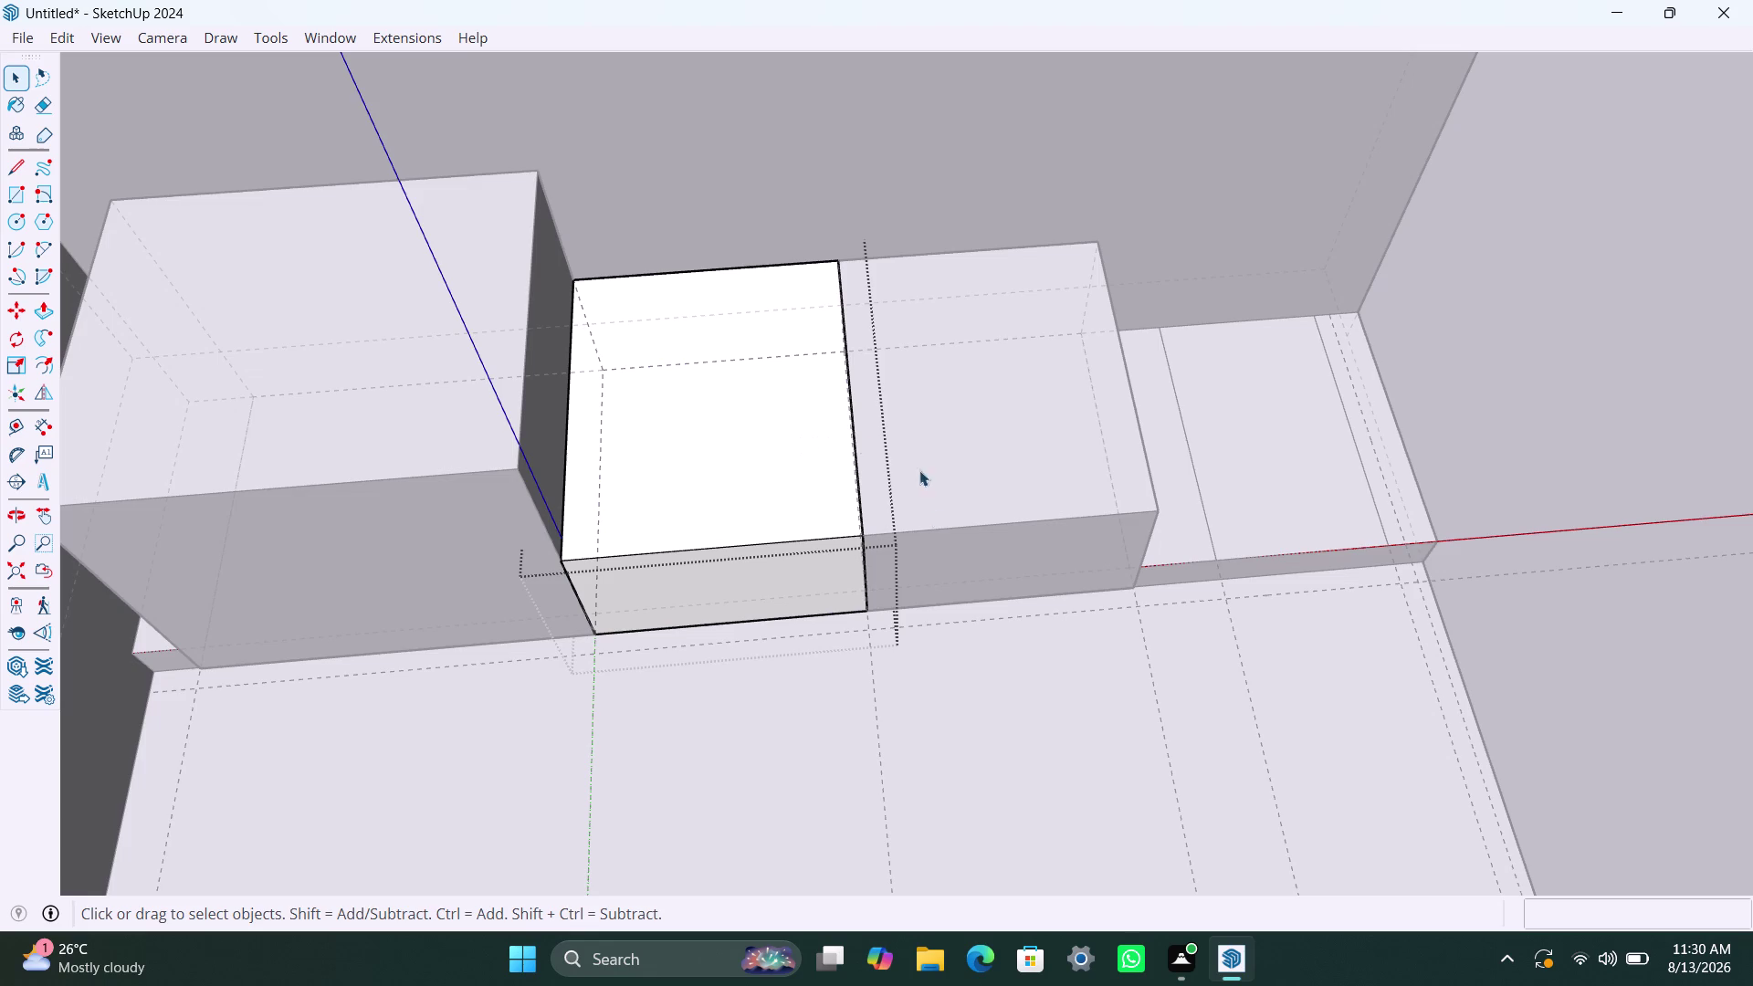
double_click(980, 676)
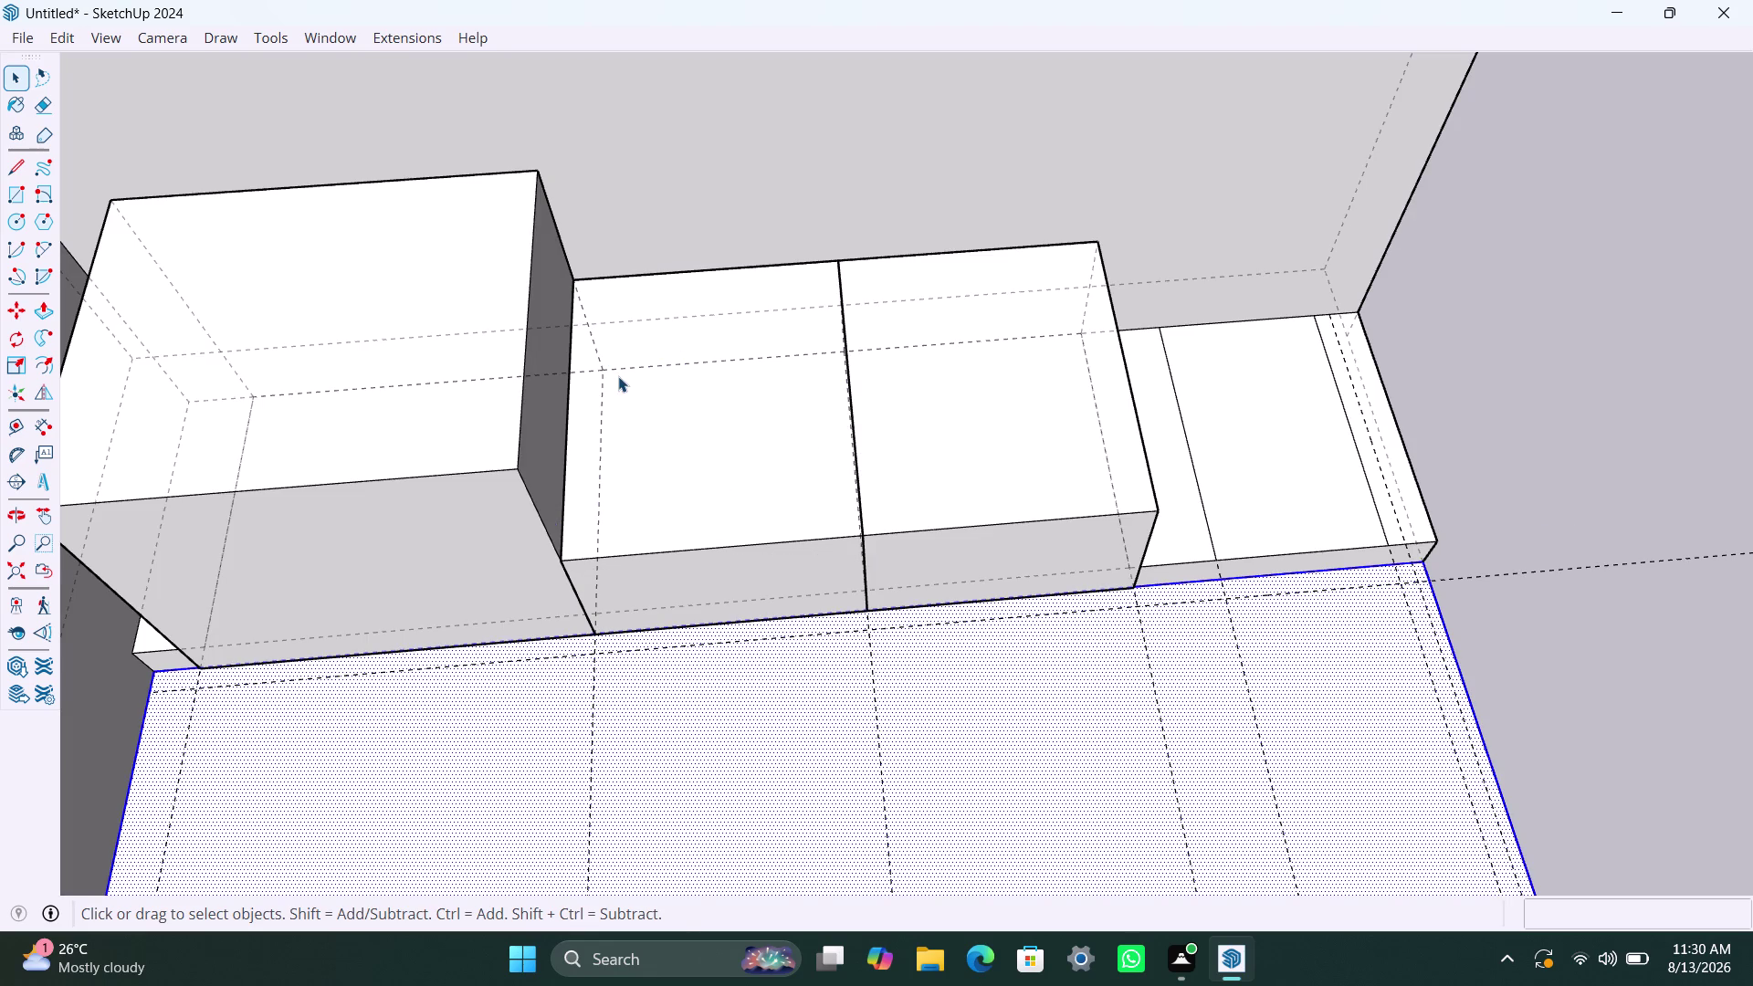
key(r)
click(577, 280)
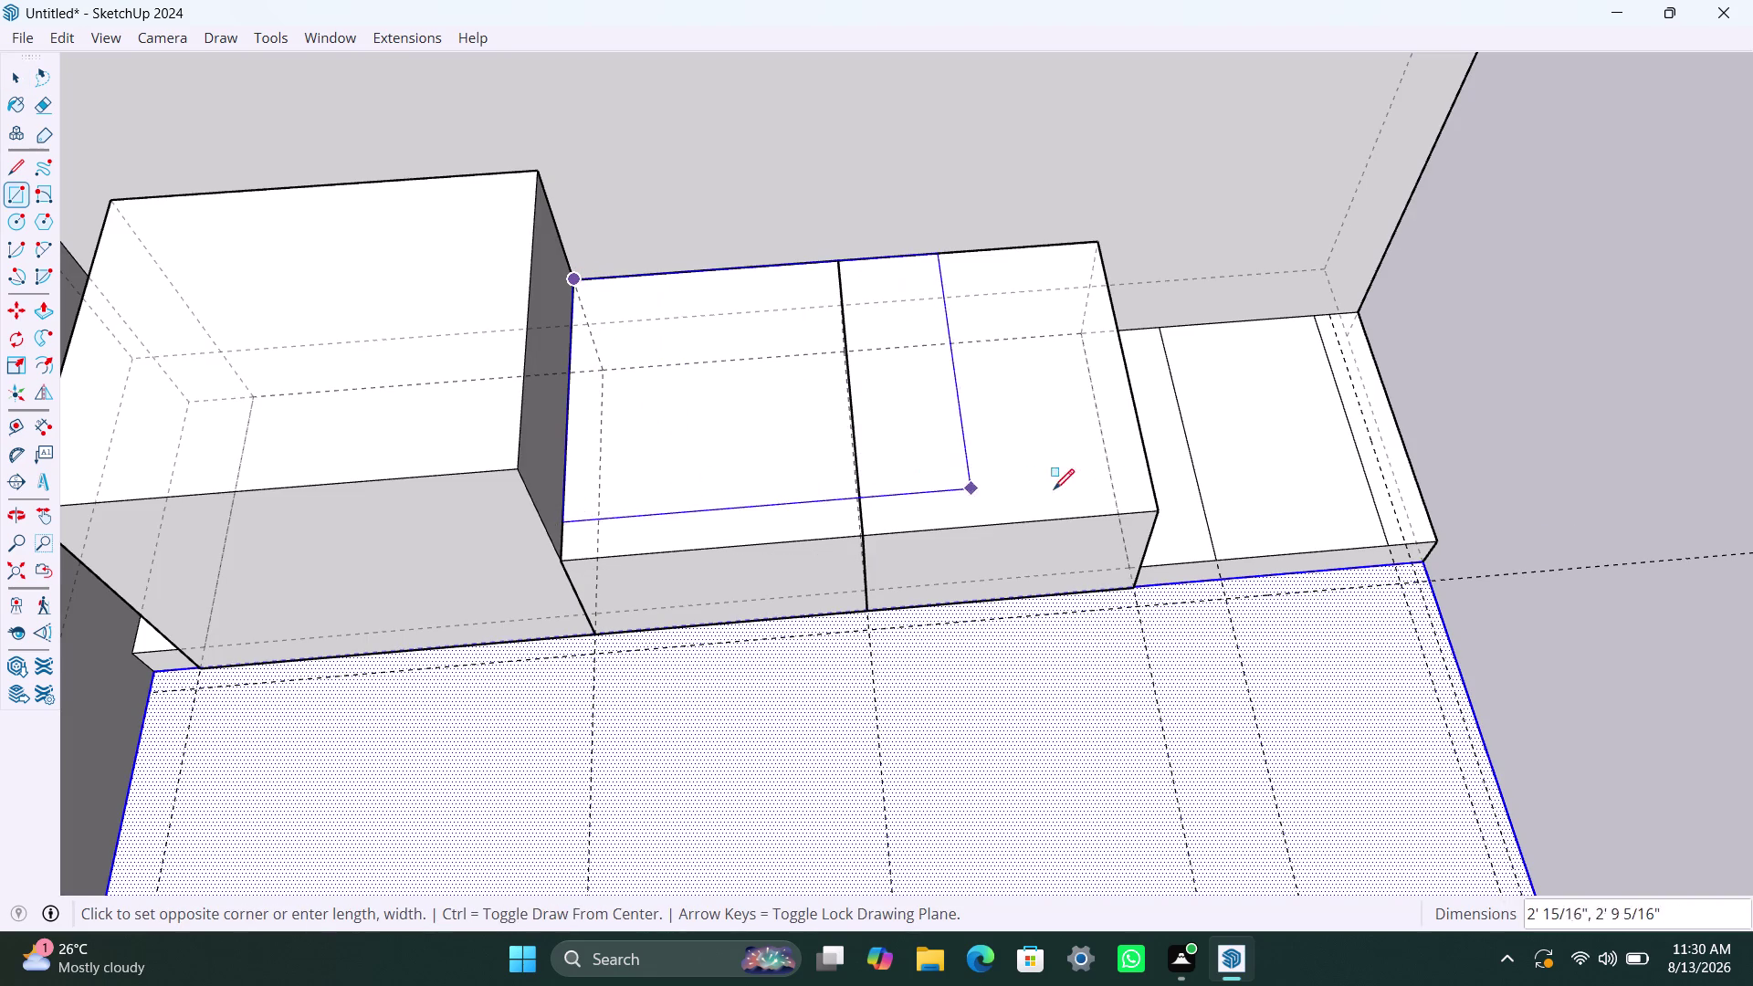
click(1160, 504)
key(space)
Open the first new box group for editing, then leave it again.
double_click(839, 428)
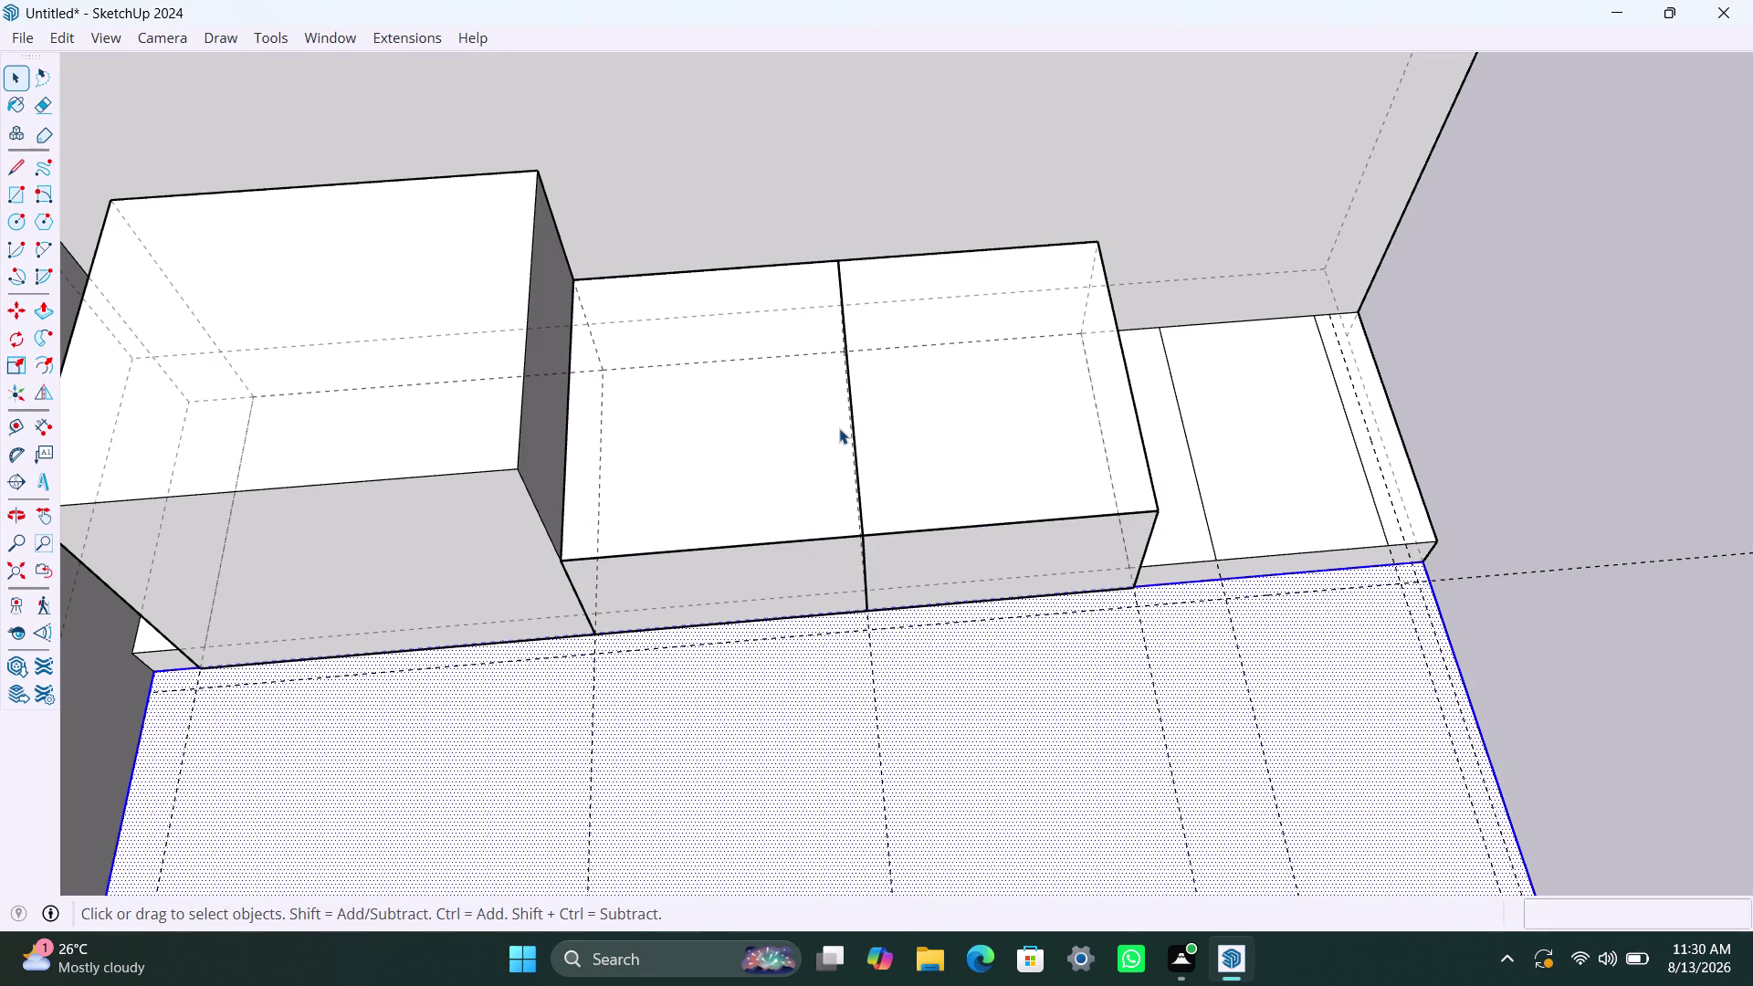
click(937, 417)
click(1021, 691)
click(850, 391)
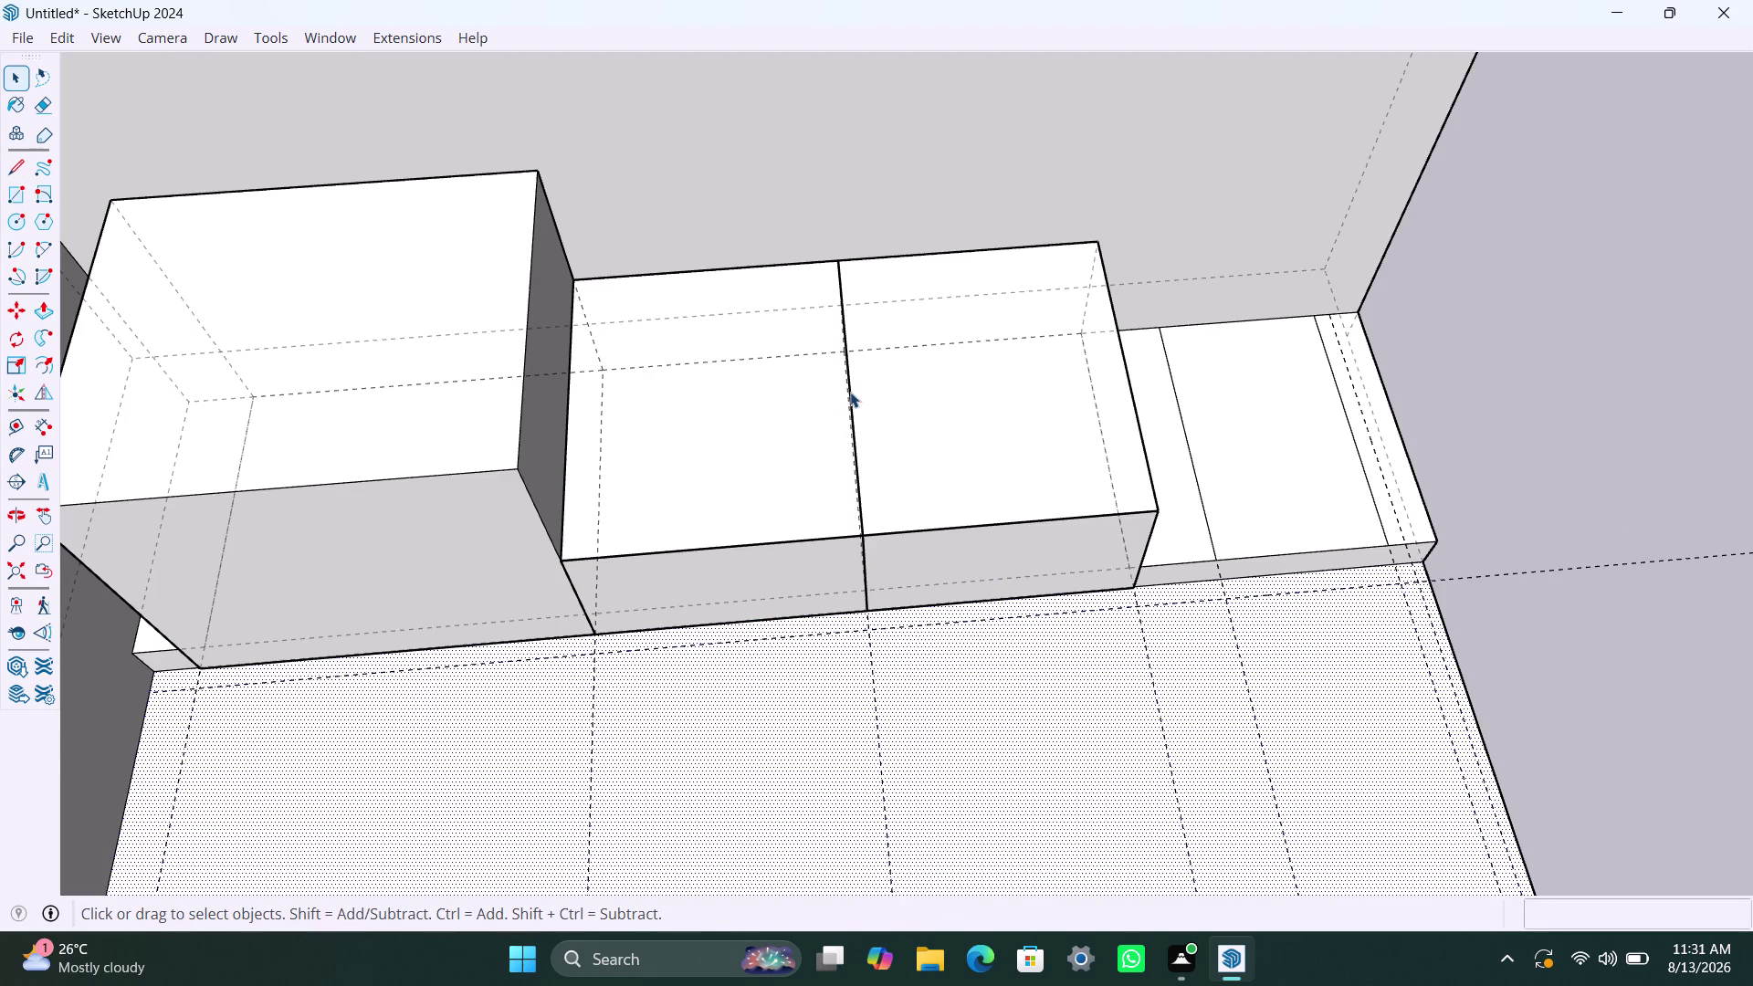
click(885, 388)
double_click(776, 307)
triple_click(910, 309)
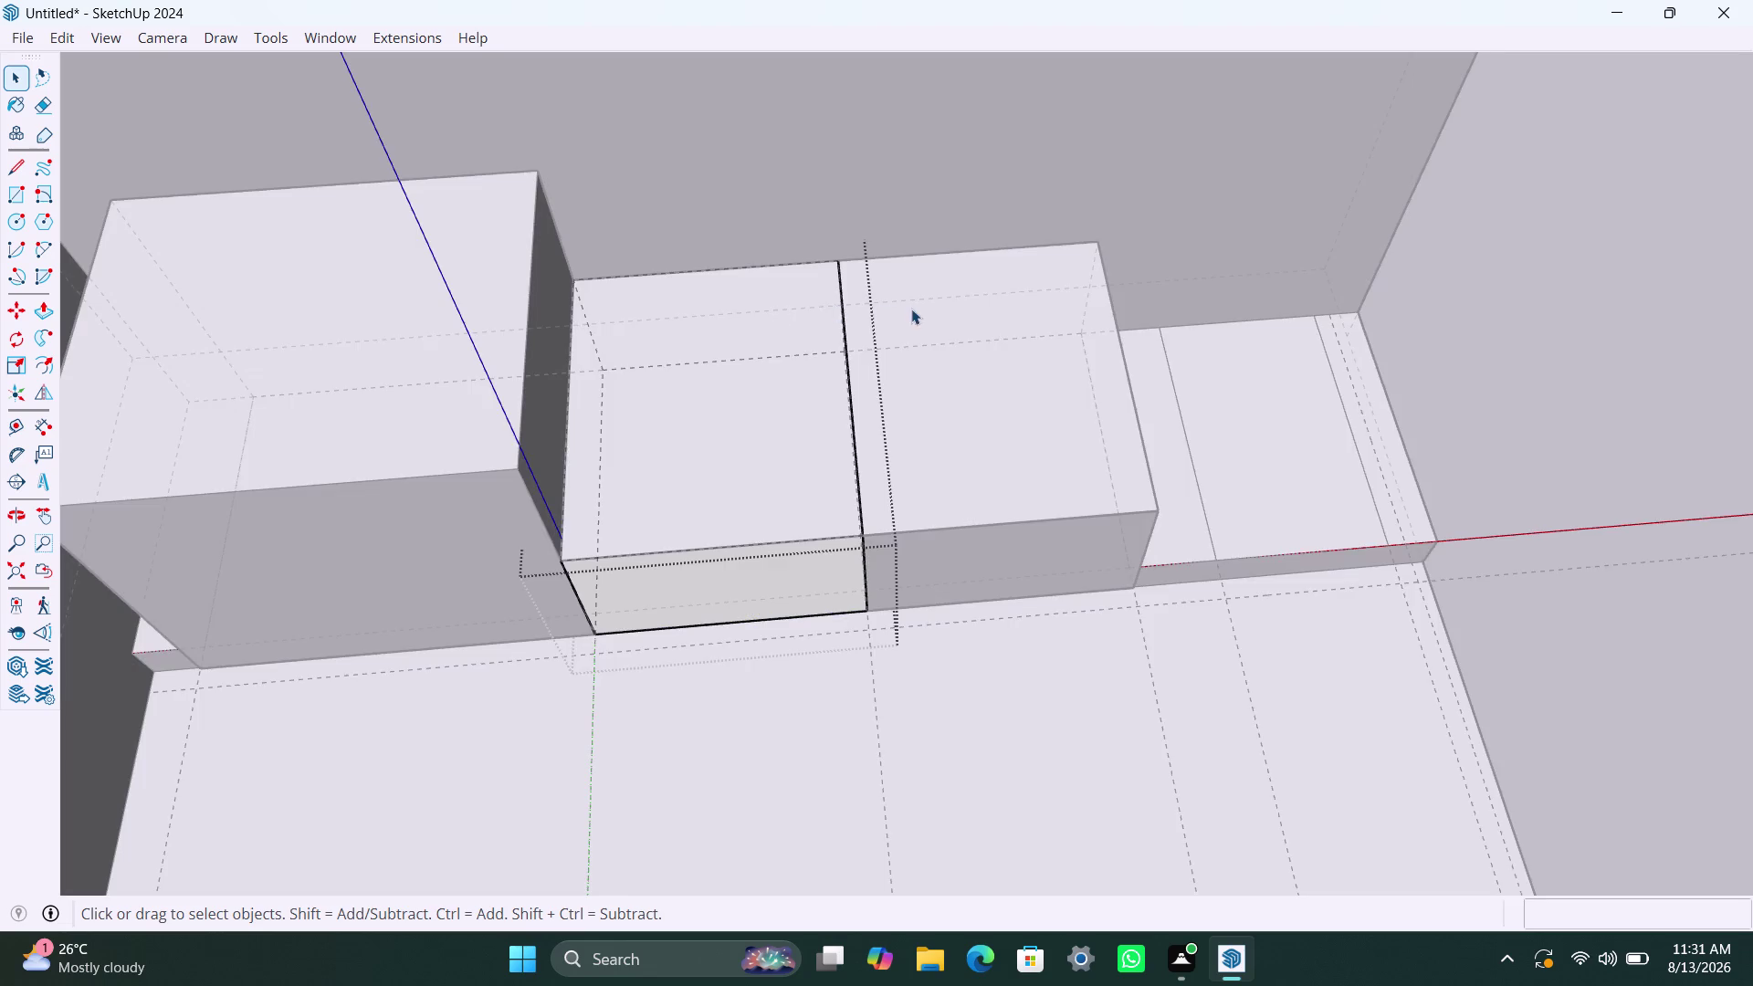
click(1026, 678)
Select the first new cabinet box and undo two recent changes with Ctrl+Z.
click(781, 431)
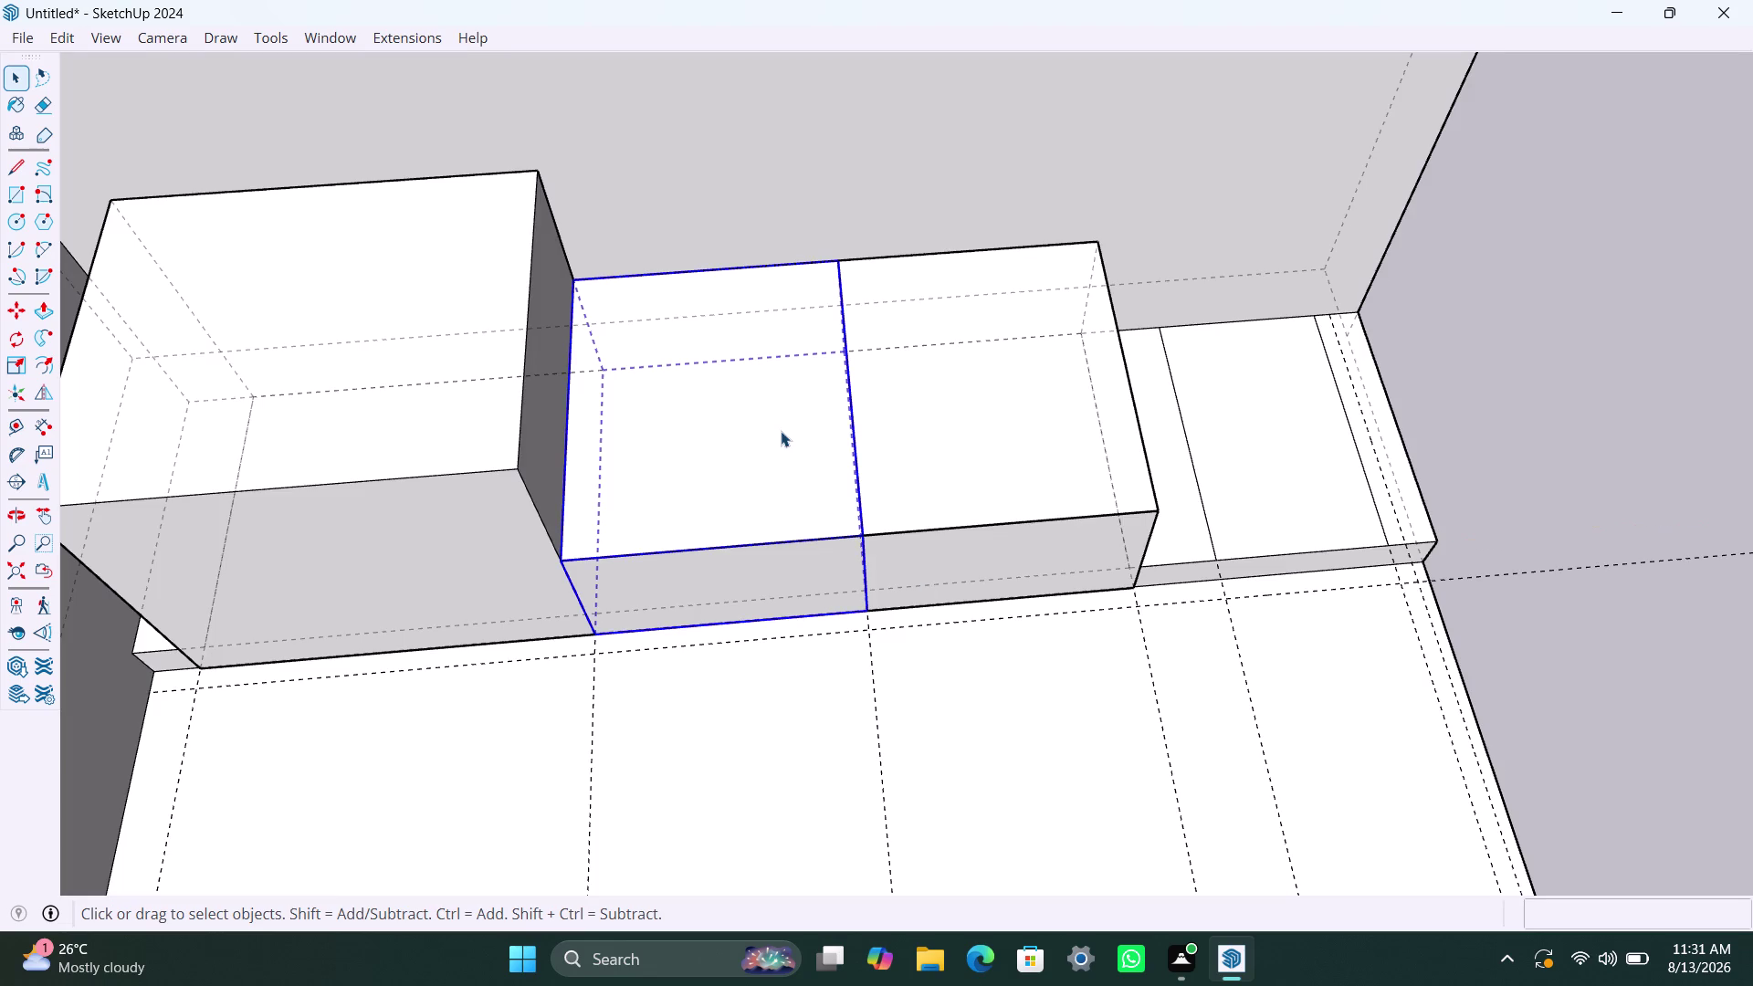
key(ctrl+z)
key(ctrl+z)
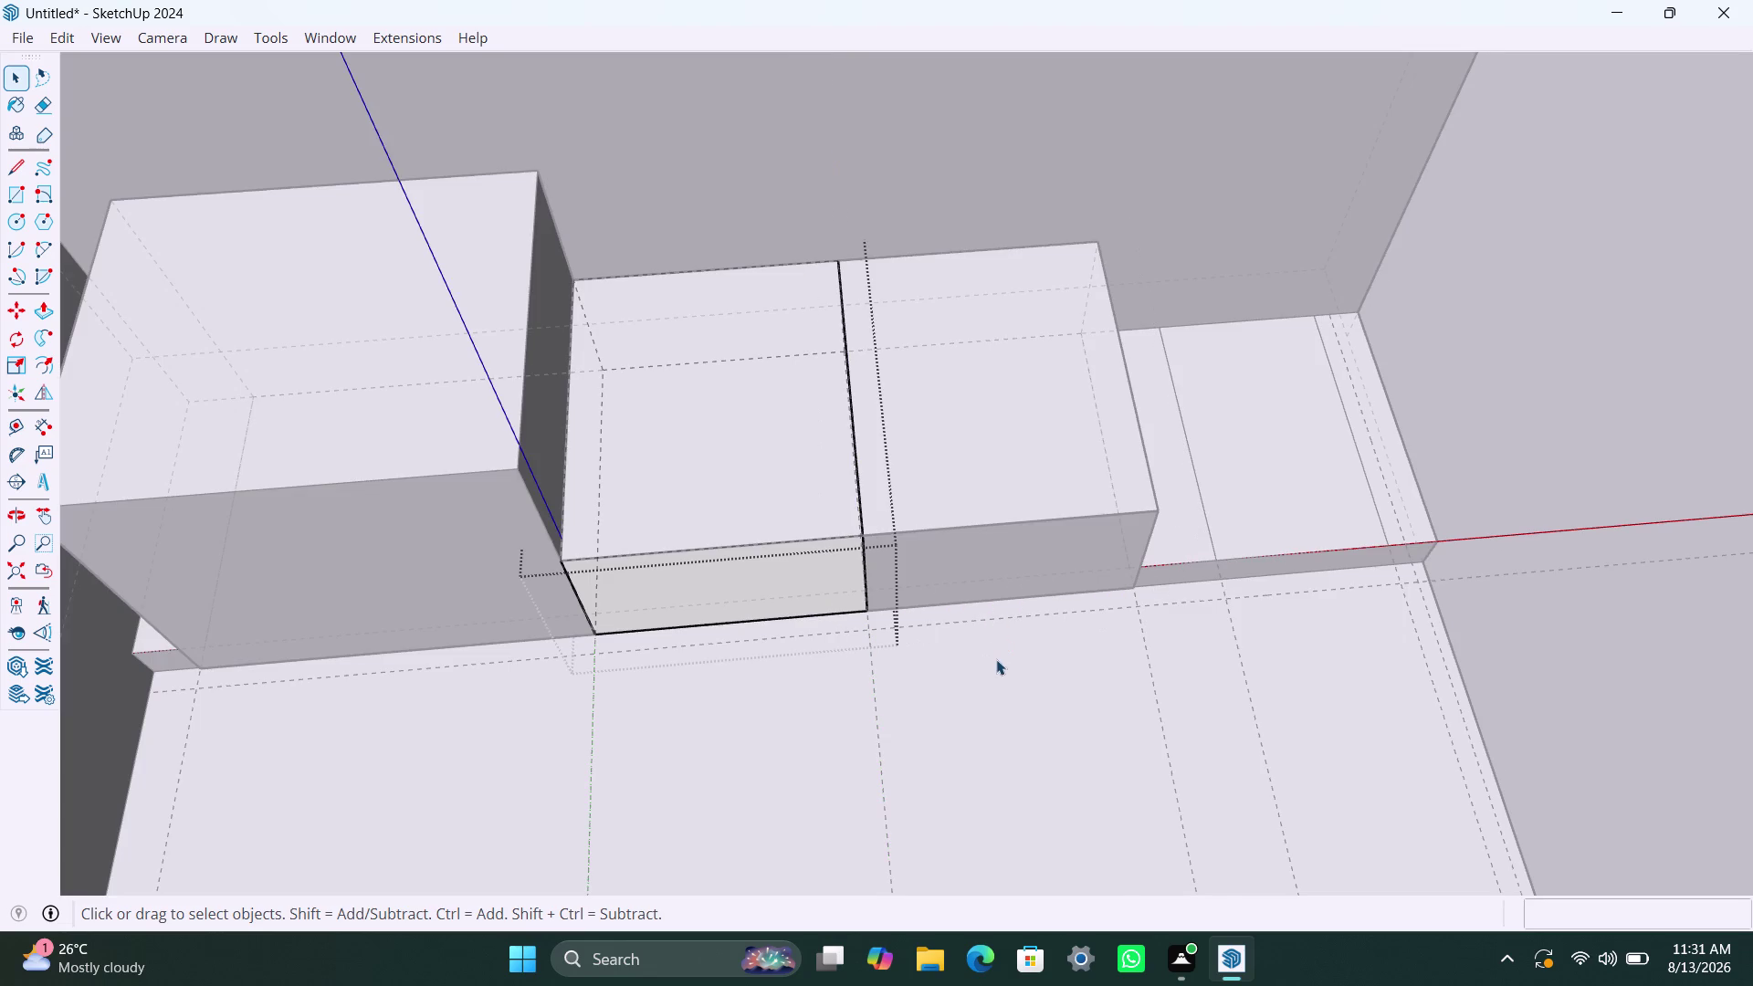
click(1001, 678)
key(r)
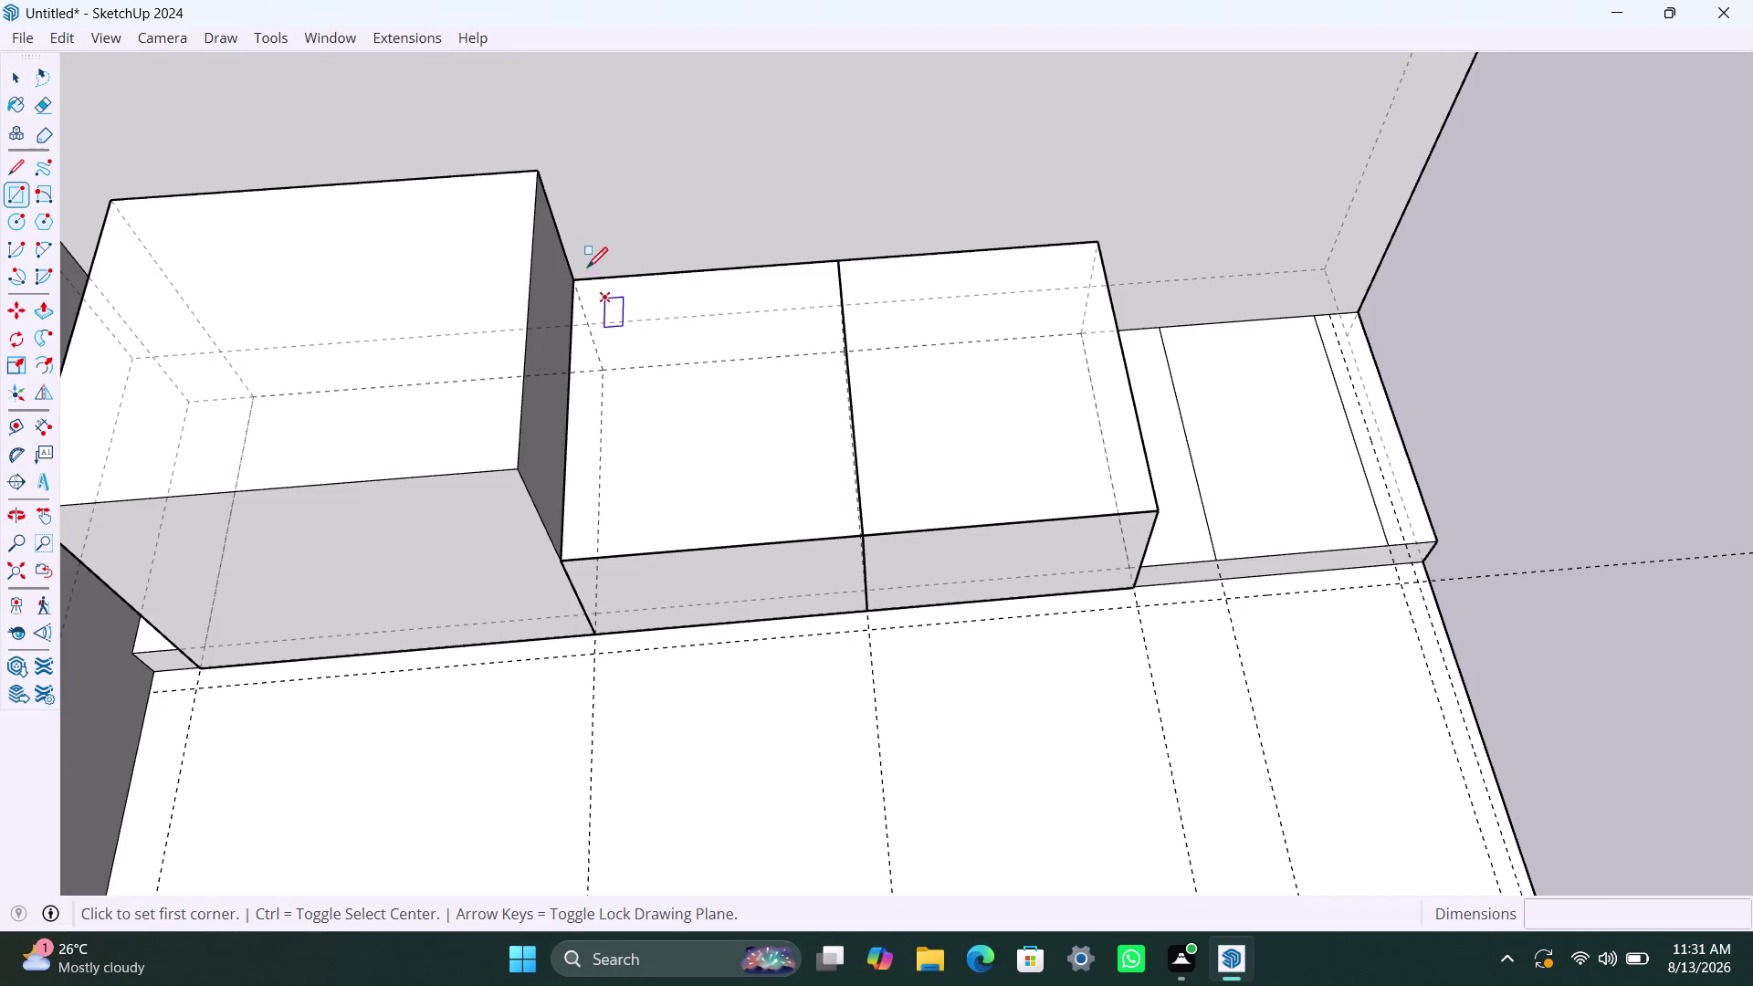
click(580, 279)
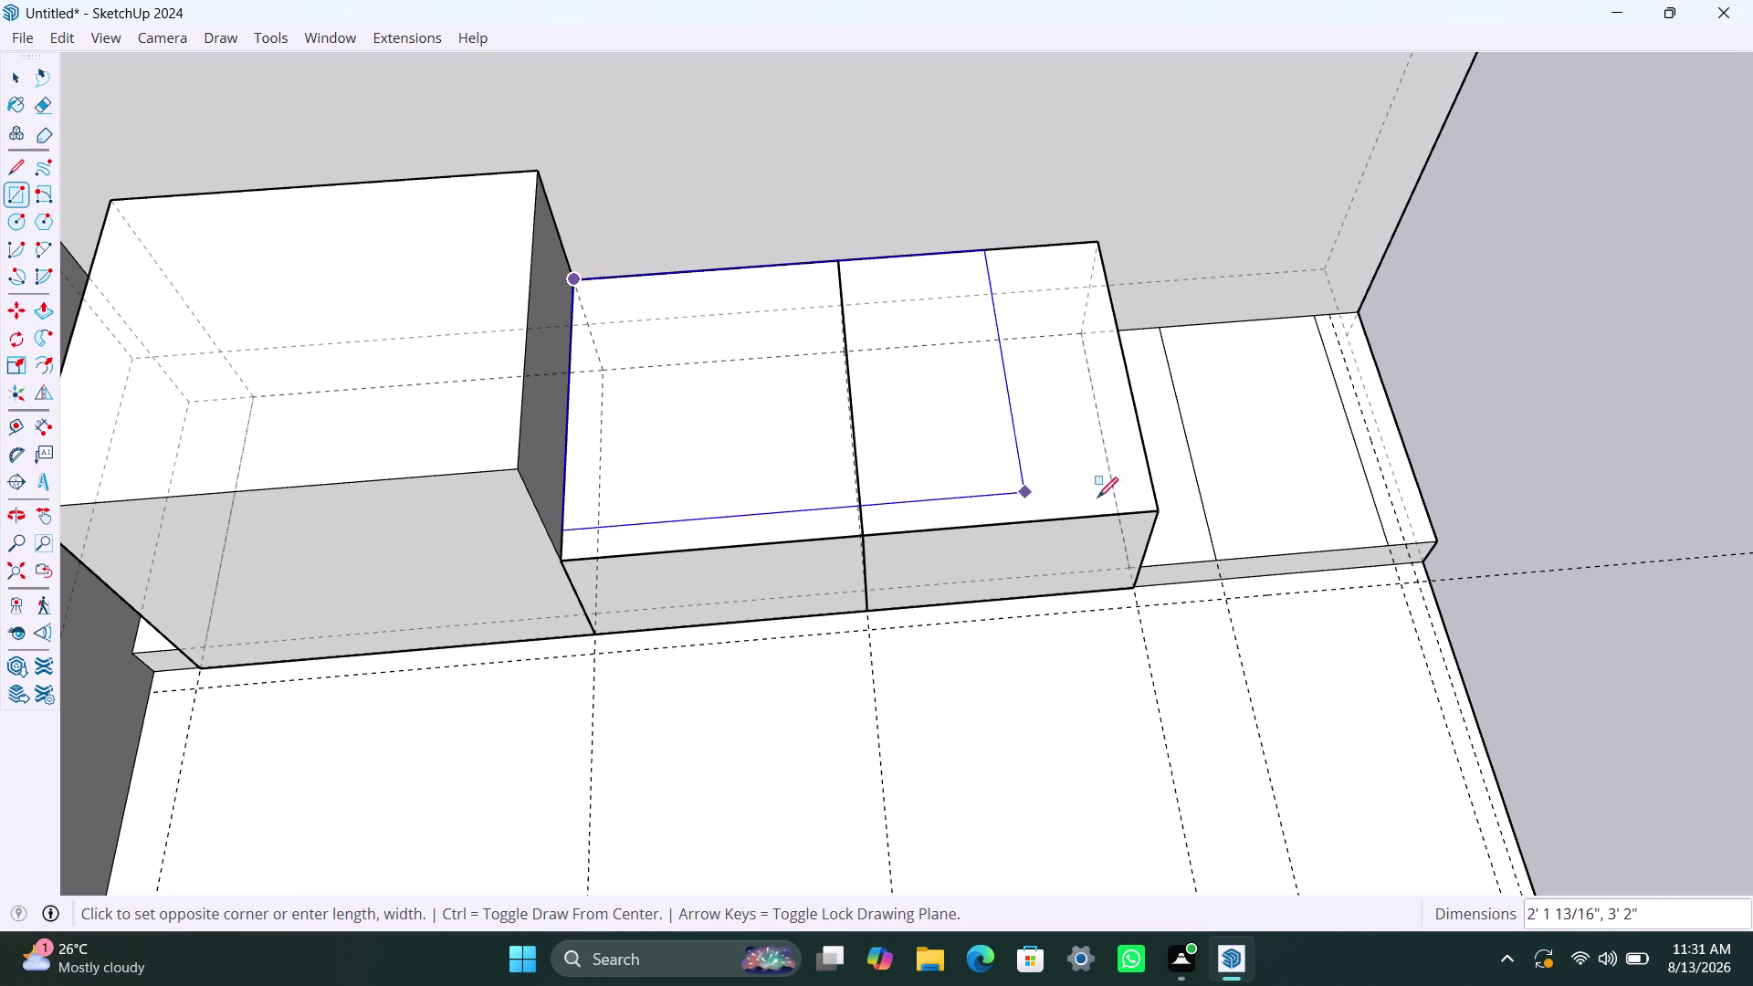
click(1150, 502)
key(space)
click(1151, 476)
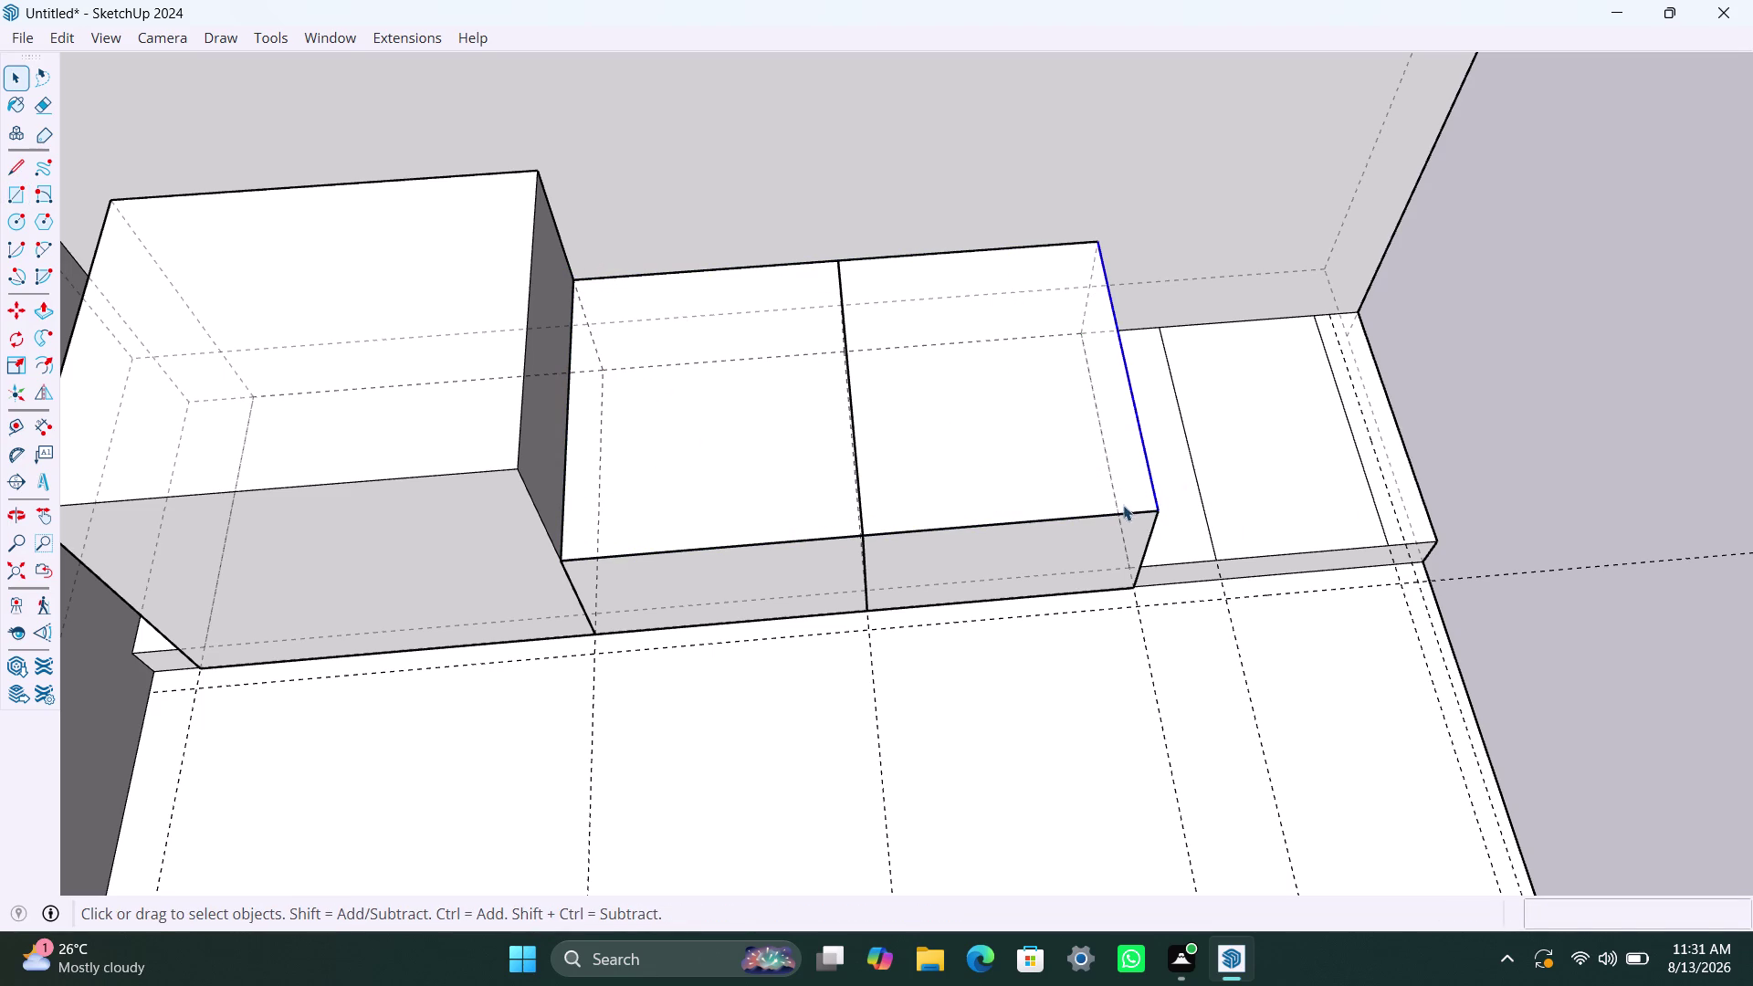
double_click(1122, 508)
double_click(845, 505)
double_click(845, 505)
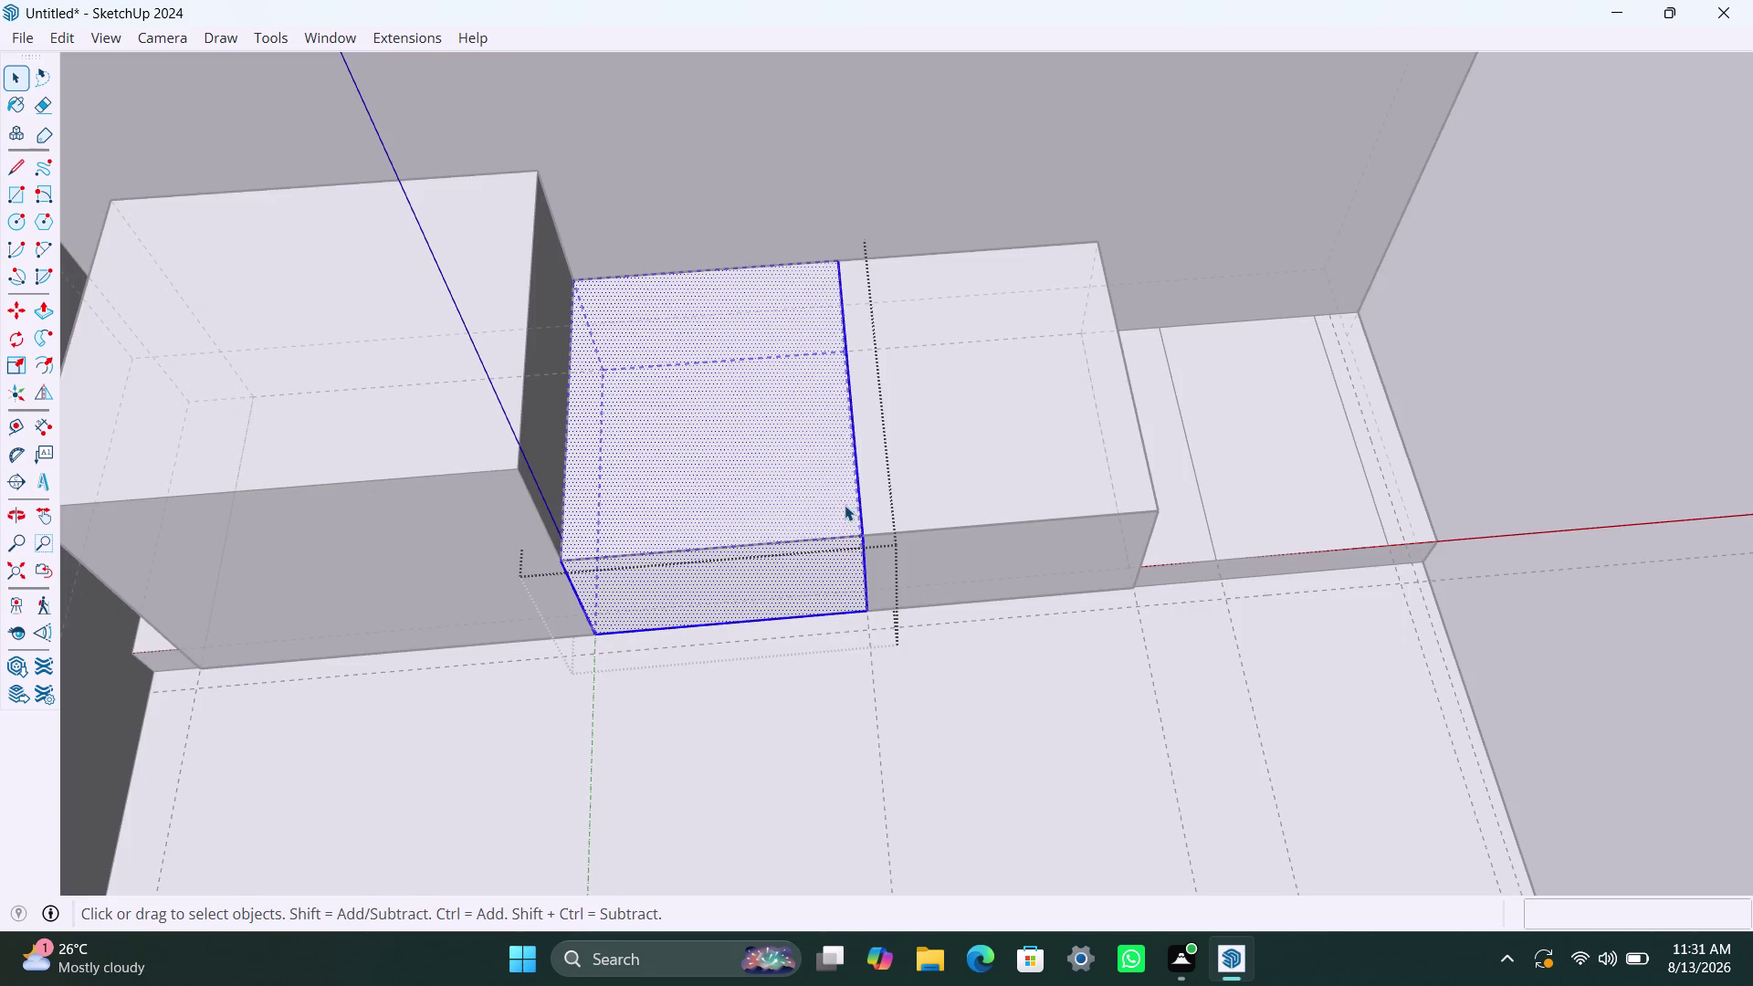
triple_click(926, 481)
click(927, 480)
click(928, 480)
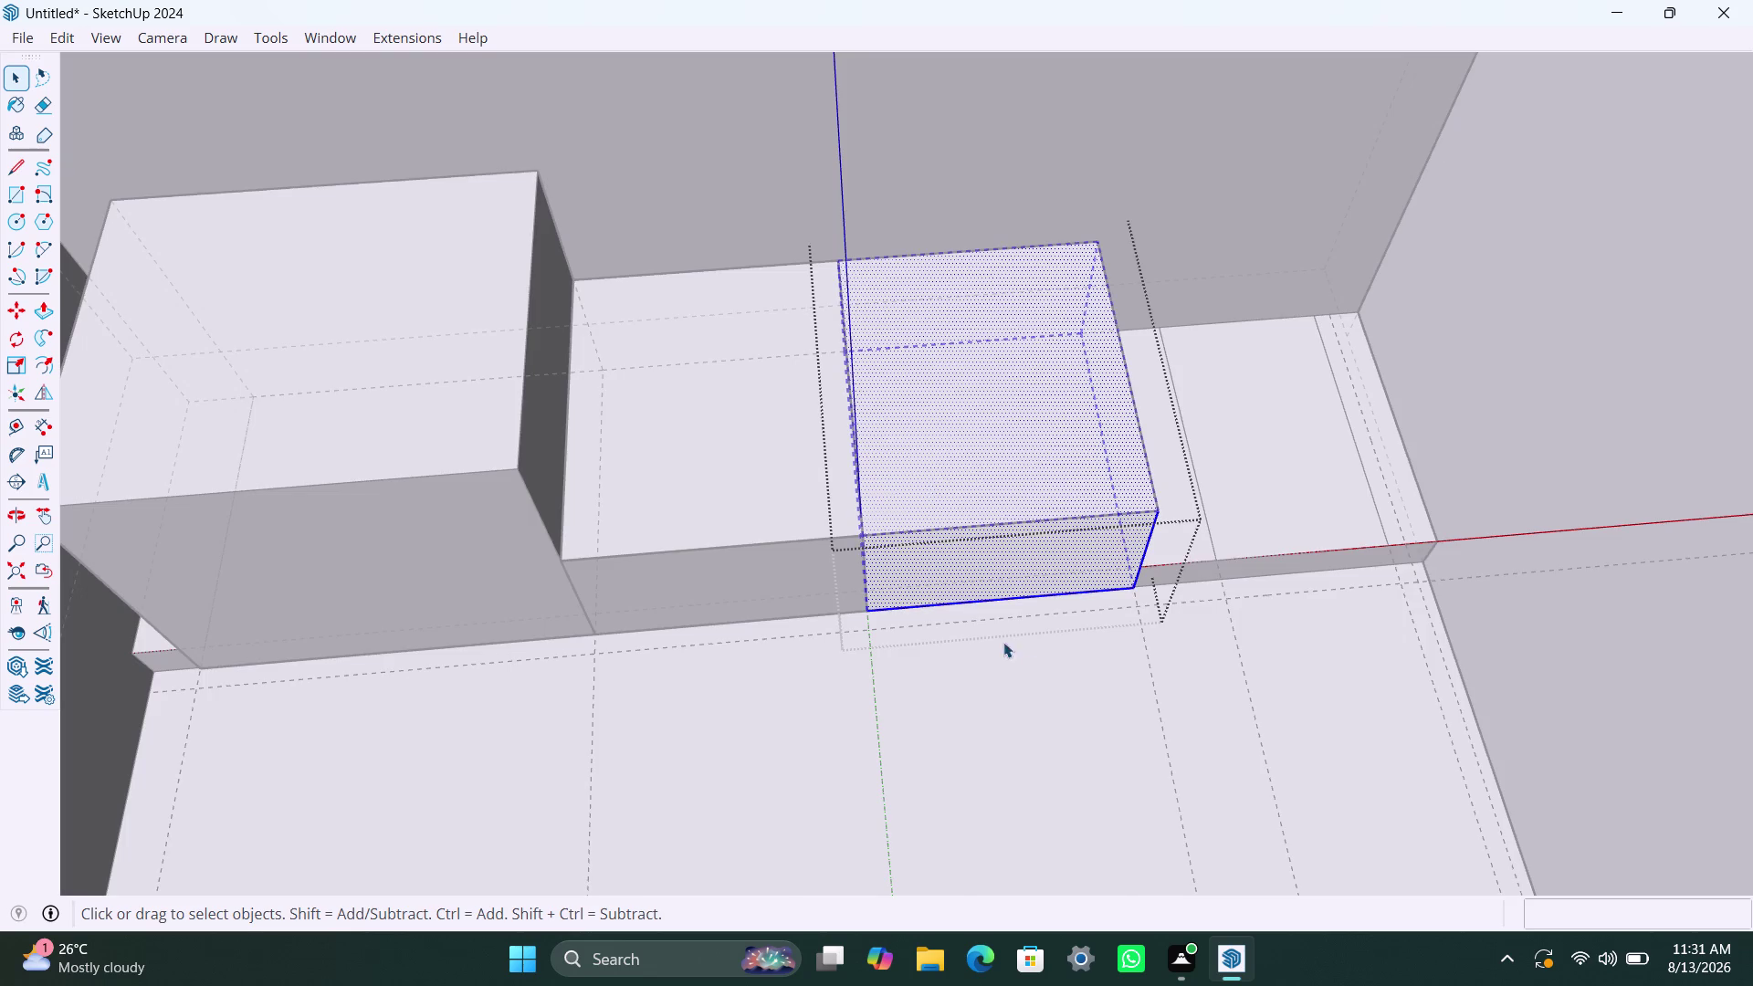
click(1039, 667)
click(872, 490)
click(841, 513)
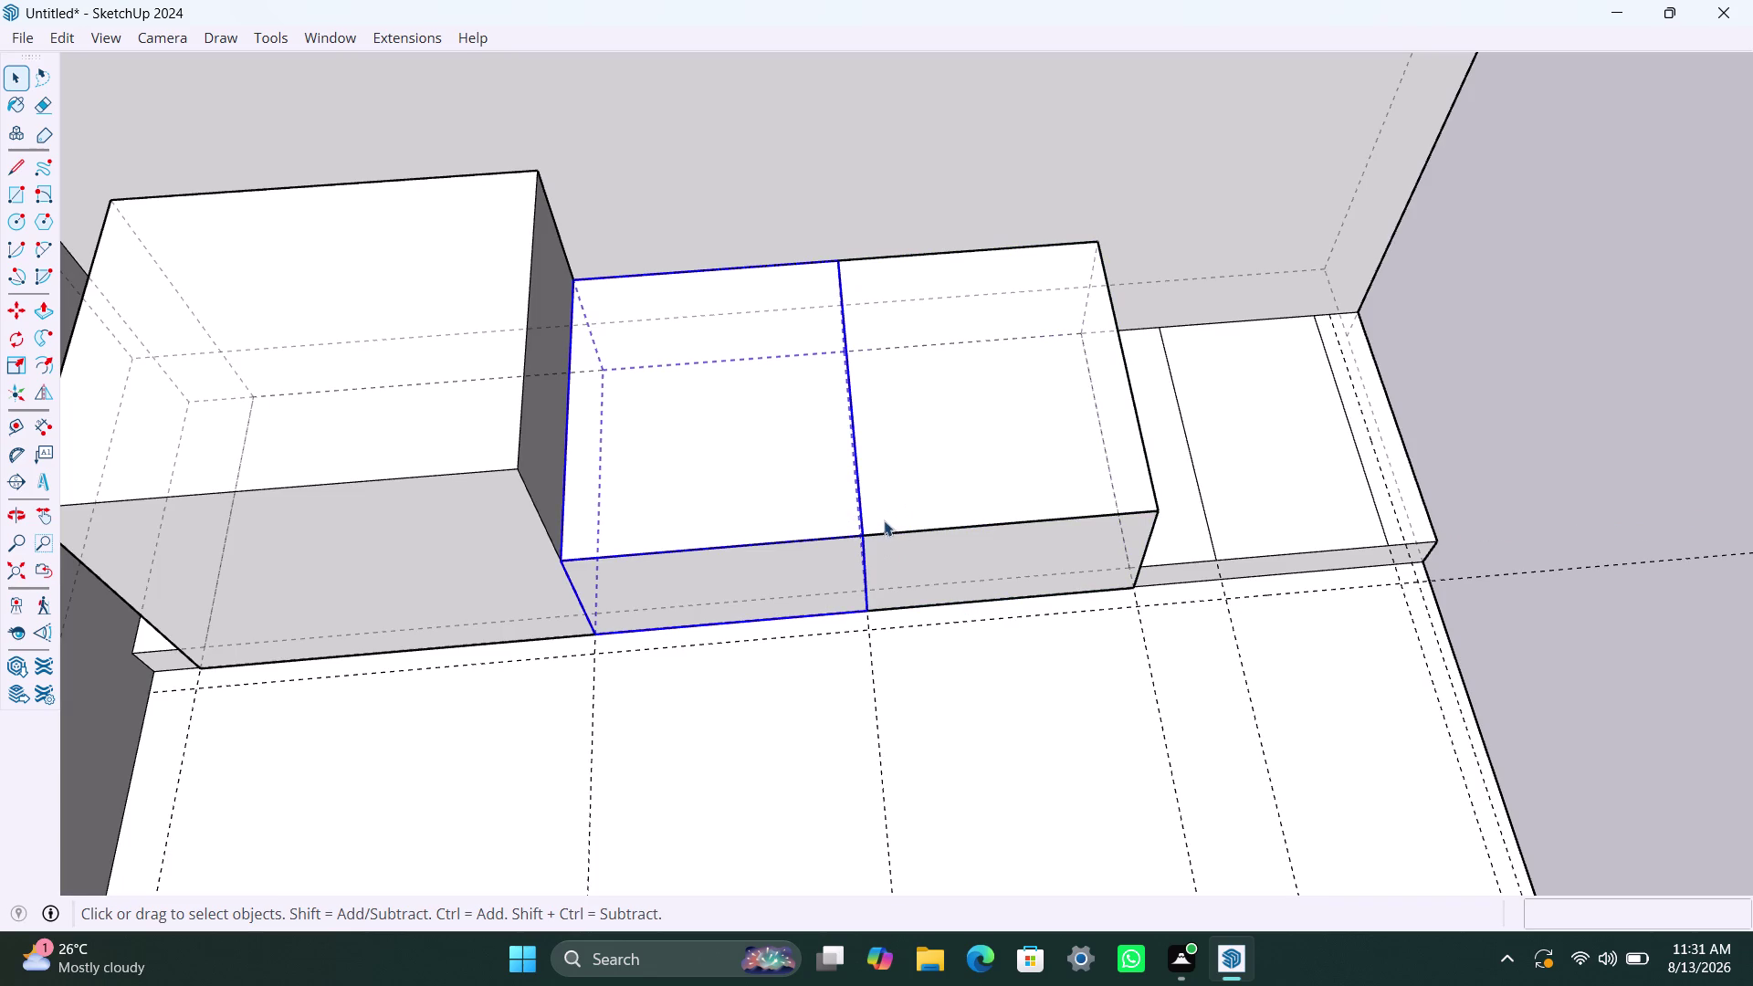
triple_click(887, 520)
click(888, 519)
click(834, 521)
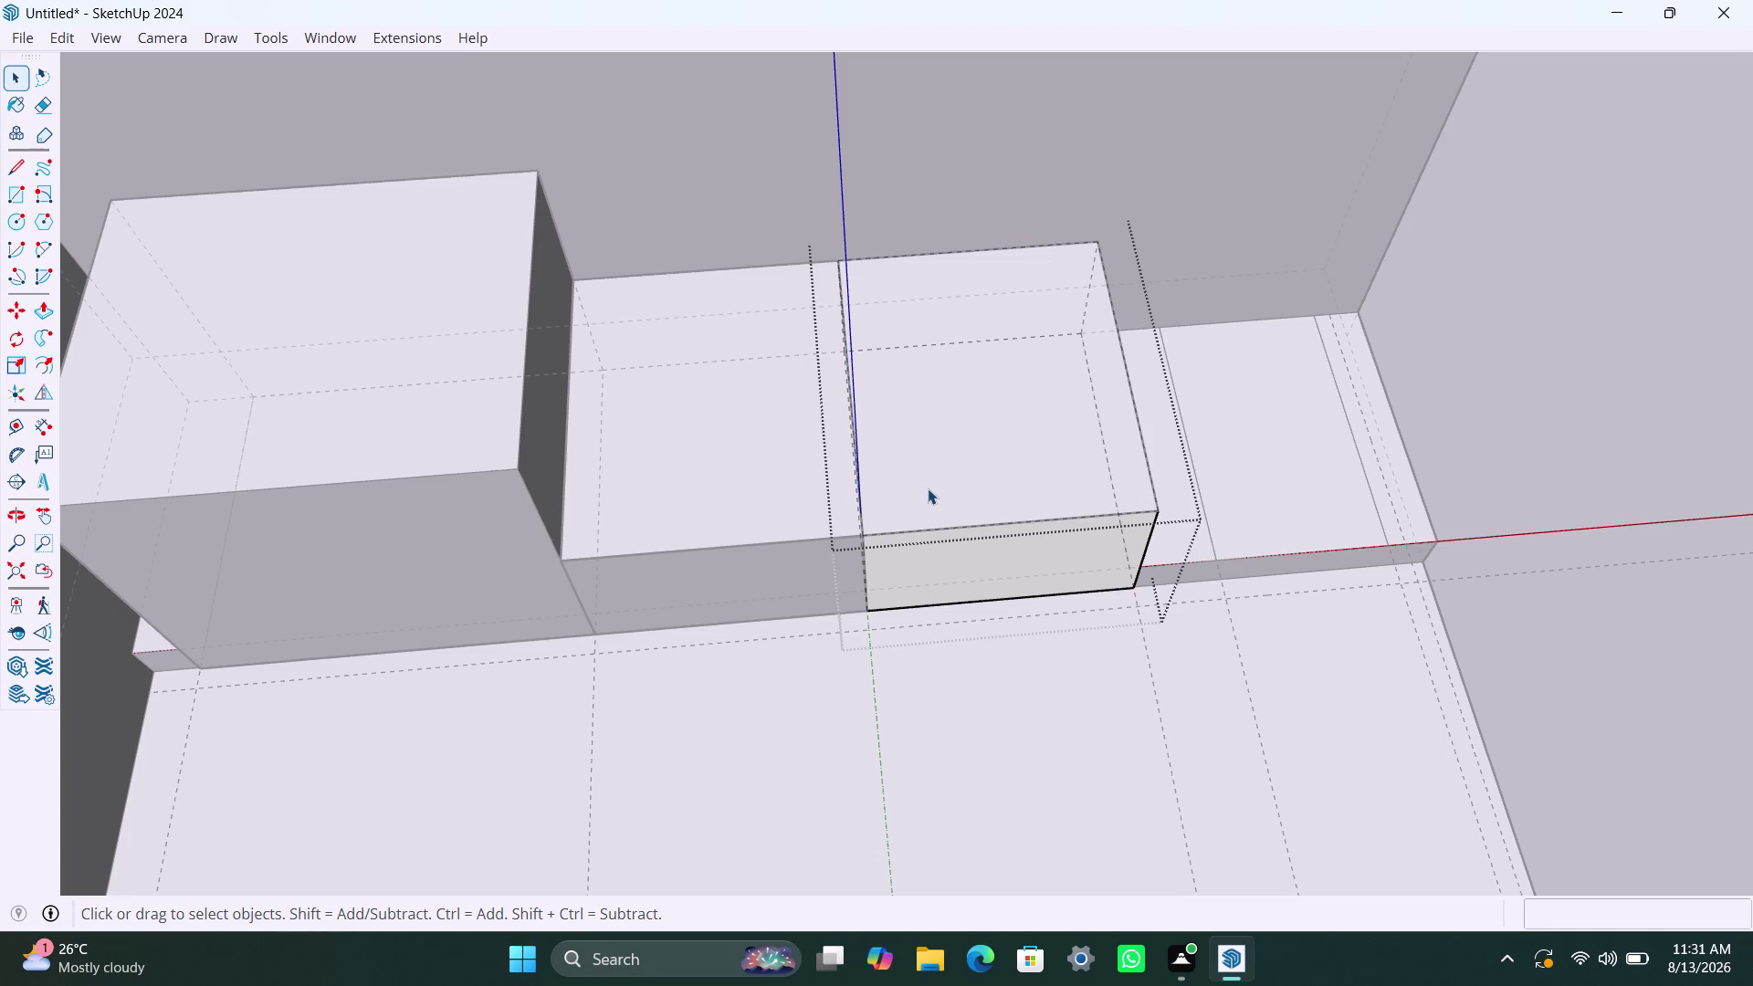
key(ctrl+z)
key(ctrl+z)
key(ctrl+z)
key(ctrl+z)
key(ctrl+z)
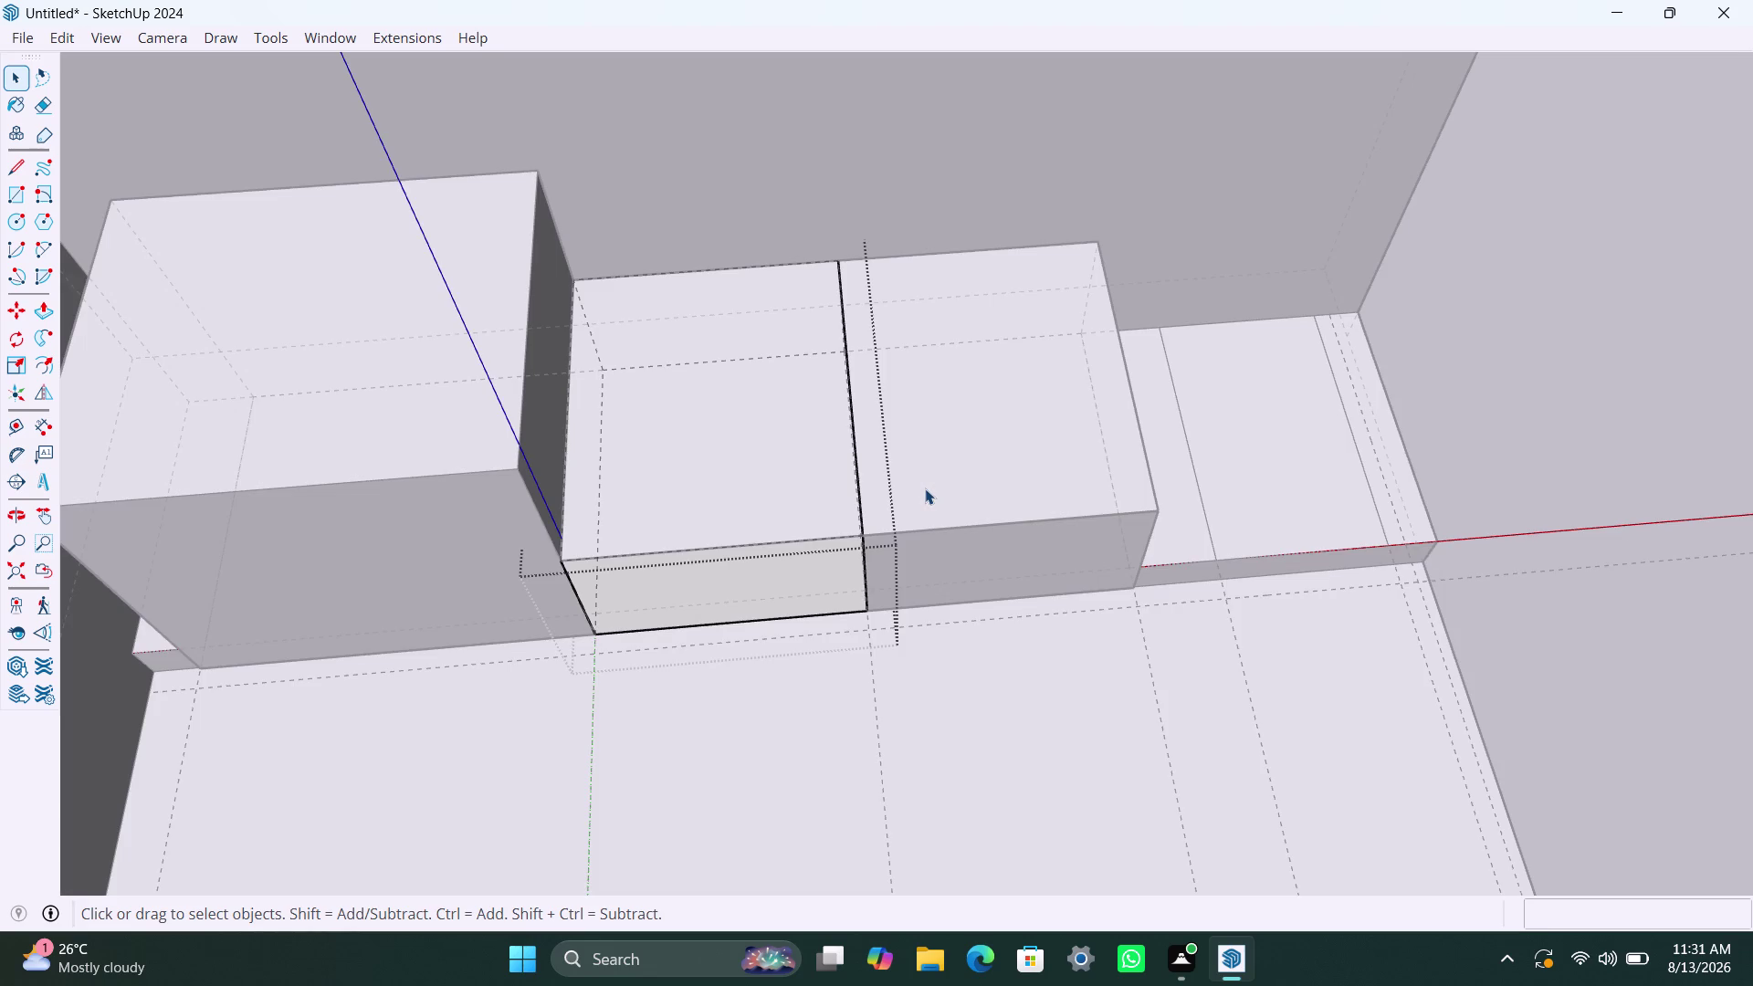
key(ctrl+z)
key(ctrl+z)
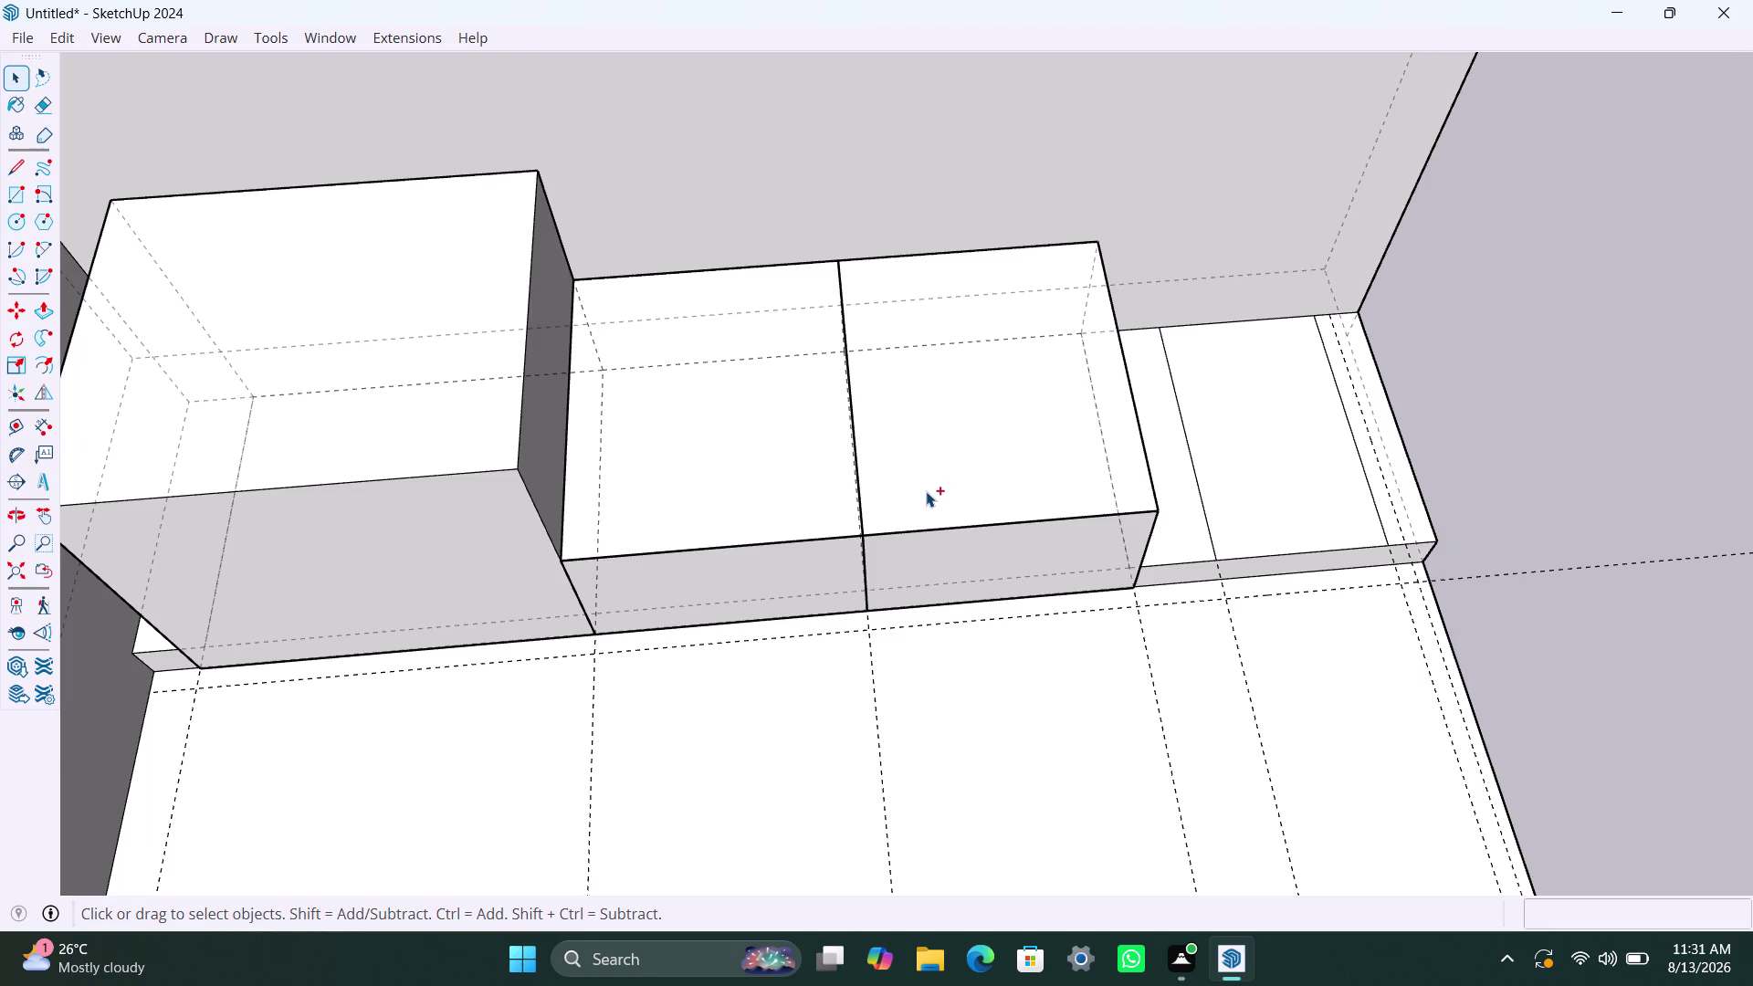
key(ctrl+z)
key(ctrl+z)
key(ctrl+z)
key(ctrl+z)
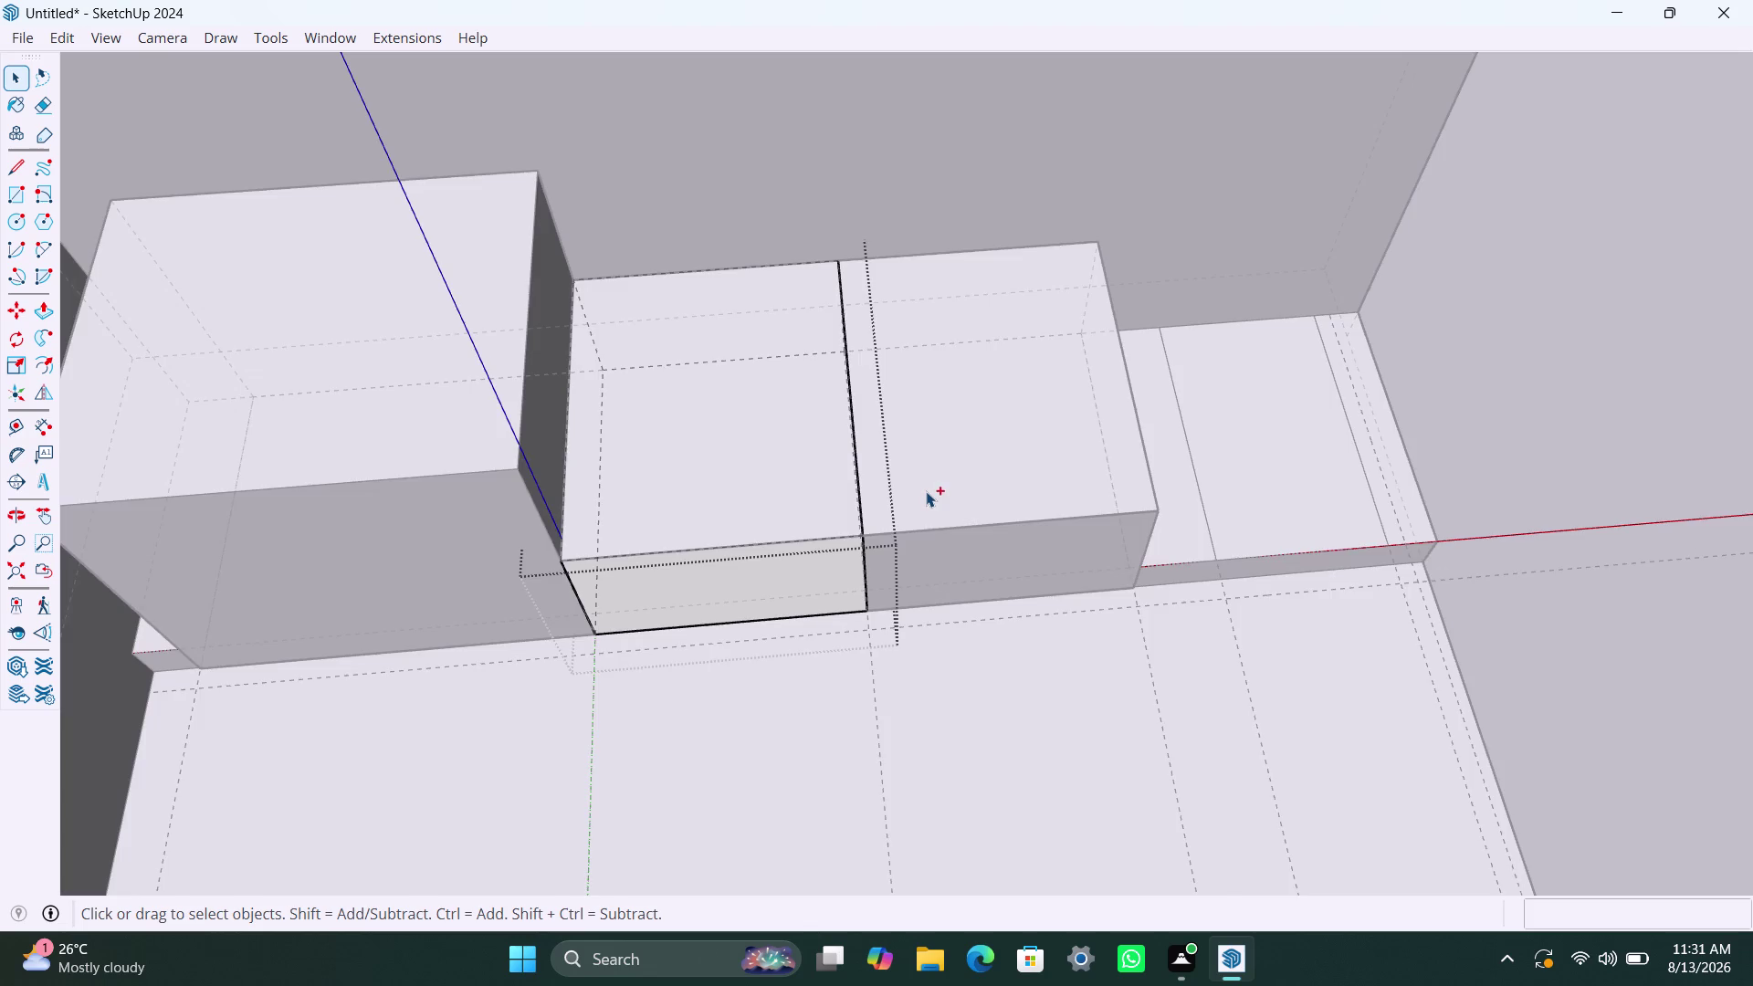
key(ctrl+z)
key(ctrl+z)
key(ctrl+z)
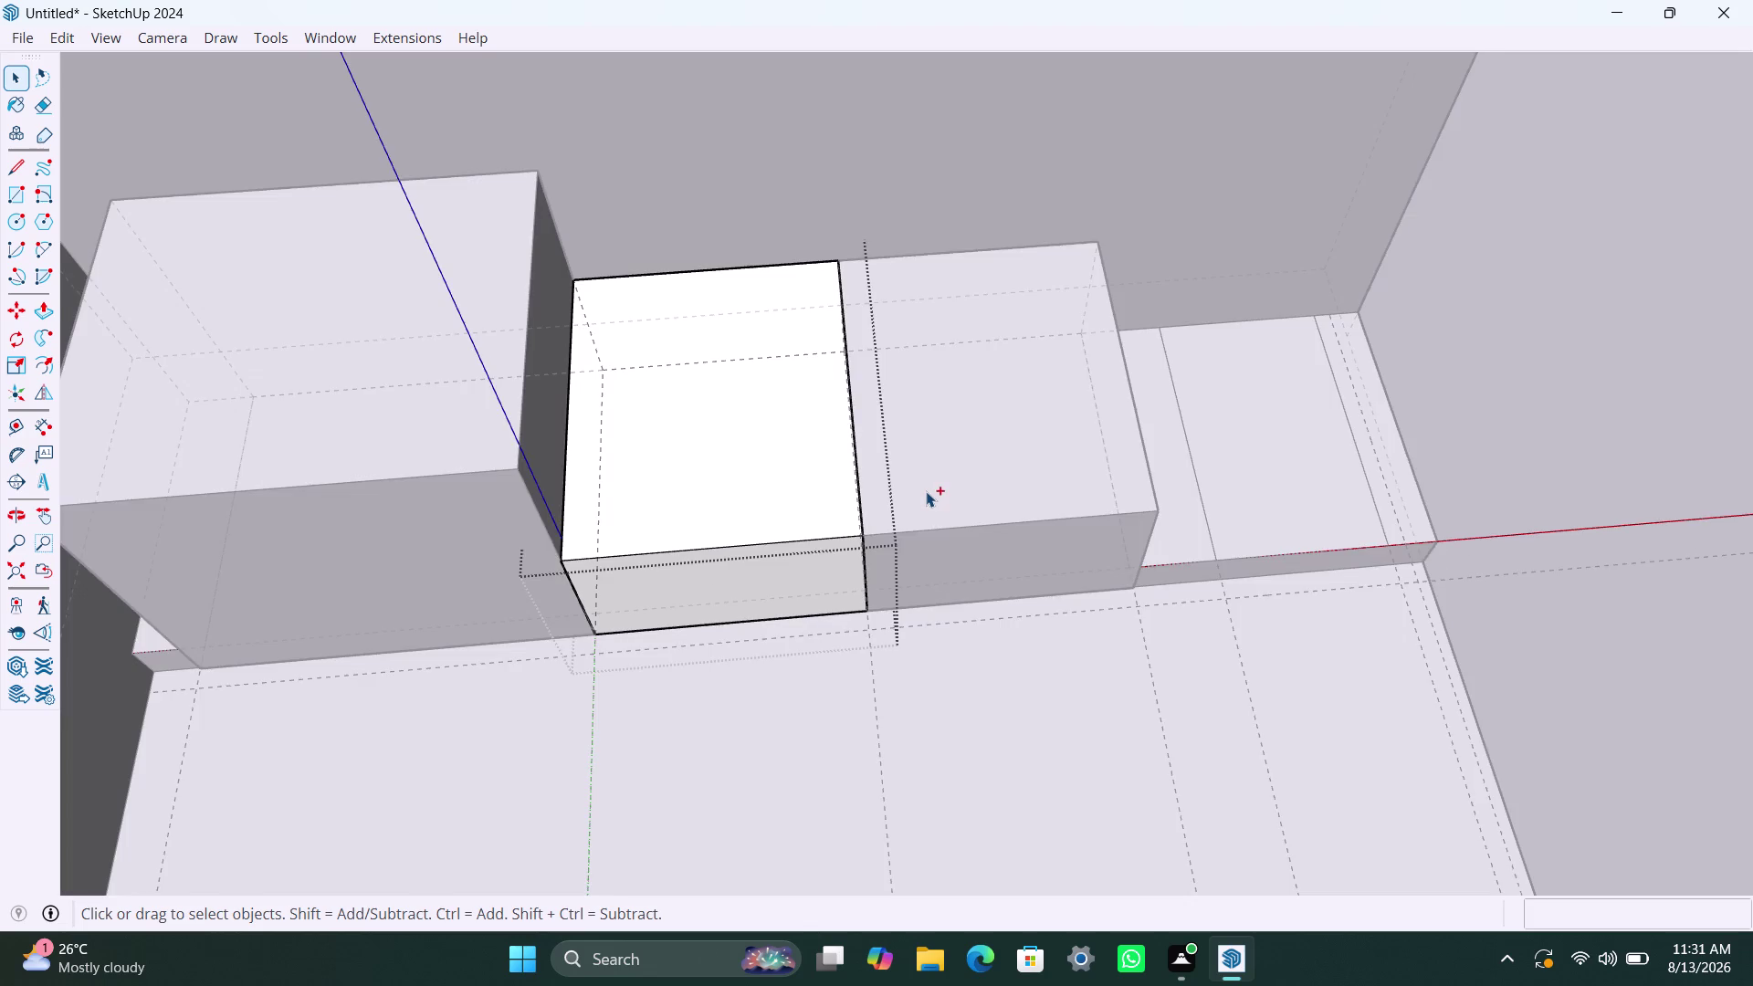
key(ctrl+z)
key(ctrl+z)
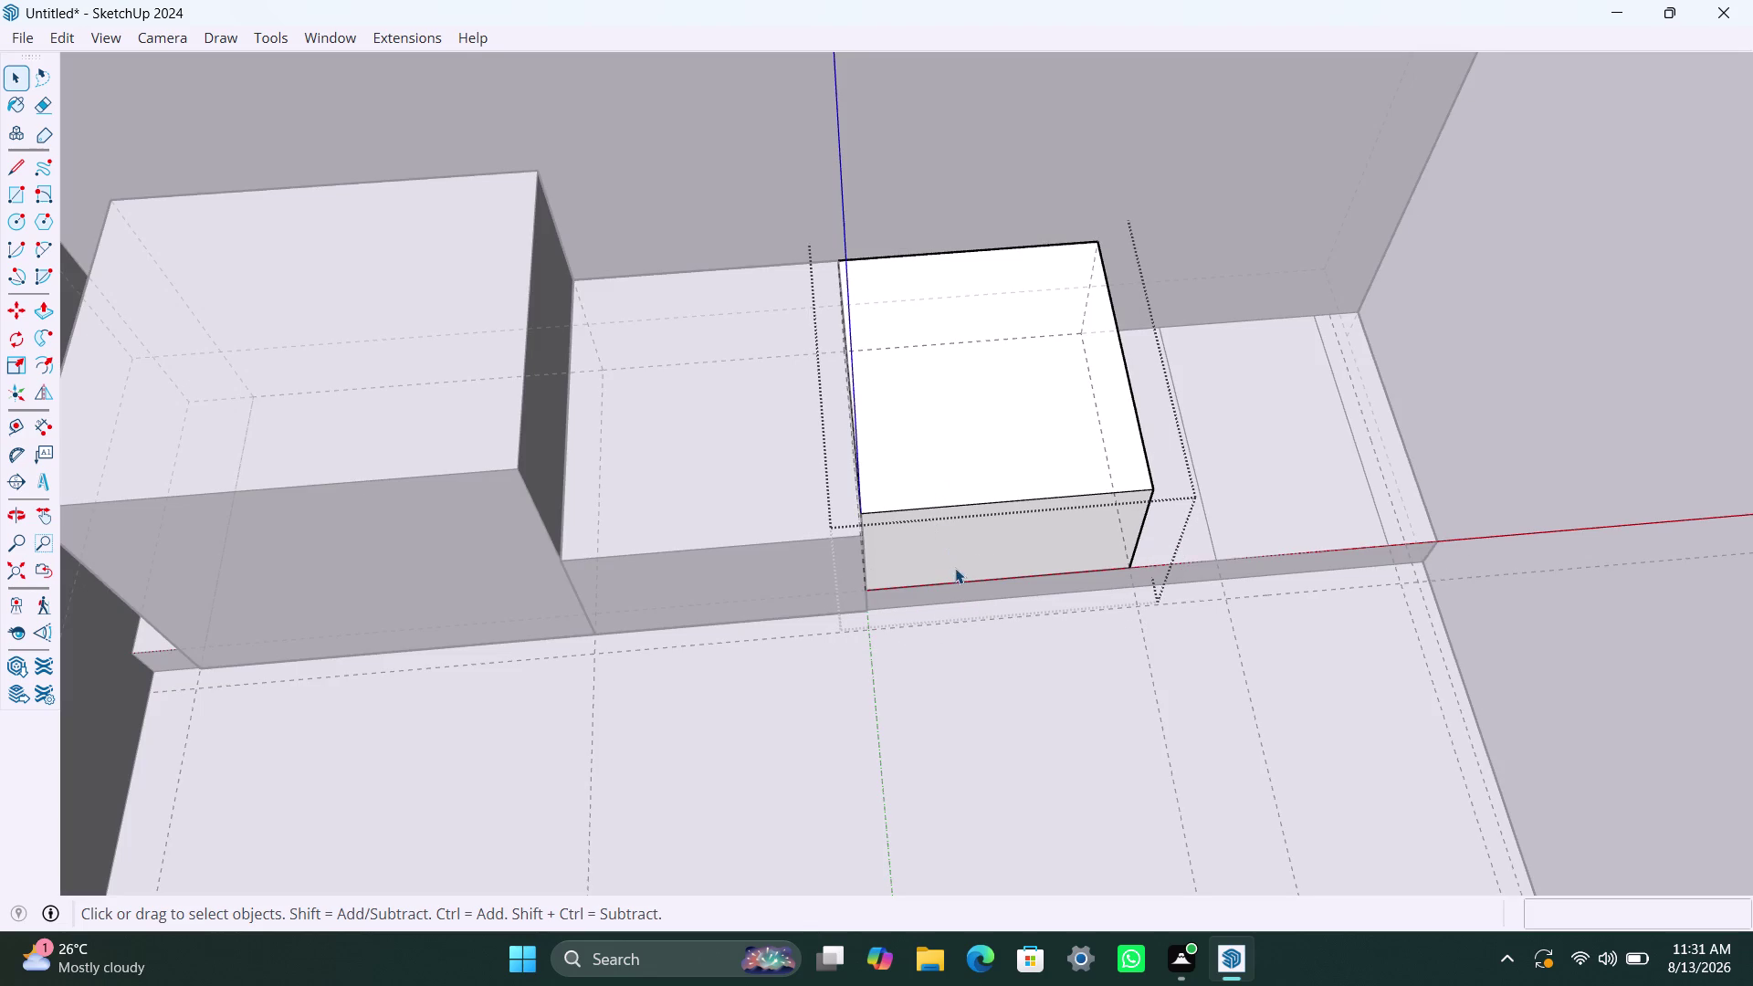
key(space)
click(955, 553)
key(p)
click(955, 552)
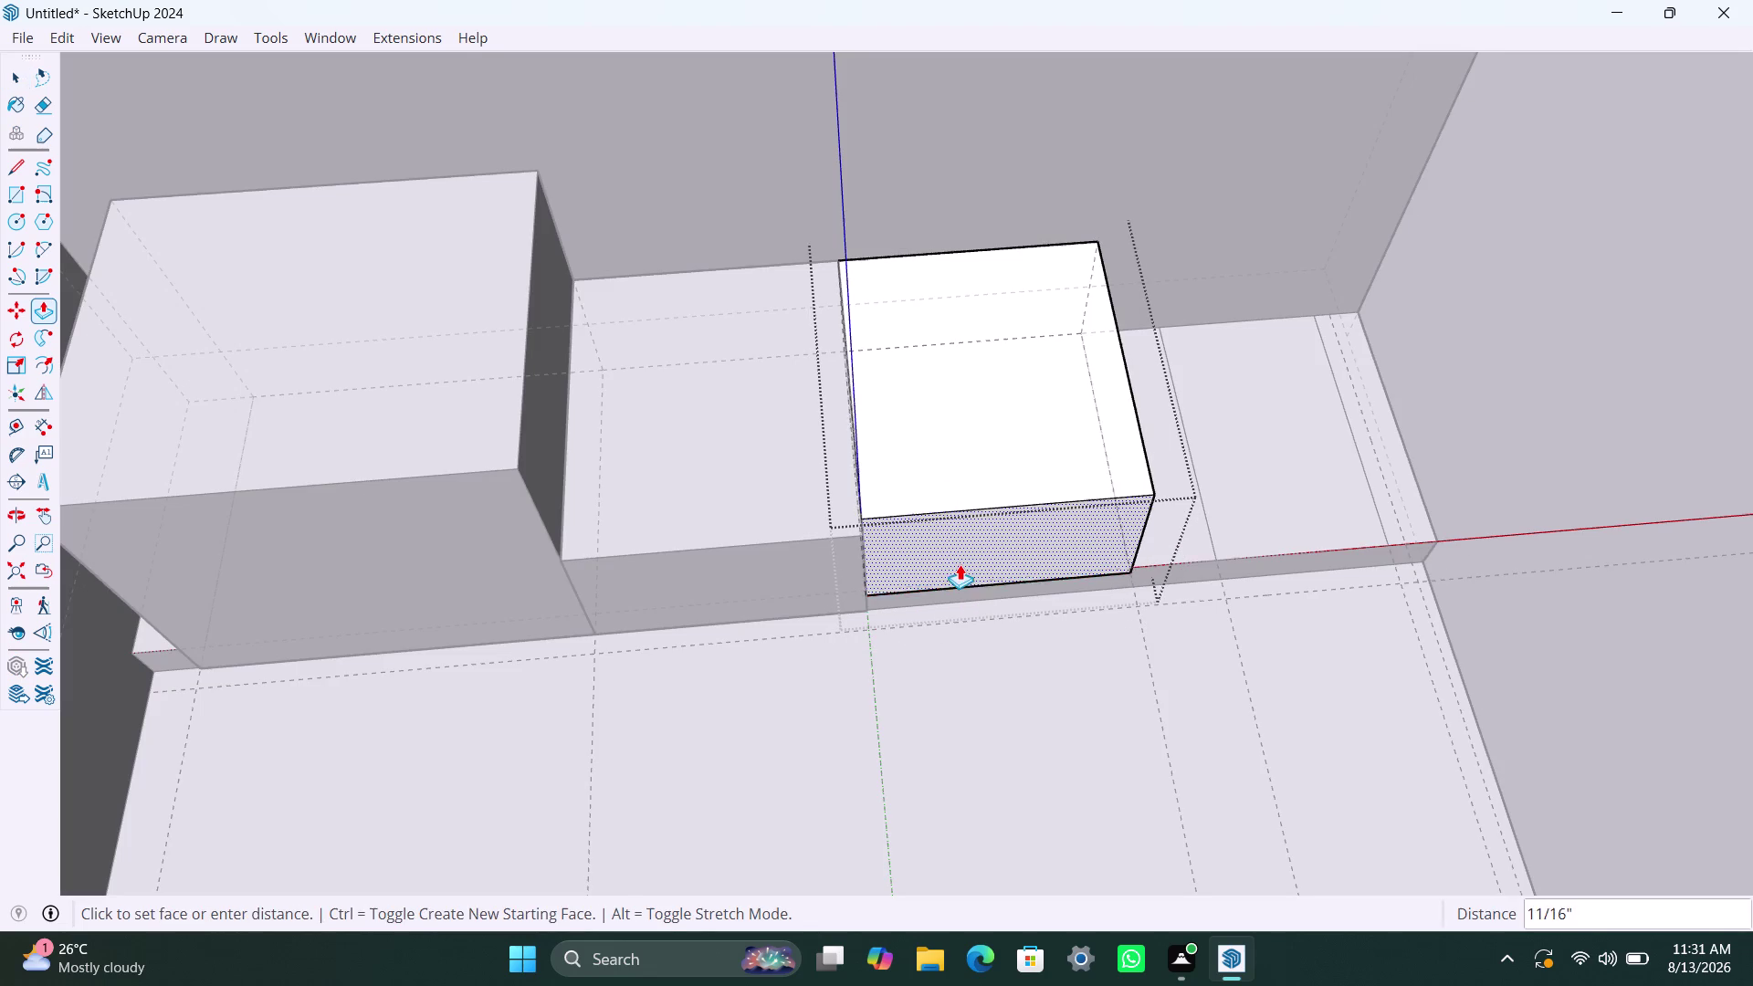
text(2")
key(Return)
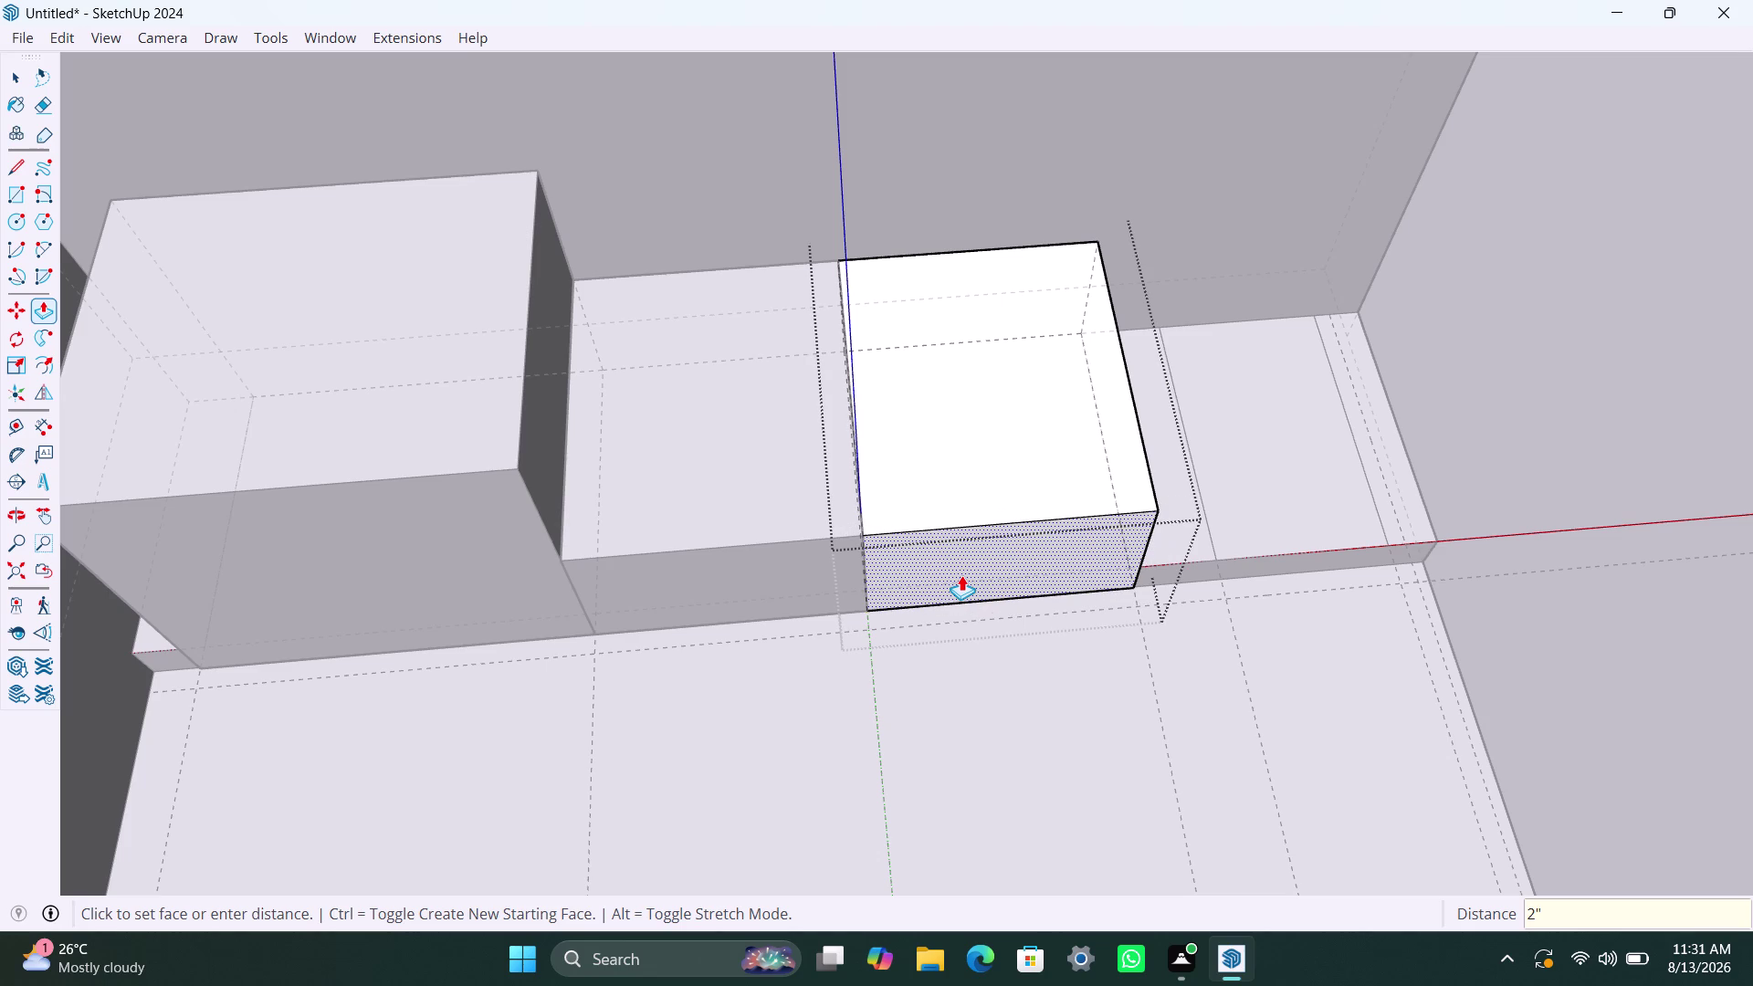
click(979, 687)
key(space)
key(space)
key(space)
key(space)
click(999, 685)
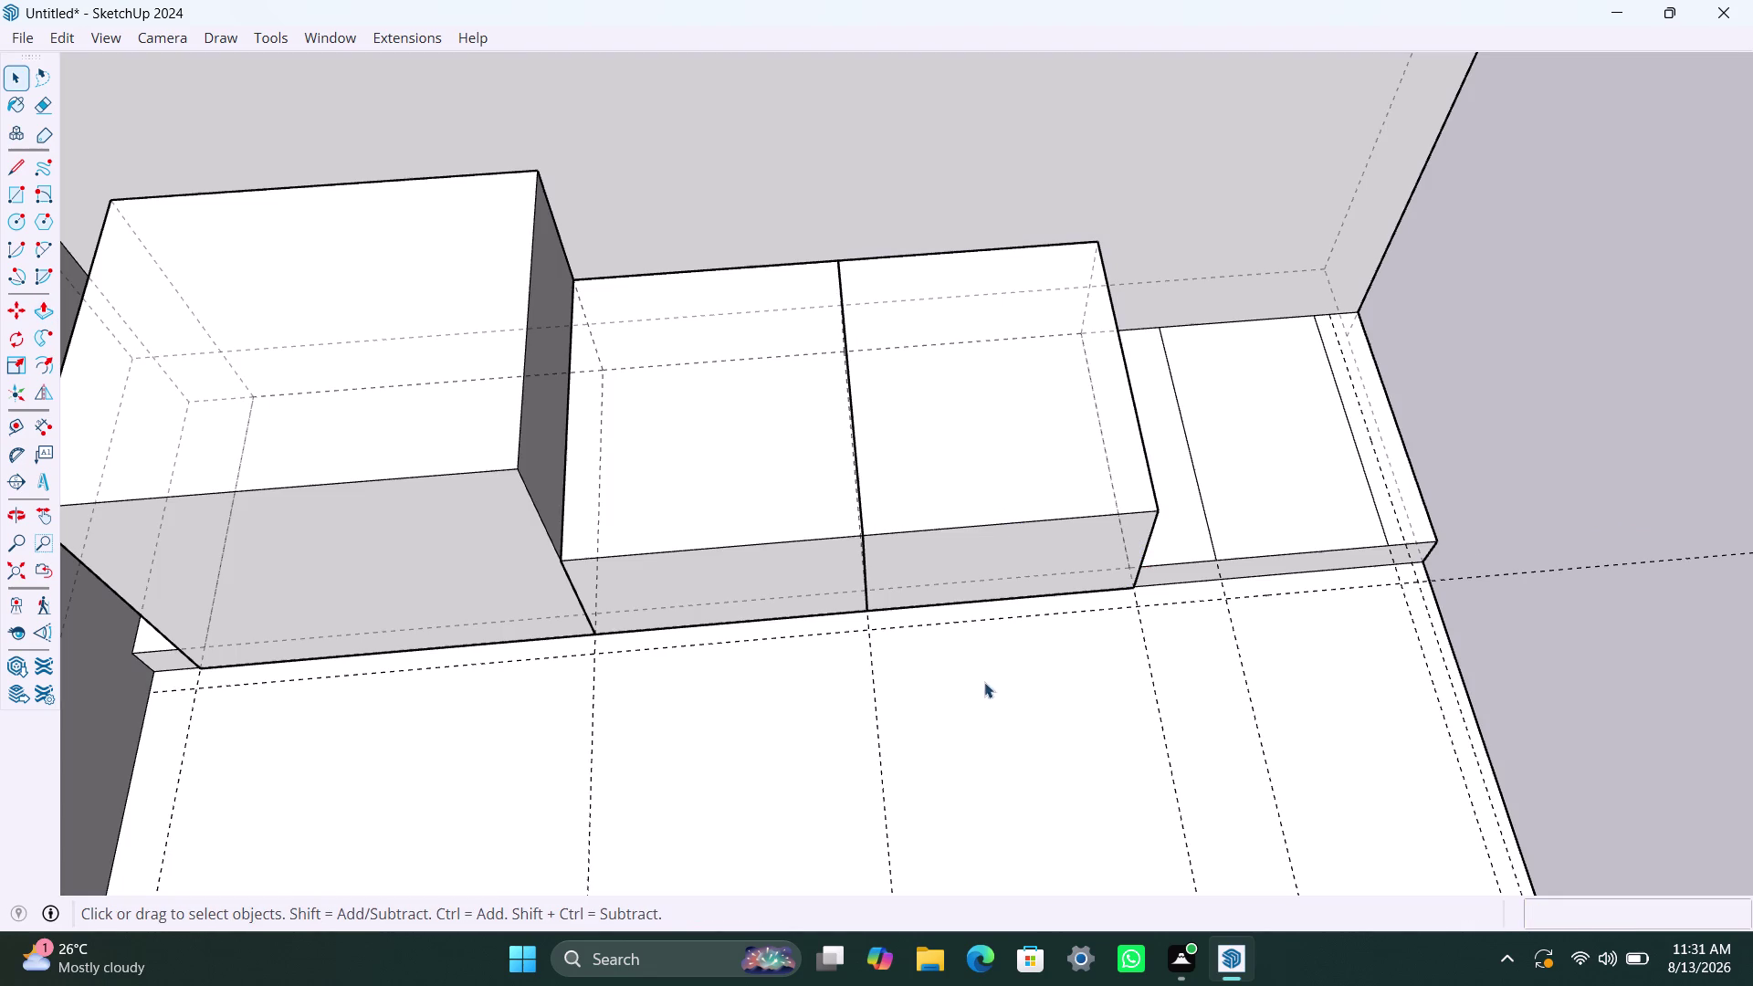
click(756, 473)
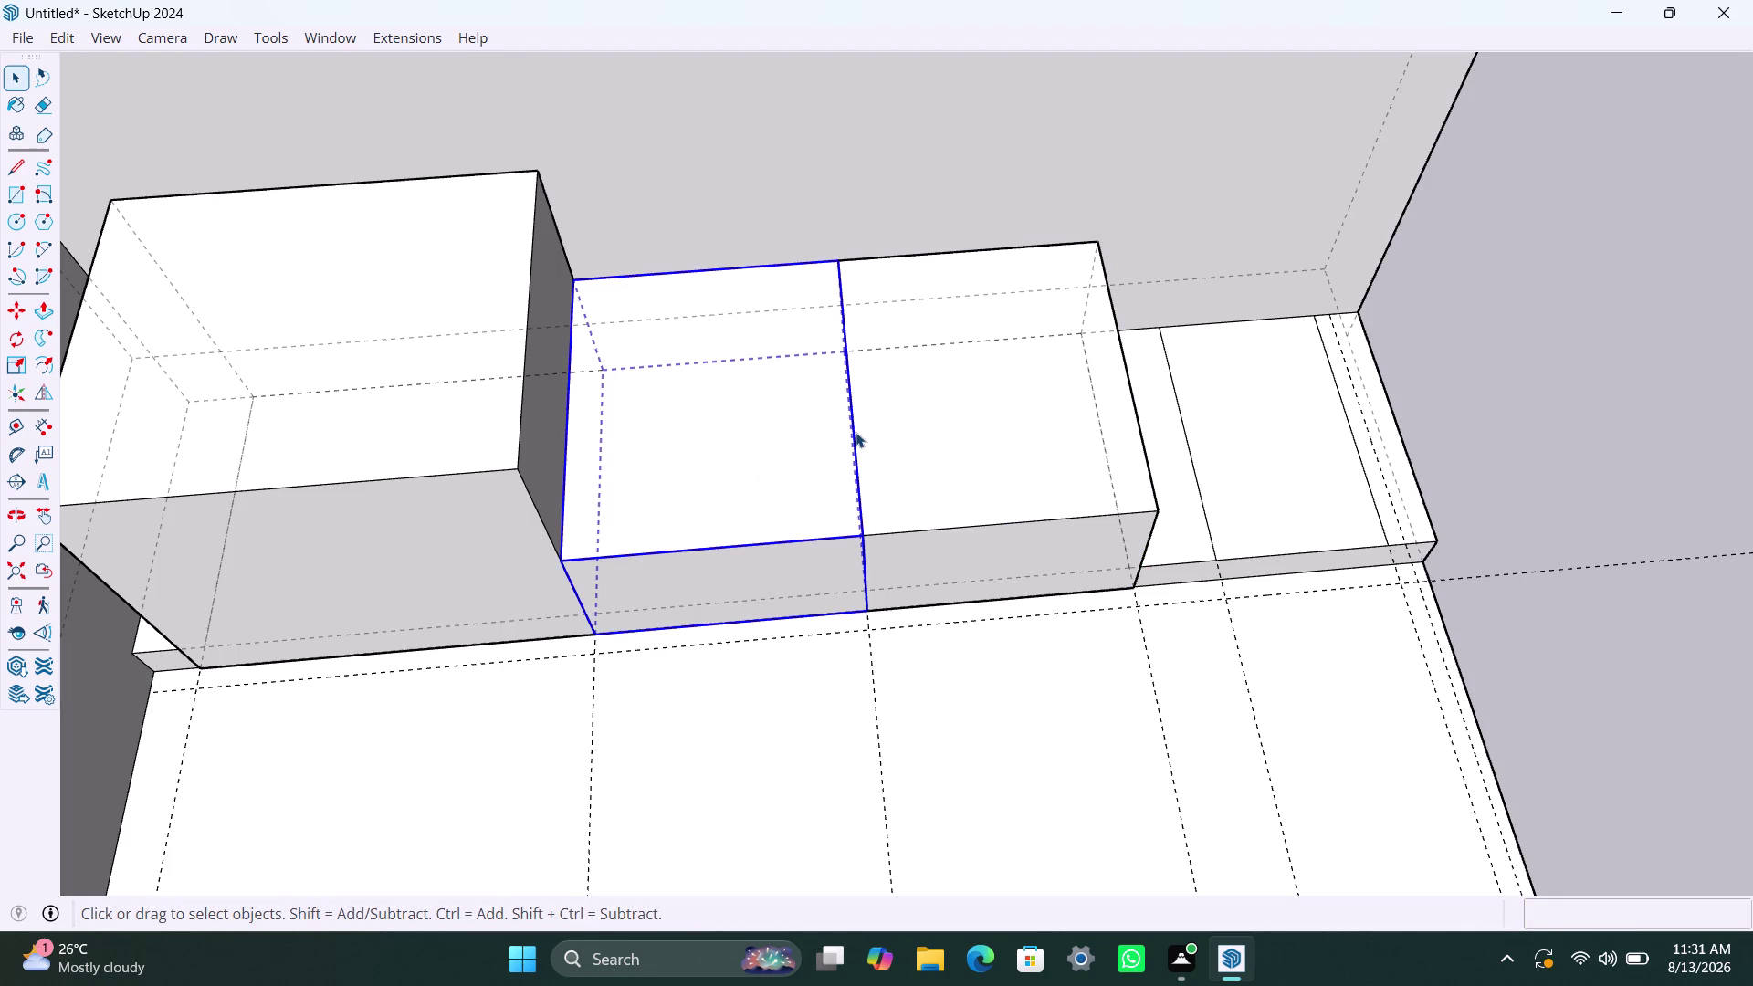
click(856, 432)
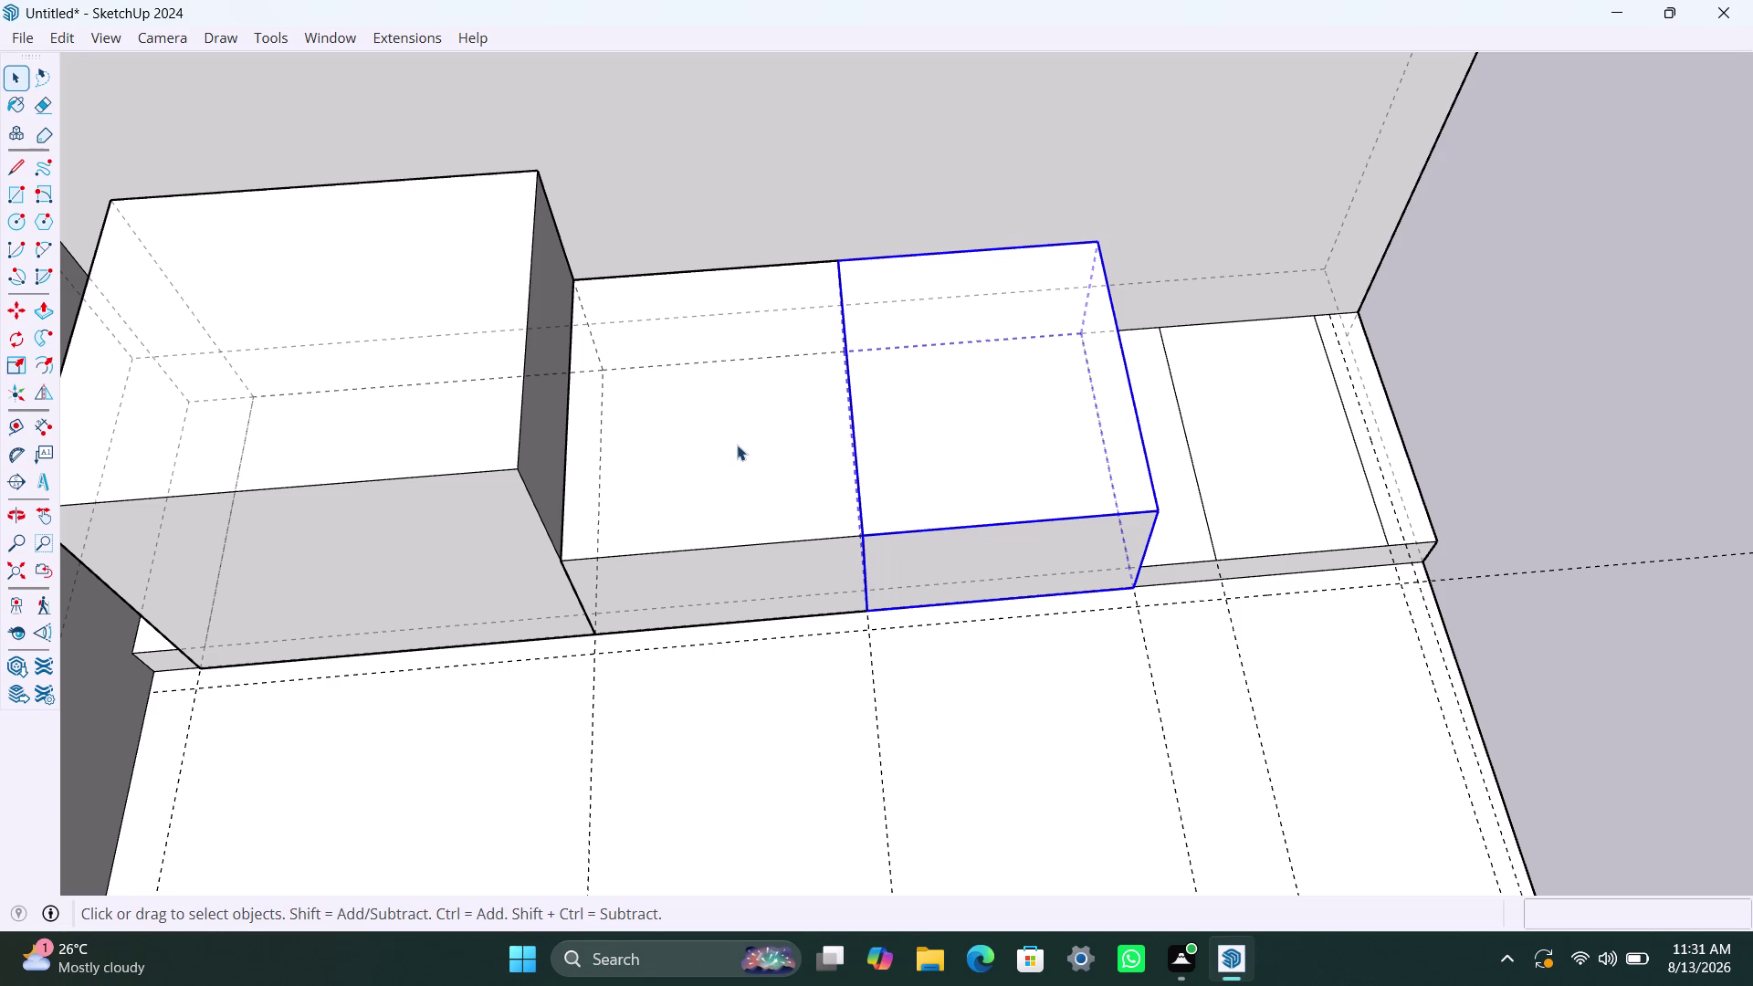
click(913, 478)
click(989, 678)
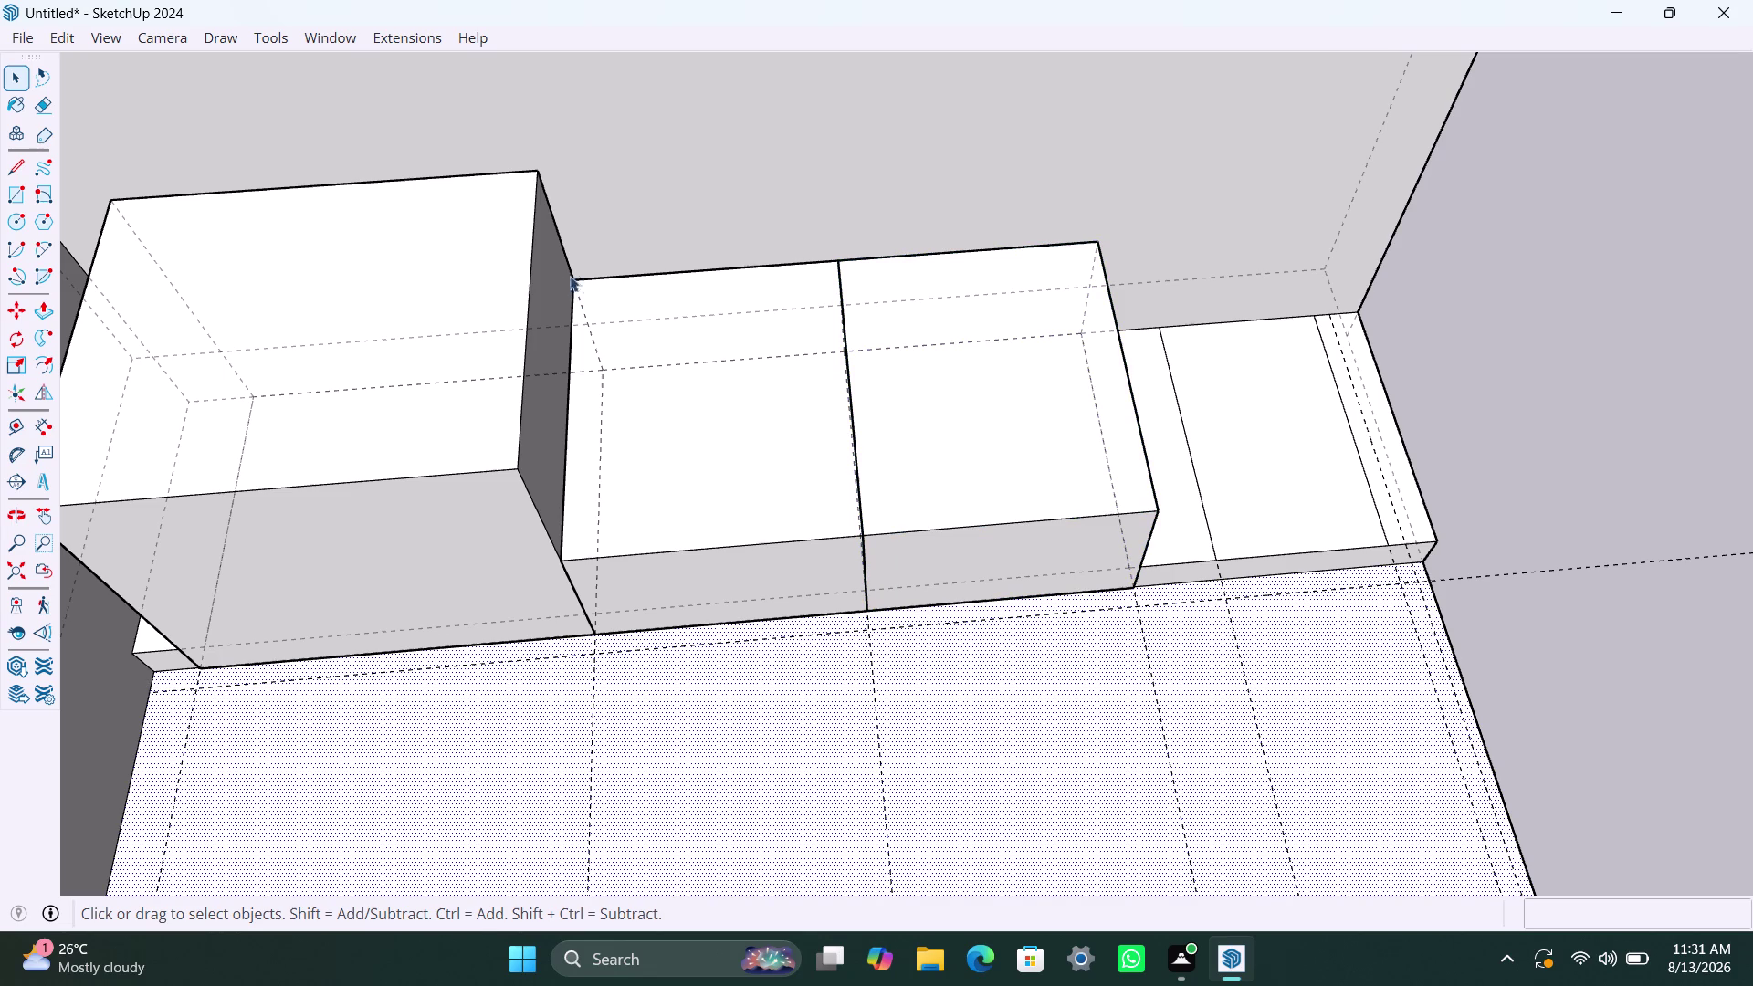
click(623, 271)
click(624, 272)
double_click(638, 276)
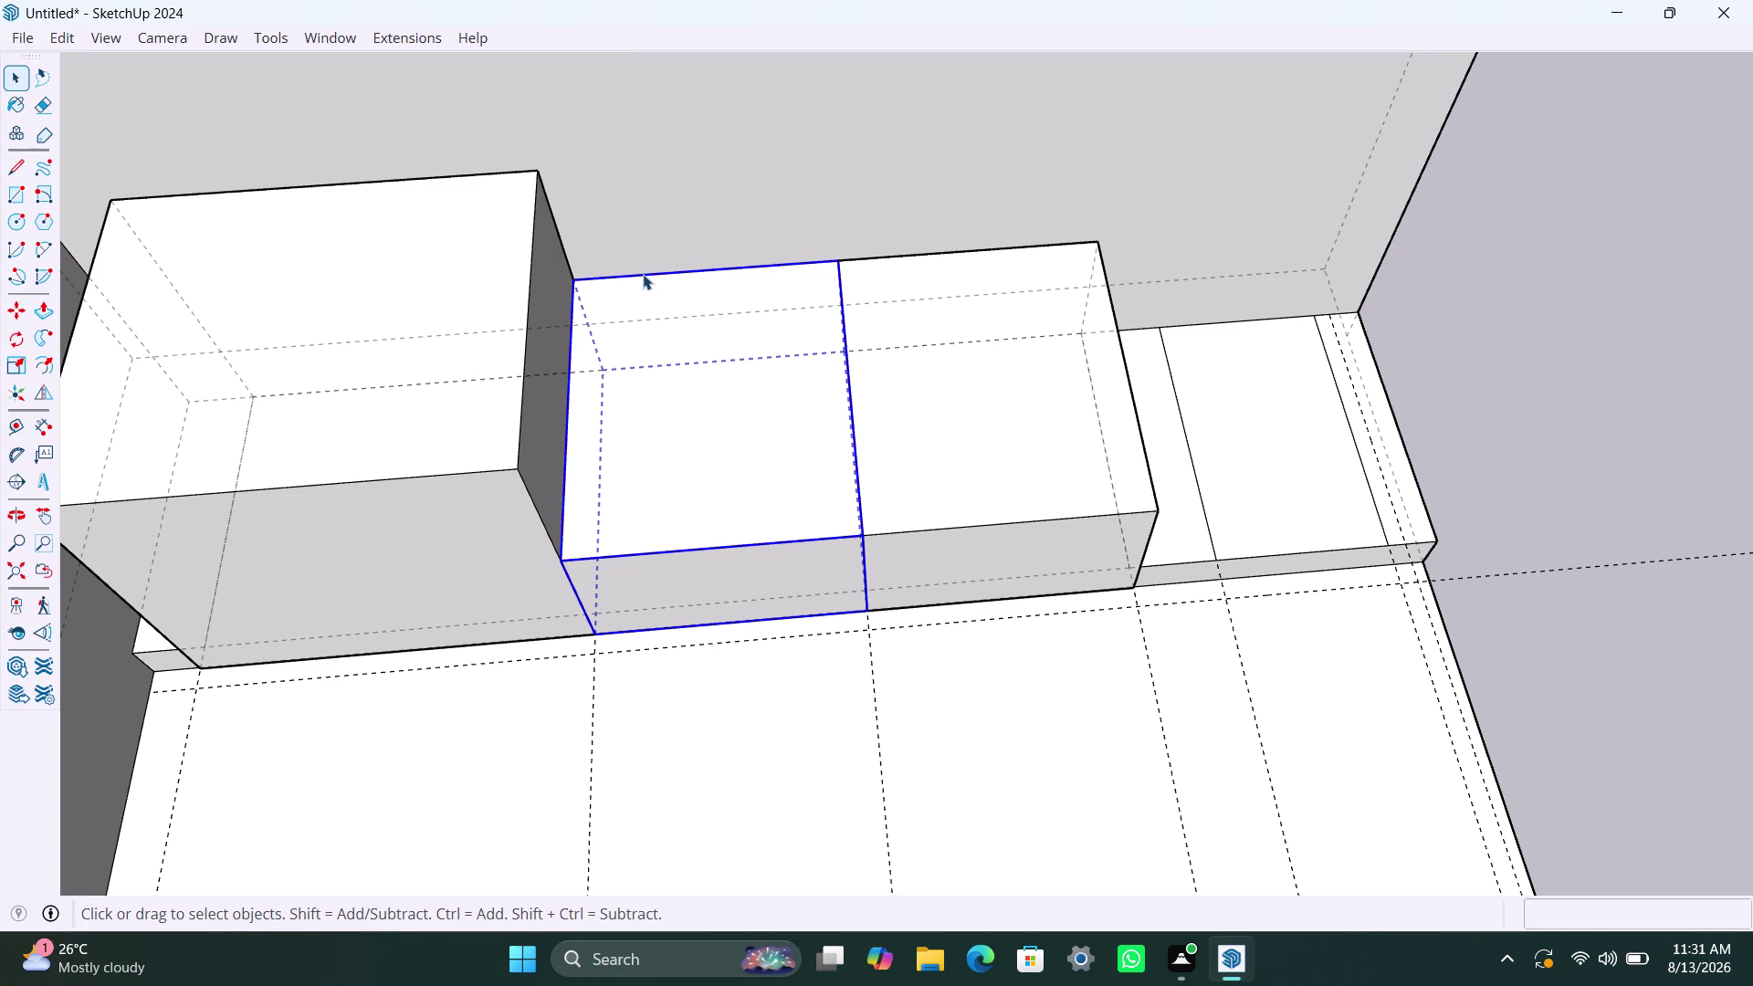
click(643, 274)
click(868, 255)
double_click(869, 255)
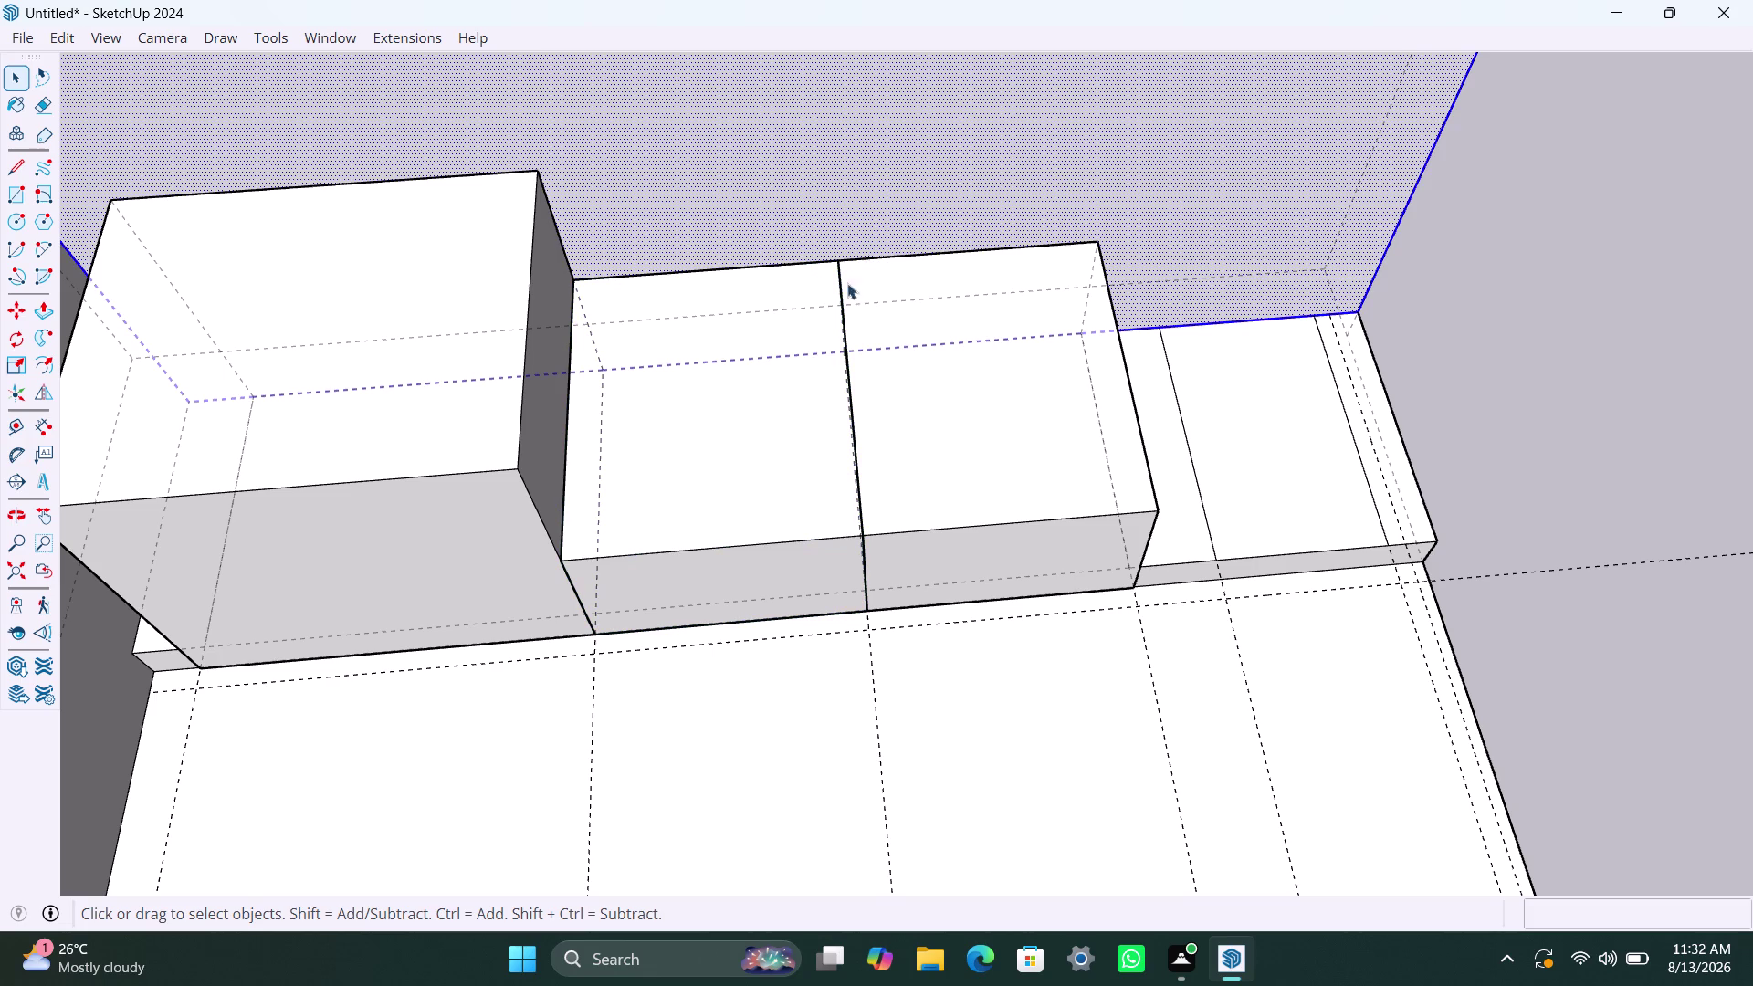
click(771, 307)
click(851, 366)
click(982, 448)
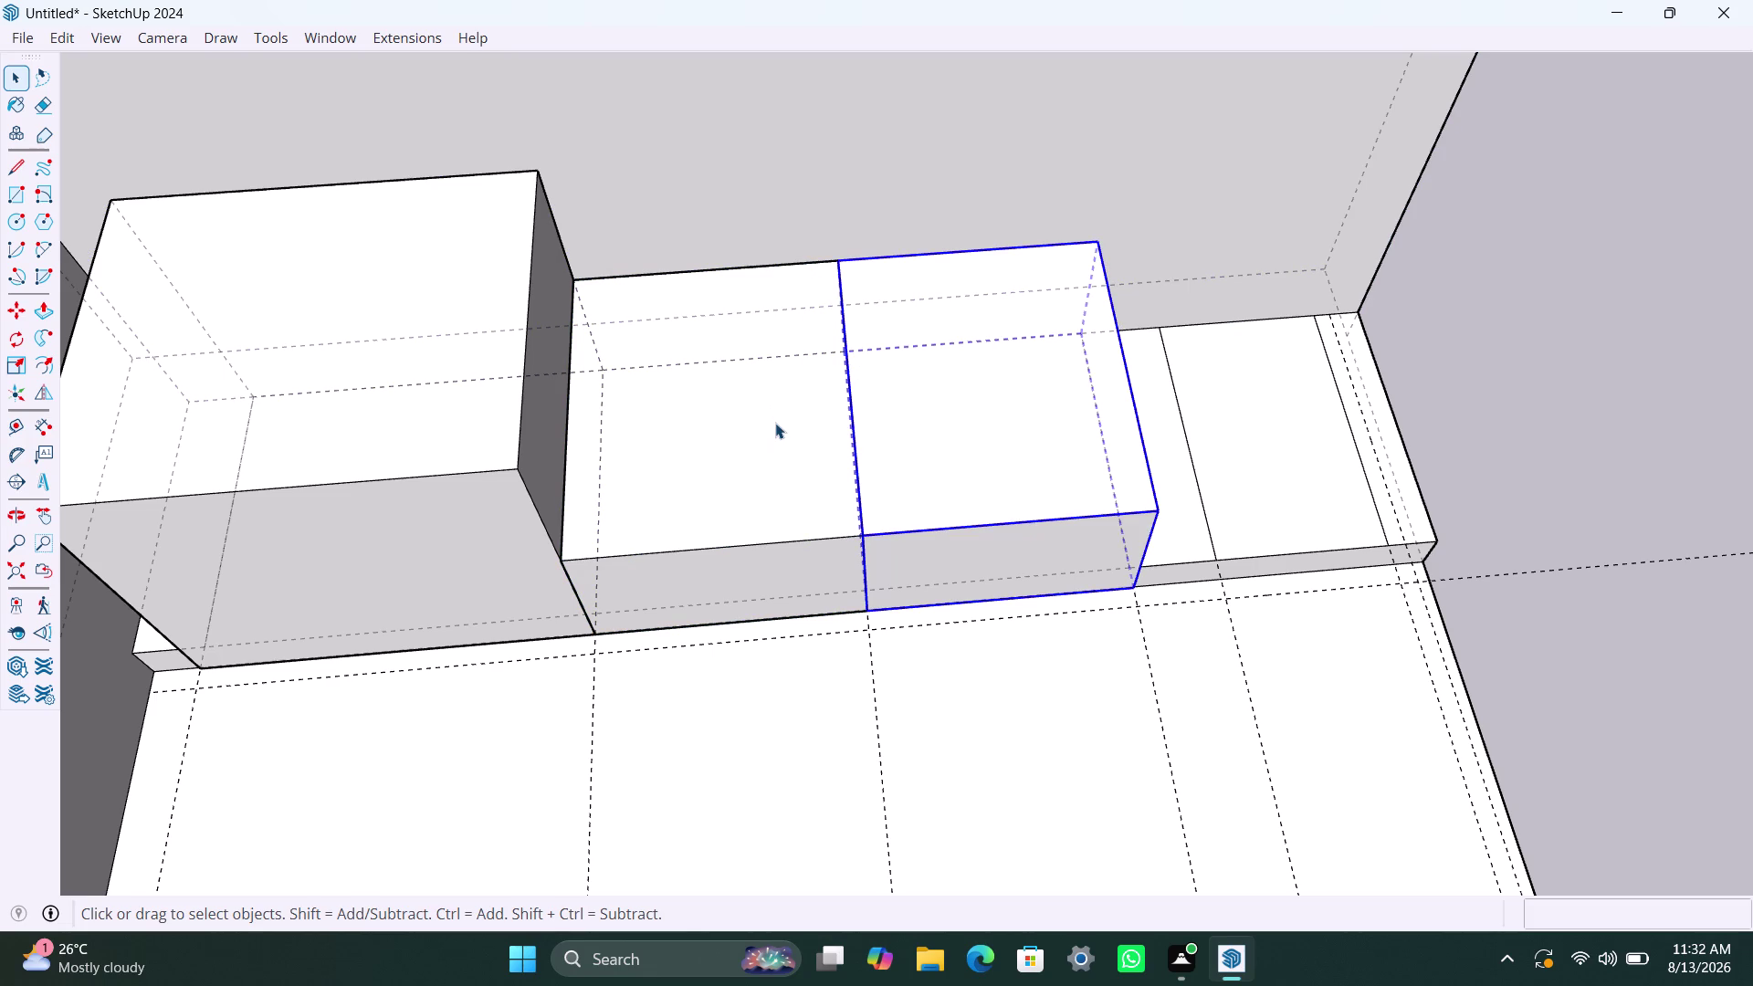
key(r)
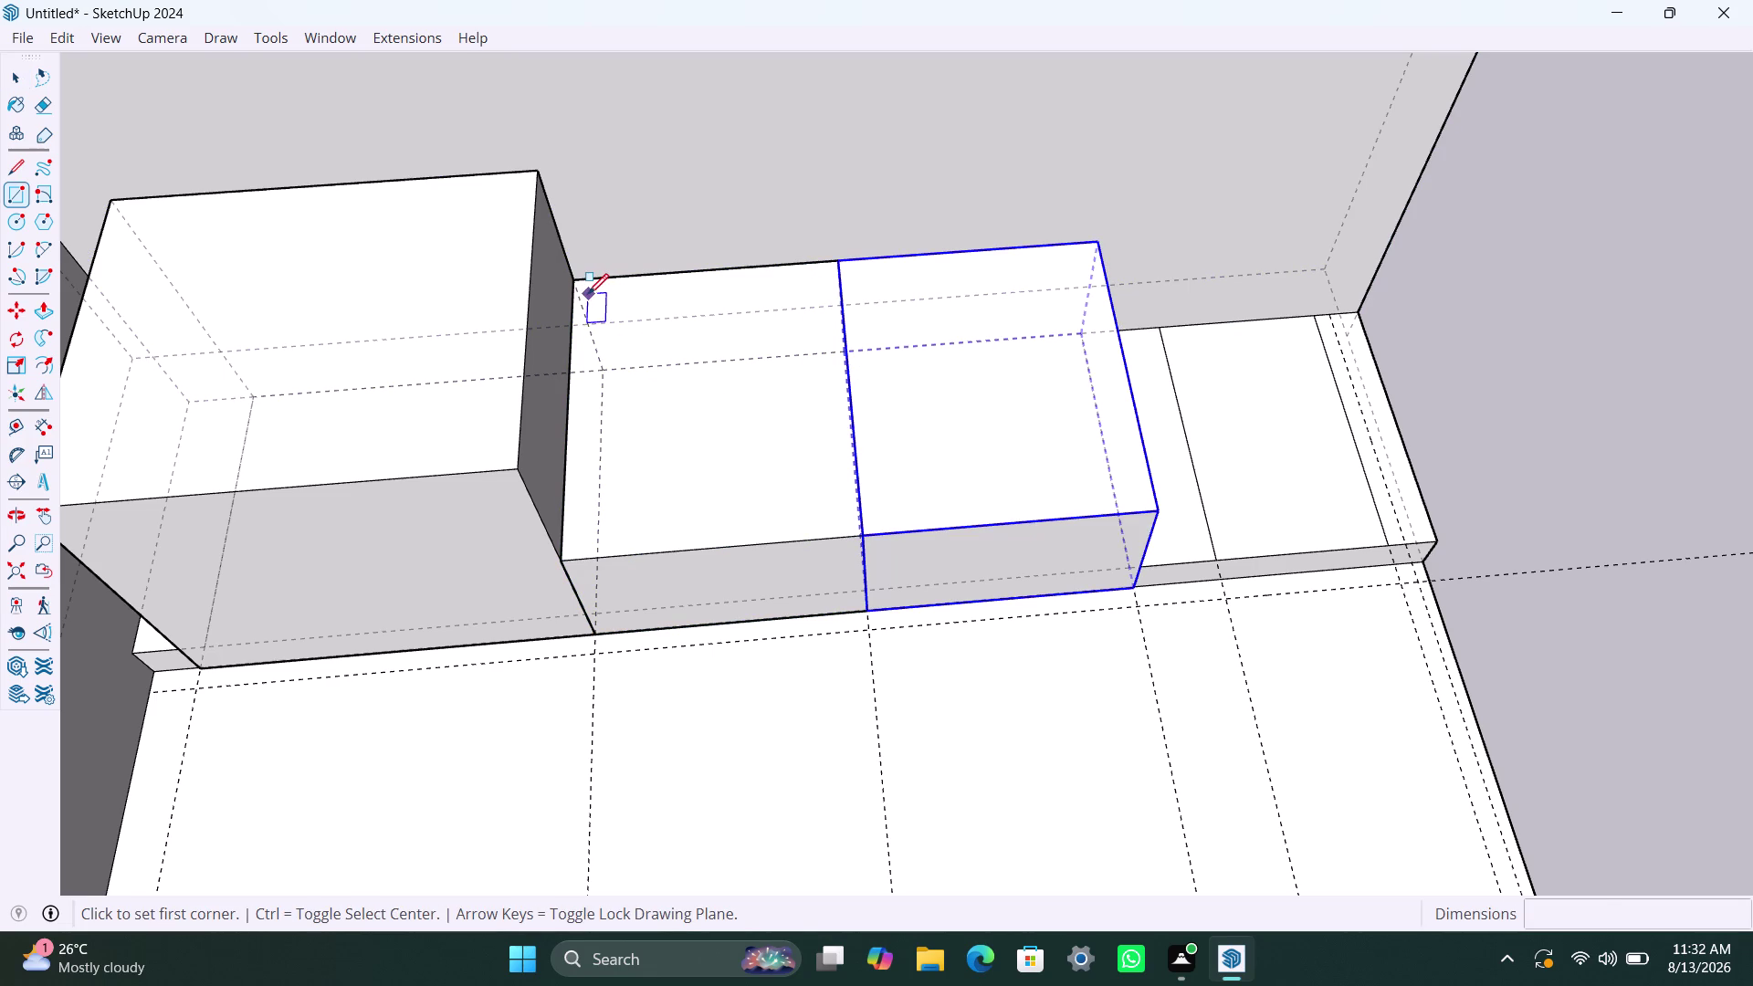
click(588, 294)
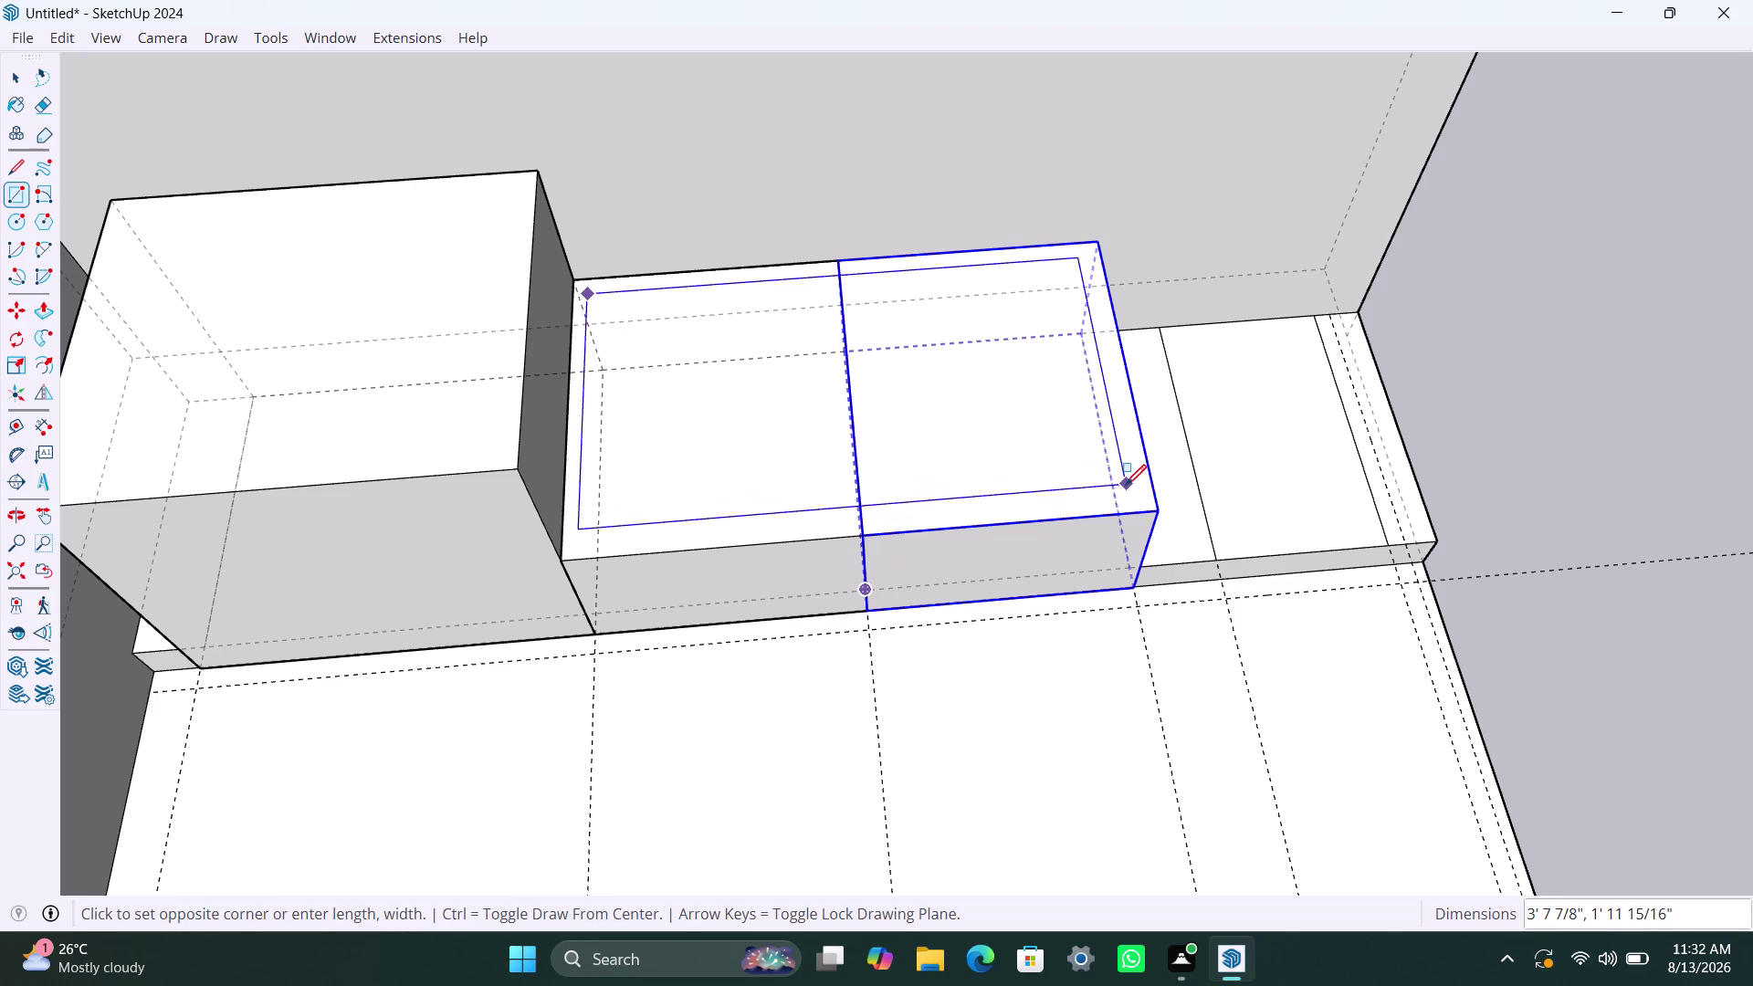
click(1126, 486)
key(space)
click(1000, 480)
click(1007, 486)
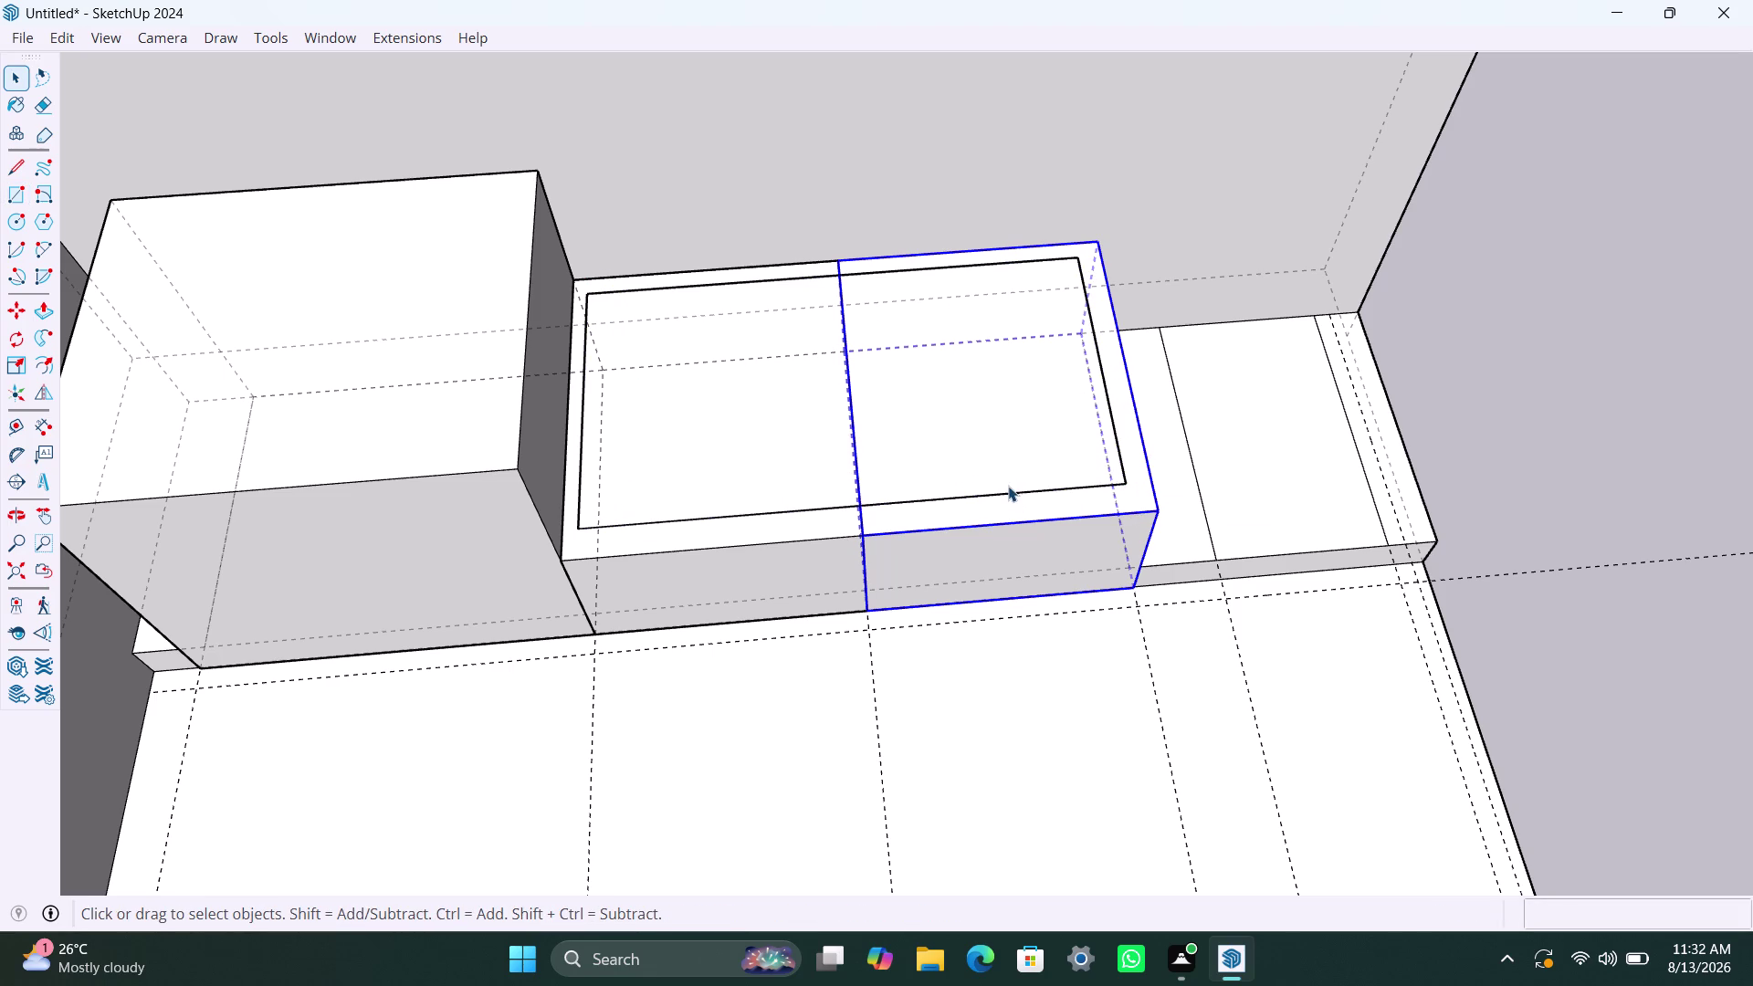
triple_click(1009, 489)
double_click(852, 488)
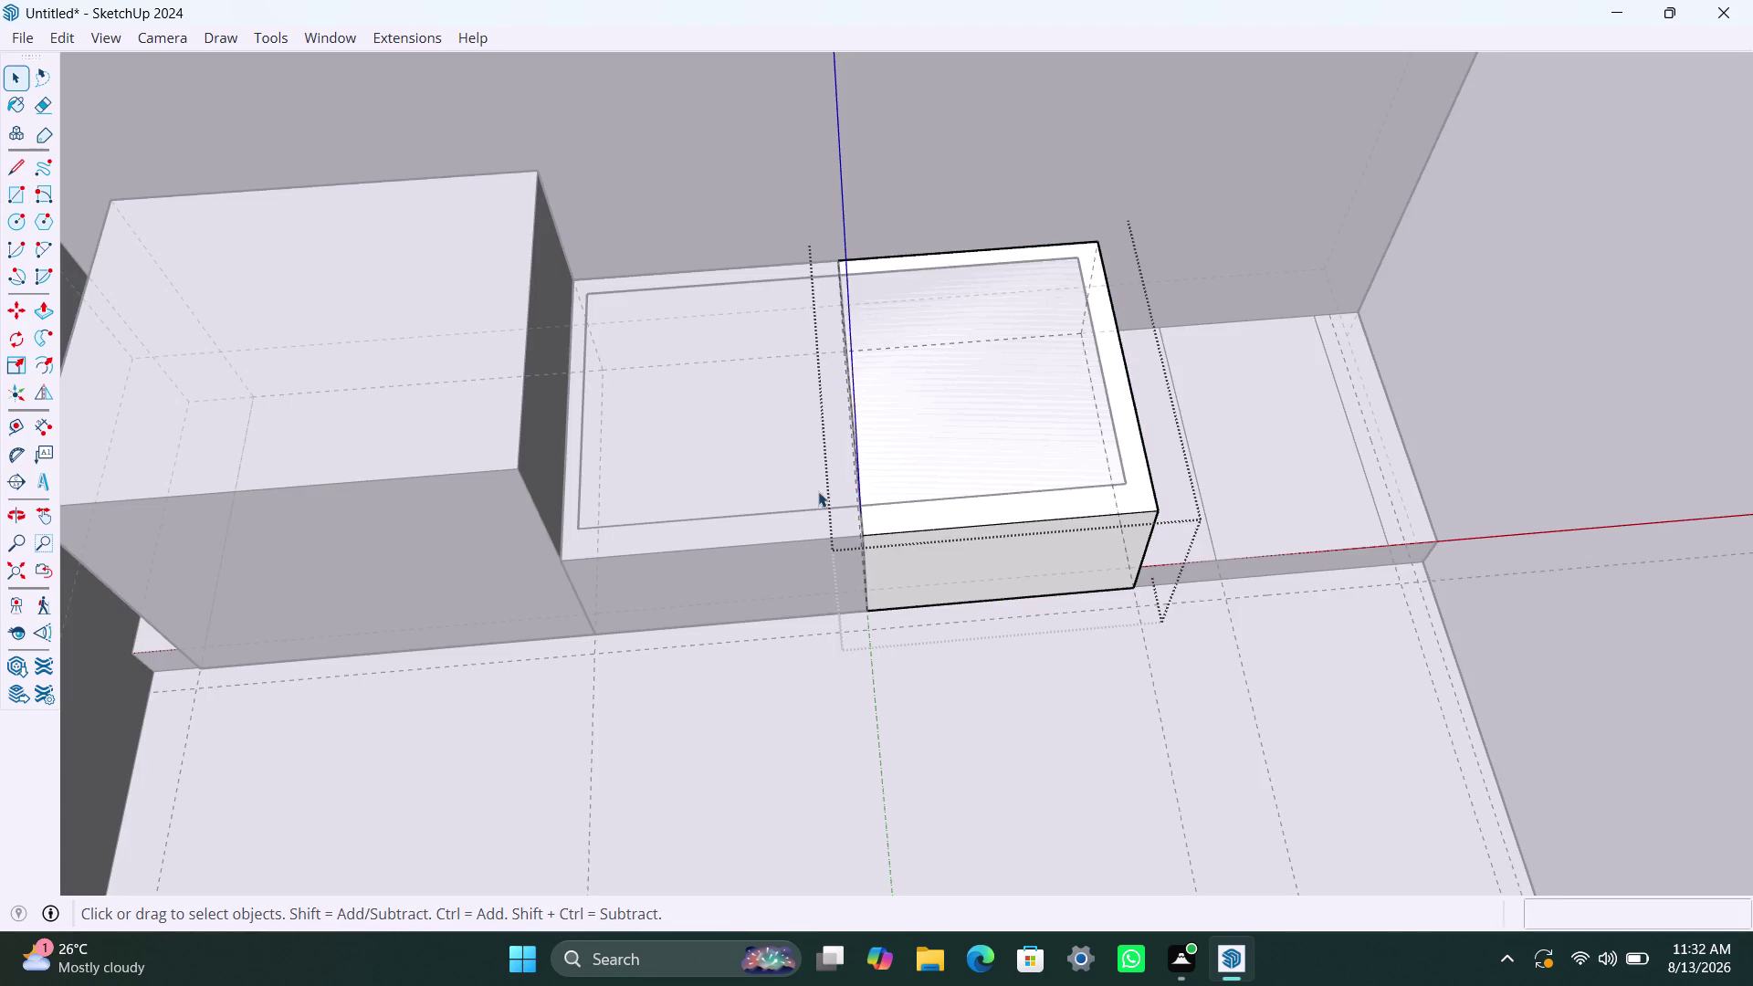
double_click(808, 495)
triple_click(885, 491)
click(887, 490)
click(829, 497)
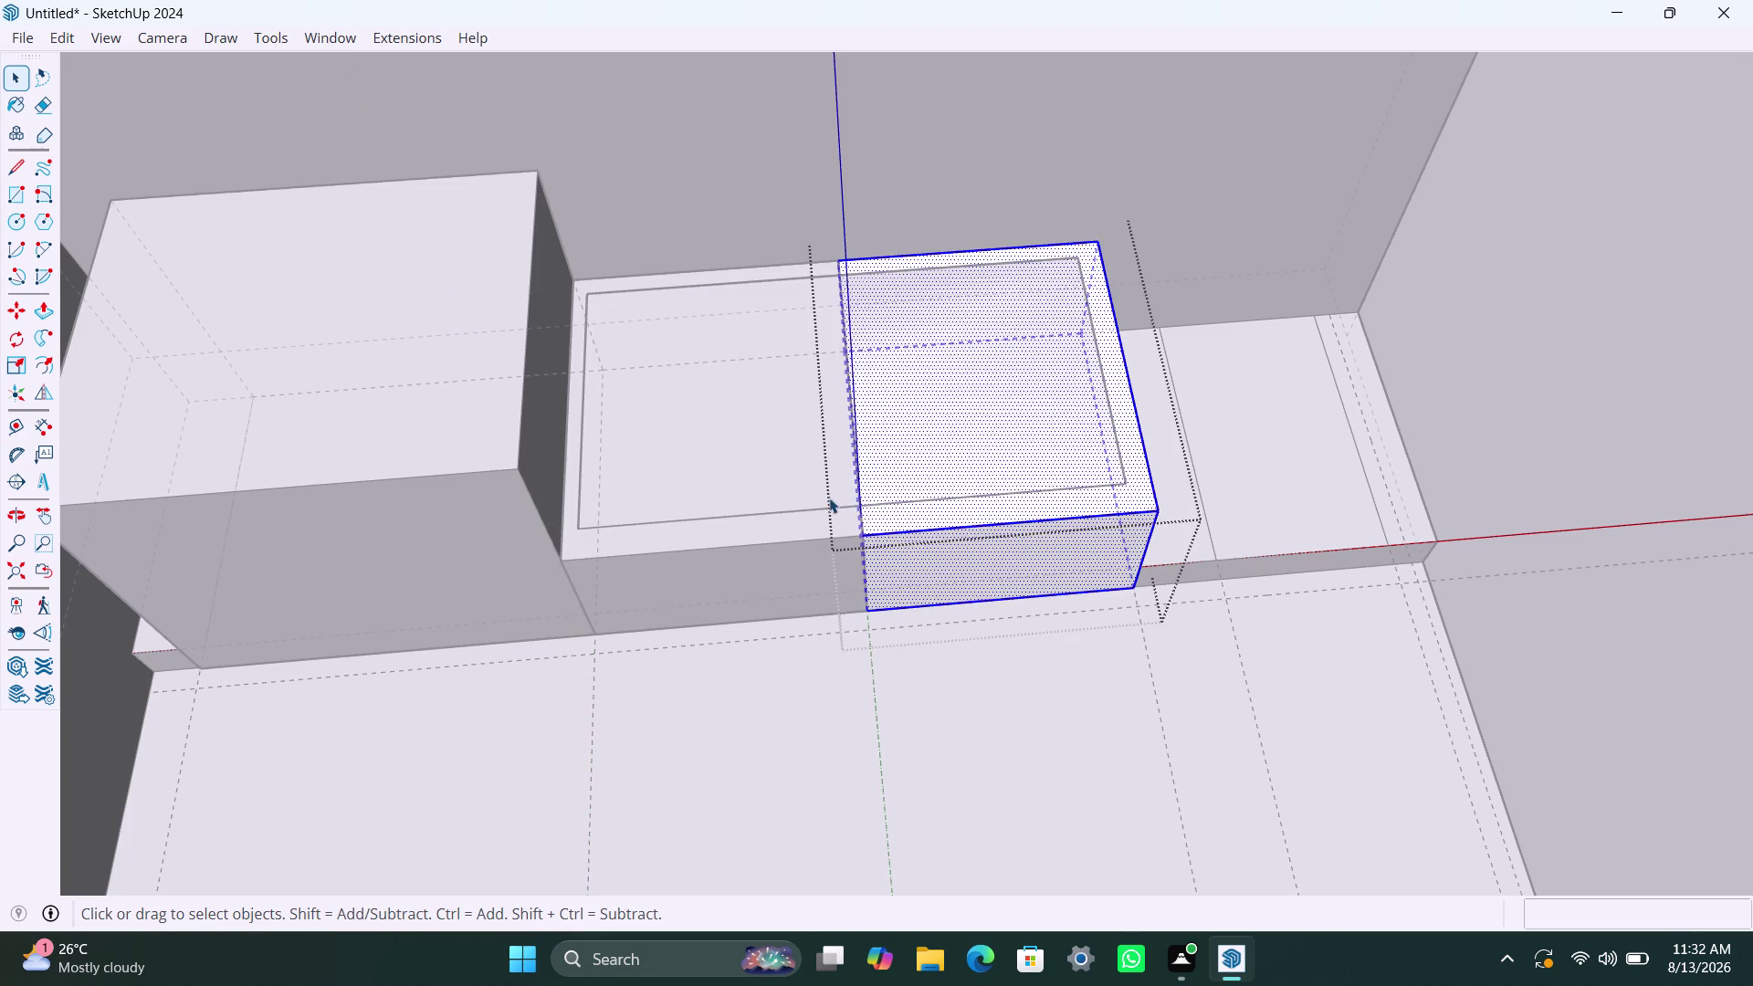
key(ctrl+z)
key(ctrl+z)
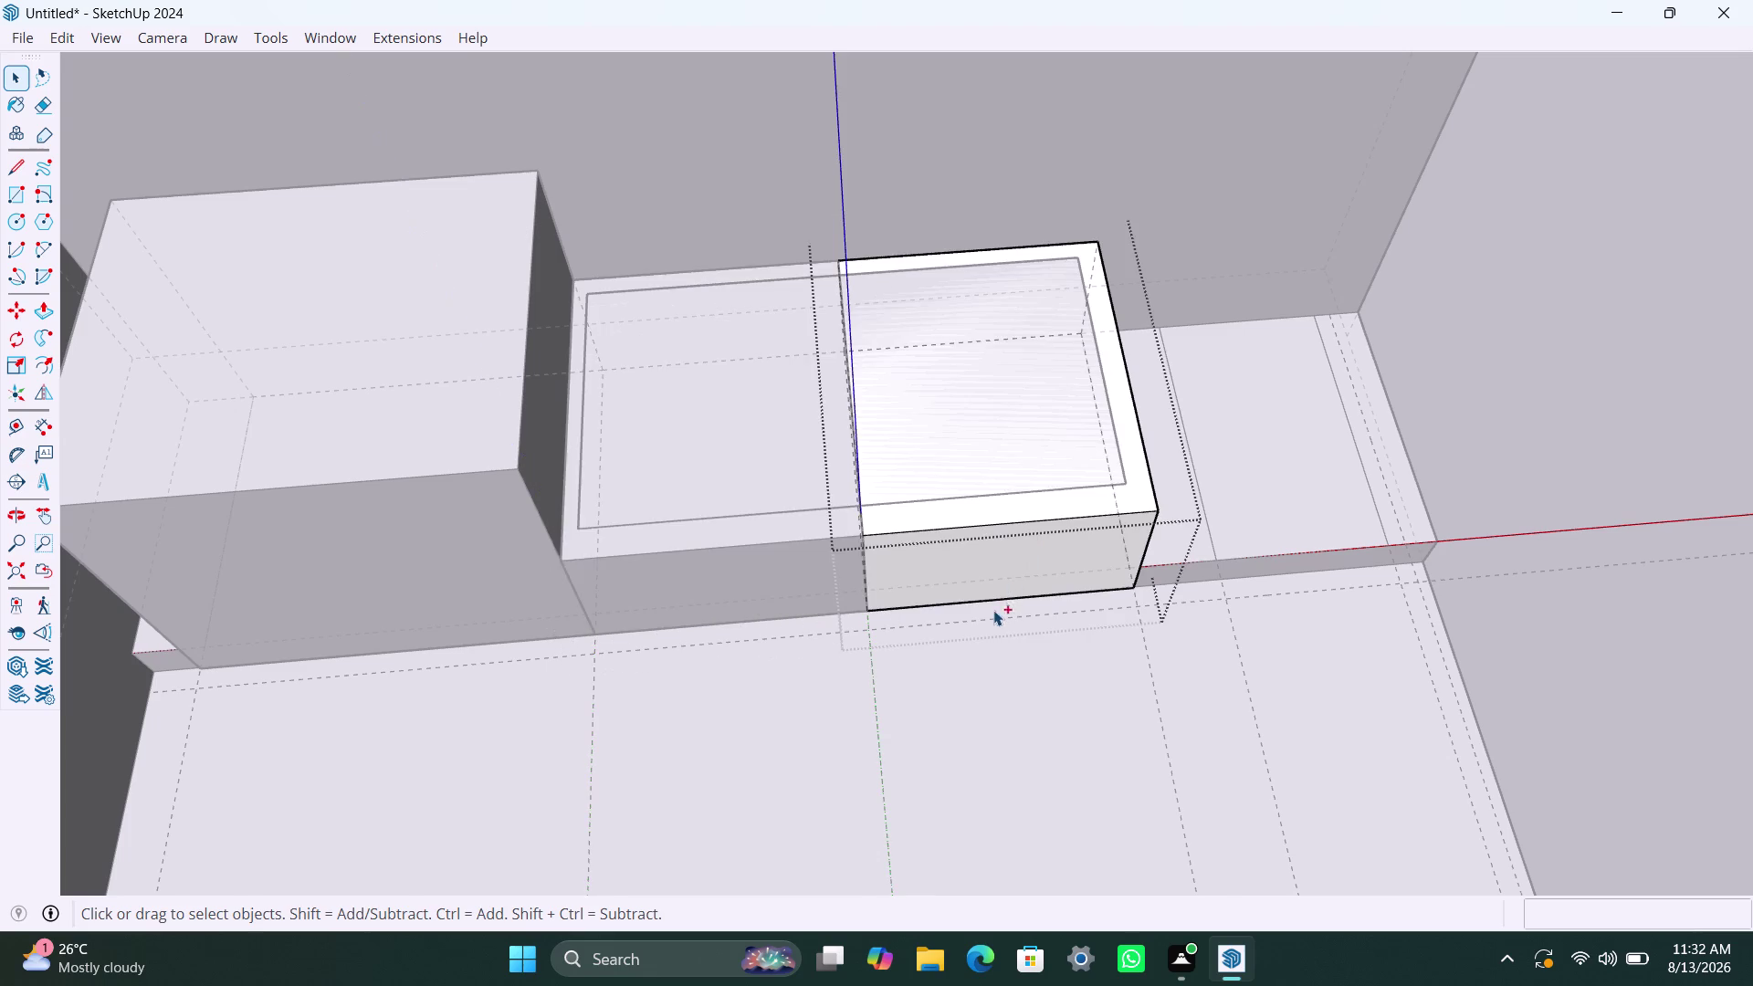
key(ctrl+z)
click(922, 500)
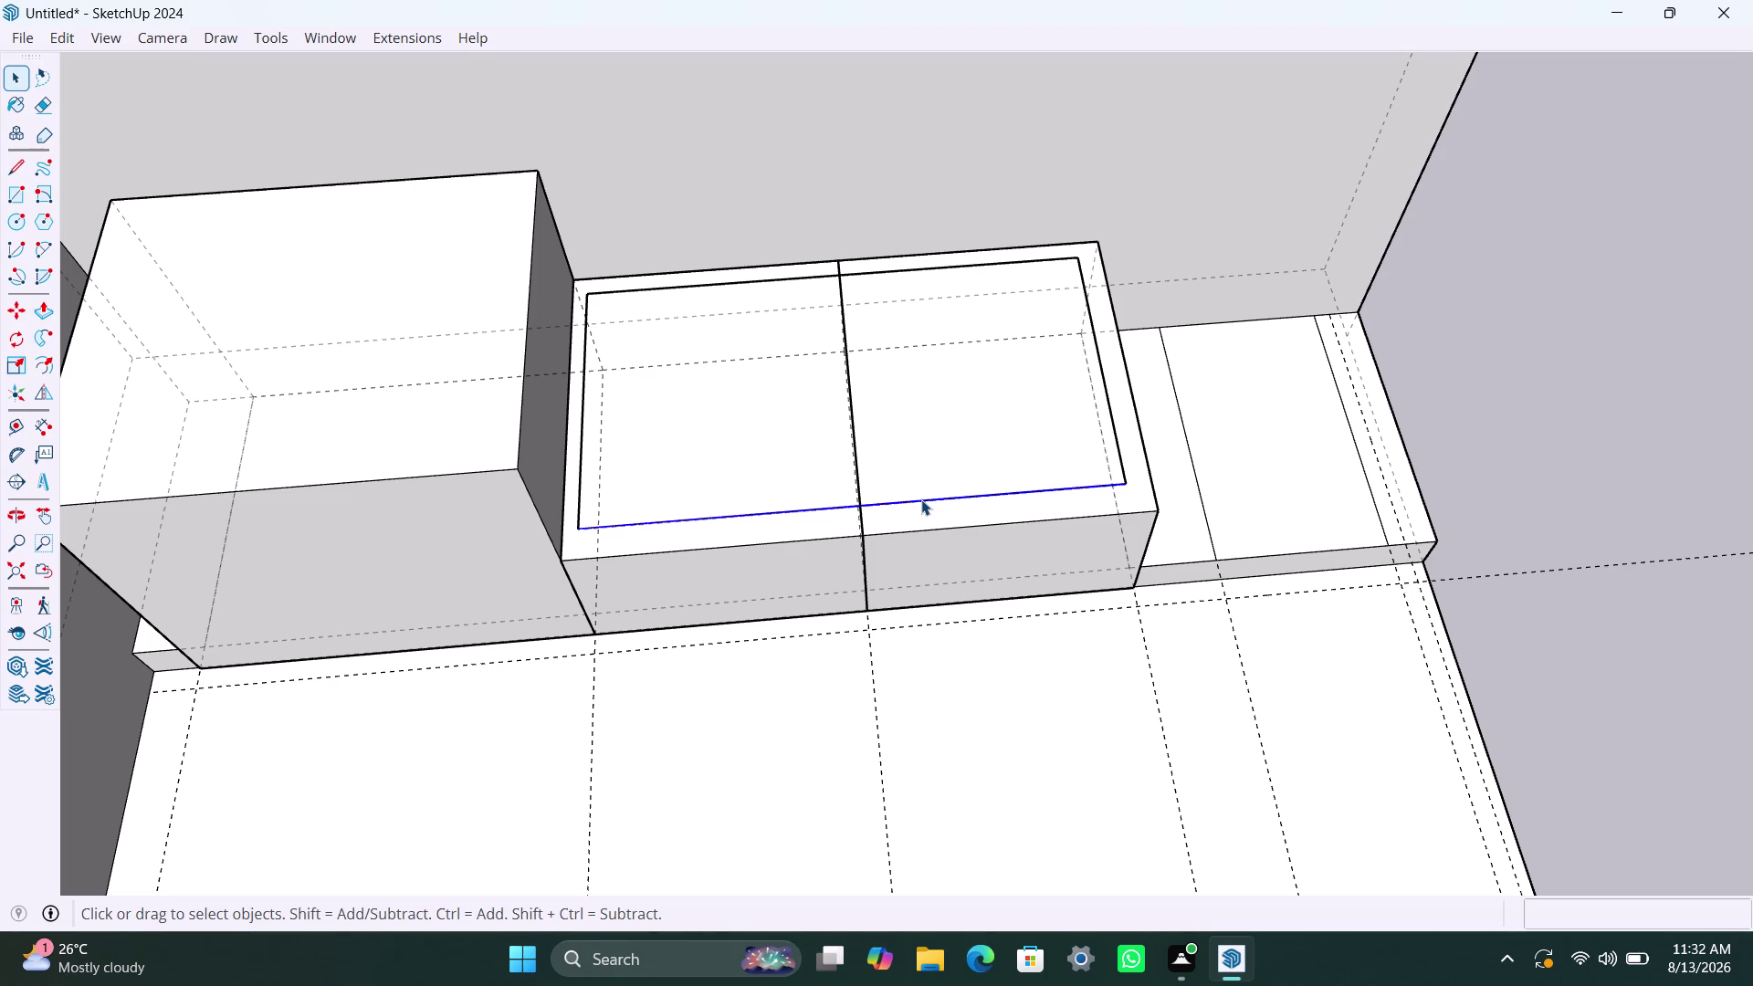
key(ctrl+z)
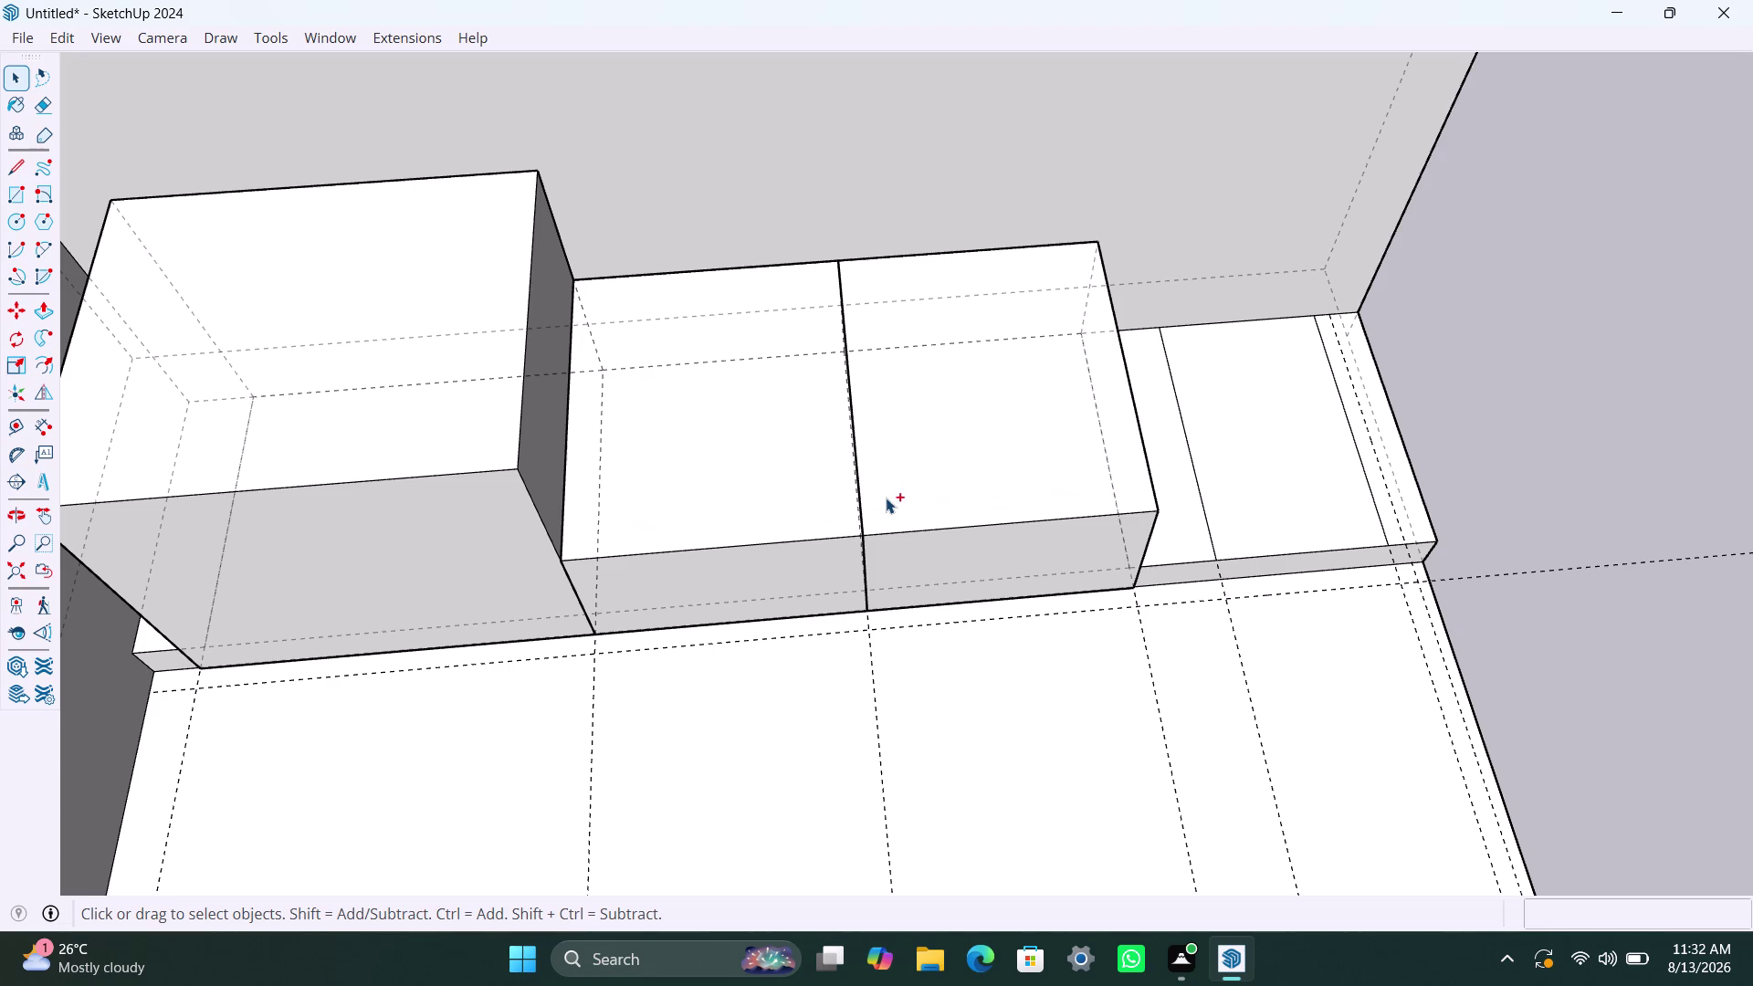
click(731, 556)
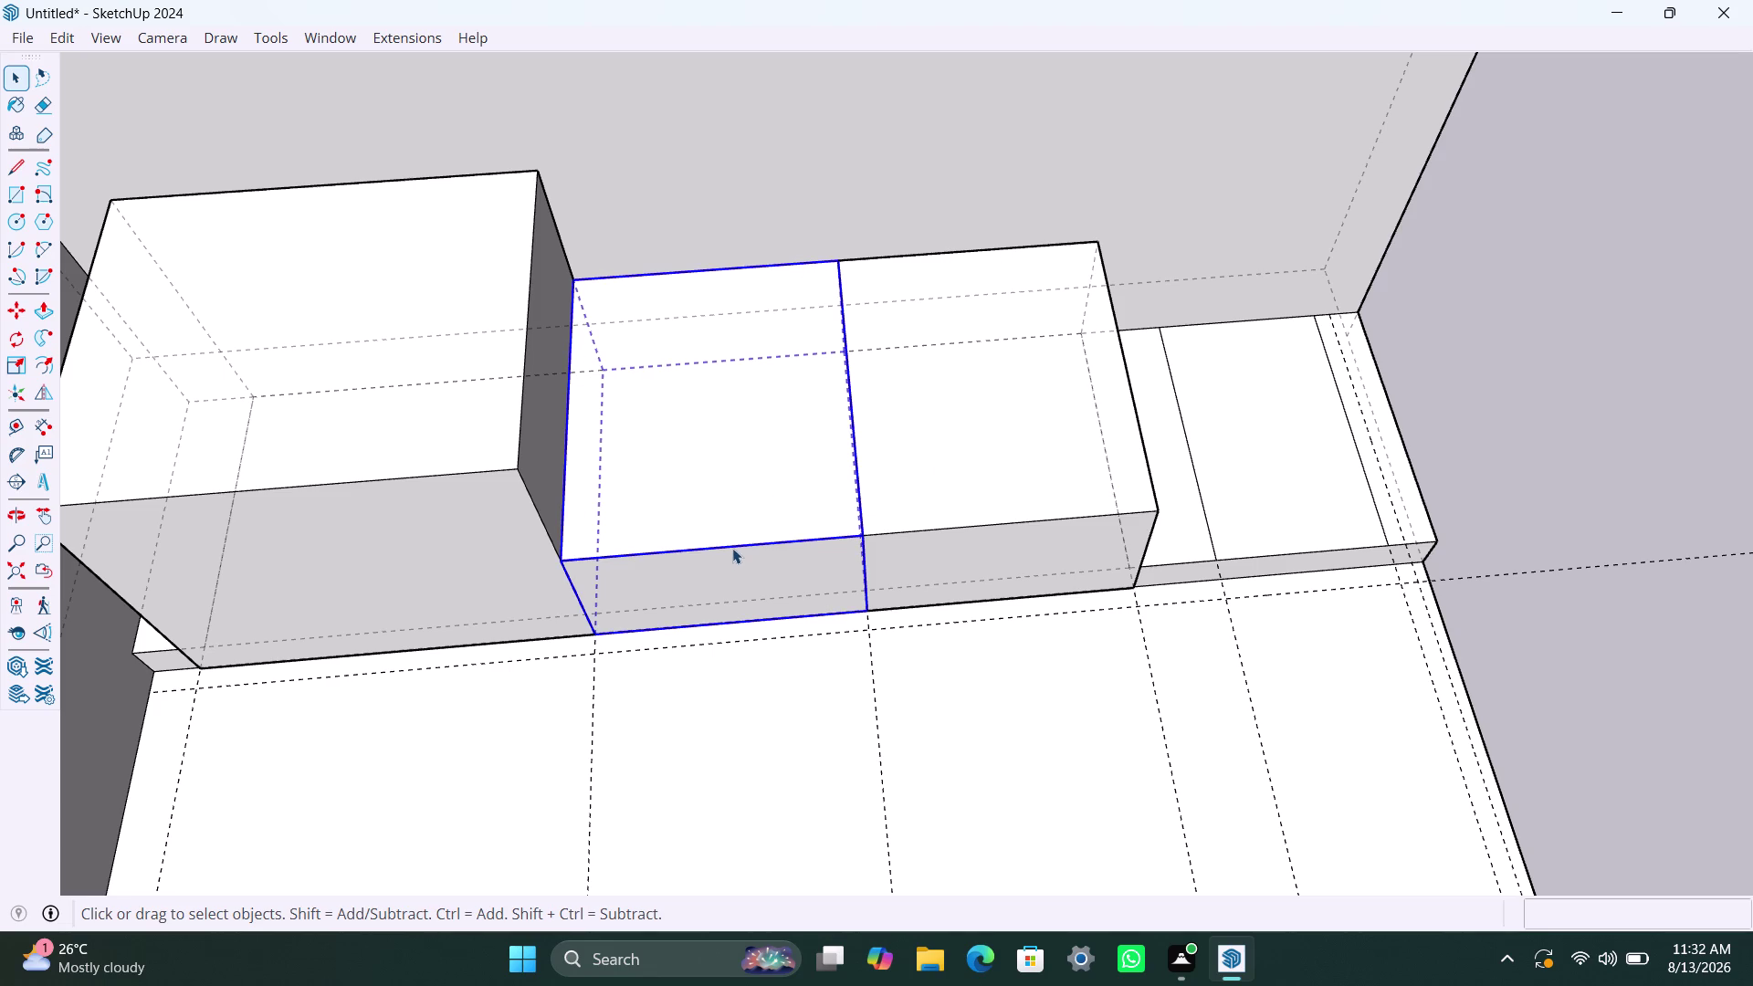
Copy the left 345 mm cabinet box from its front bottom edge onto its own top.
key(m)
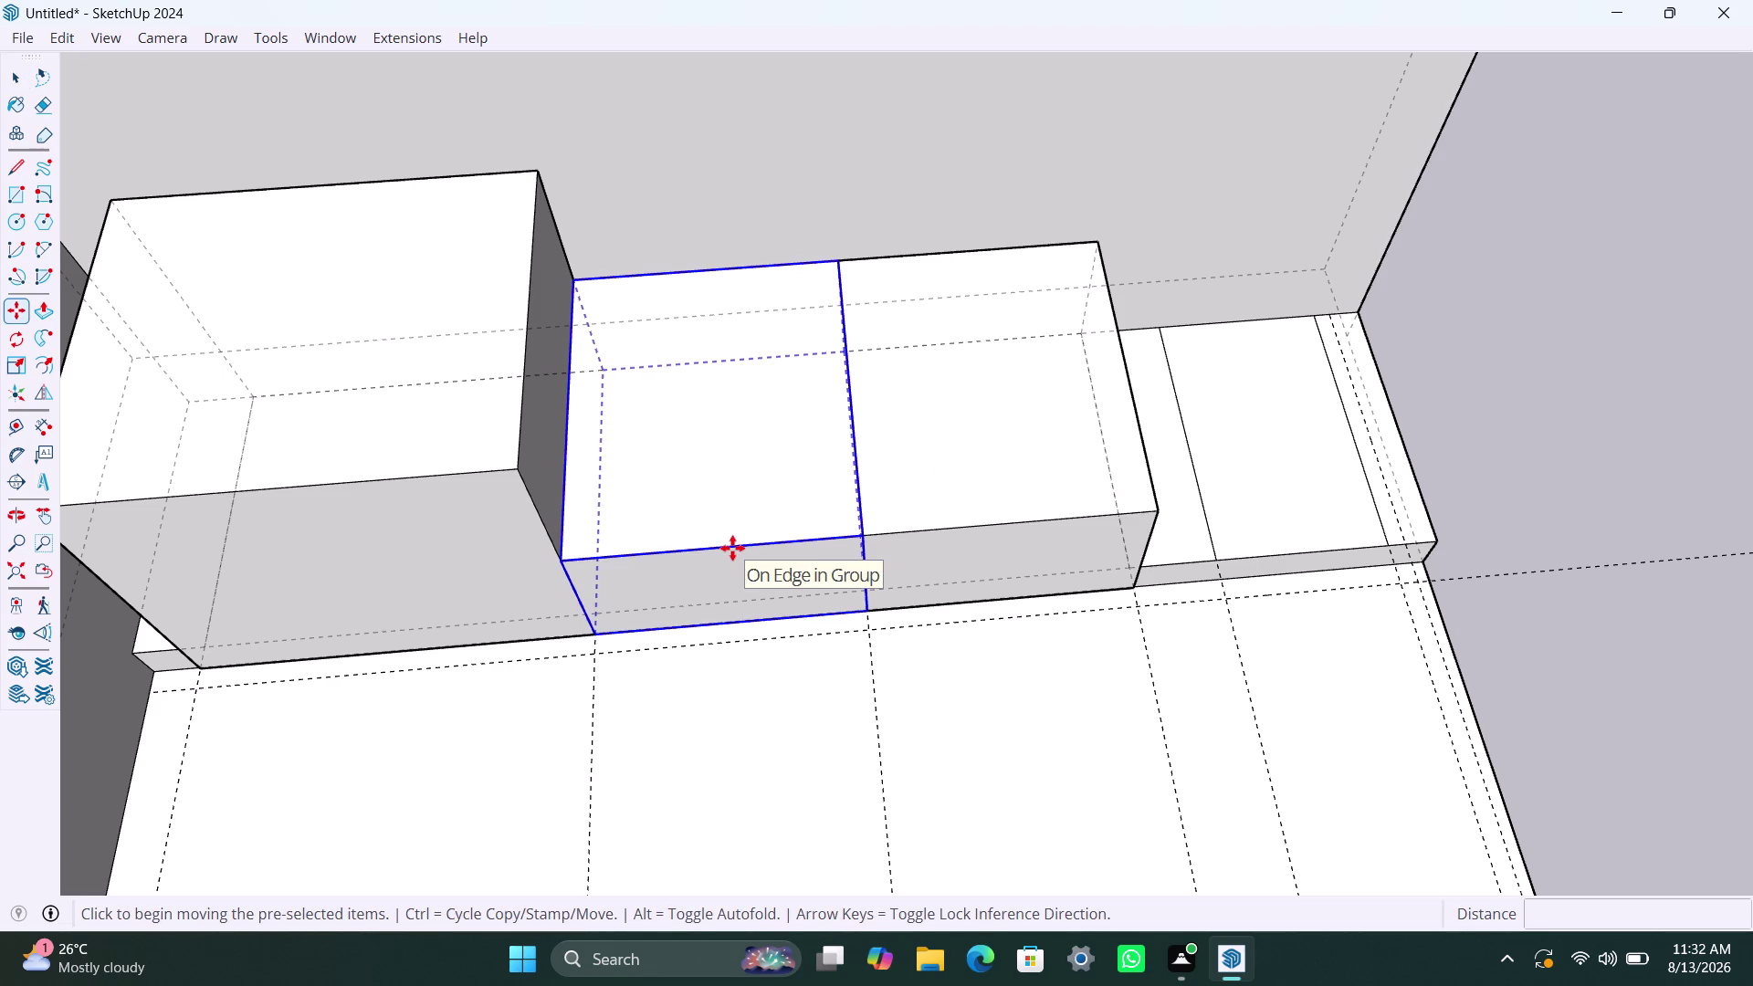
click(602, 635)
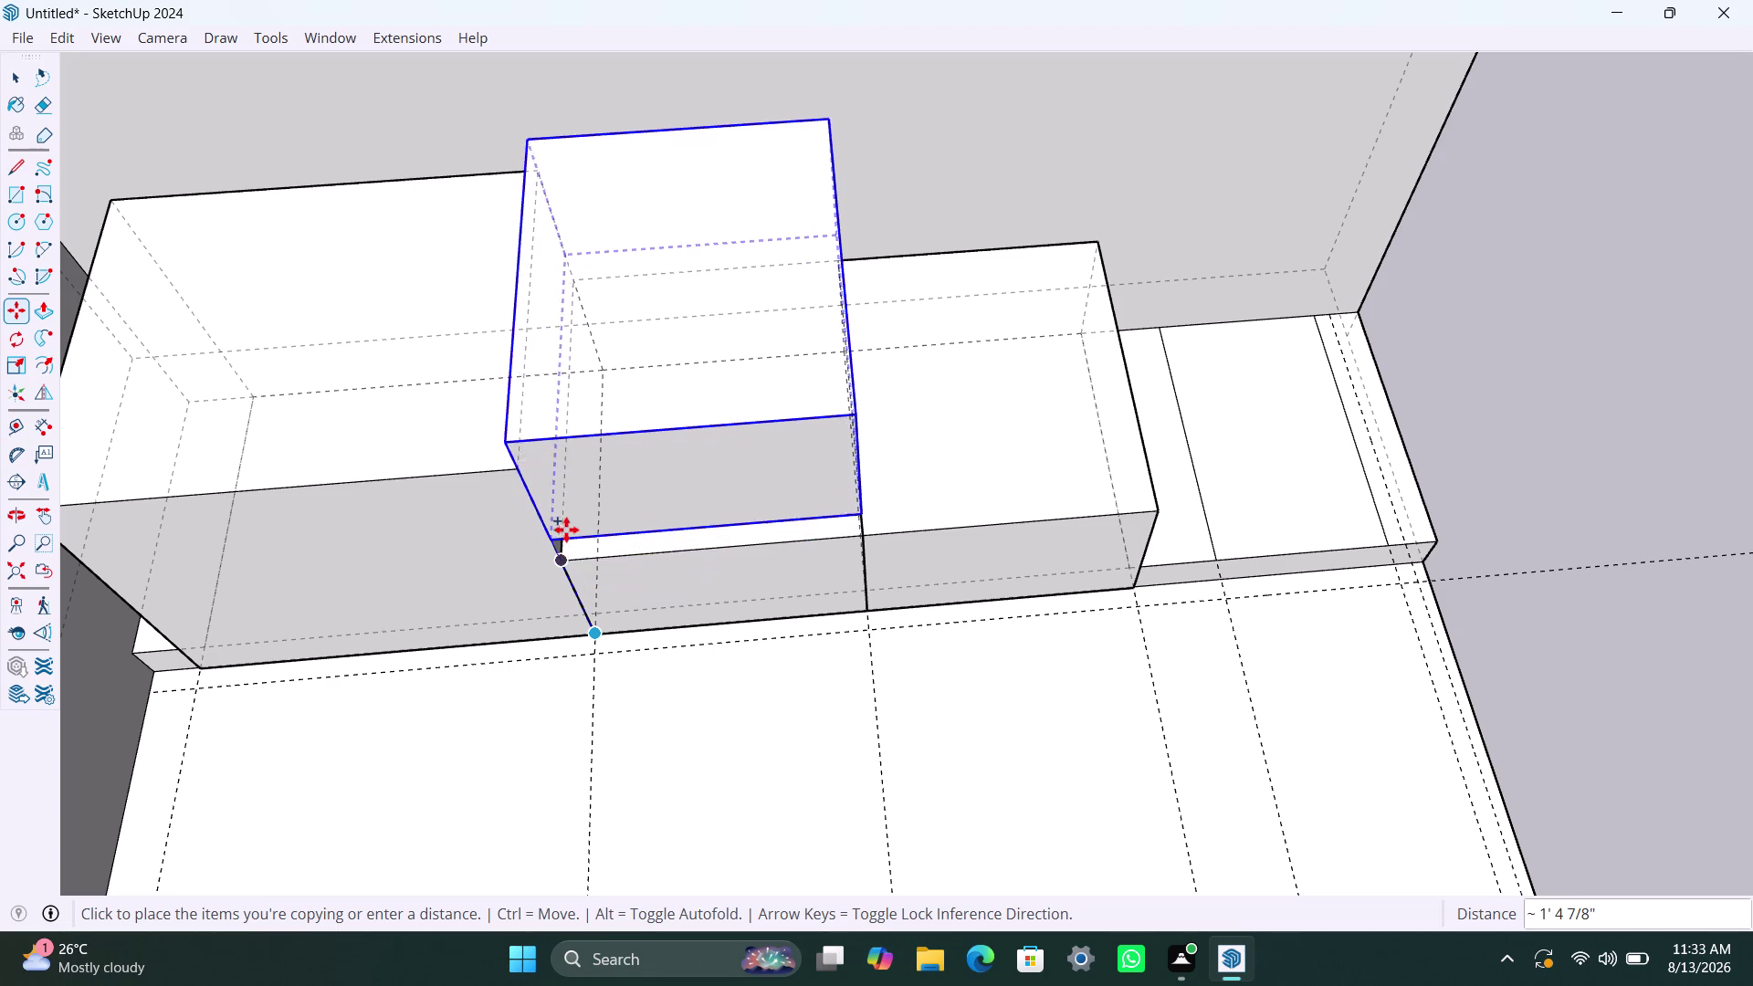
click(554, 536)
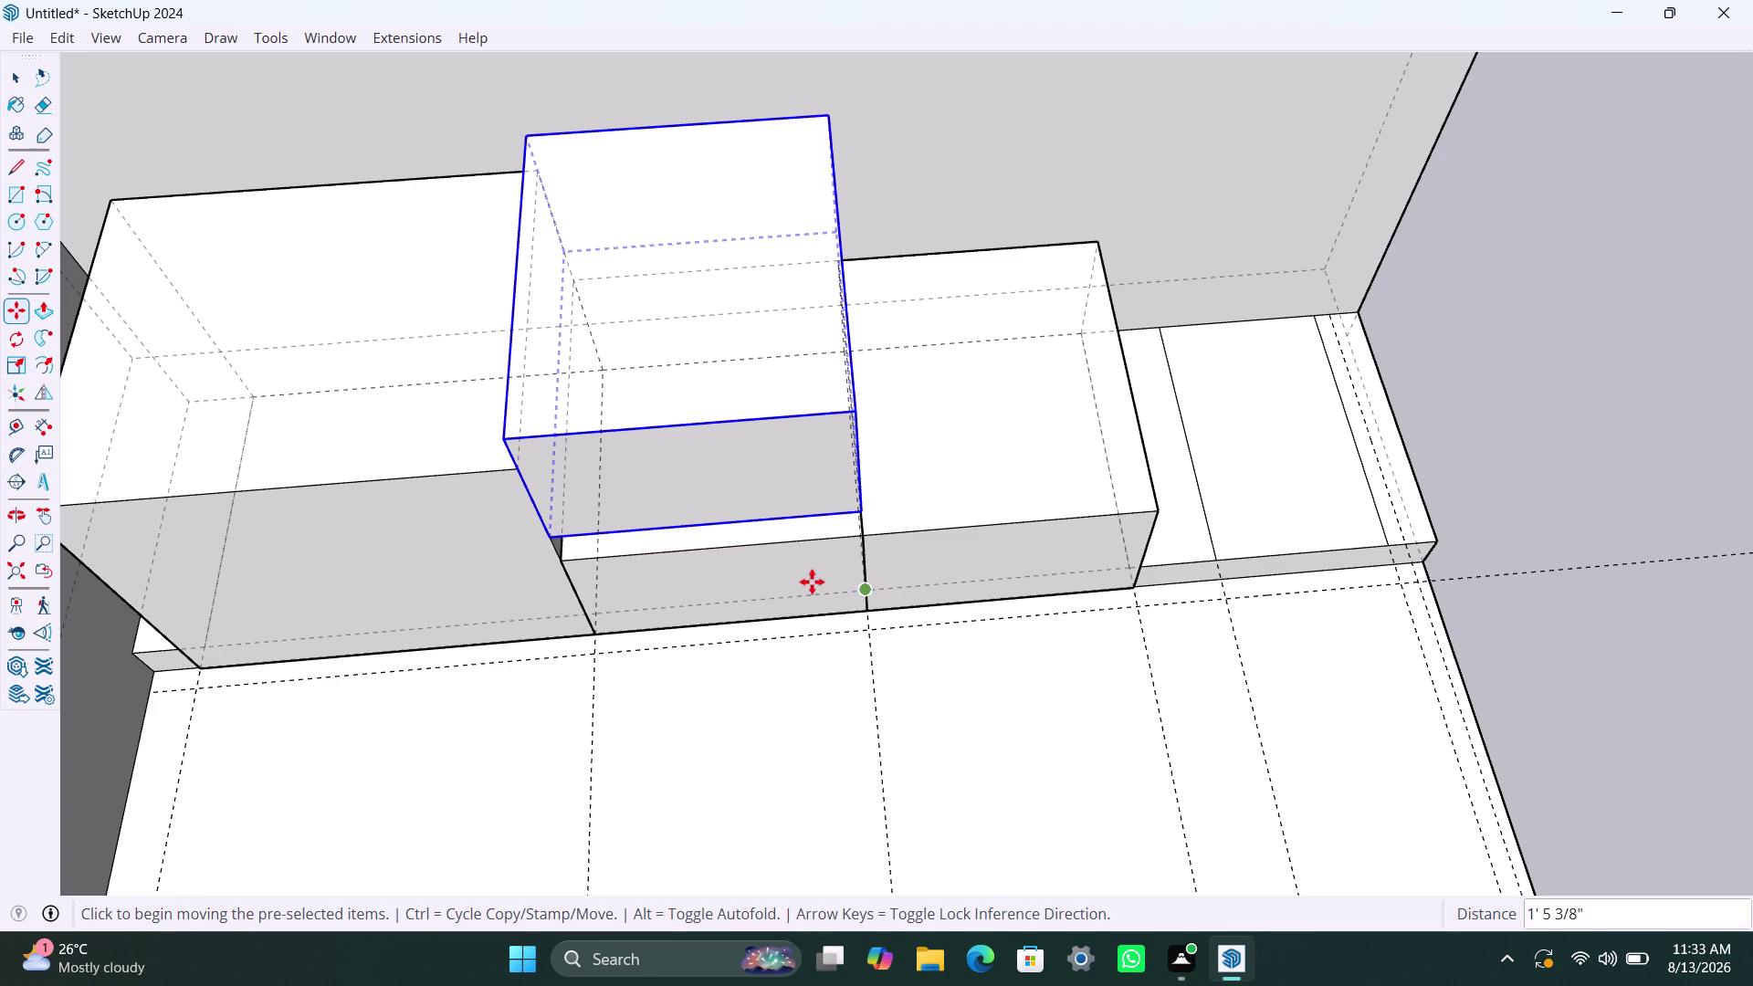
key(Escape)
key(Escape)
key(Escape)
key(Escape)
key(Escape)
key(space)
key(space)
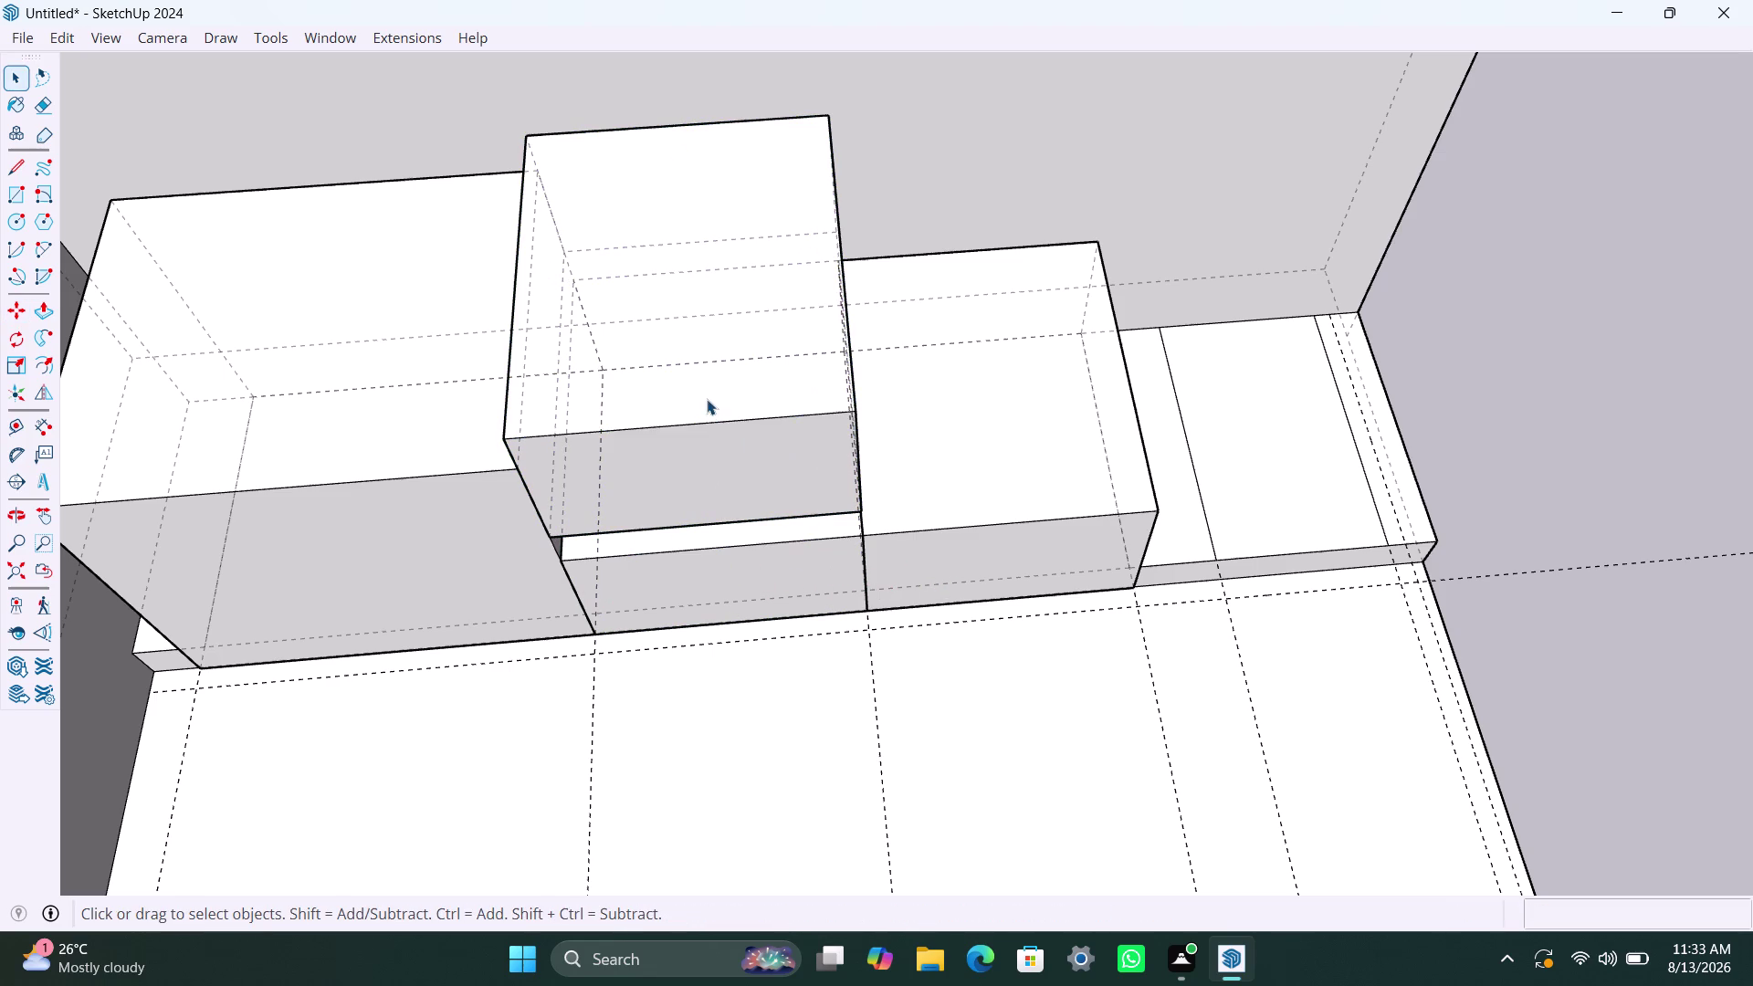
Inside the upper box group, push the top face 30 mm, then exit the group.
click(707, 383)
double_click(723, 399)
click(727, 413)
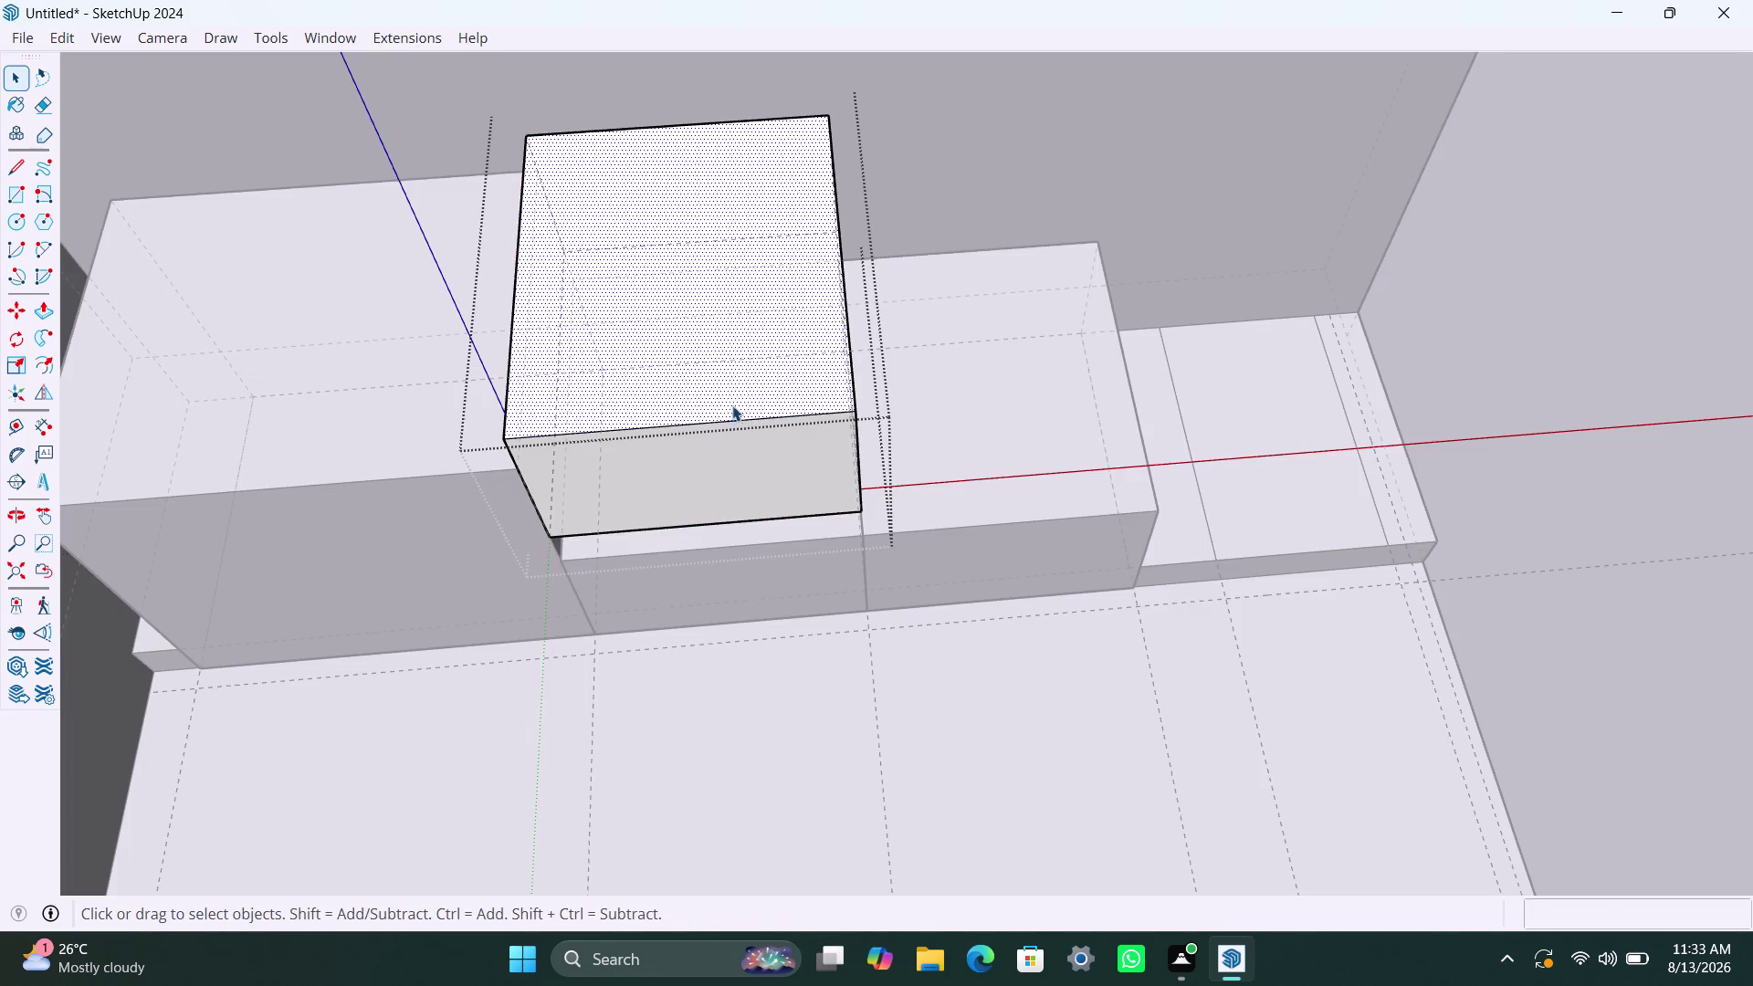
key(p)
click(738, 395)
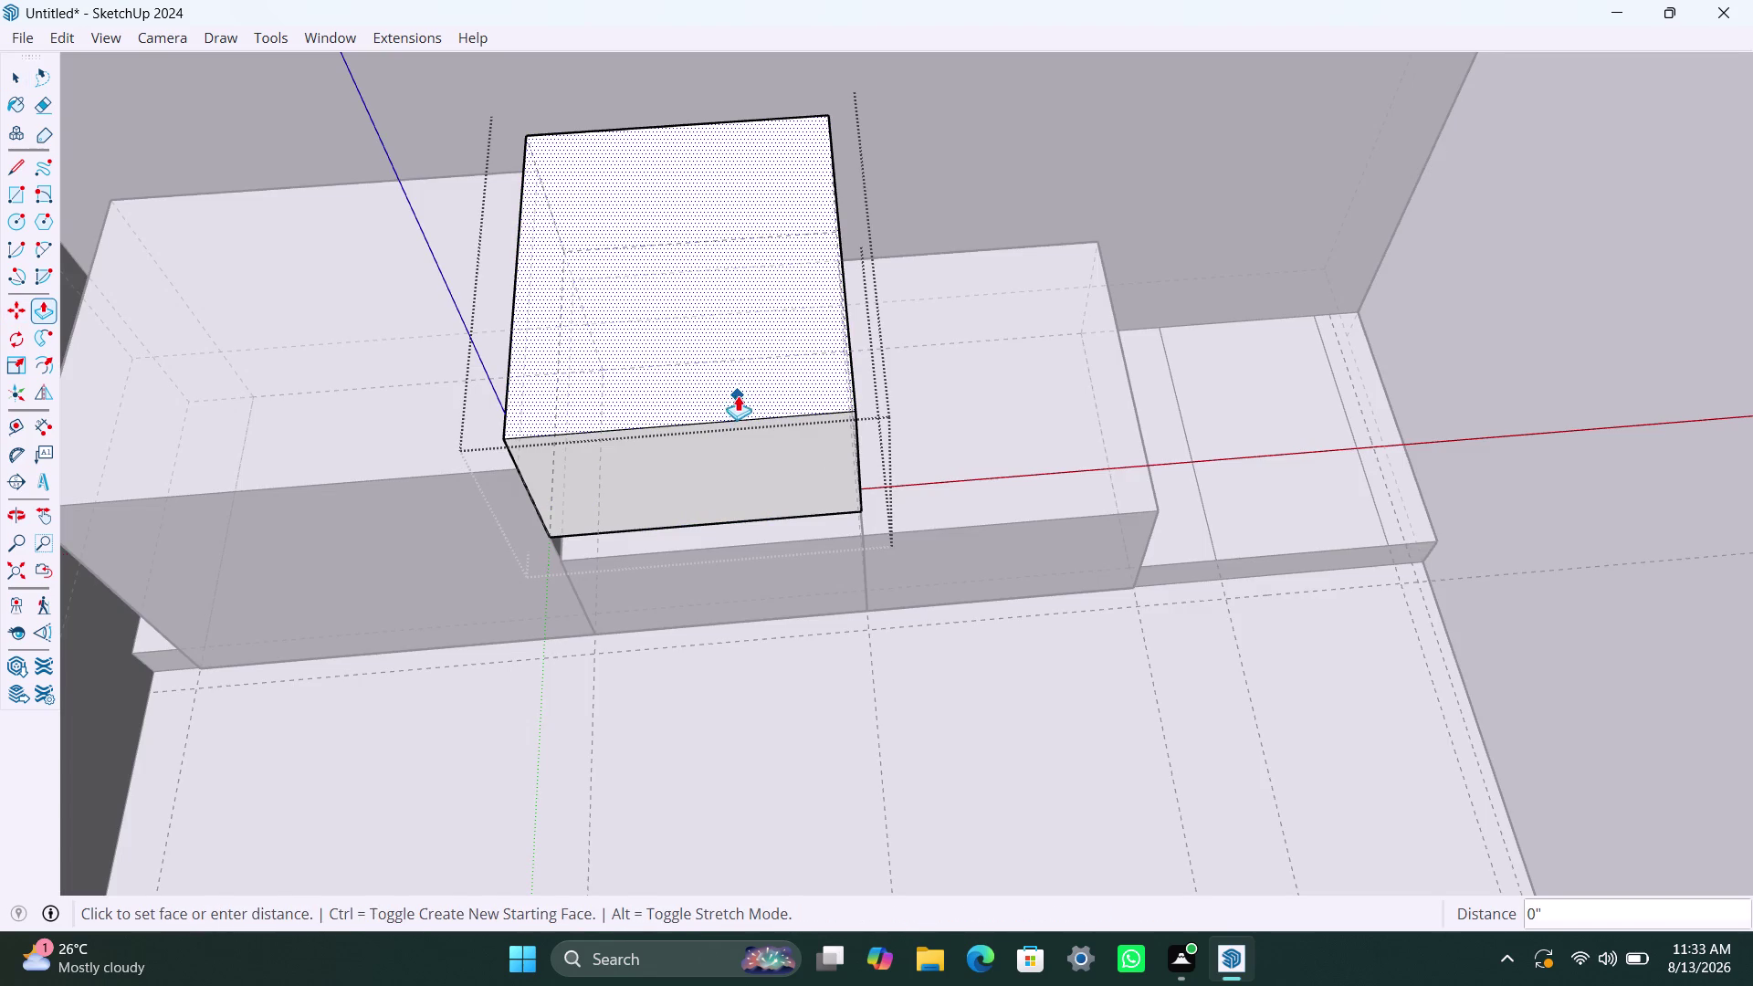
text(30)
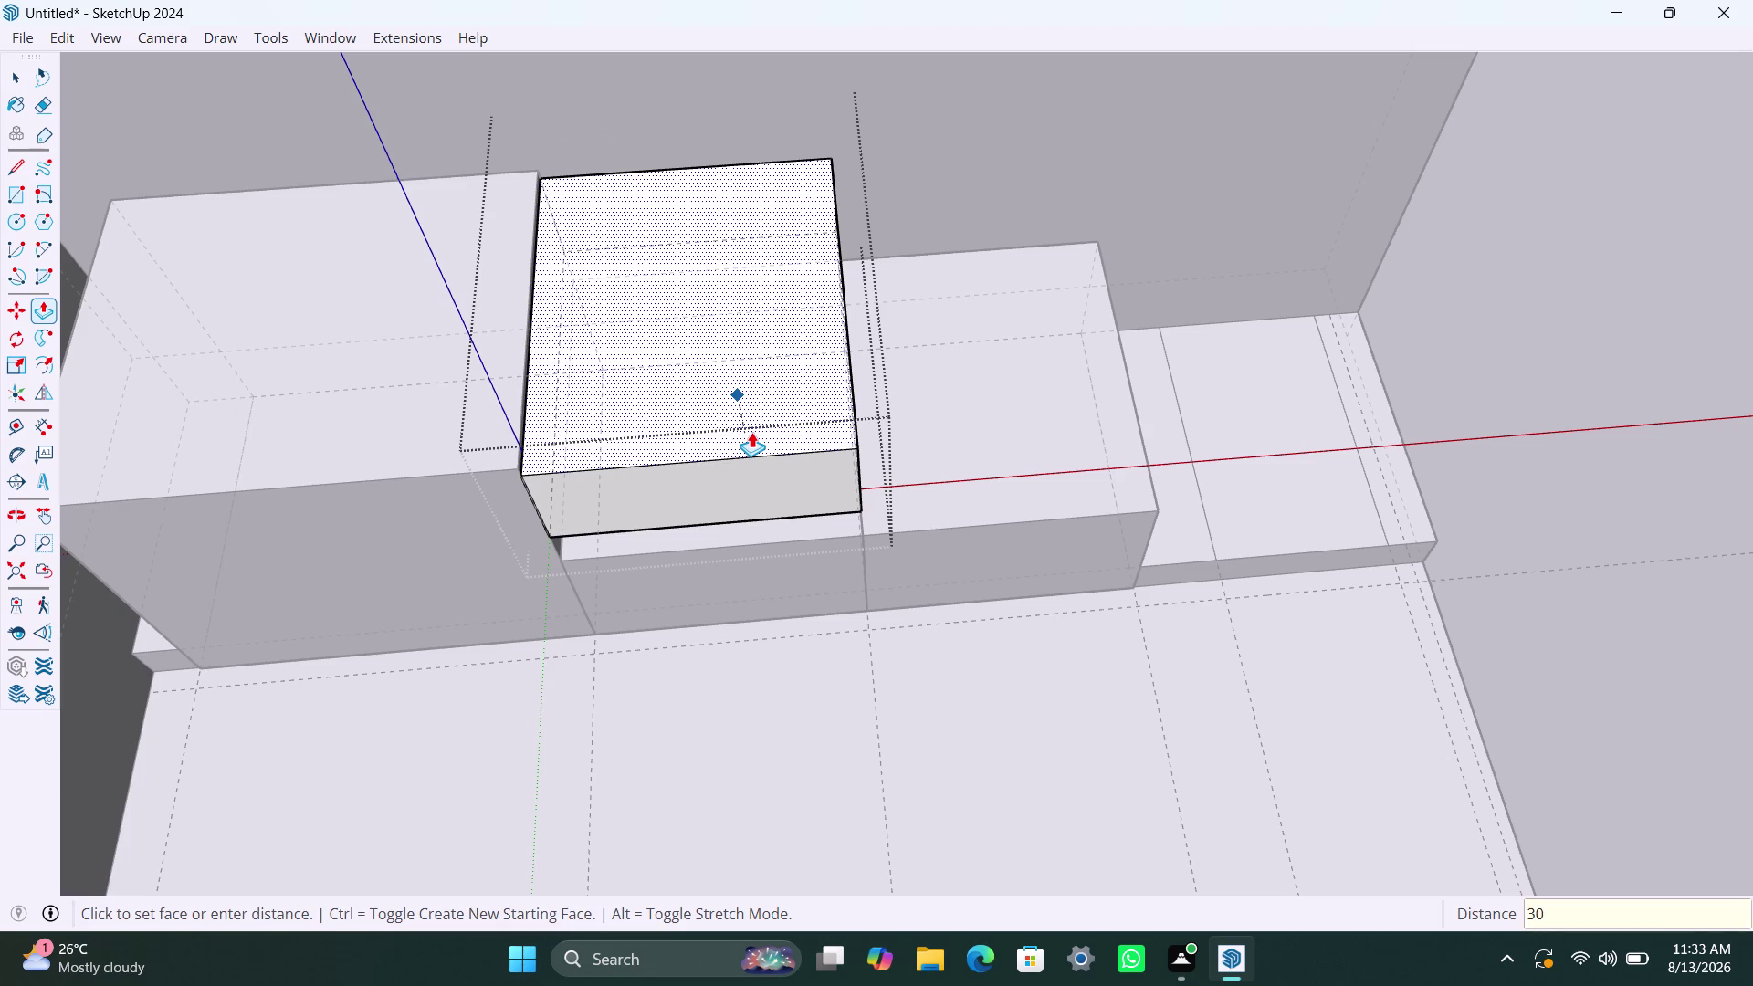
text(mm)
key(Return)
key(space)
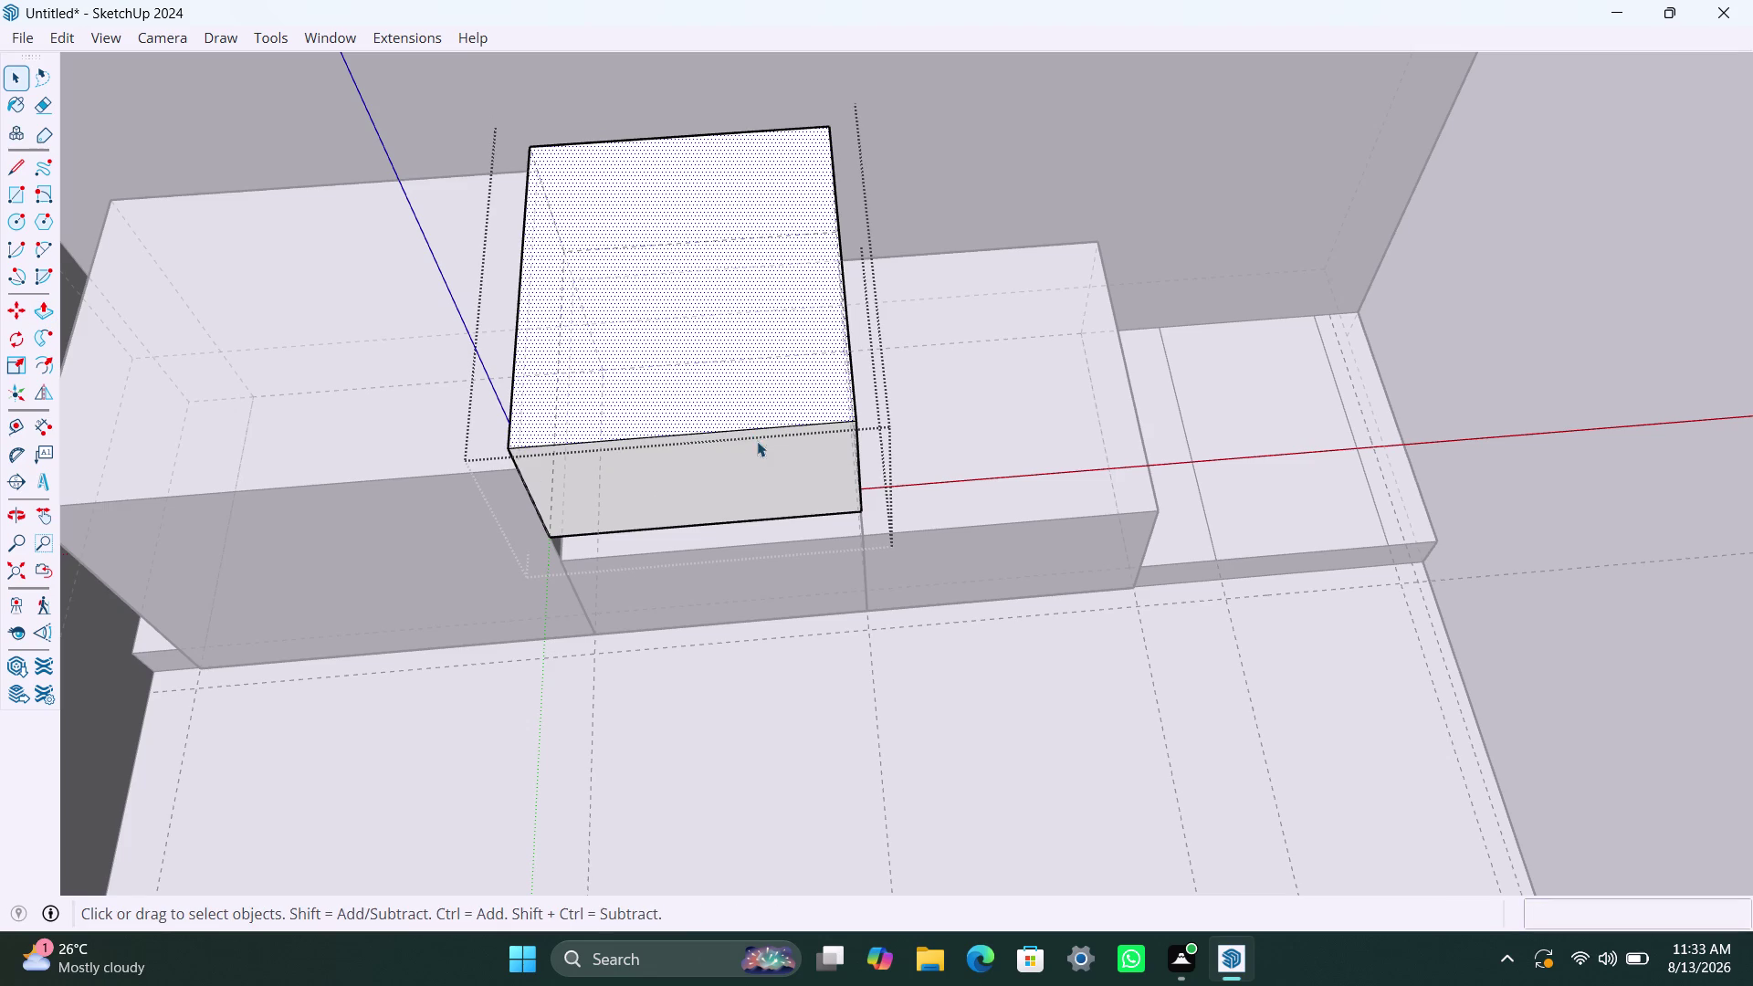
scroll(down, 3)
click(679, 613)
click(560, 440)
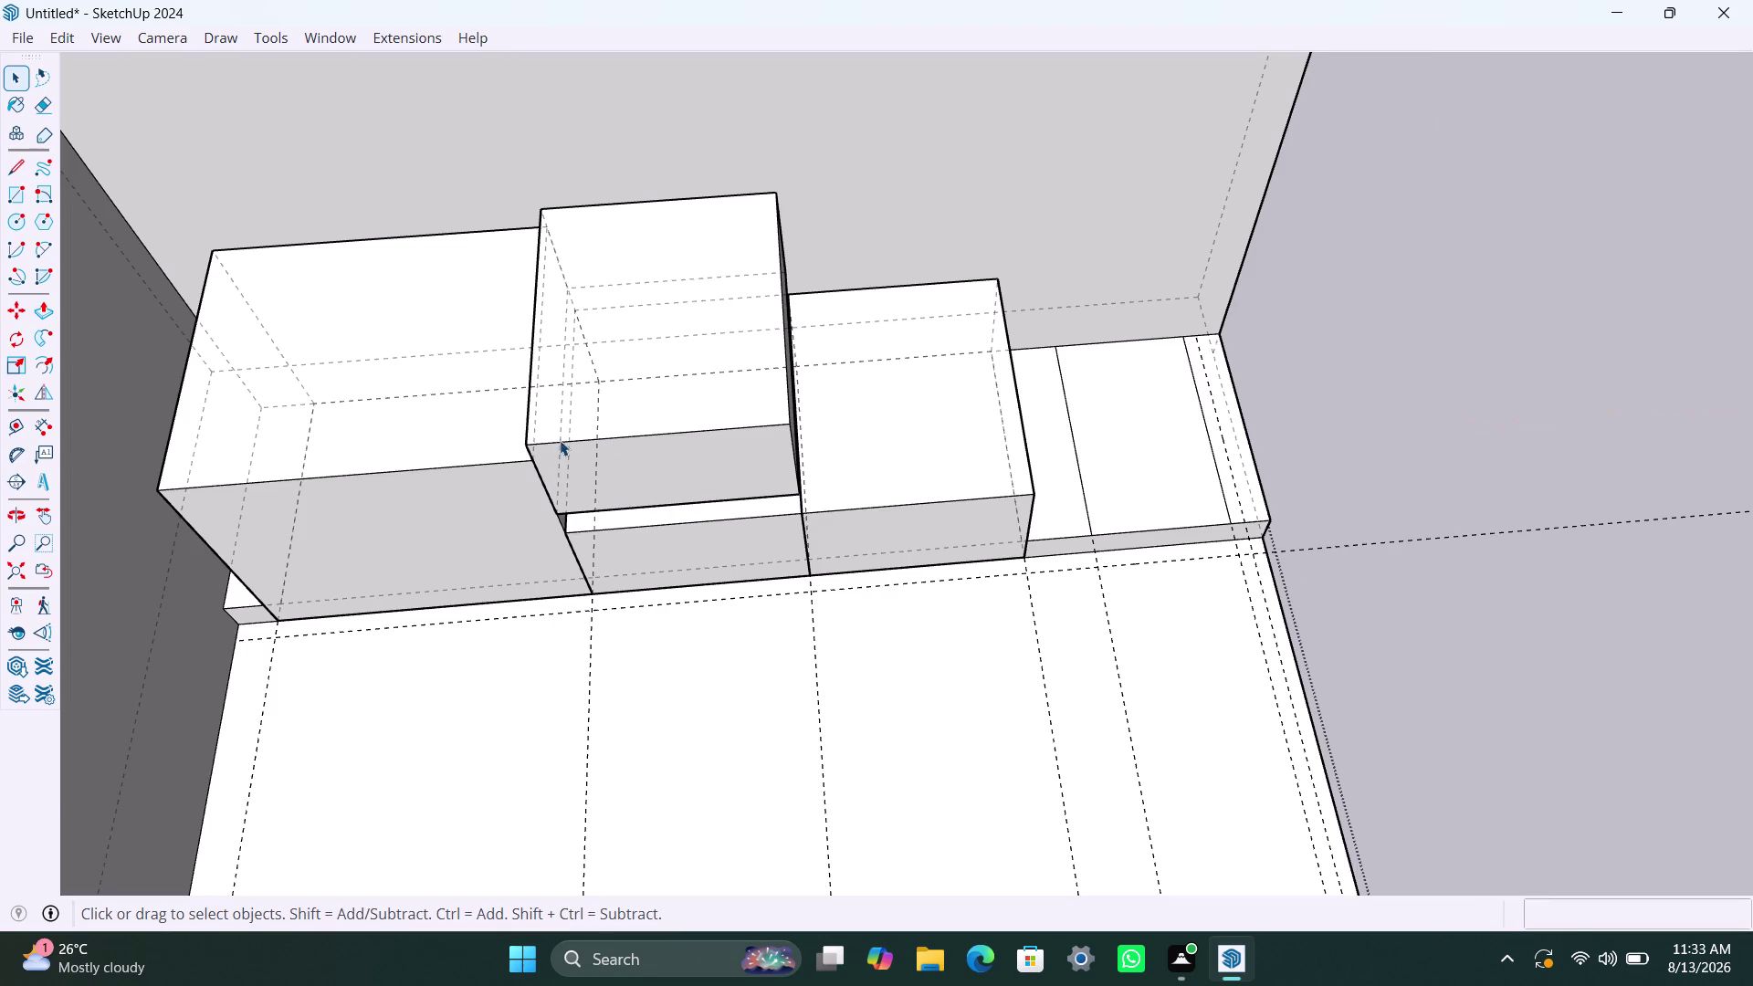
Move the upper box from its corner so it lines up with the cabinet below.
key(m)
click(564, 514)
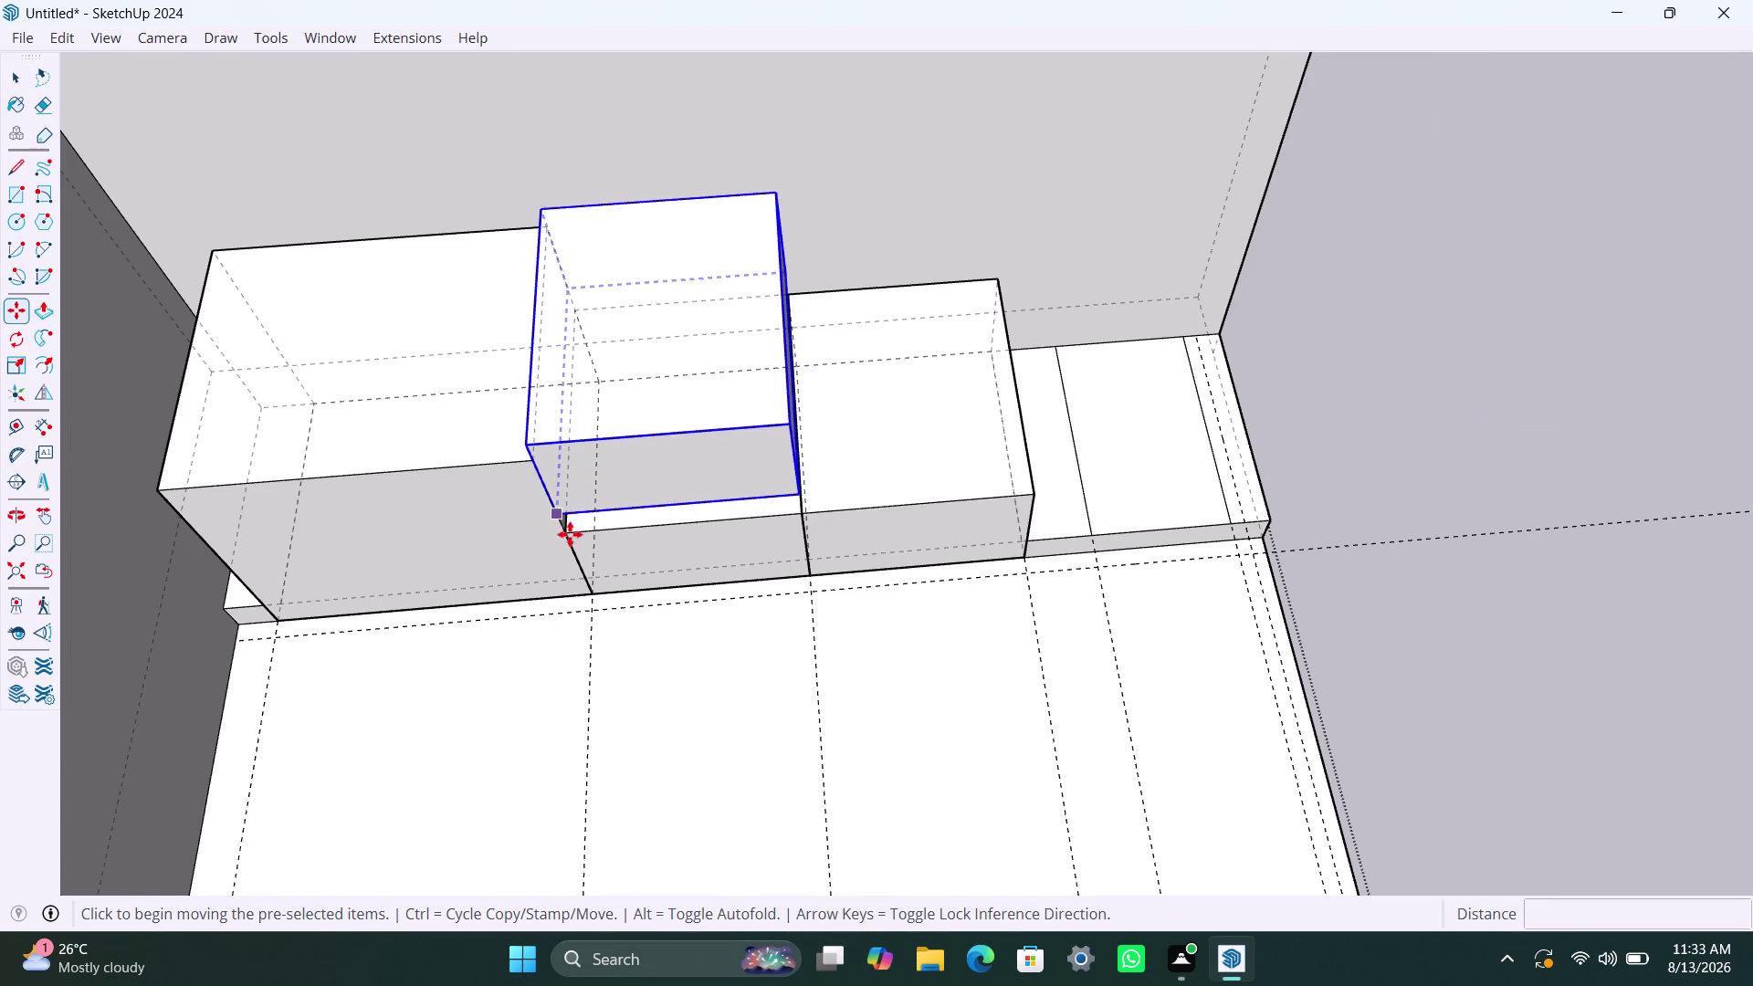
click(564, 519)
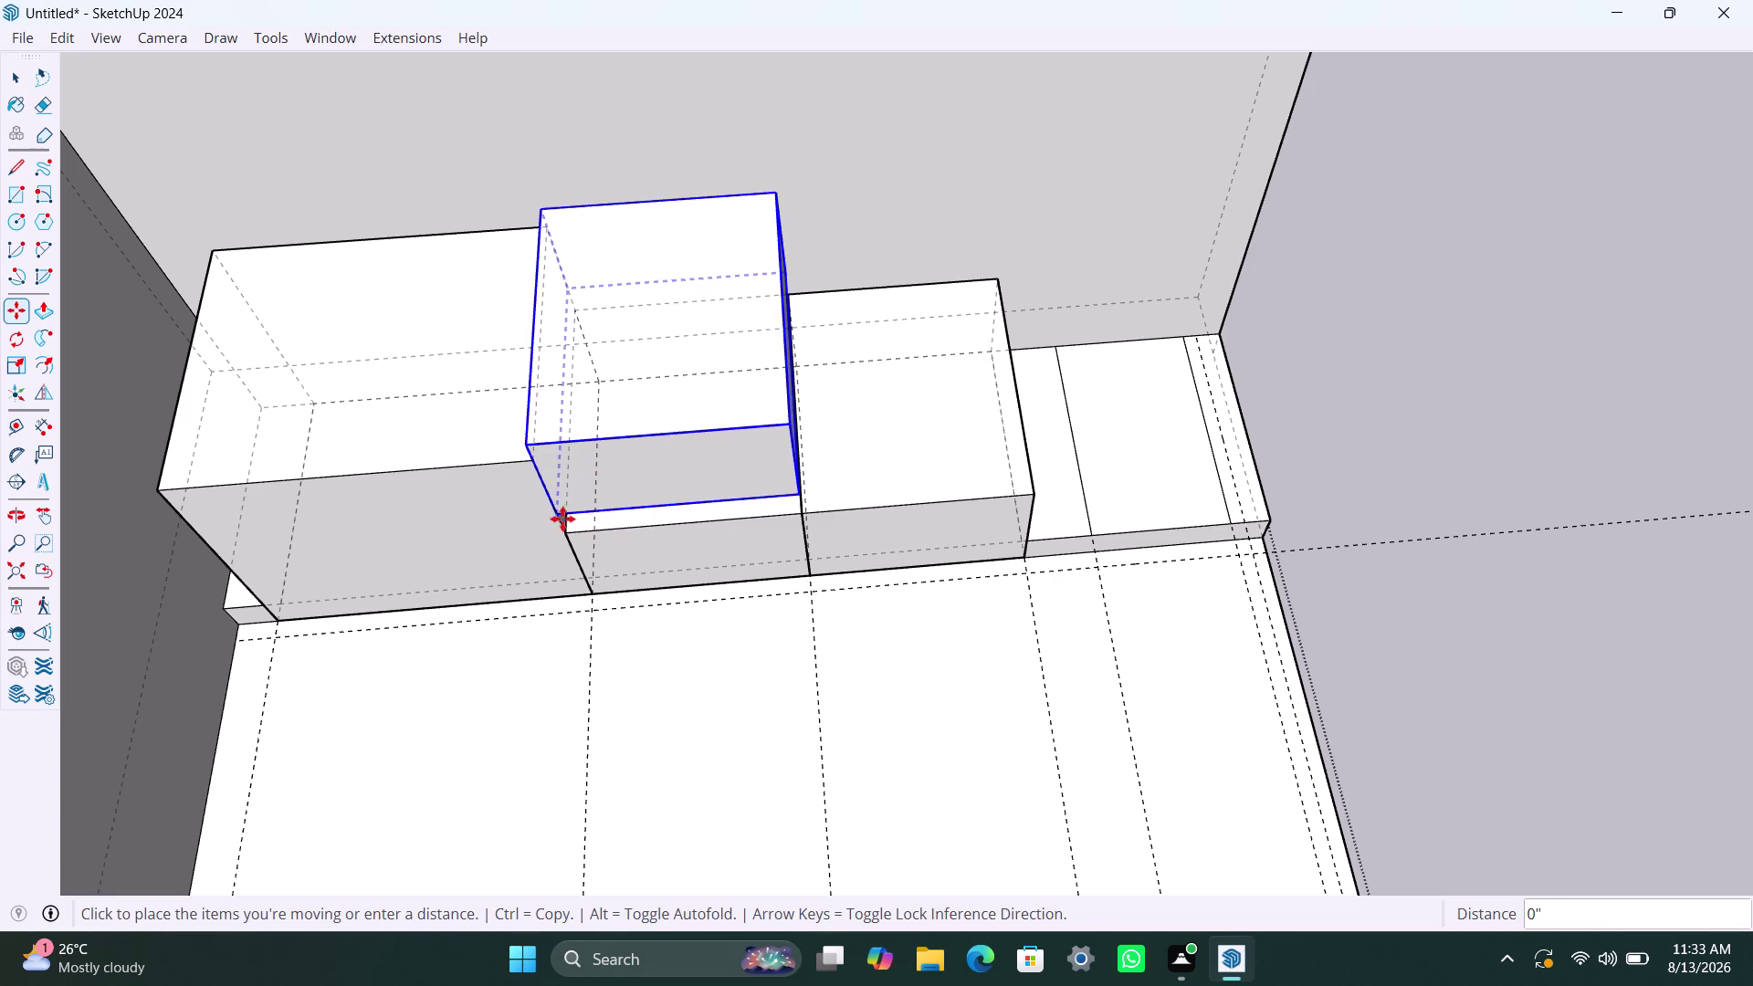
click(533, 449)
click(533, 464)
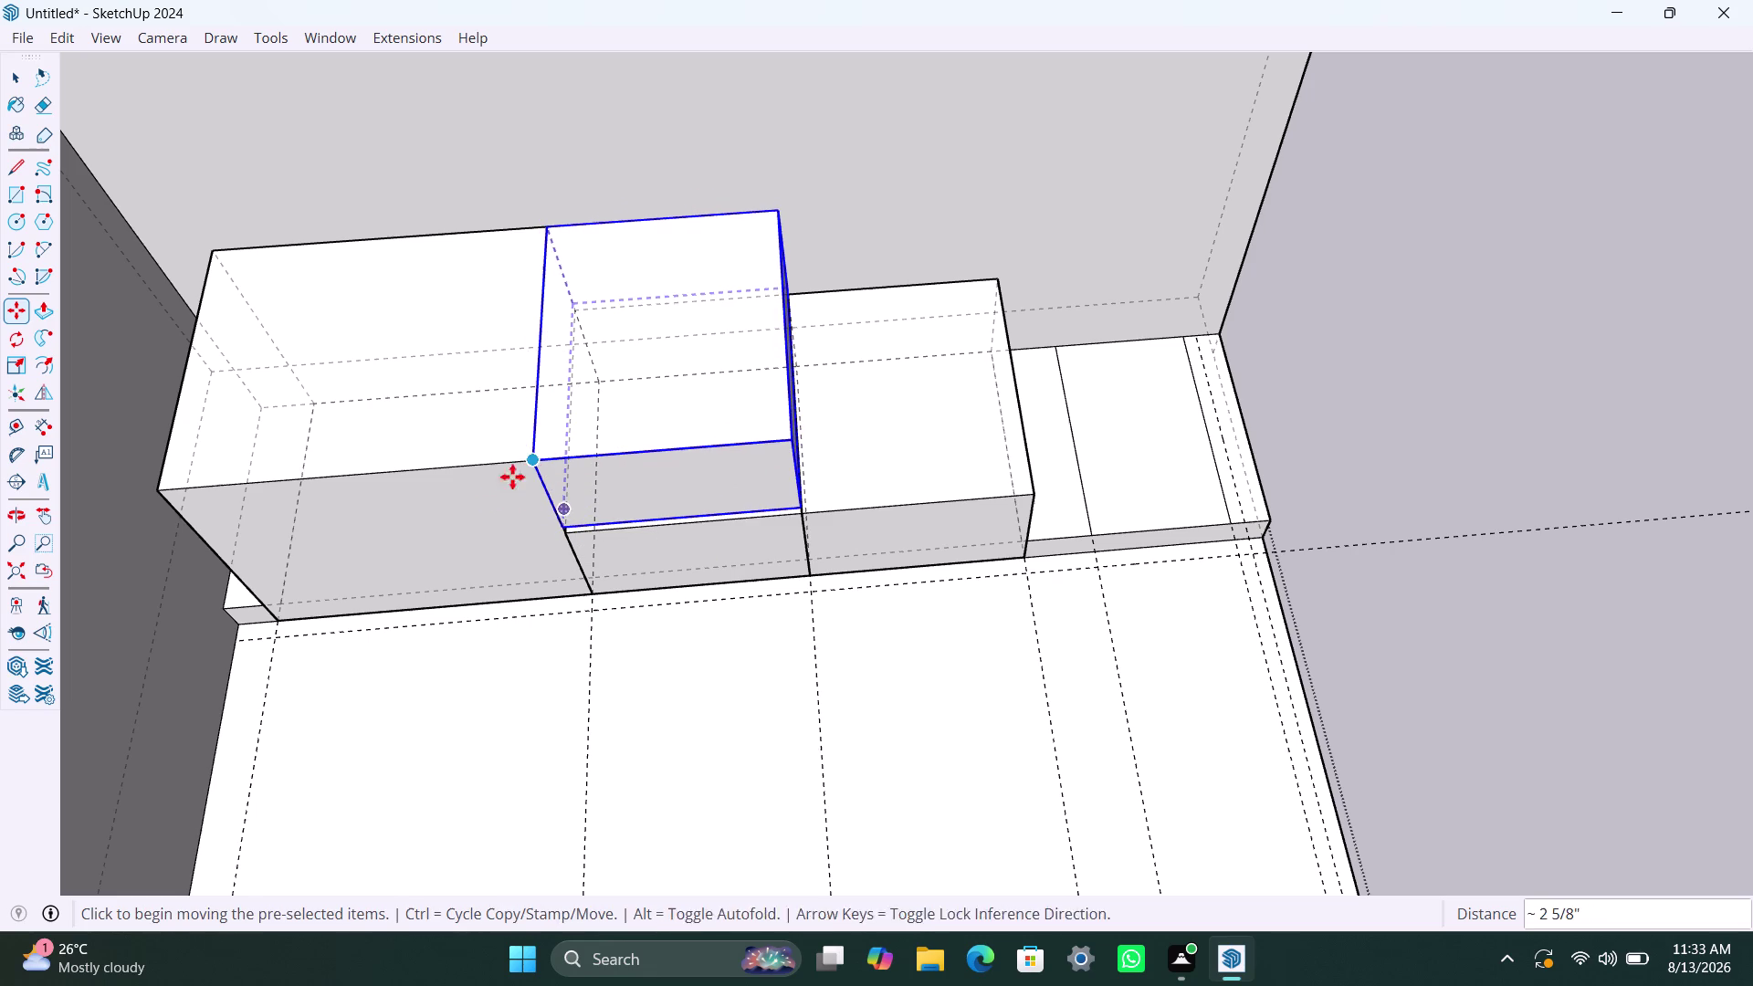
key(Escape)
key(Escape)
key(Escape)
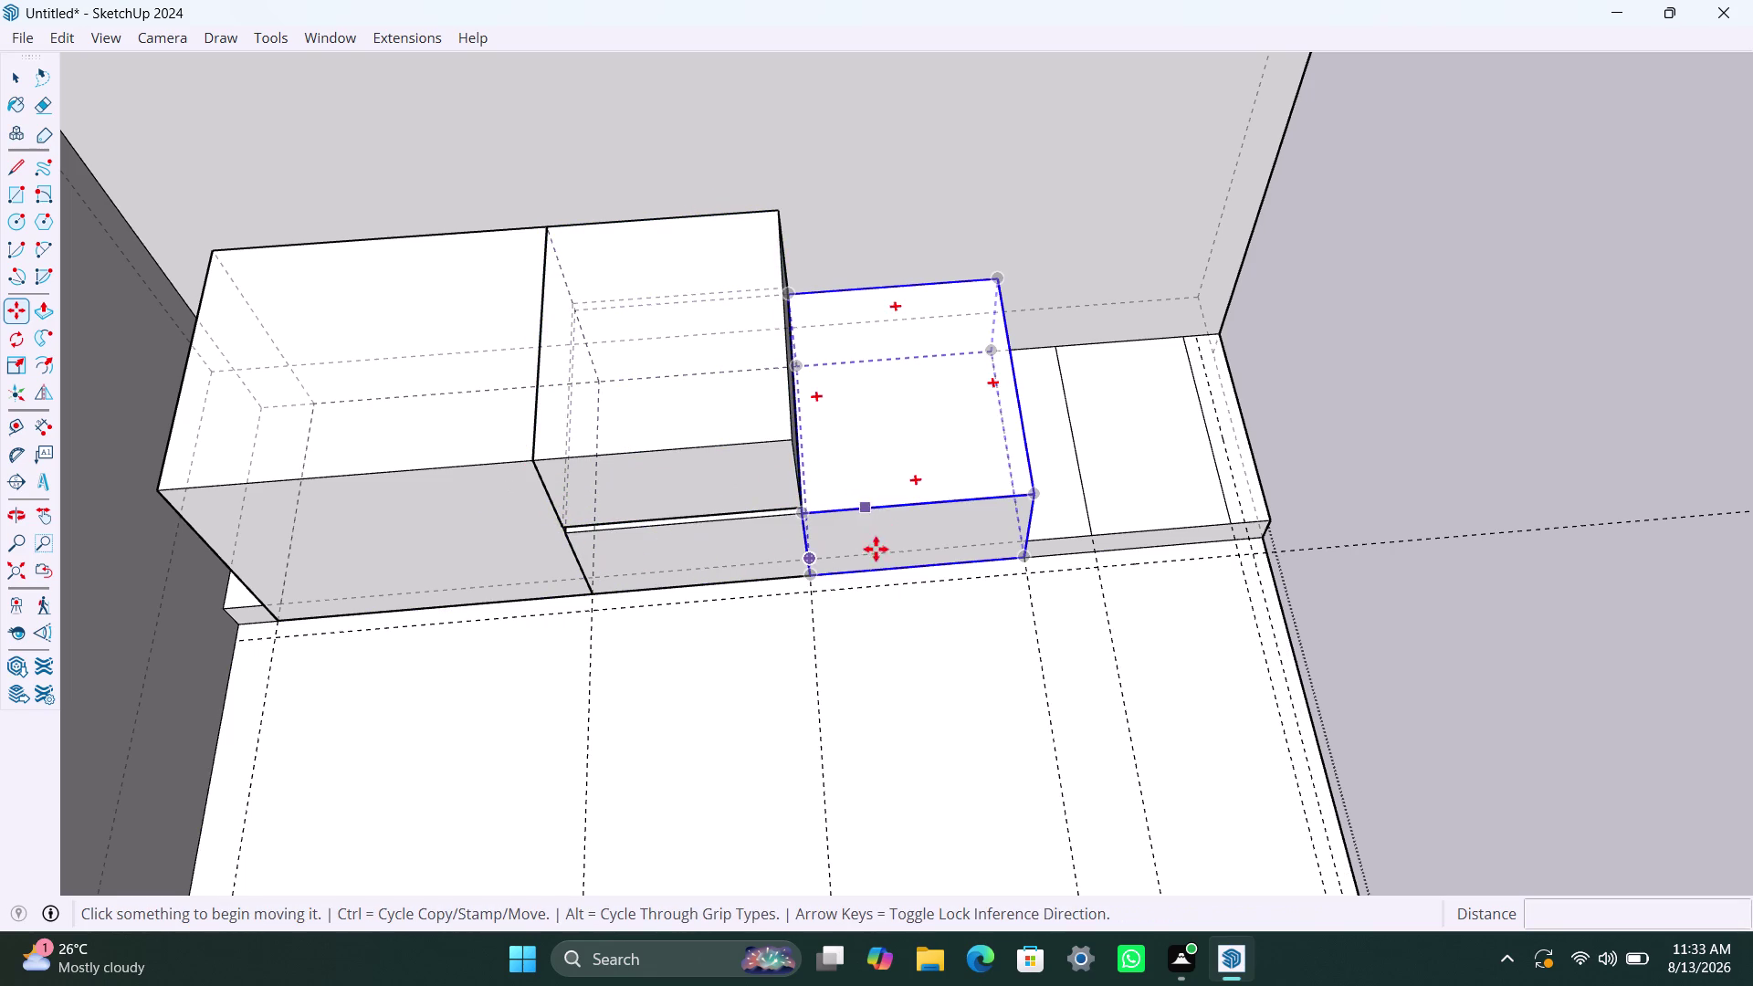
Copy the upper box onto the top of the right-hand cabinet box.
key(space)
click(737, 446)
key(m)
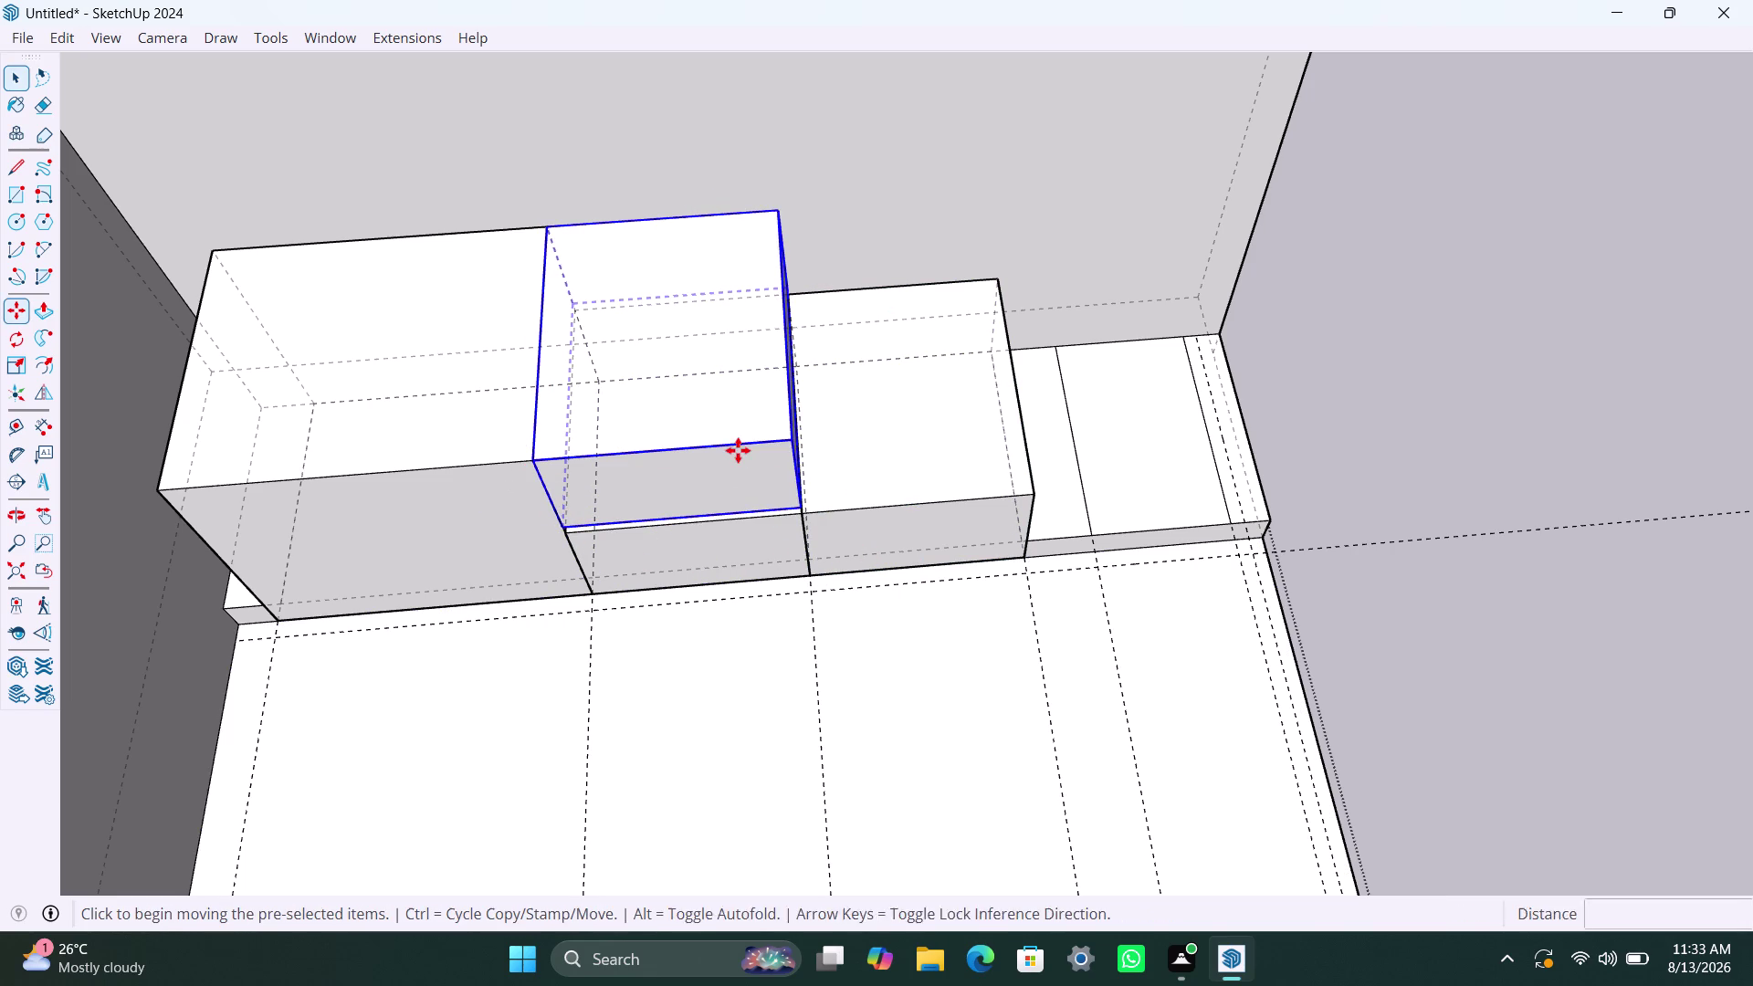
click(534, 457)
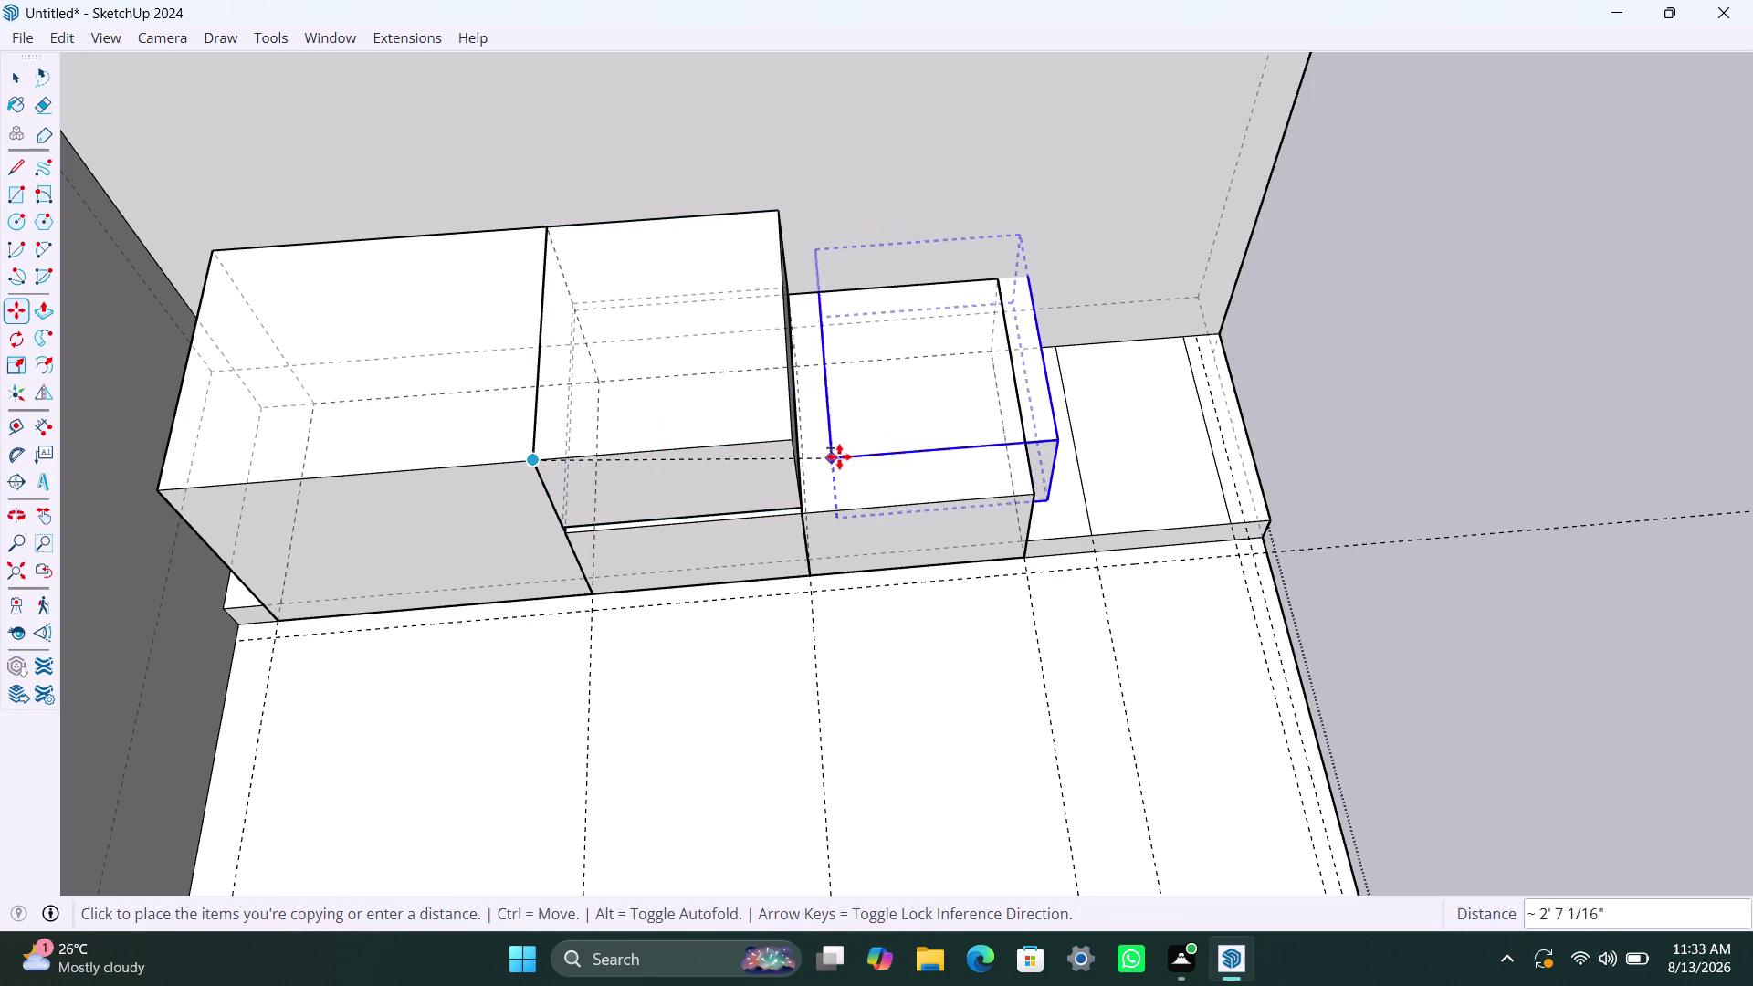
click(797, 443)
key(Escape)
Clear the selection, then orbit and zoom out until the whole room and its stacked boxes show.
key(Escape)
key(Escape)
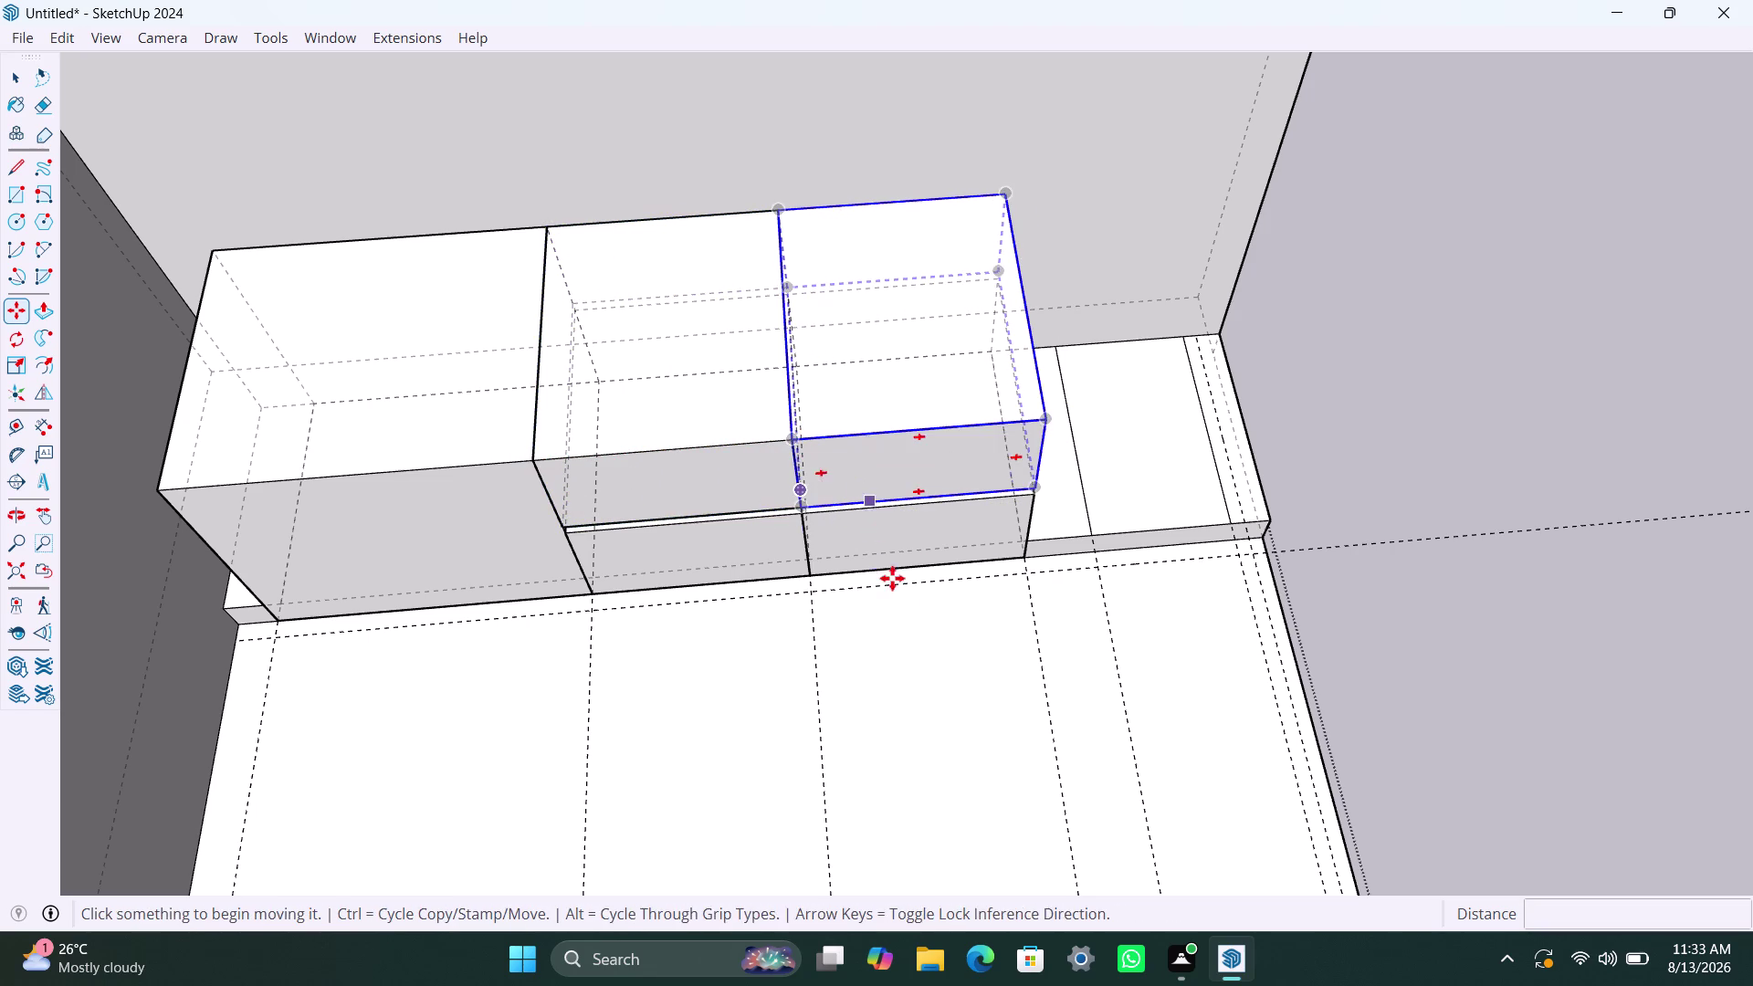
key(space)
click(939, 745)
scroll(down, 3)
middle_drag(883, 720, 881, 694)
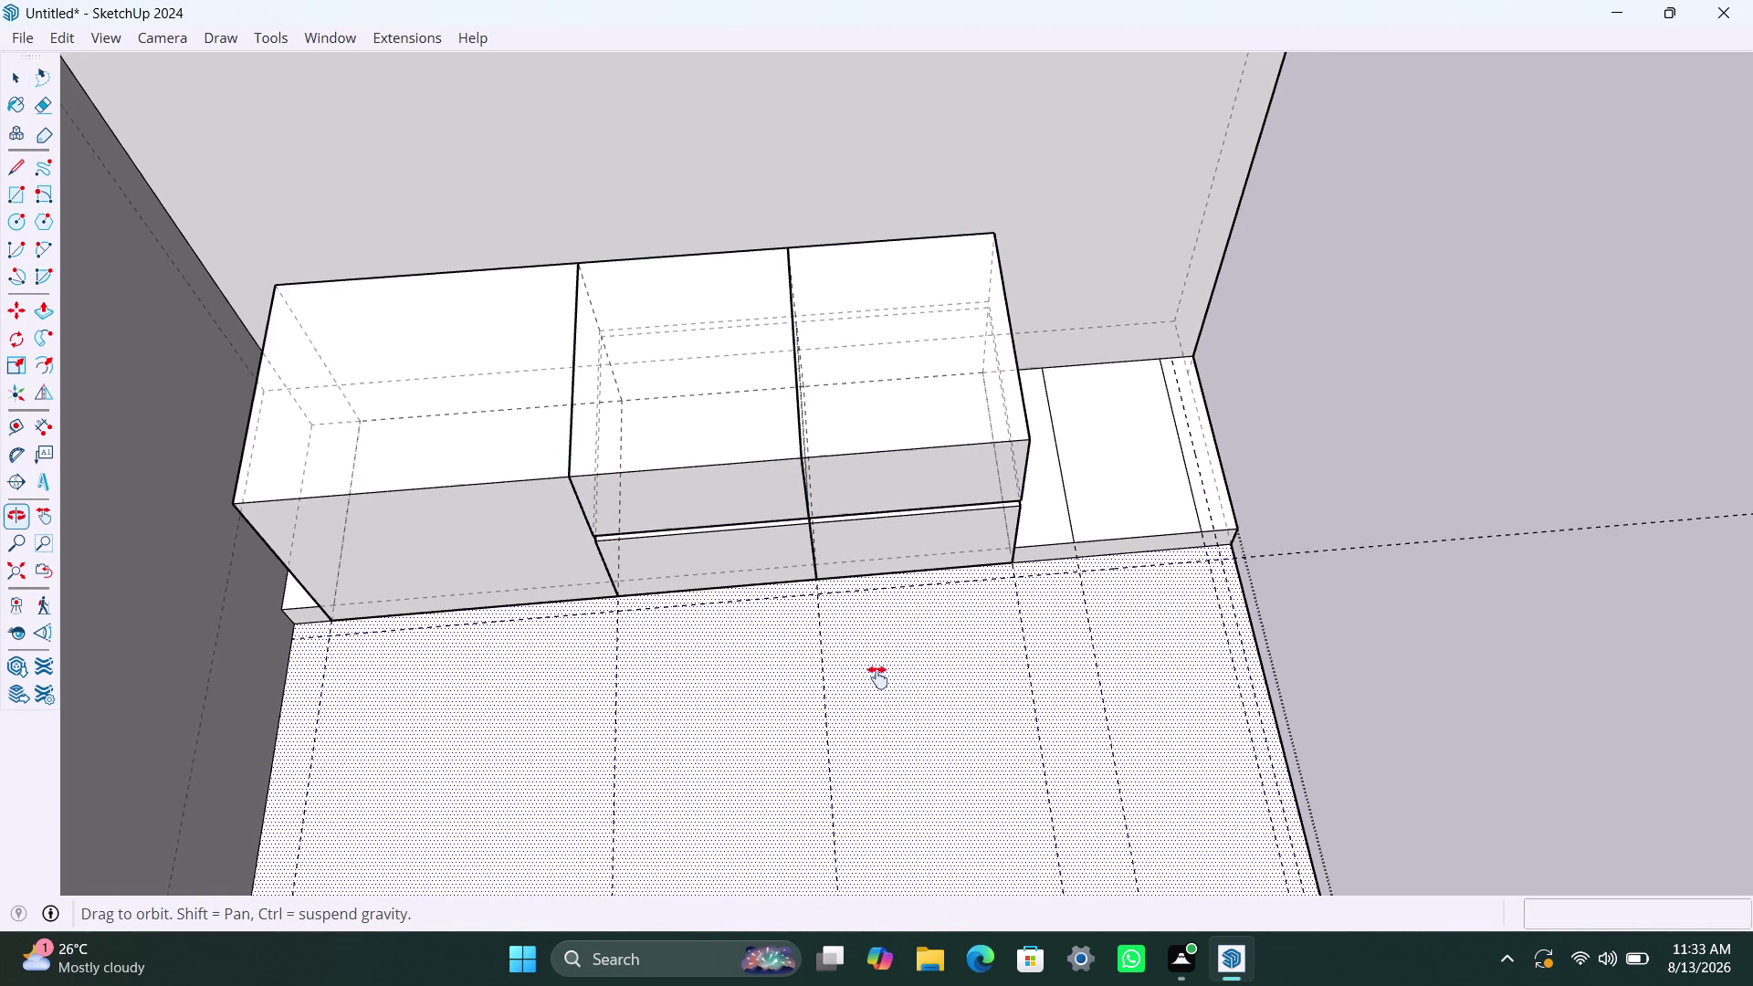
middle_drag(881, 693, 681, 501)
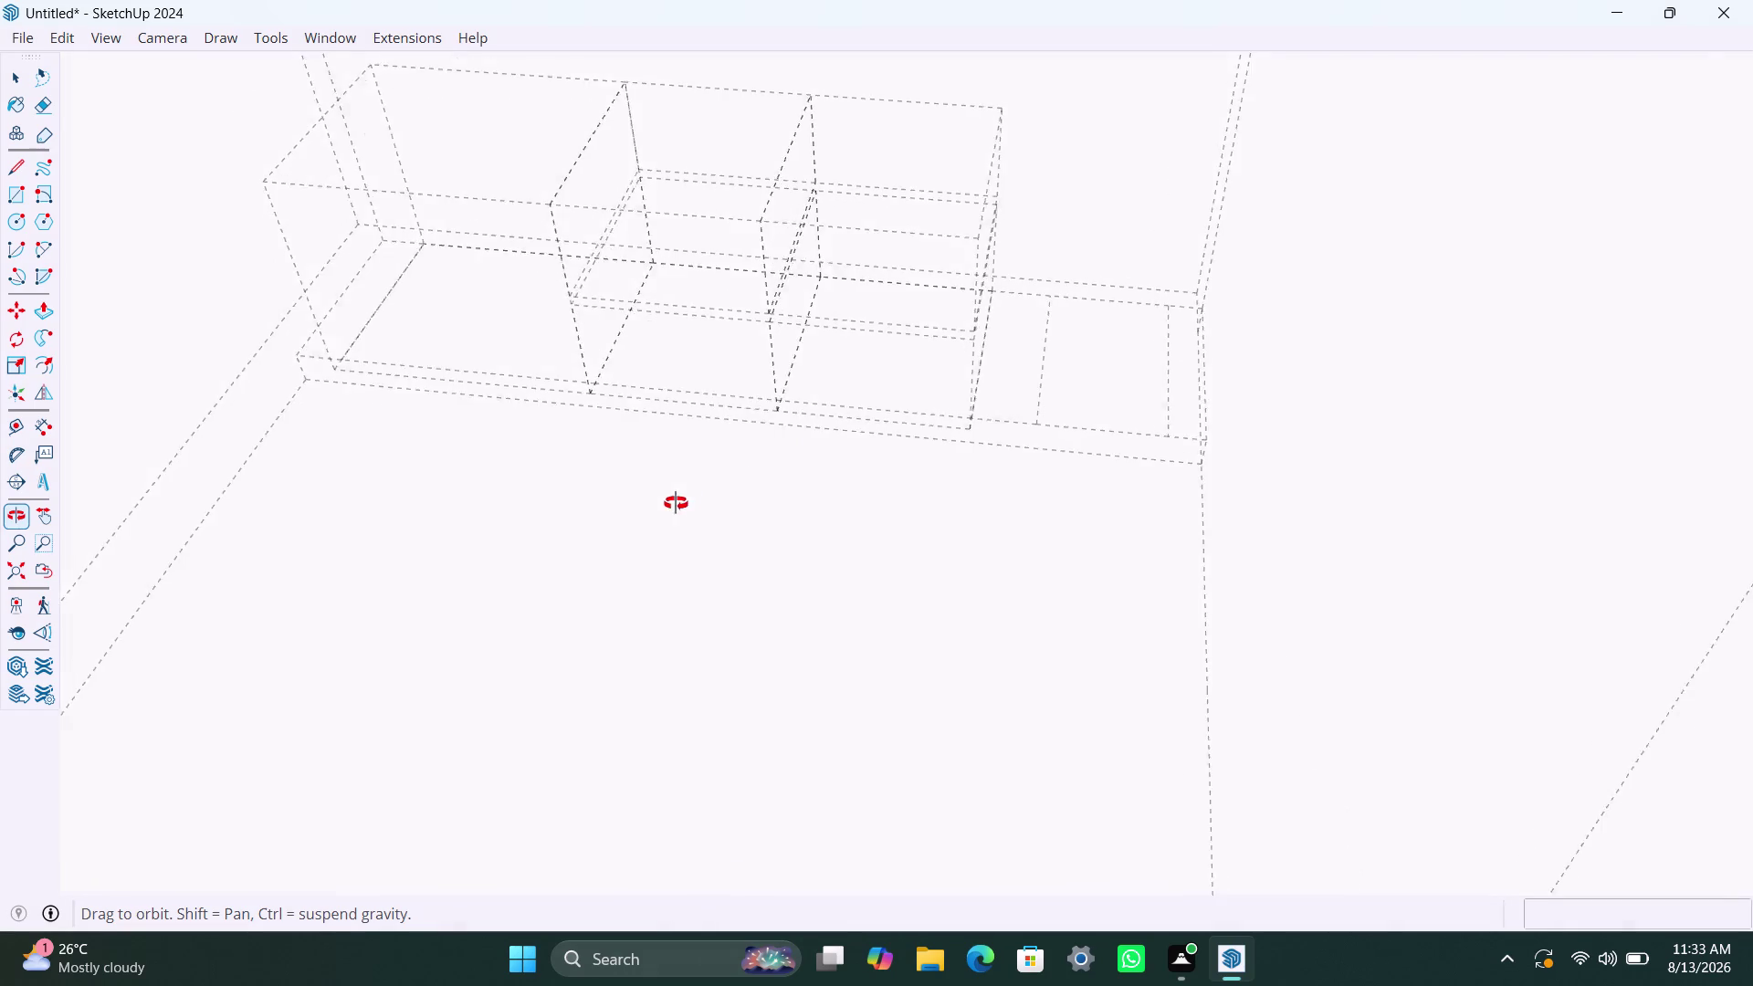
middle_drag(681, 500, 508, 450)
scroll(up, 3)
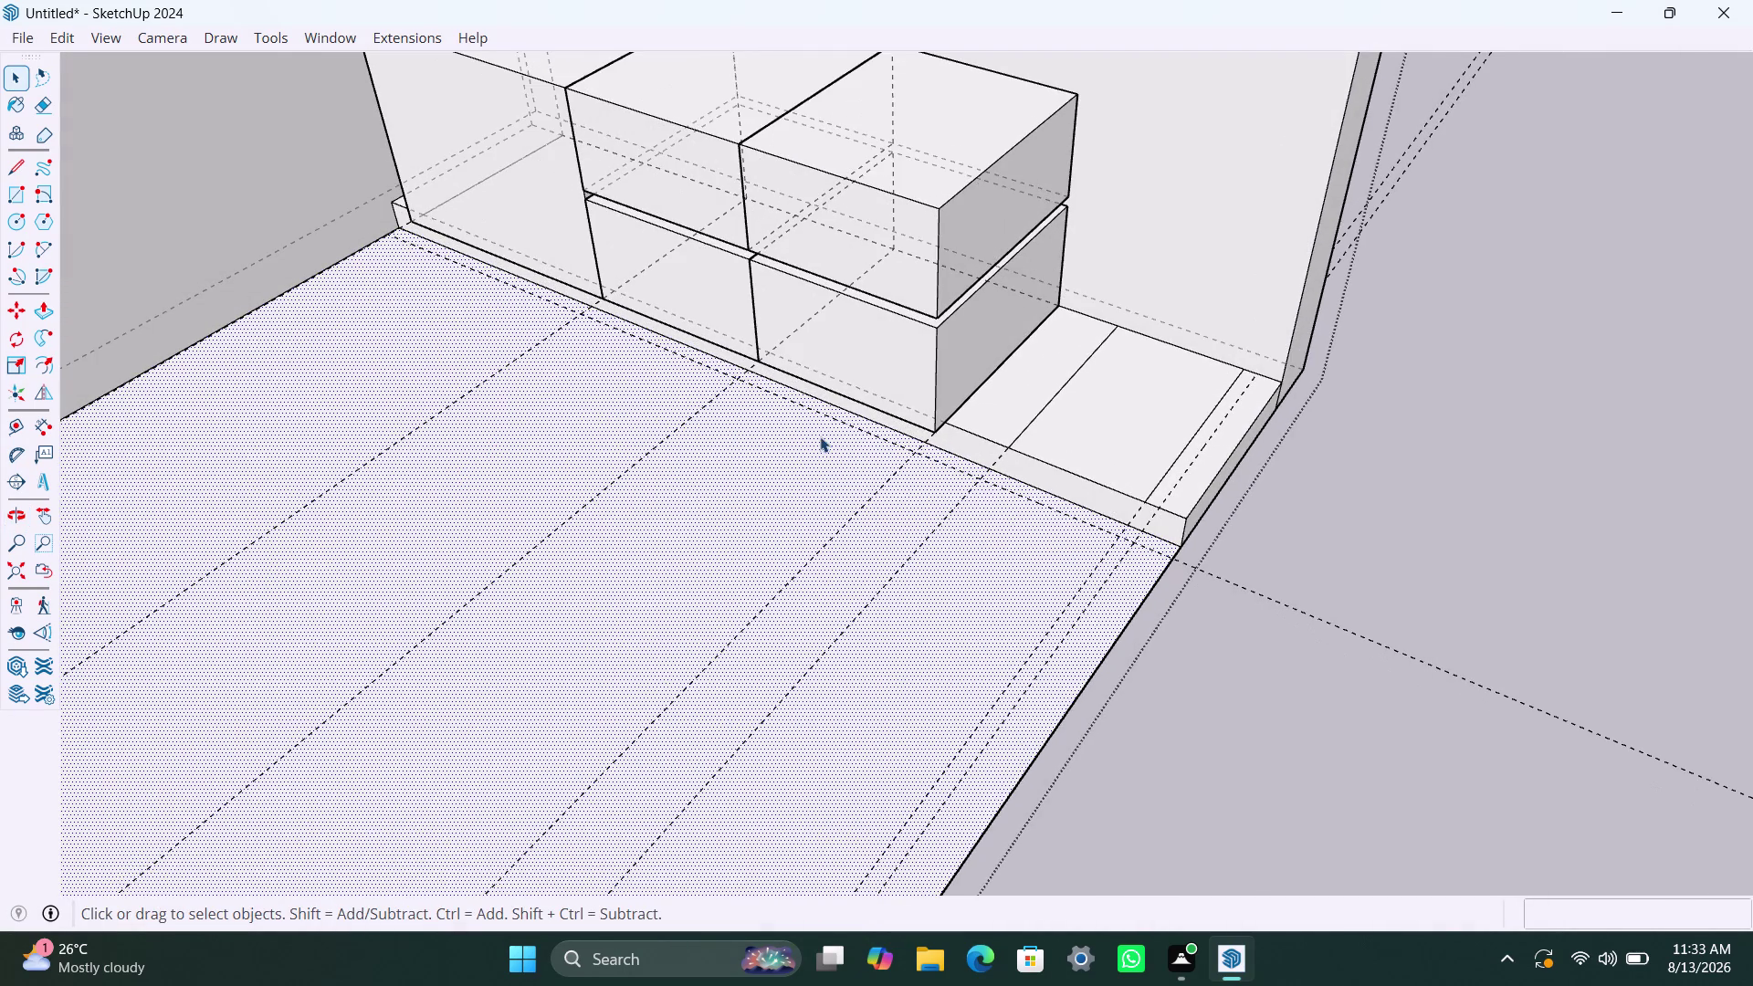
middle_drag(829, 445, 808, 576)
scroll(down, 3)
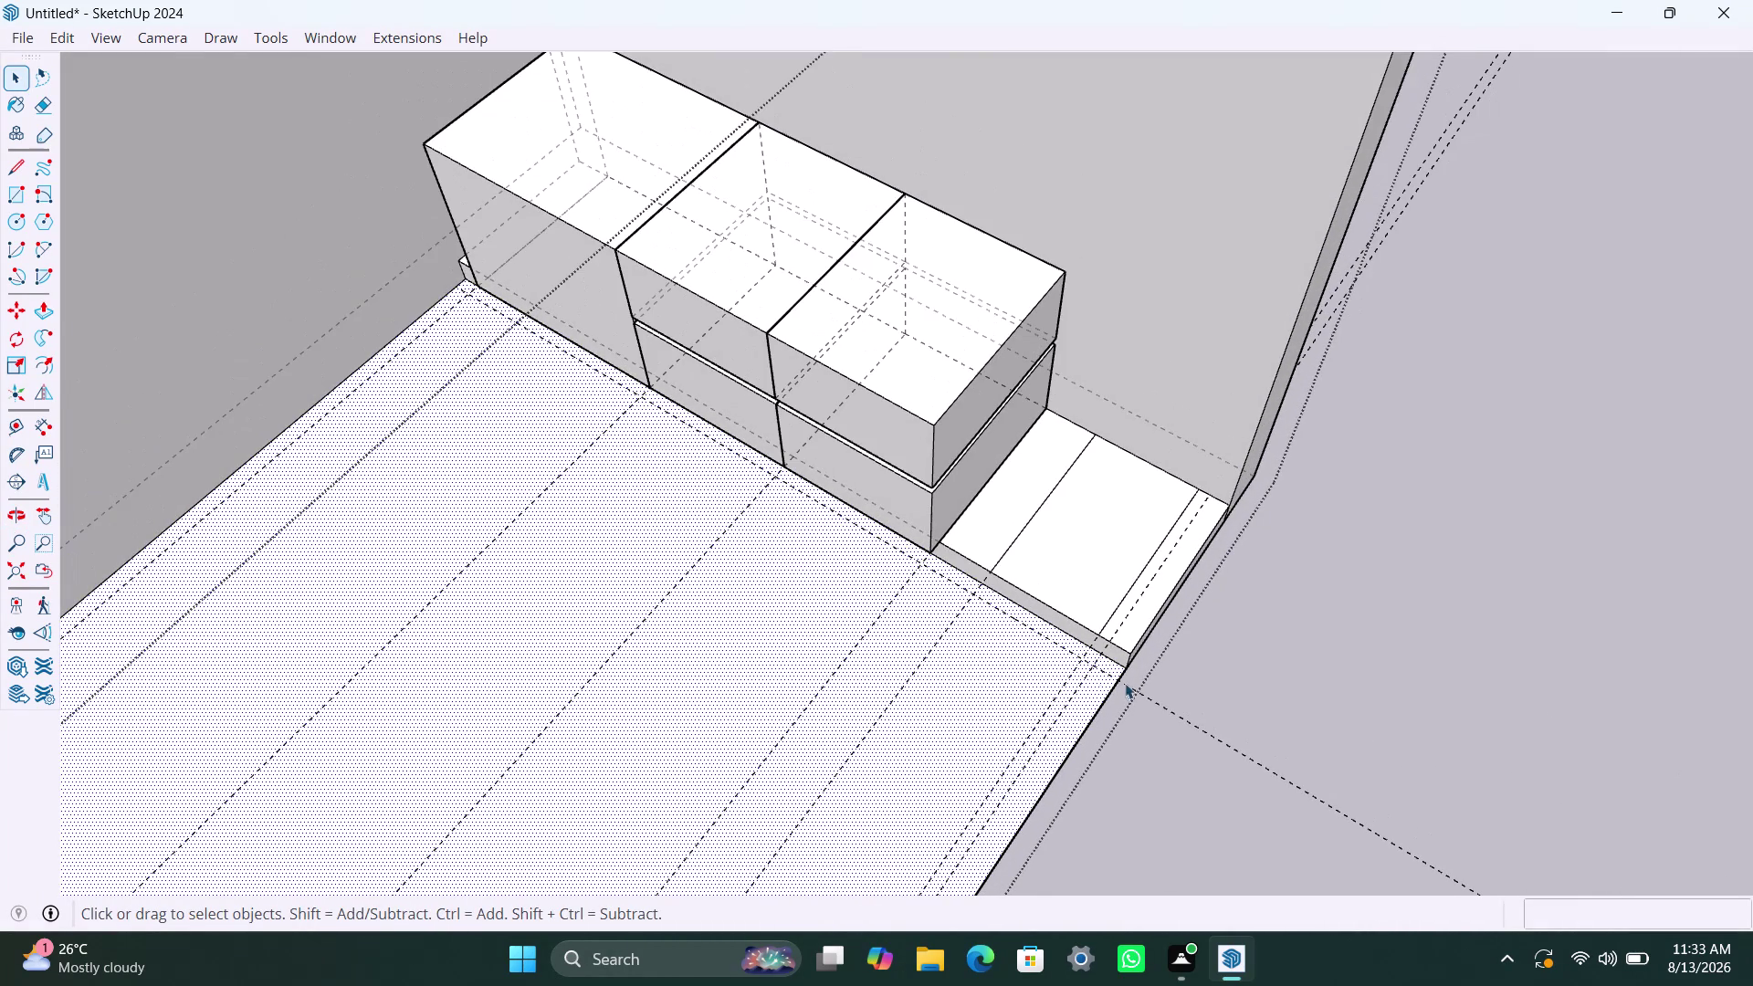
scroll(down, 3)
click(1234, 626)
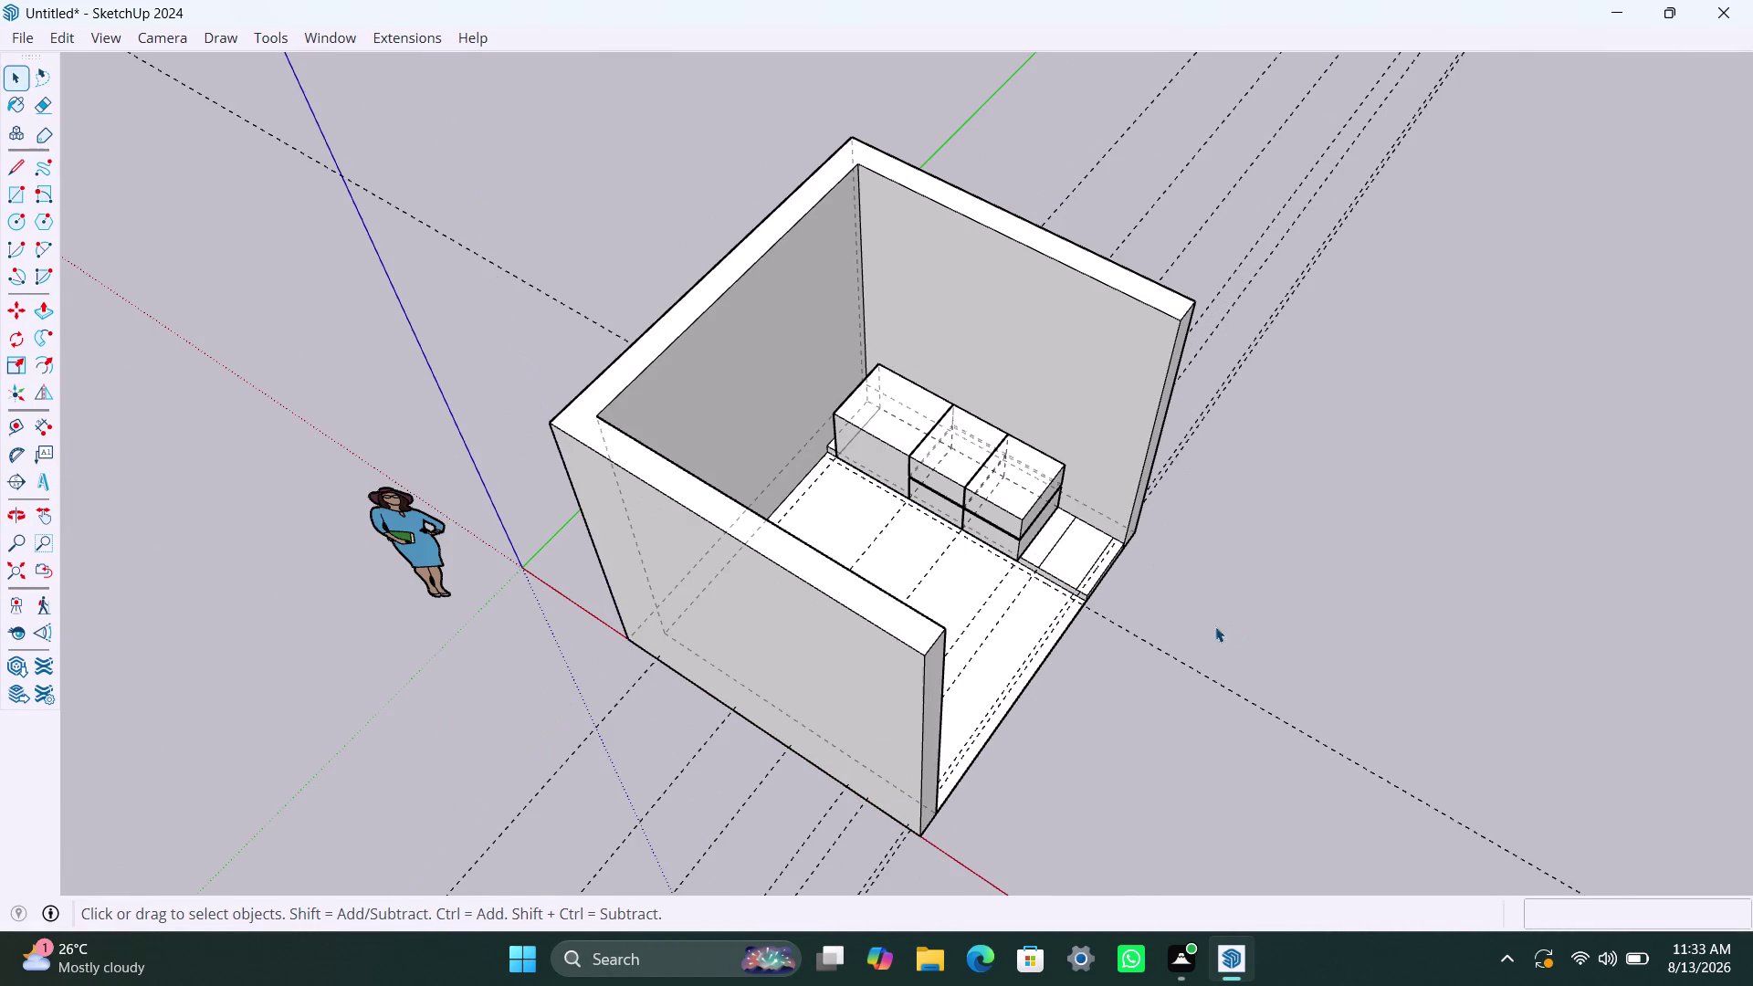
Try context menus on the room group and on empty space, then dismiss them.
click(518, 278)
right_click(519, 279)
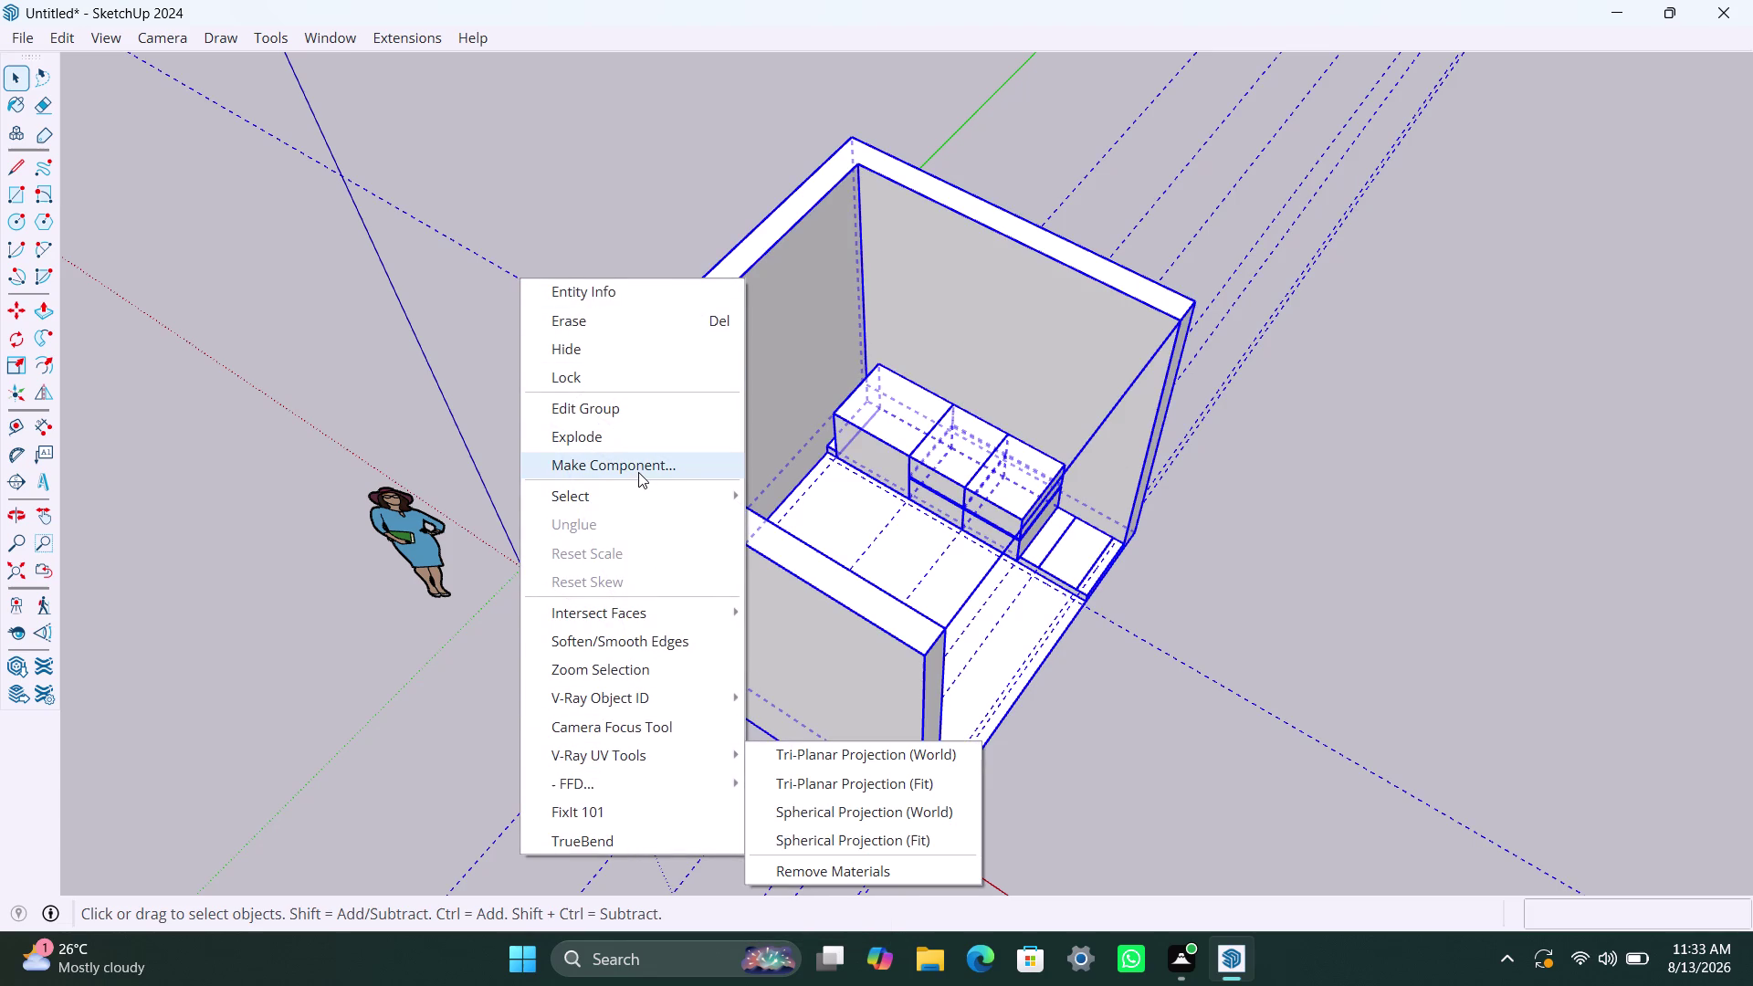
right_click(1335, 491)
right_click(1336, 490)
right_click(1307, 486)
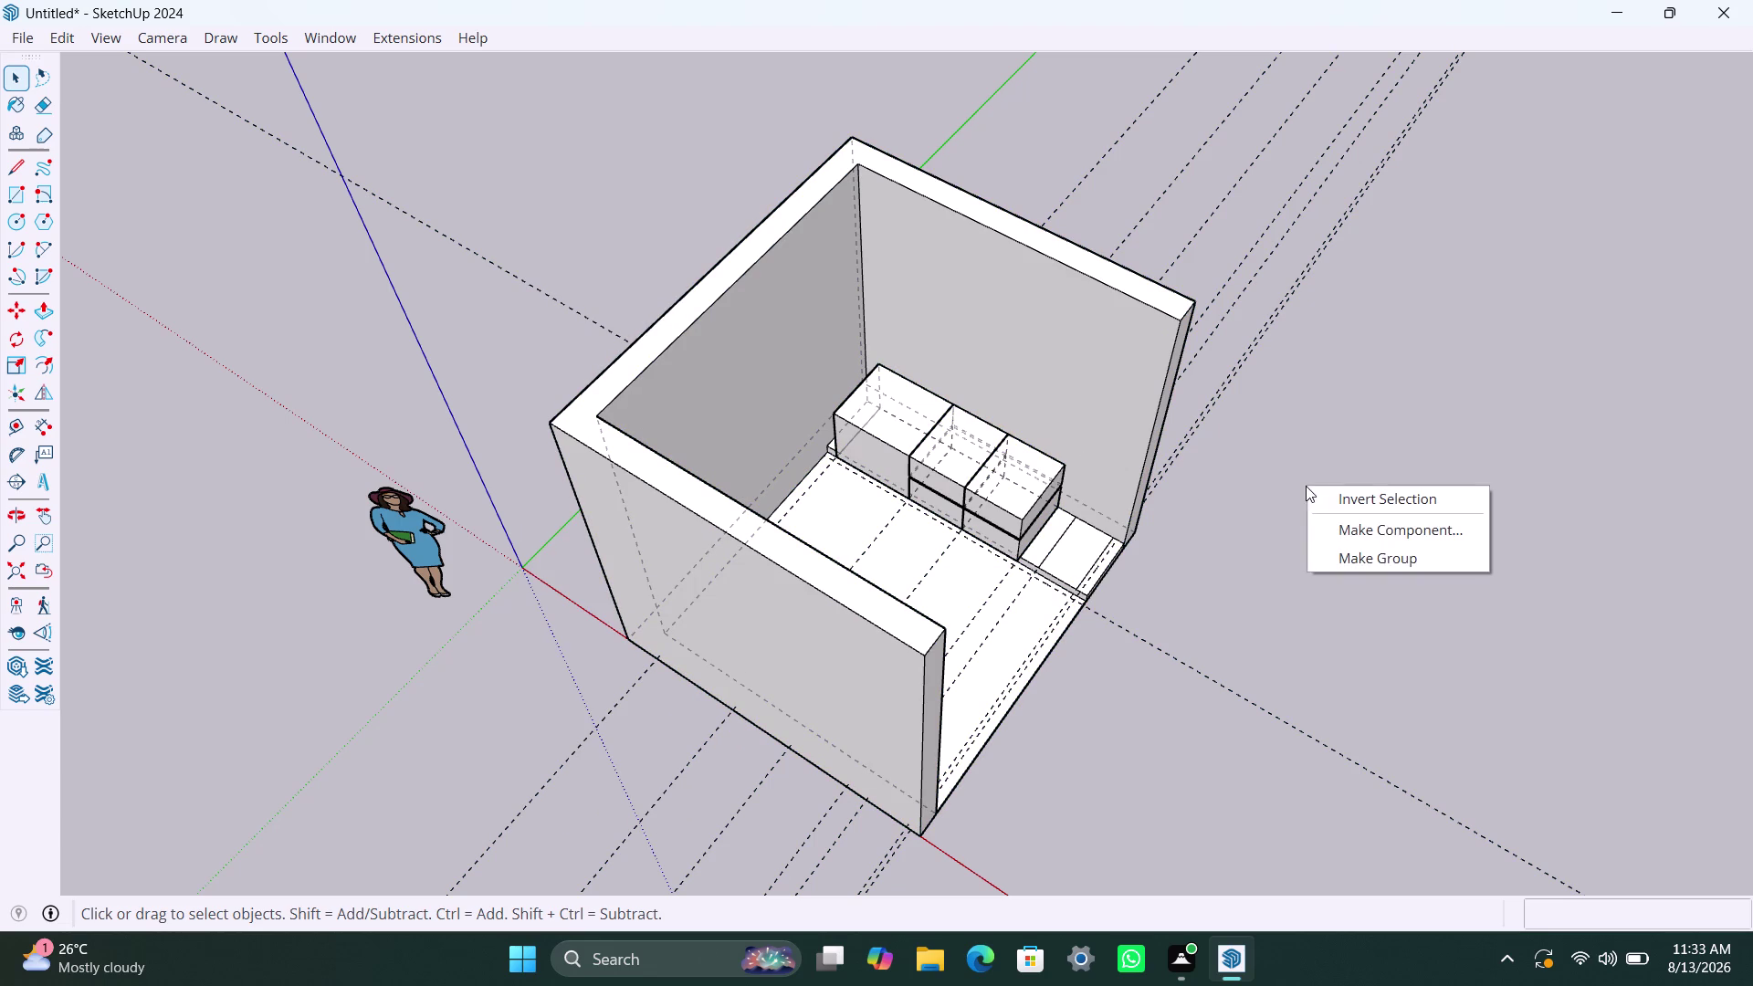
click(1305, 485)
Select the entire model, run Edit > Delete Guides, and deselect.
drag(542, 190, 530, 207)
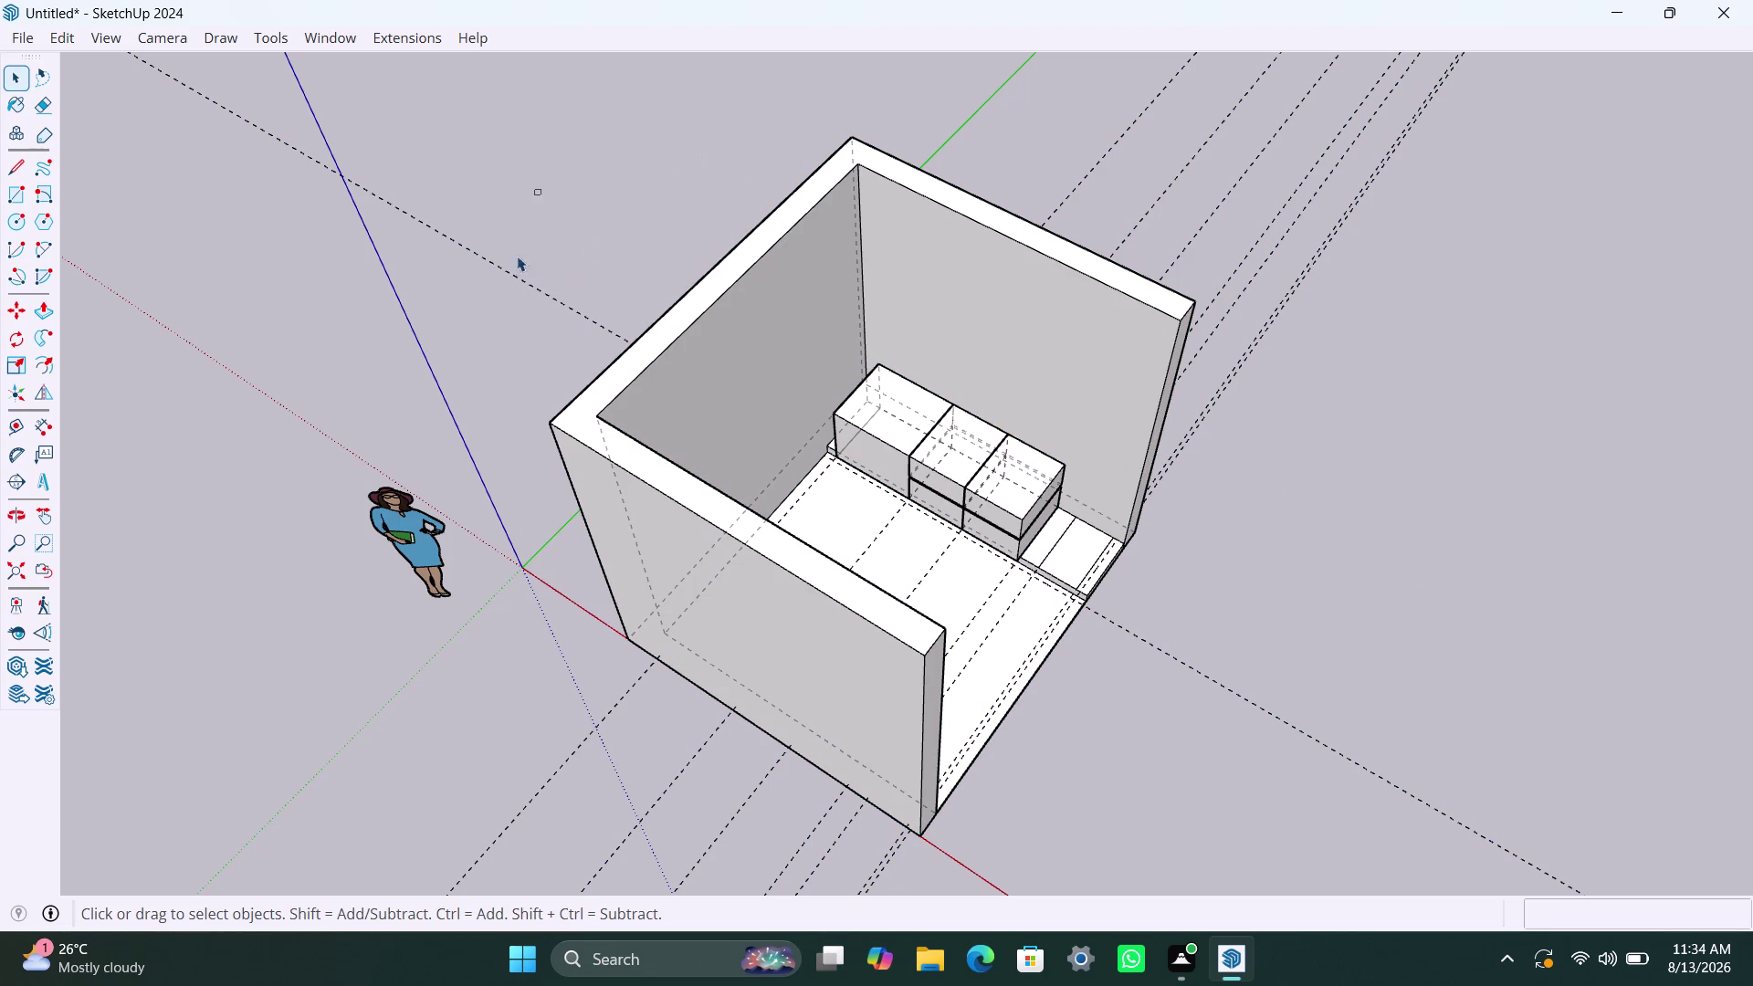
drag(531, 208, 1389, 821)
click(1137, 276)
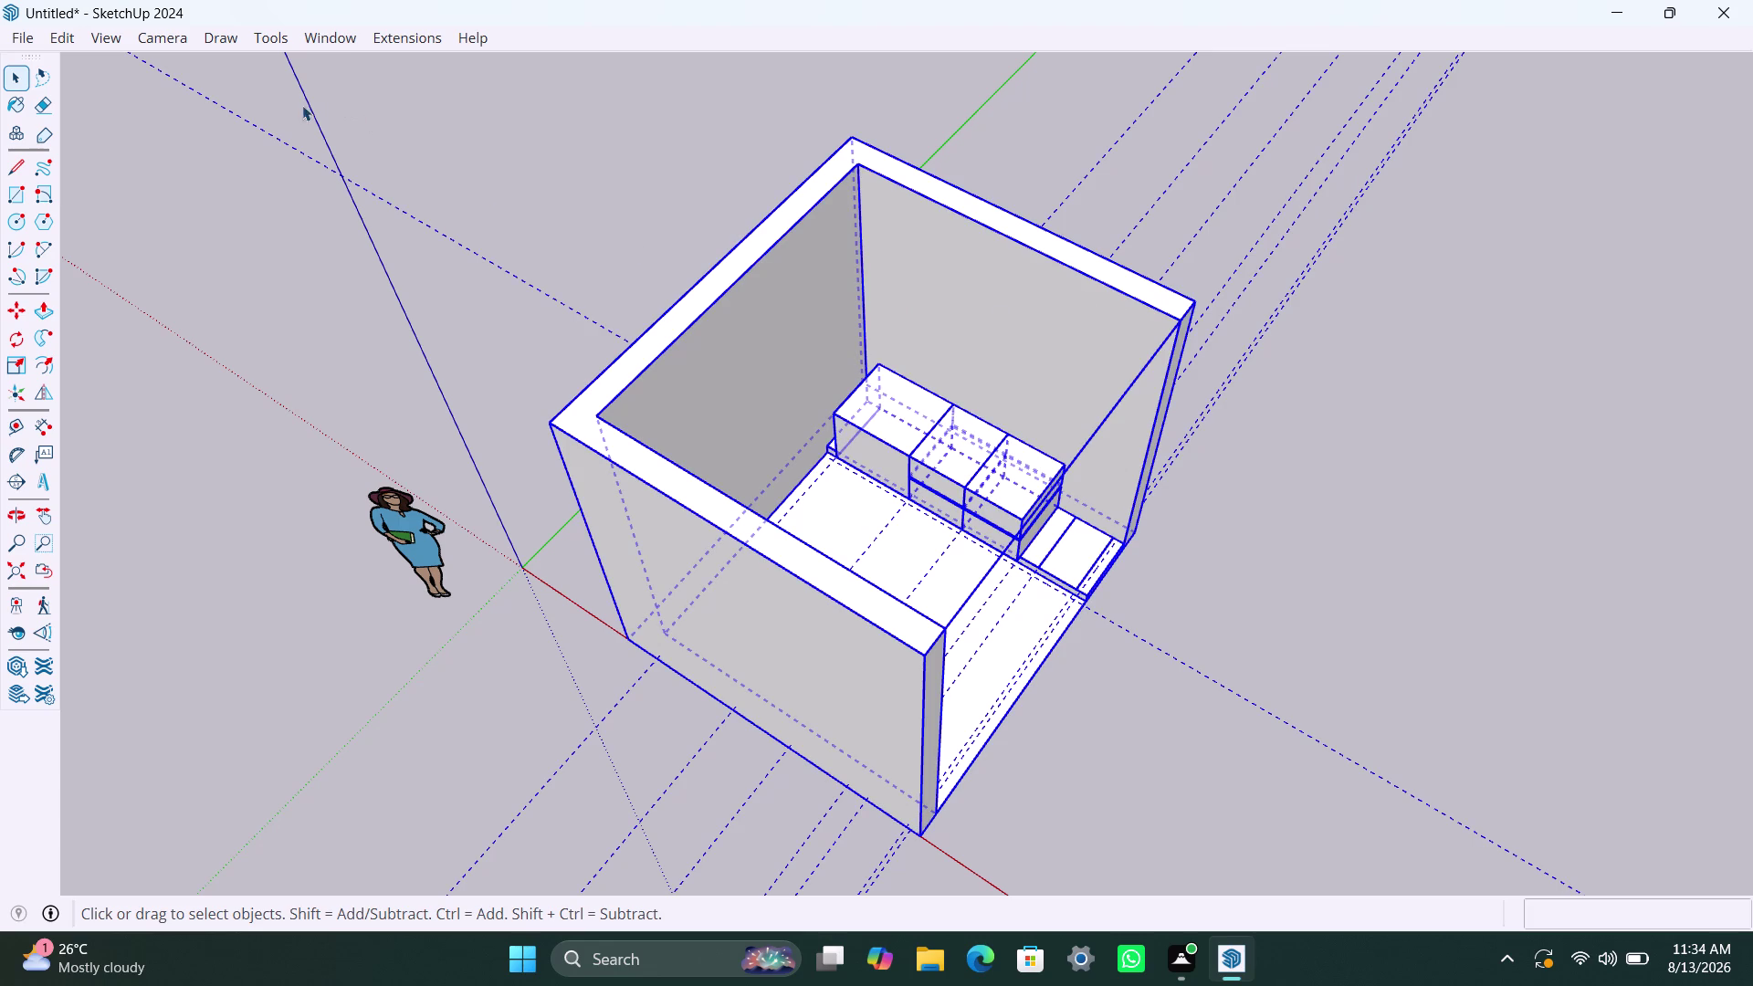
click(60, 32)
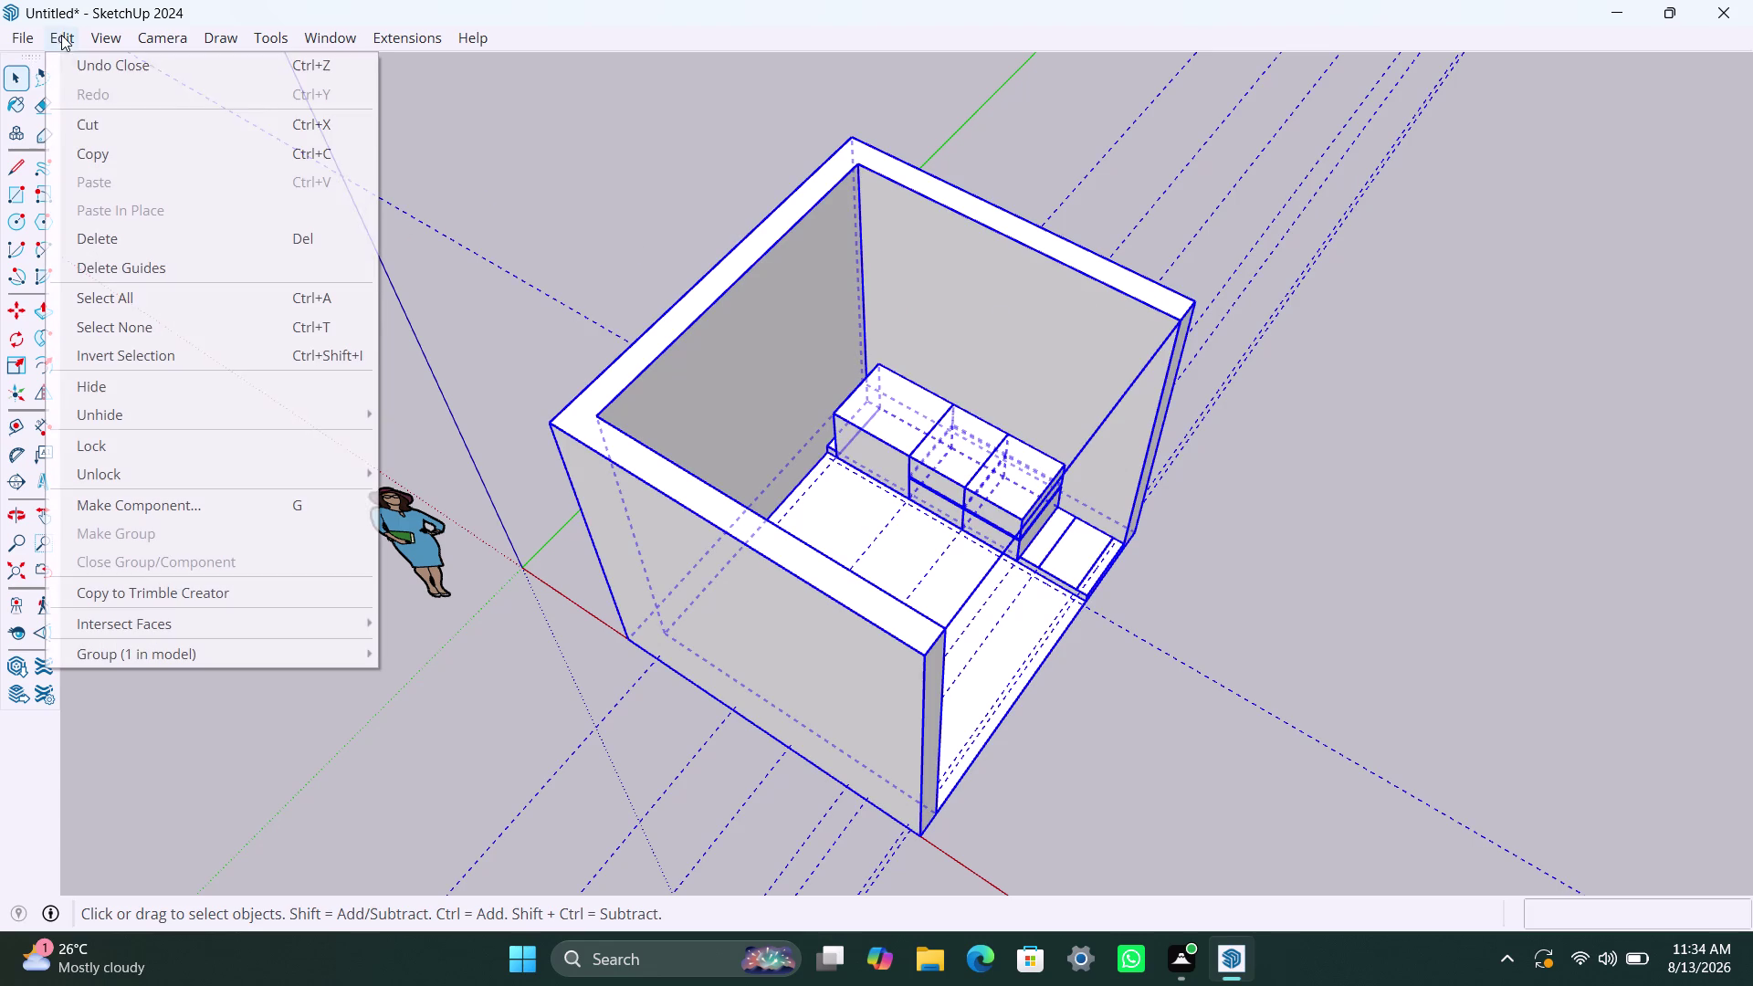
click(213, 278)
click(512, 332)
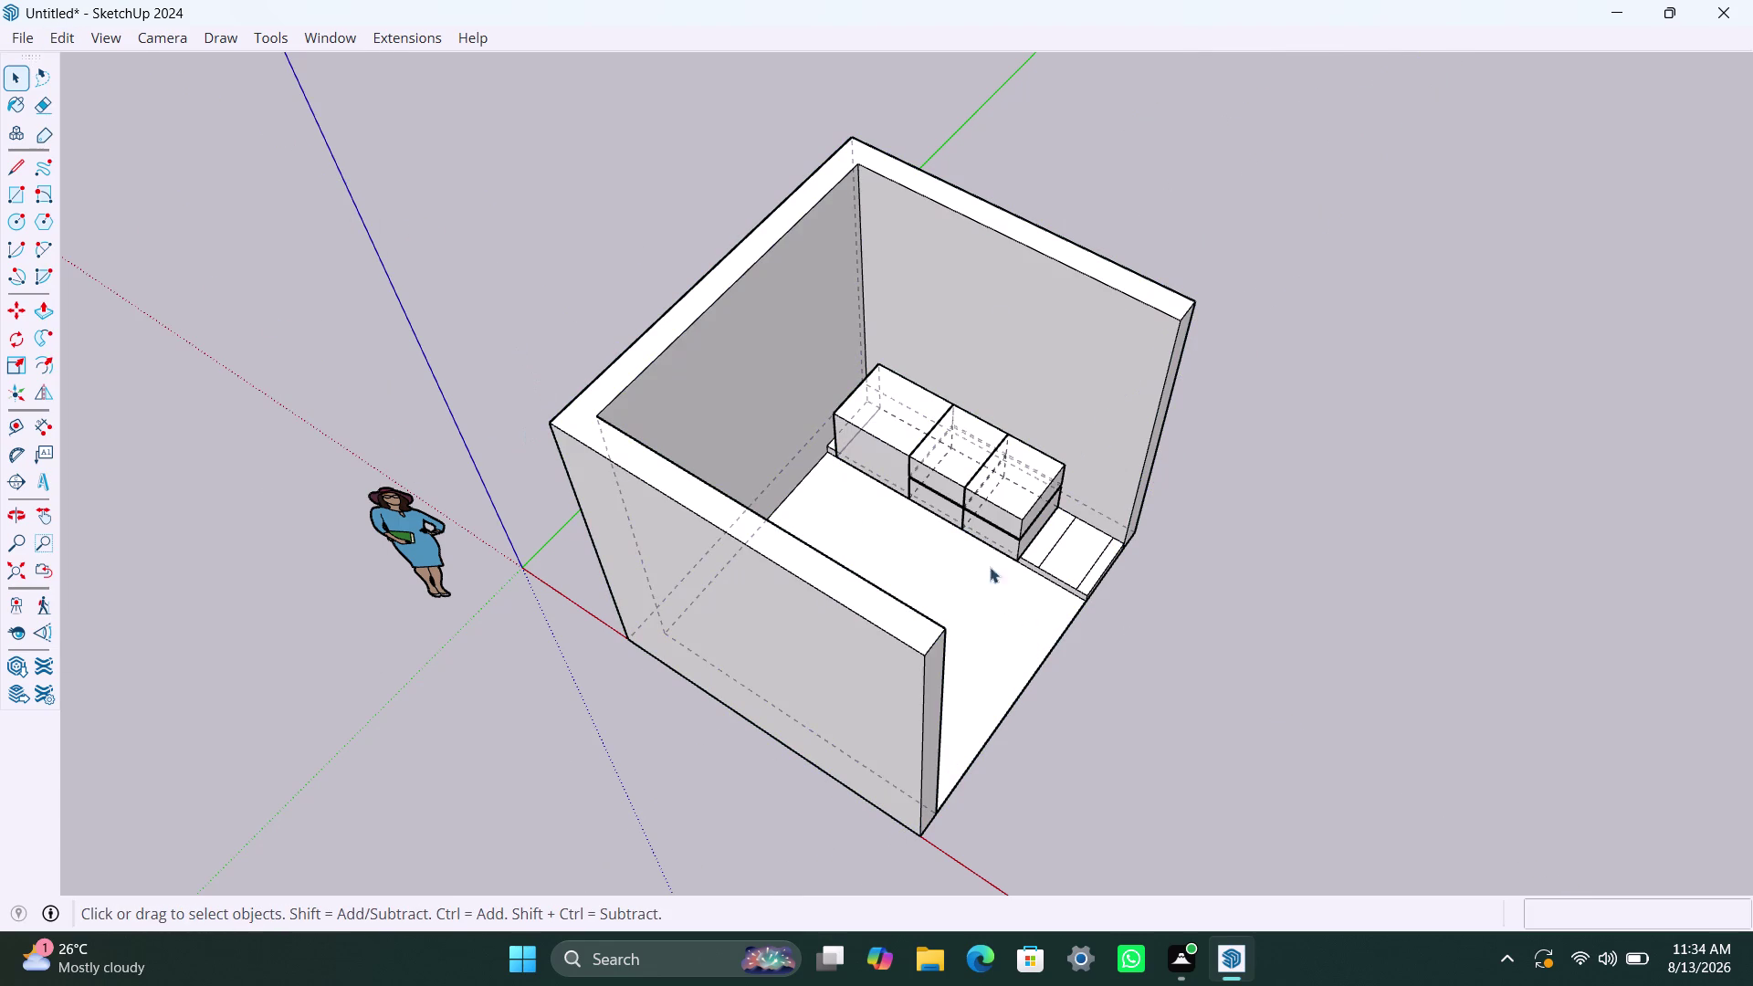
scroll(up, 3)
scroll(up, 3)
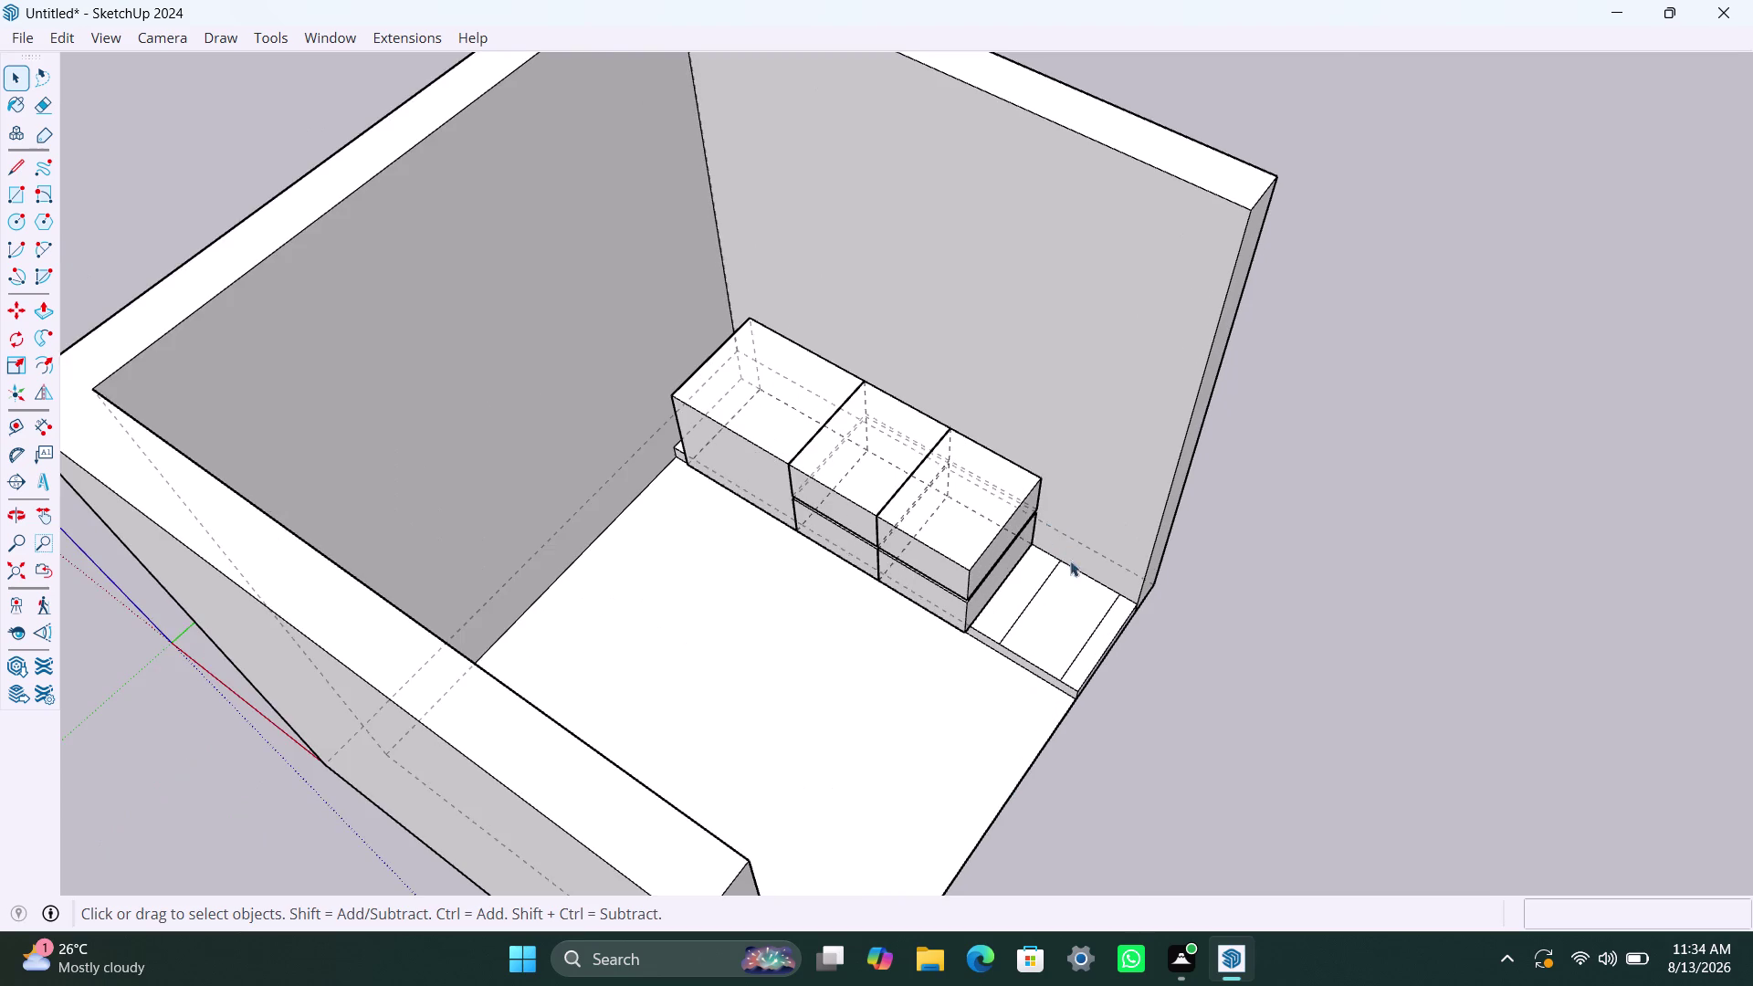
scroll(up, 3)
scroll(up, 3)
scroll(down, 3)
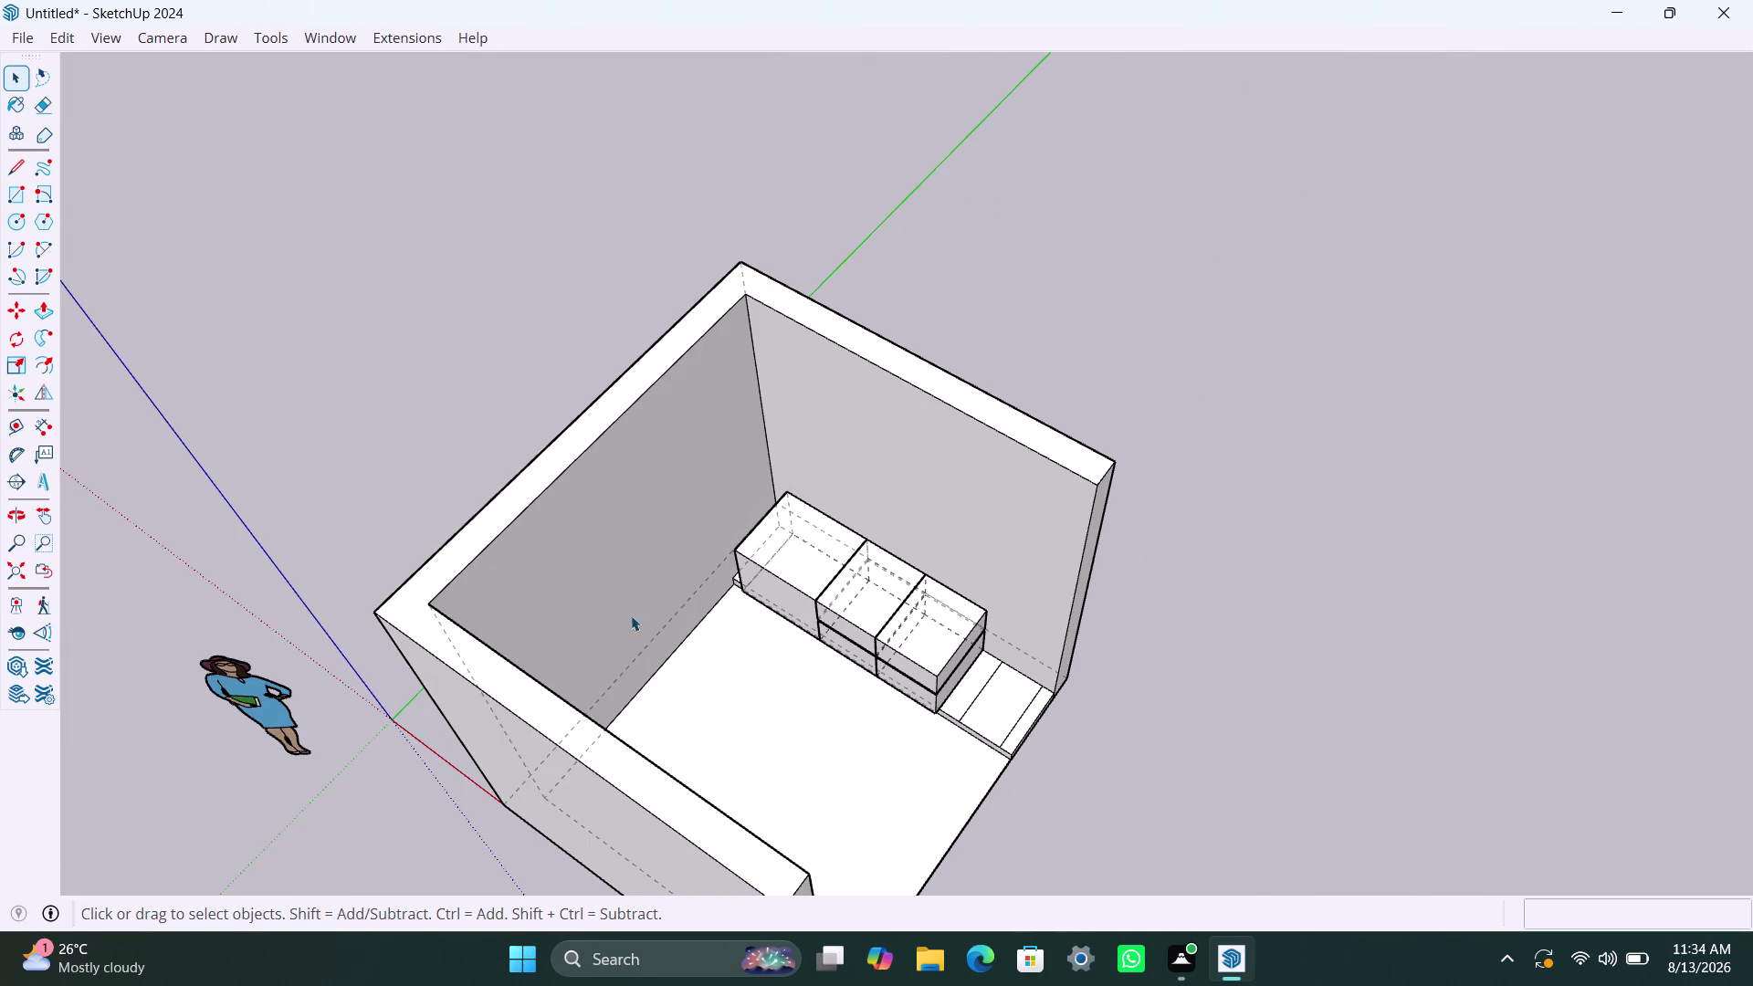
click(579, 717)
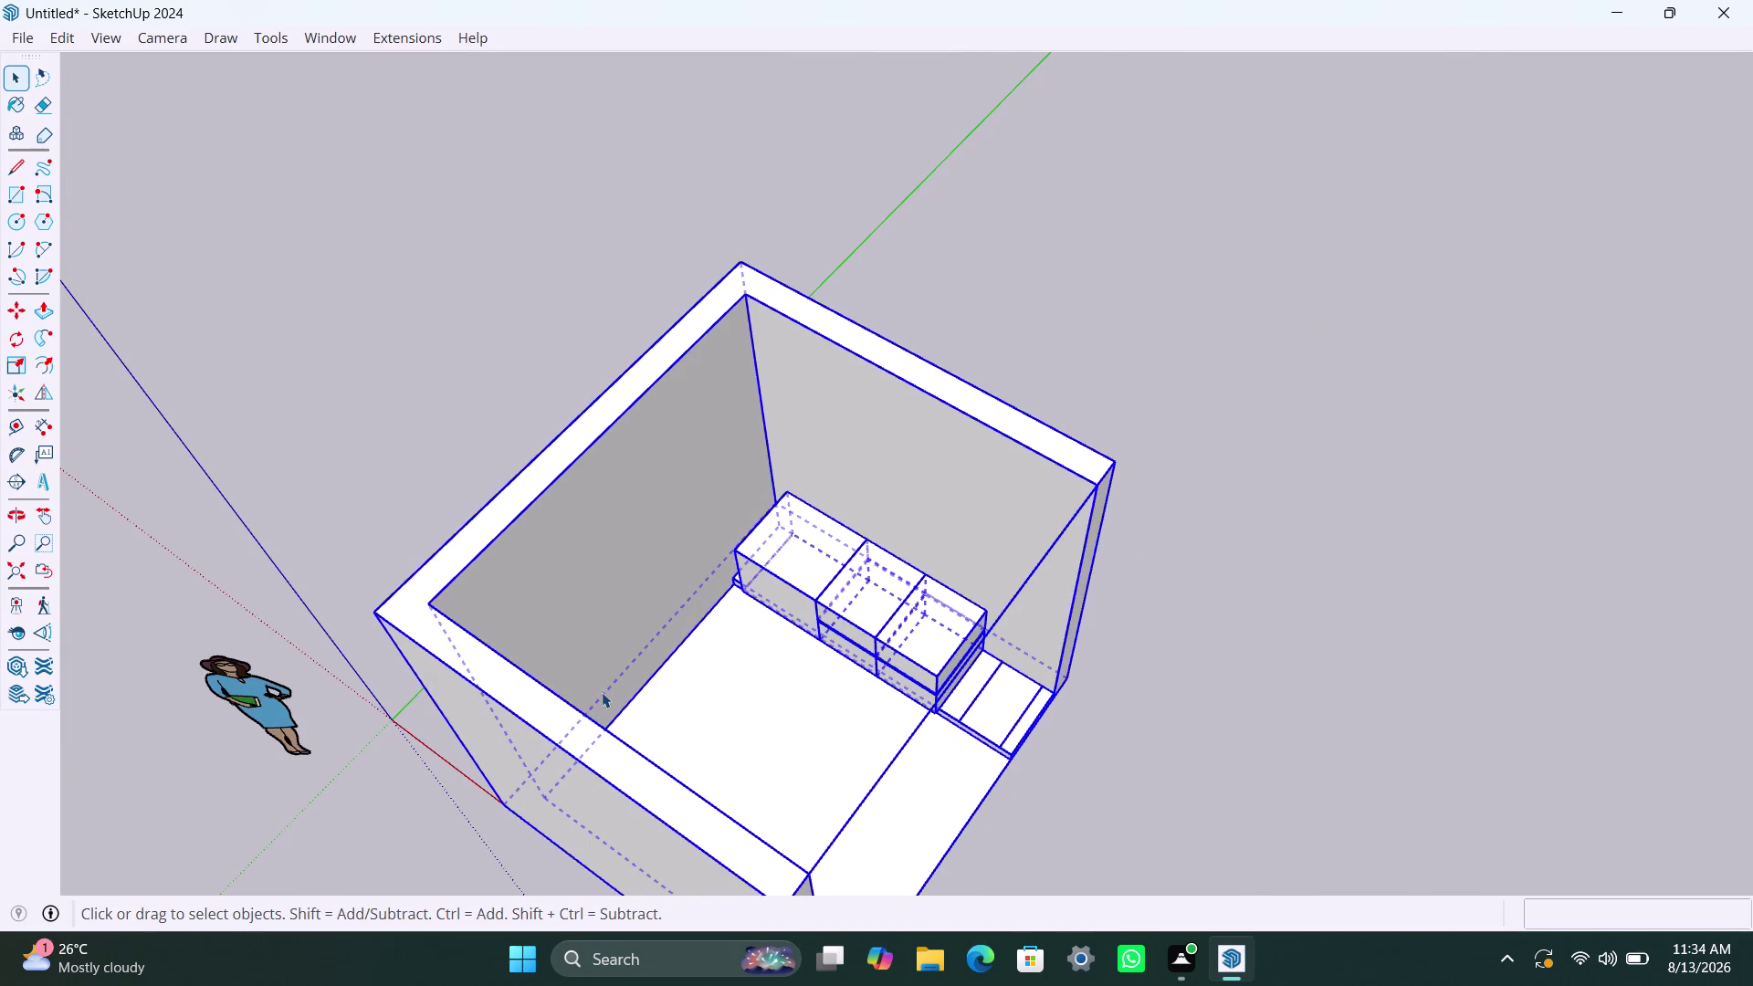
click(602, 692)
double_click(602, 692)
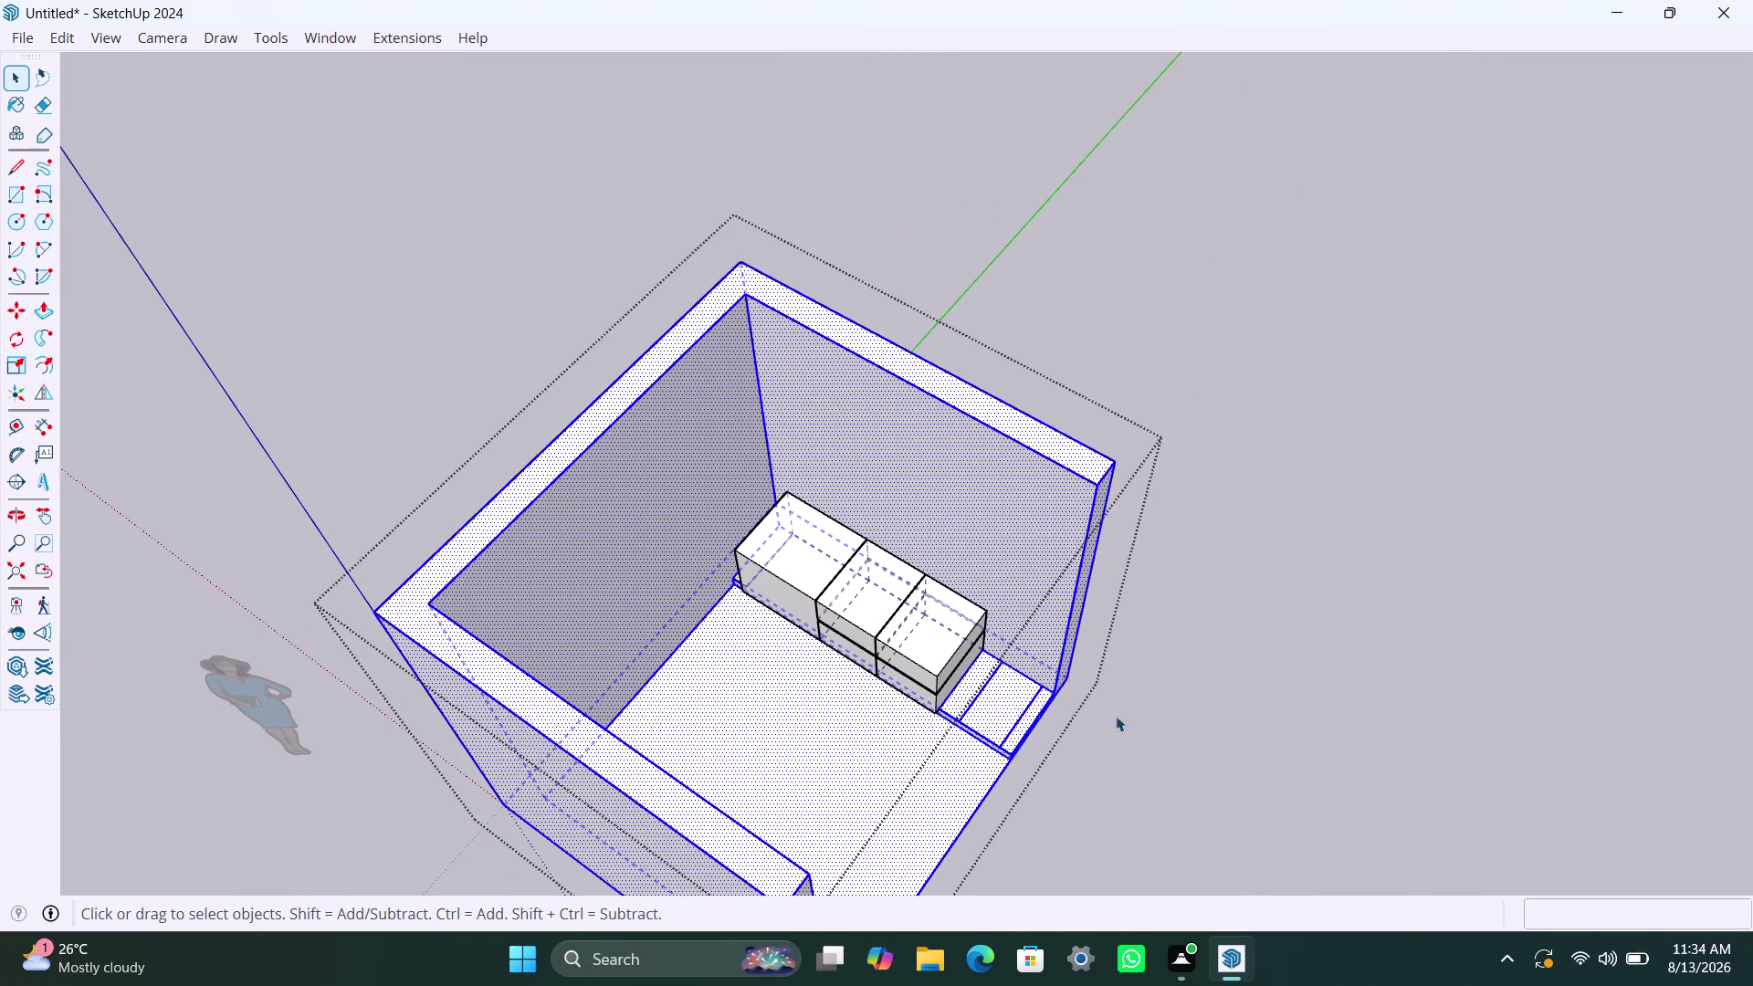
click(1166, 731)
scroll(up, 3)
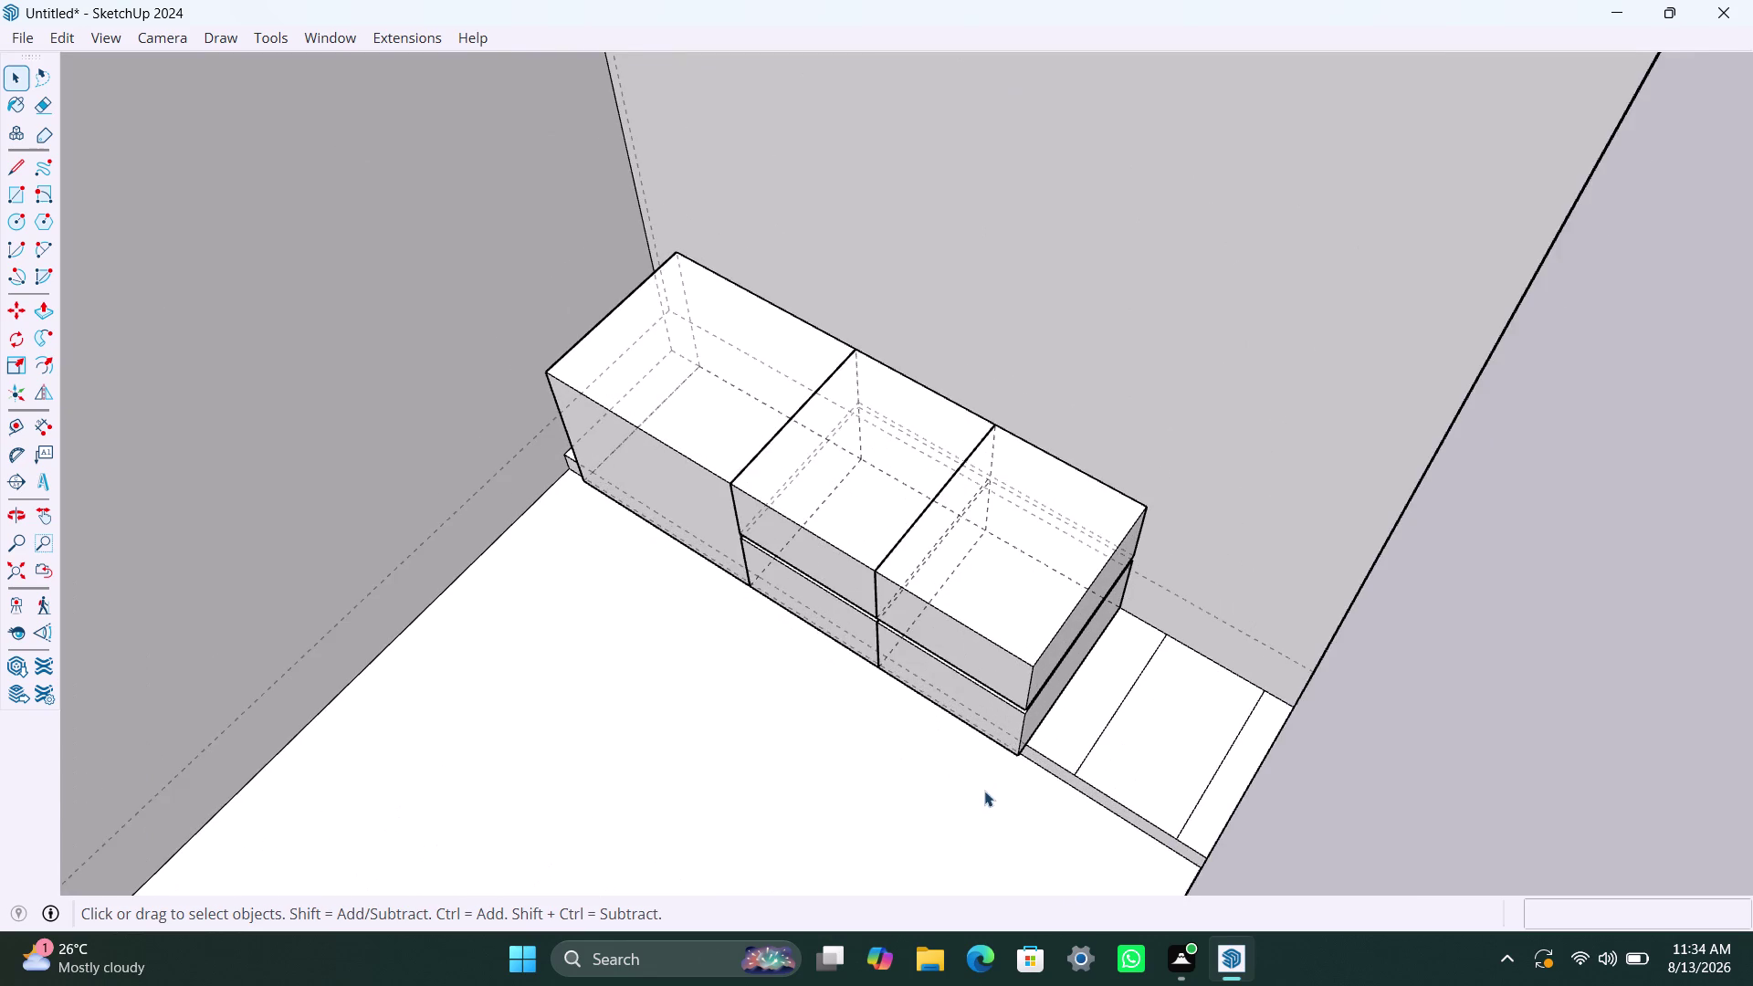
scroll(up, 3)
scroll(up, 3)
middle_drag(925, 847, 924, 839)
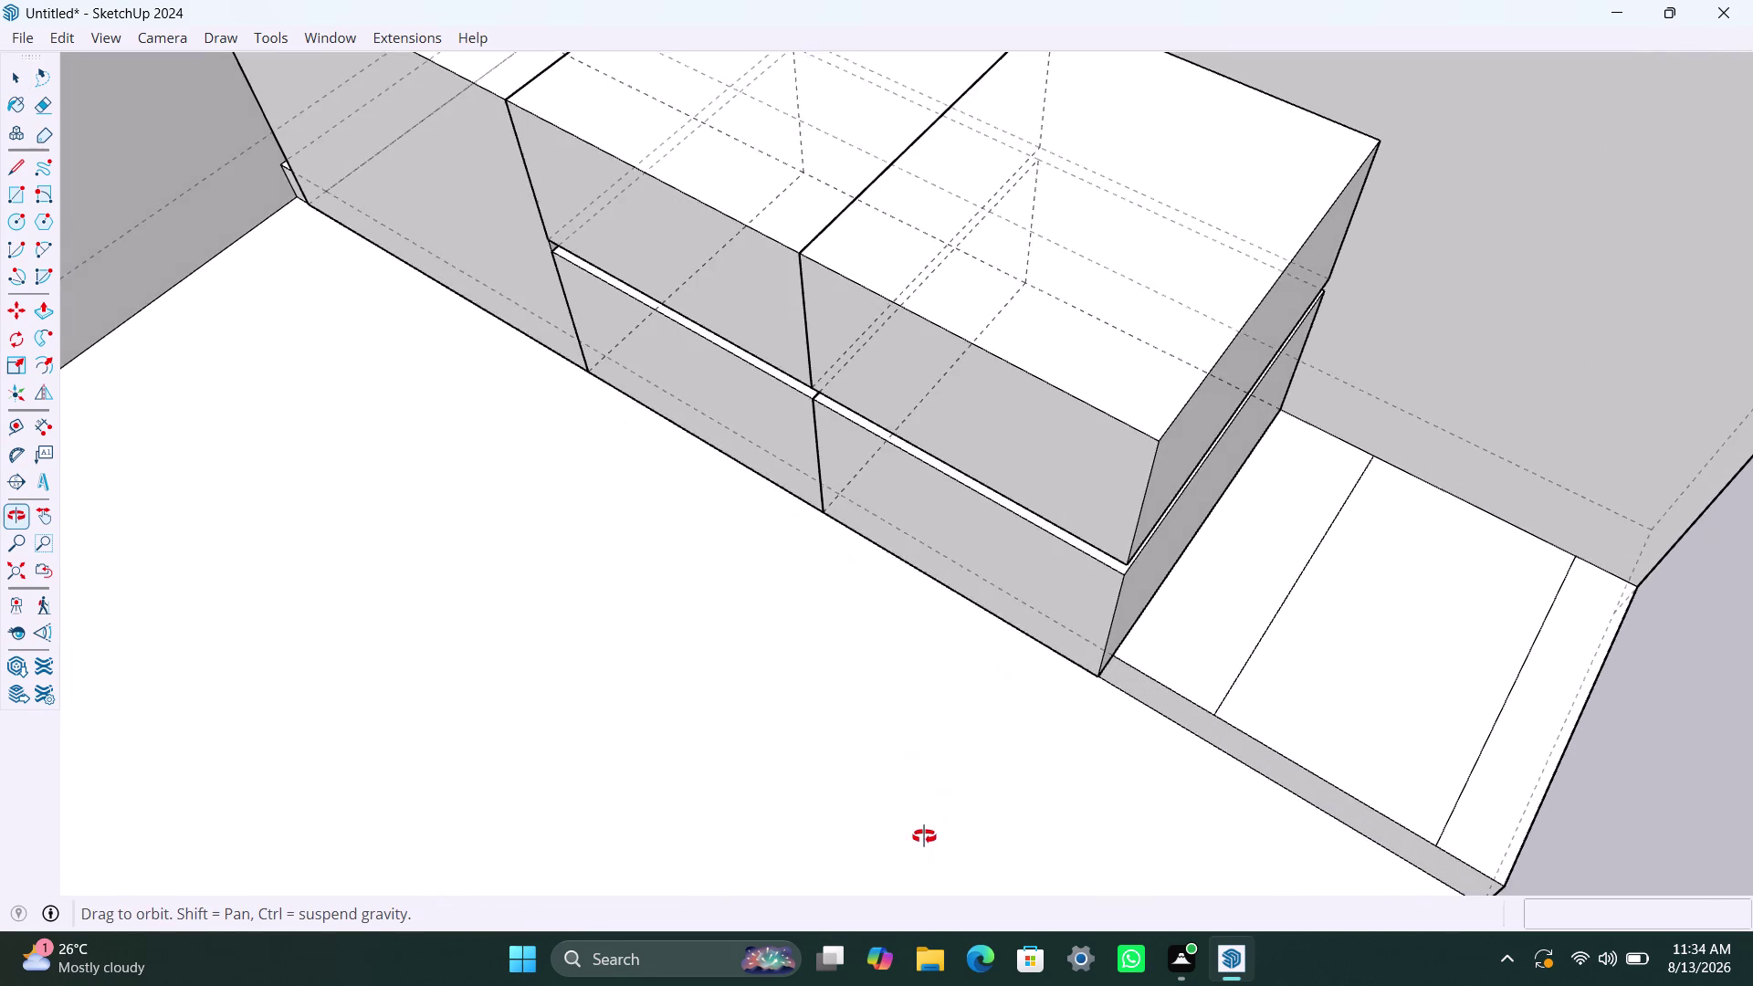
middle_drag(924, 839, 1245, 558)
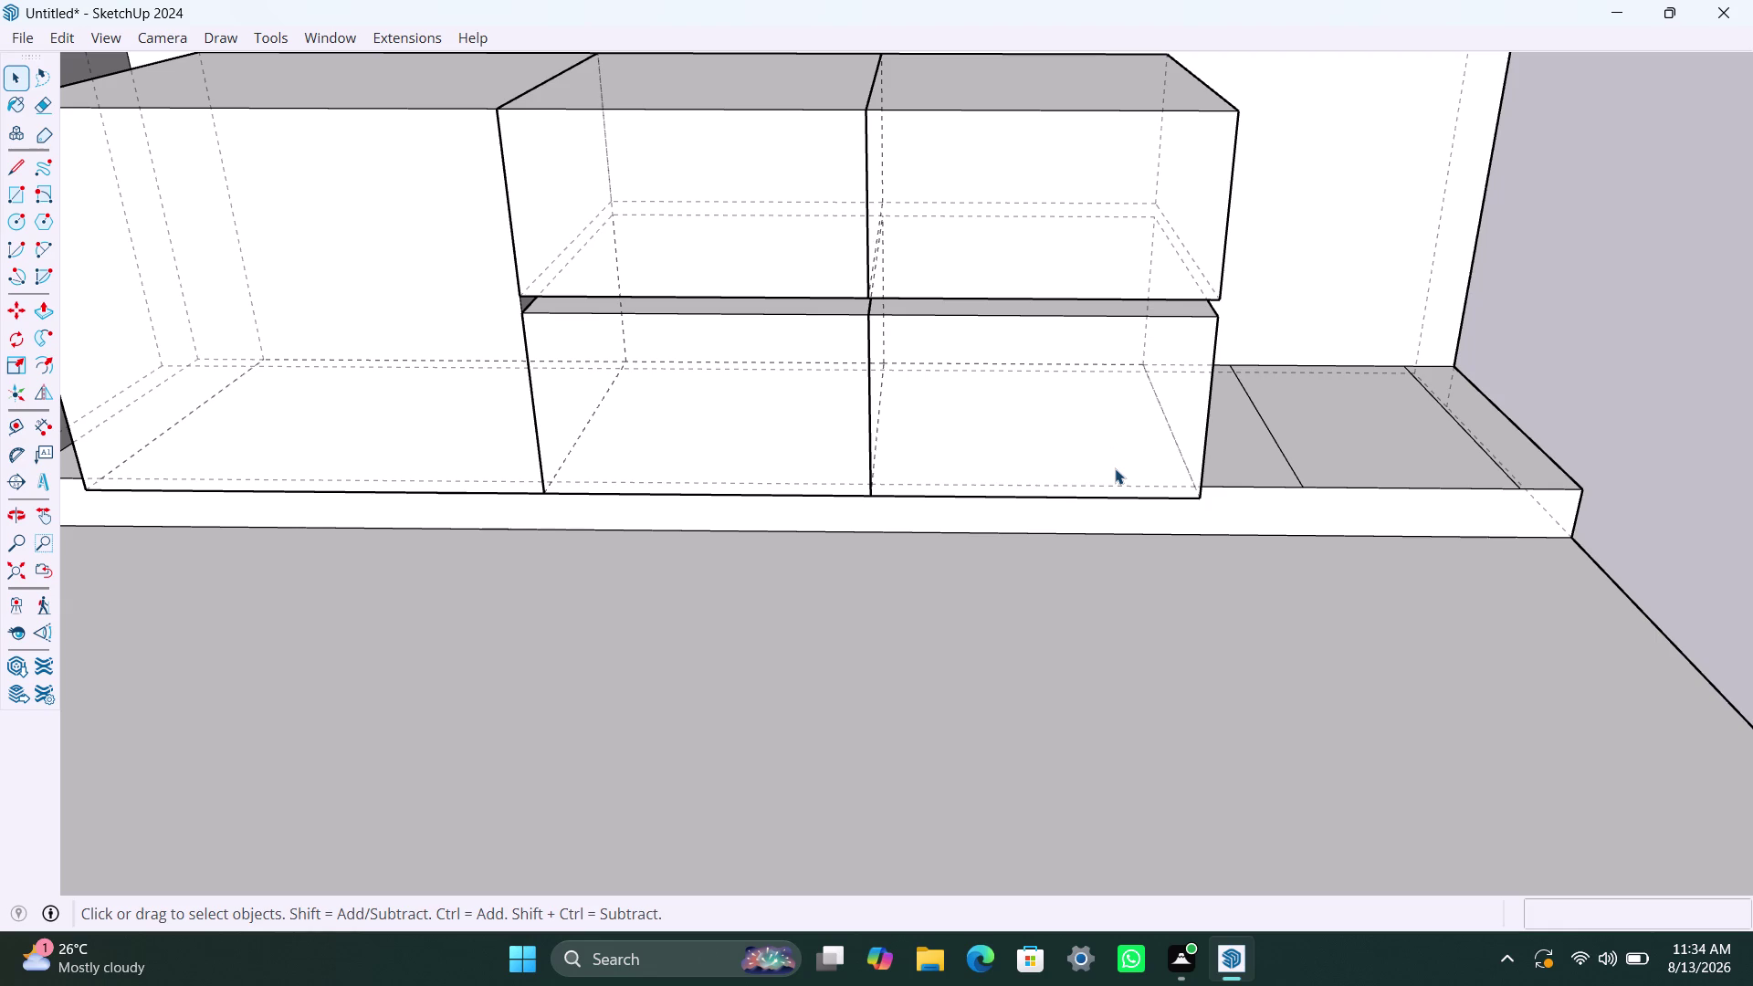
scroll(down, 3)
scroll(down, 3)
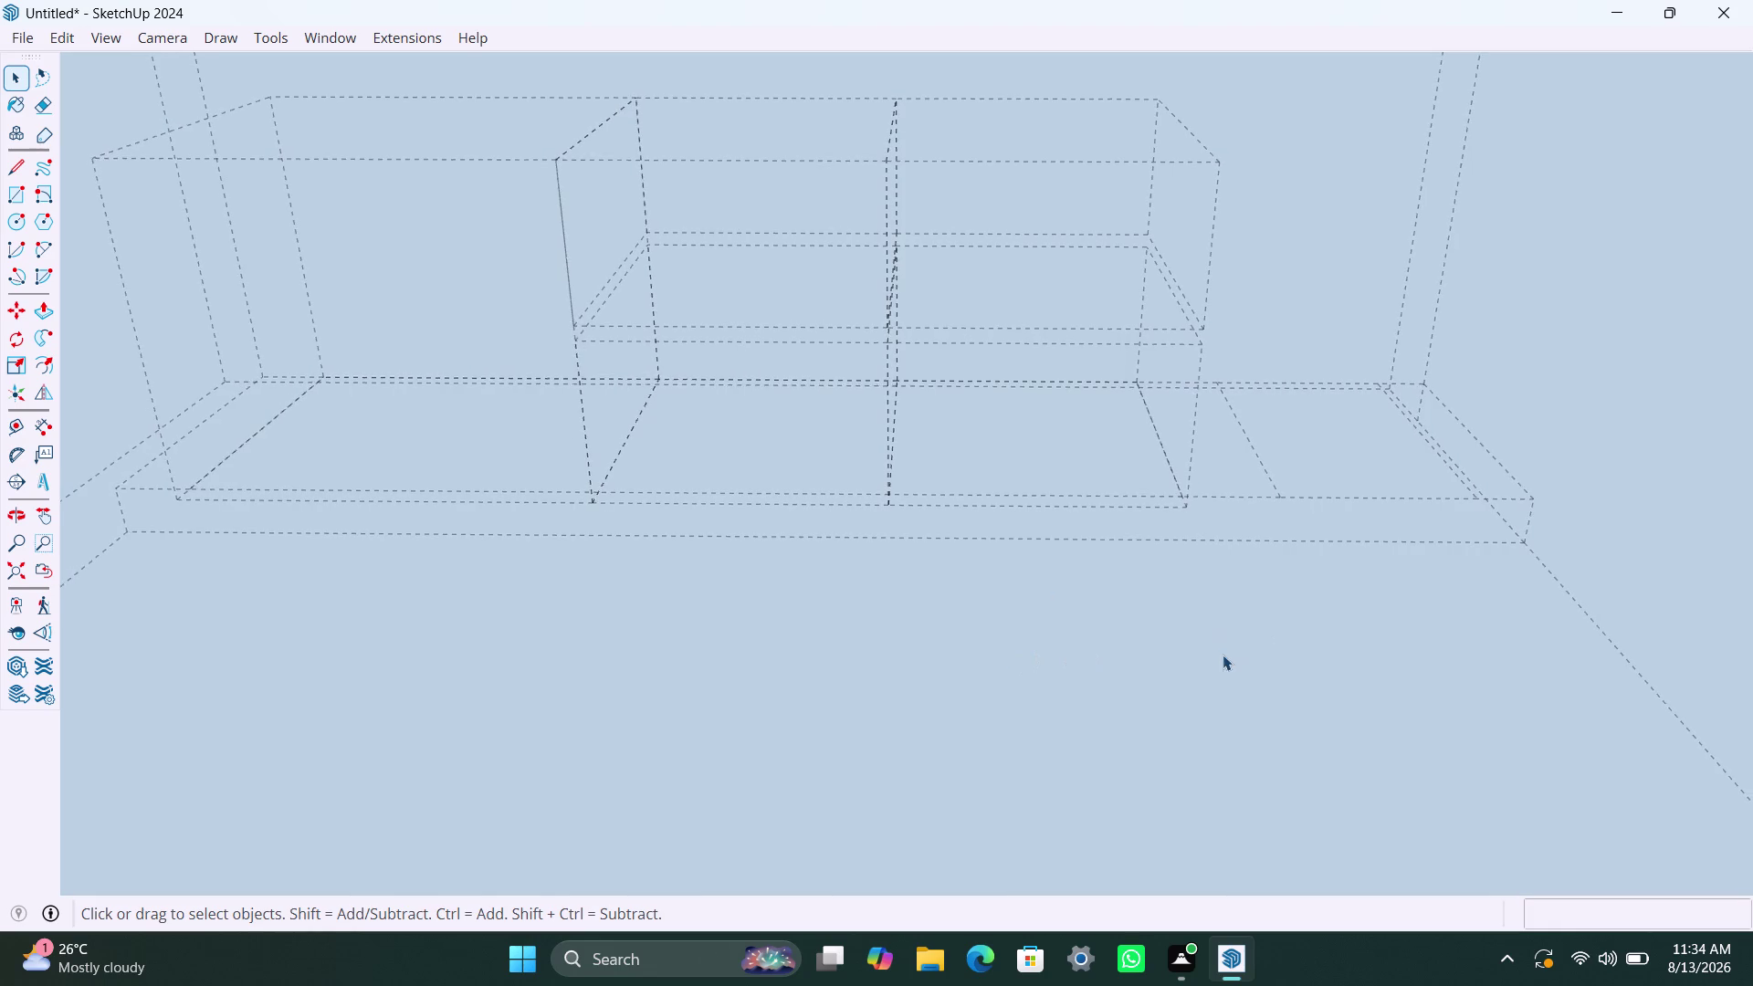
scroll(down, 3)
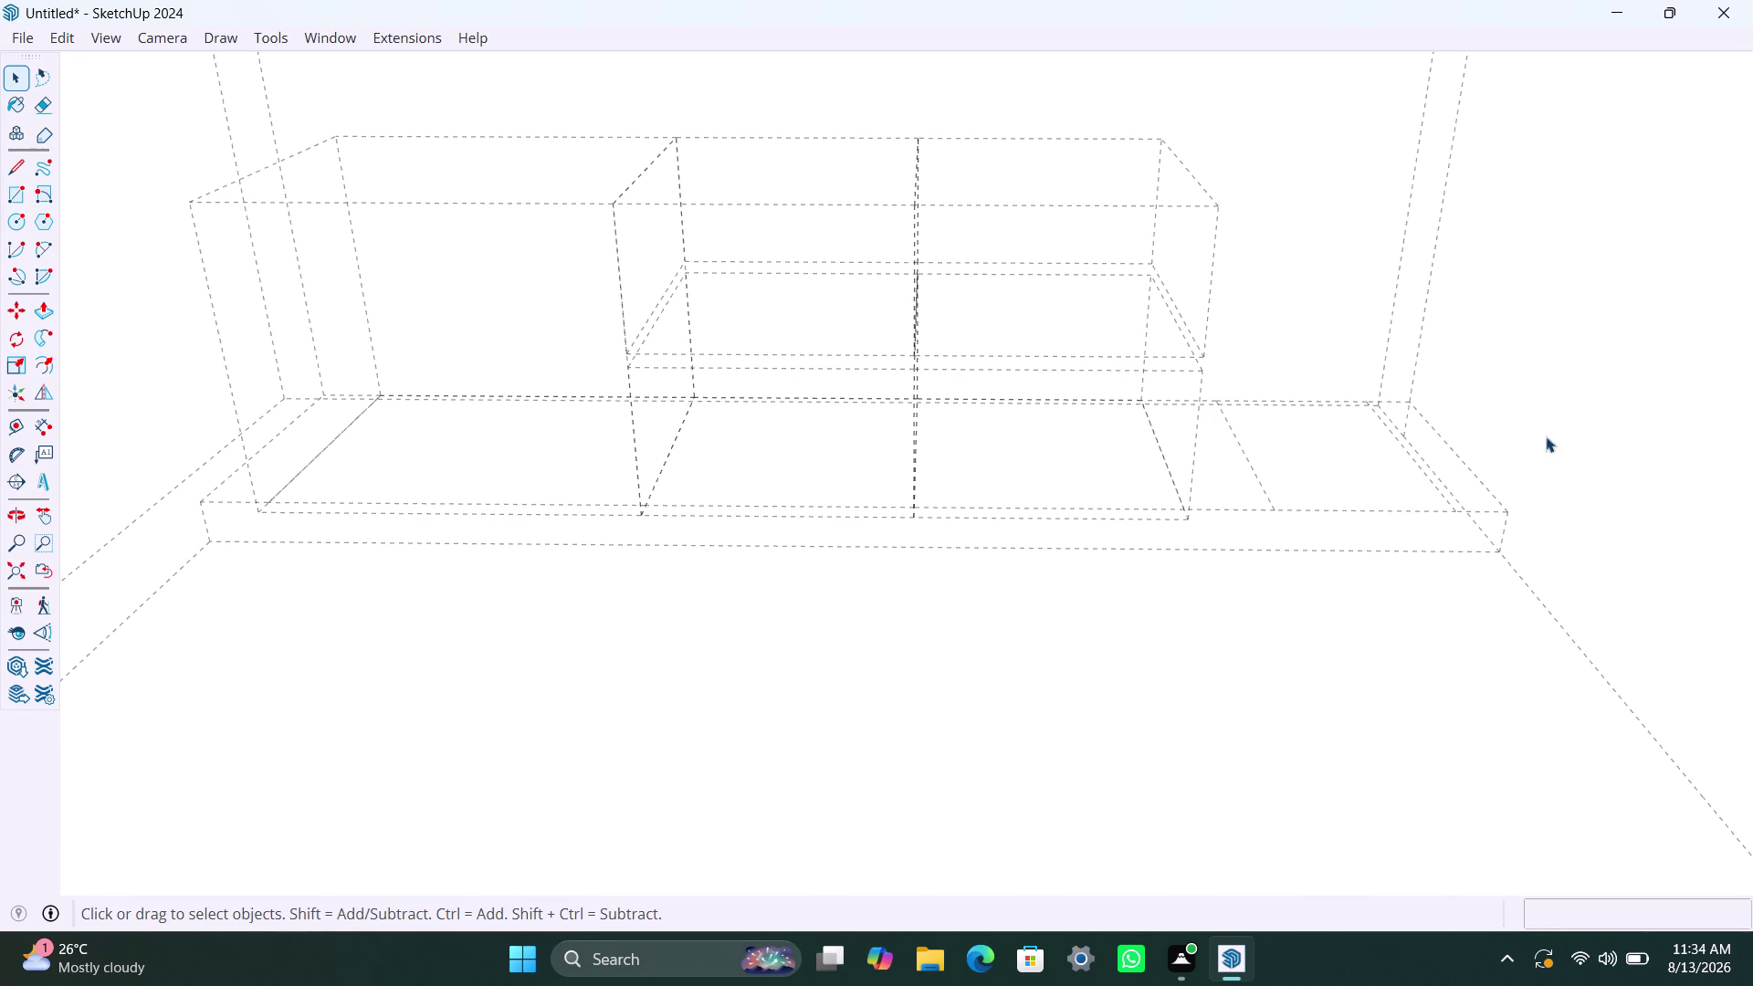
click(1559, 433)
scroll(down, 3)
scroll(down, 3)
key(Escape)
key(Escape)
key(Escape)
key(Escape)
scroll(down, 3)
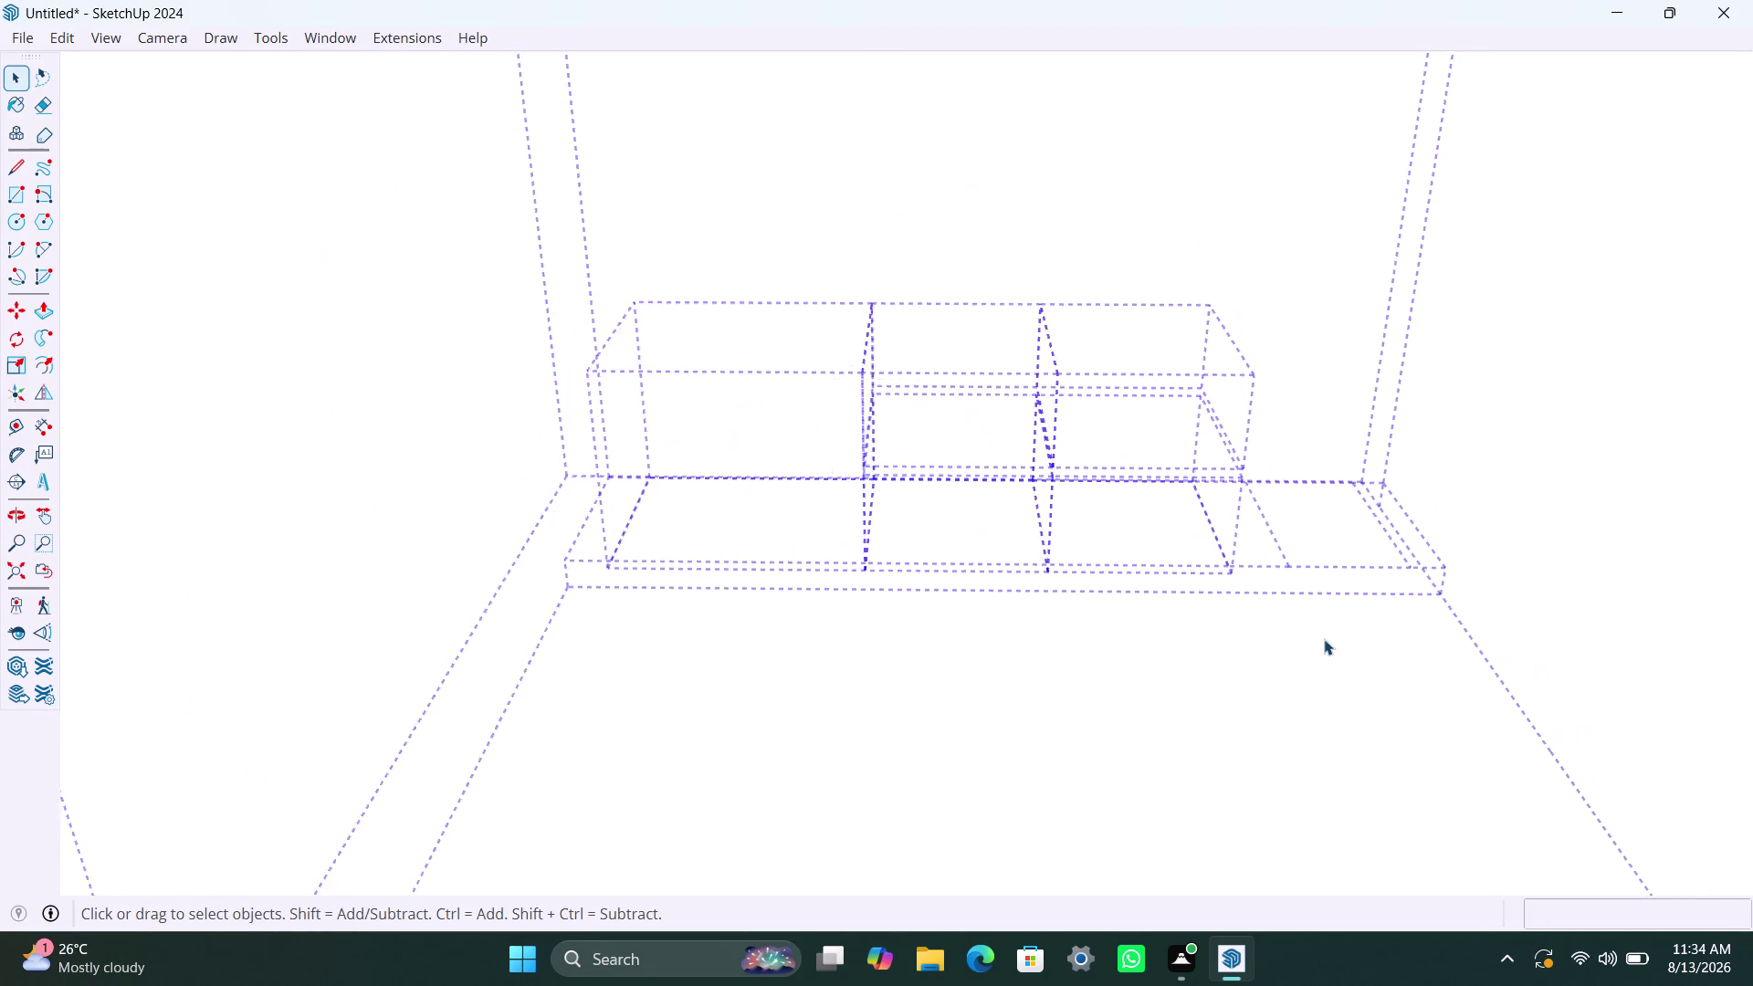
scroll(down, 3)
click(1619, 523)
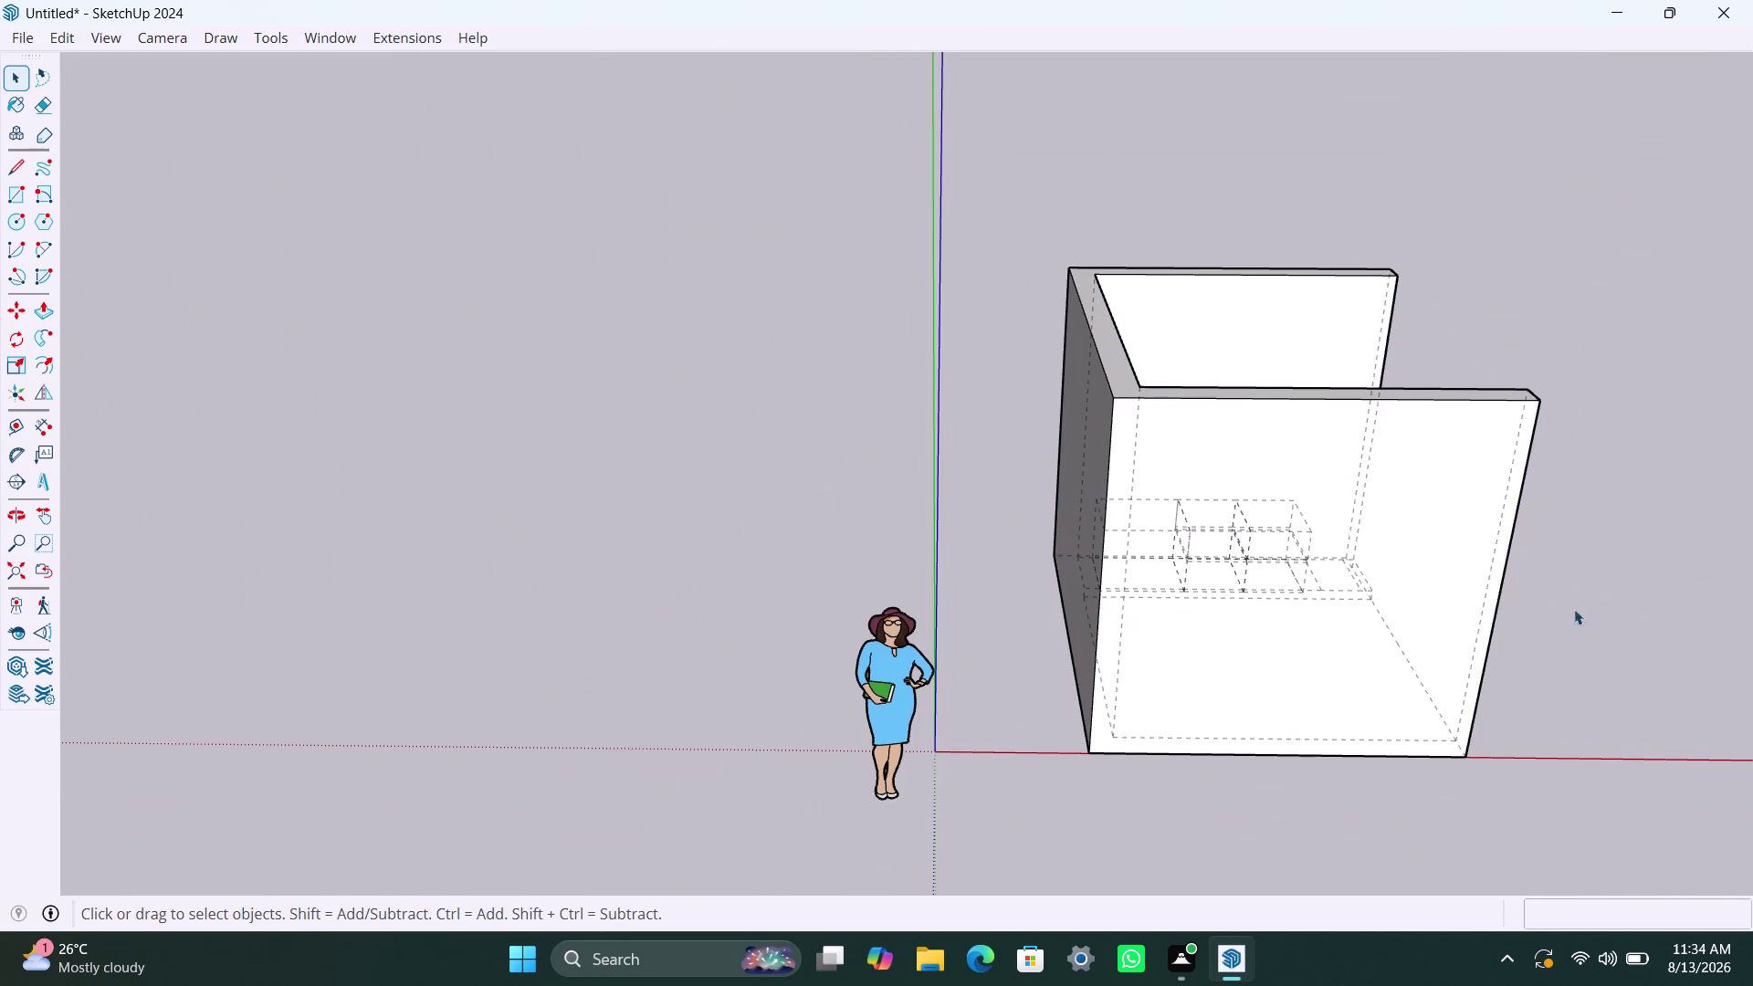
scroll(up, 3)
middle_drag(1563, 651, 932, 677)
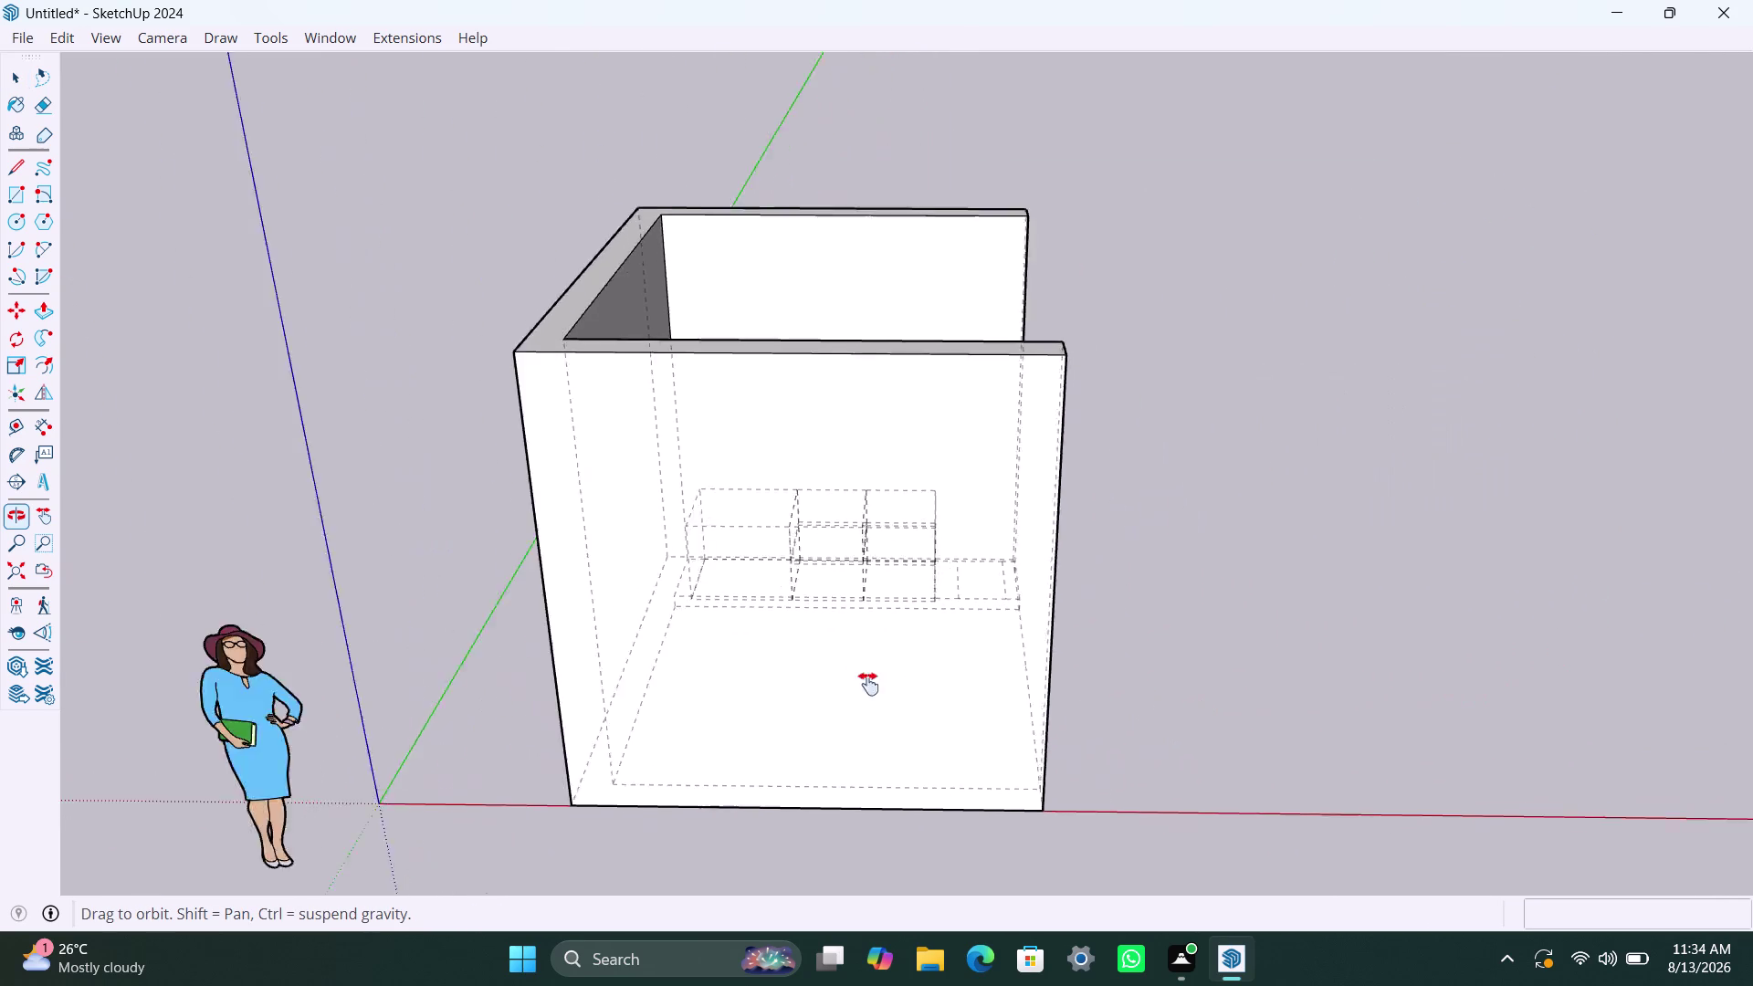
middle_drag(932, 677, 497, 711)
scroll(down, 3)
middle_drag(940, 617, 300, 684)
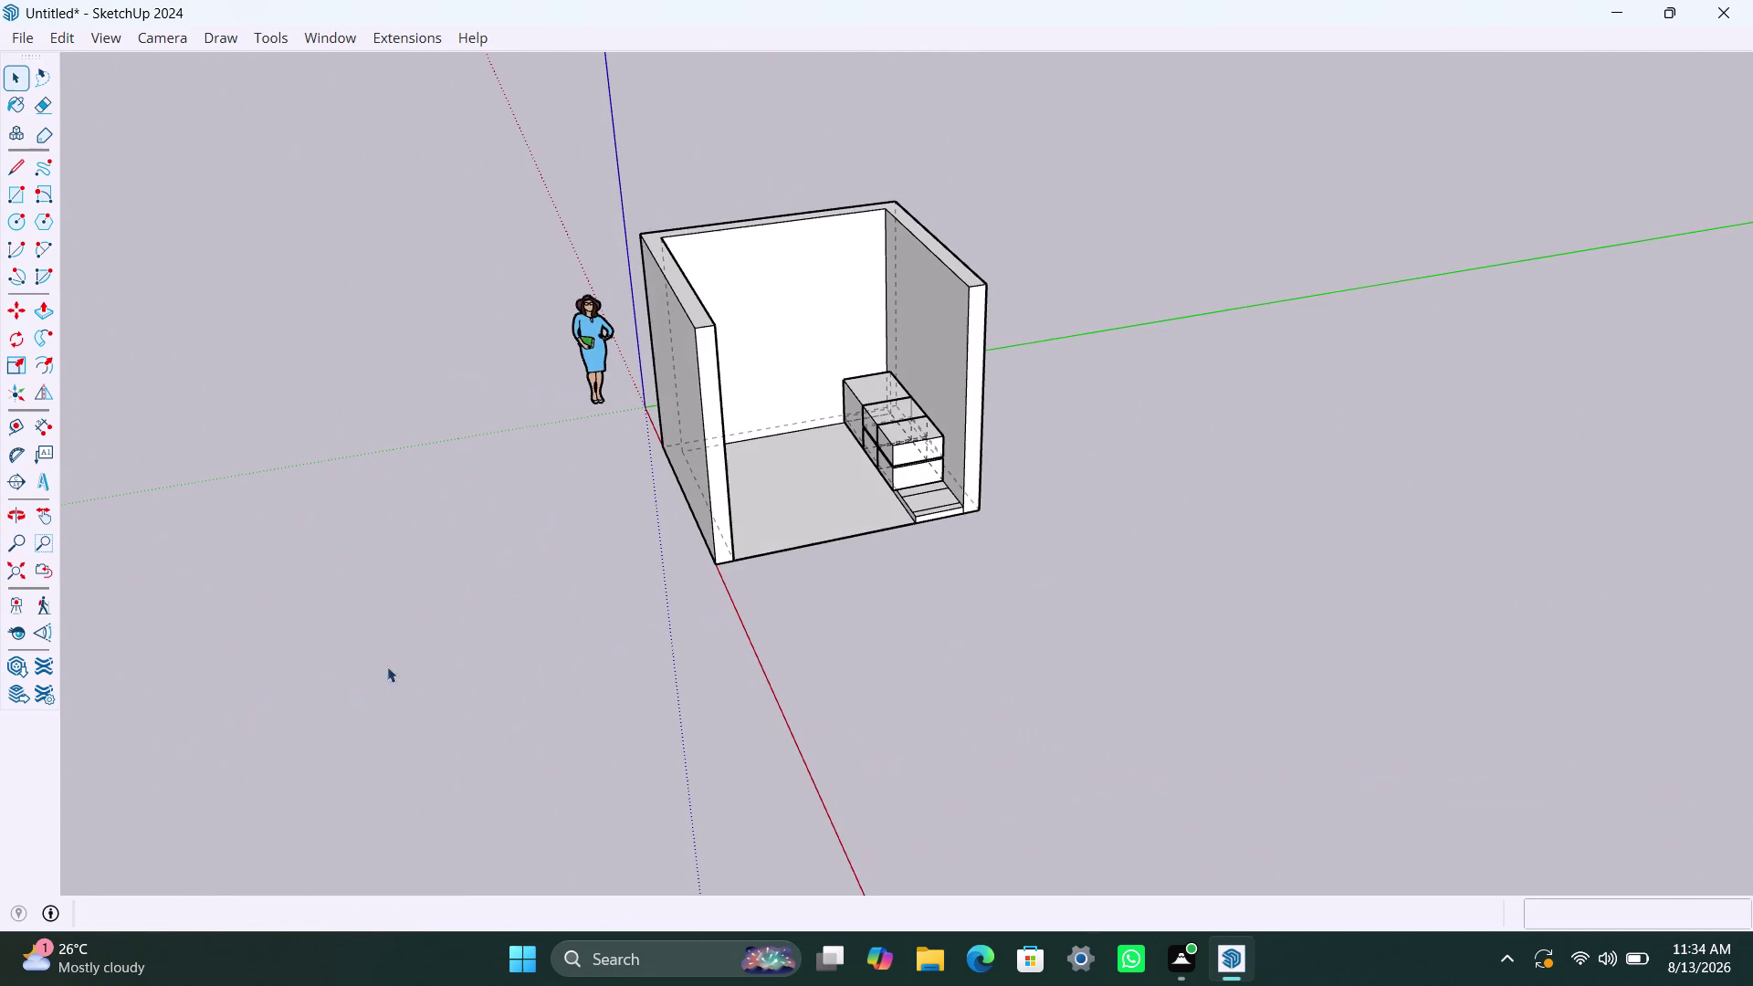
middle_drag(980, 583, 743, 670)
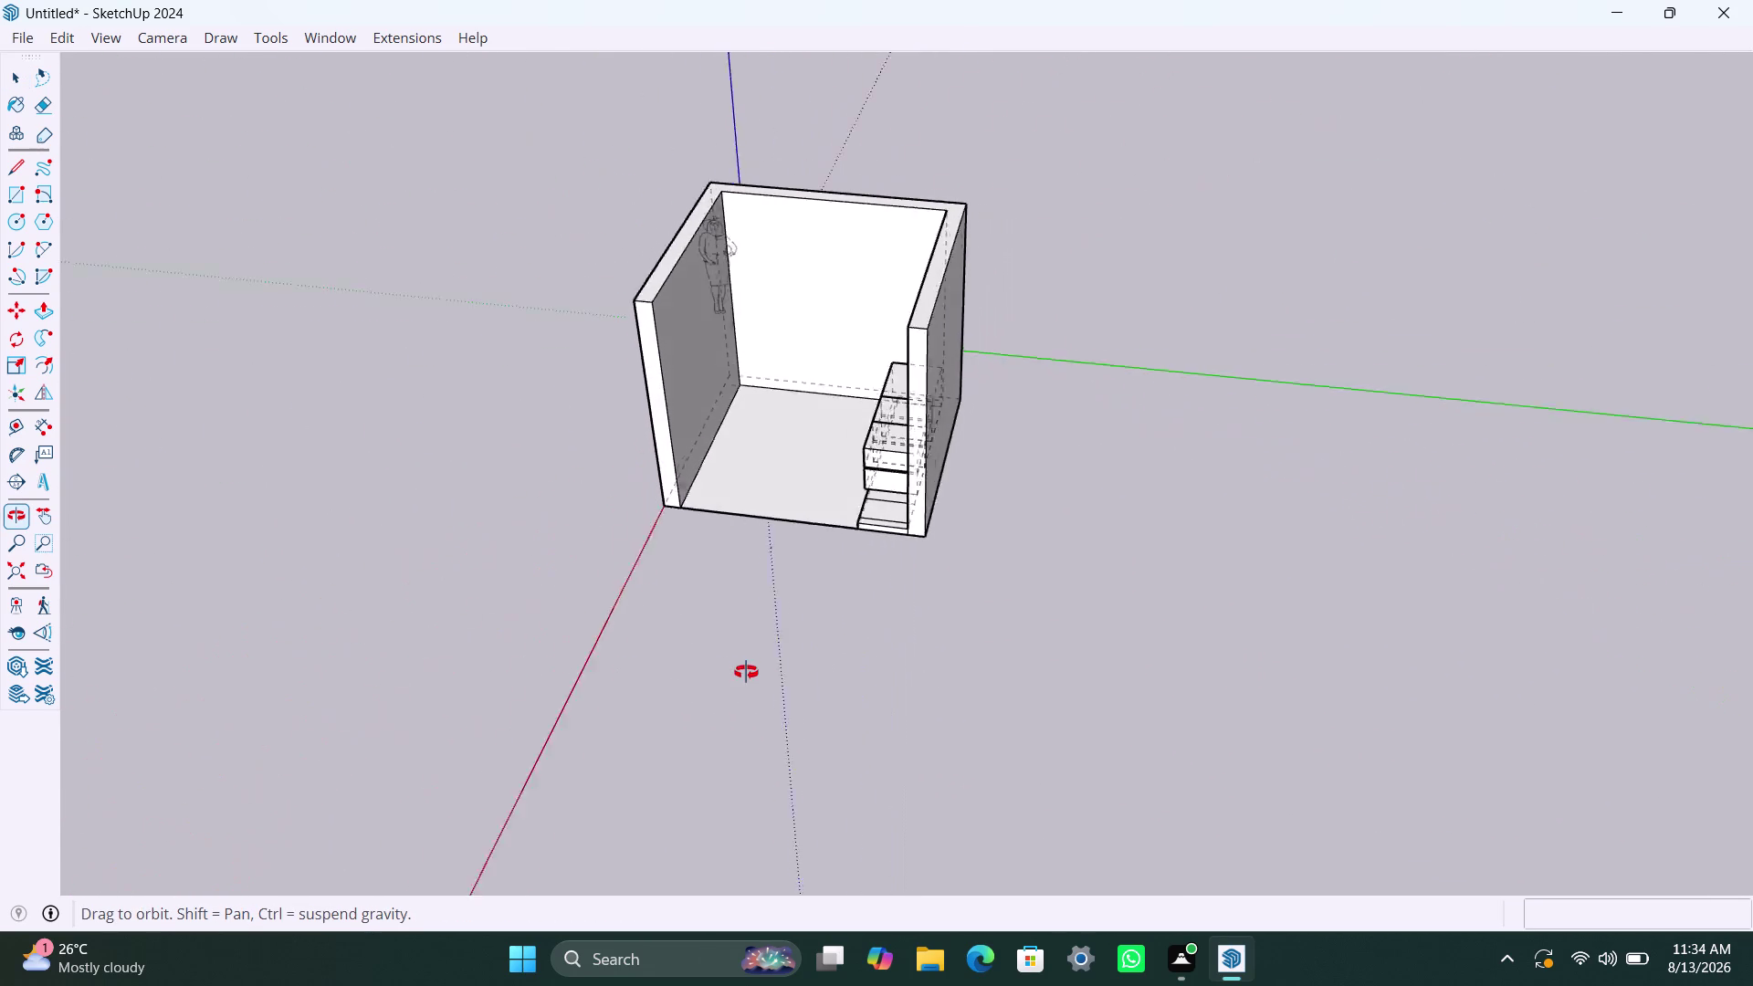
middle_drag(744, 670, 746, 672)
double_click(779, 678)
drag(577, 171, 934, 558)
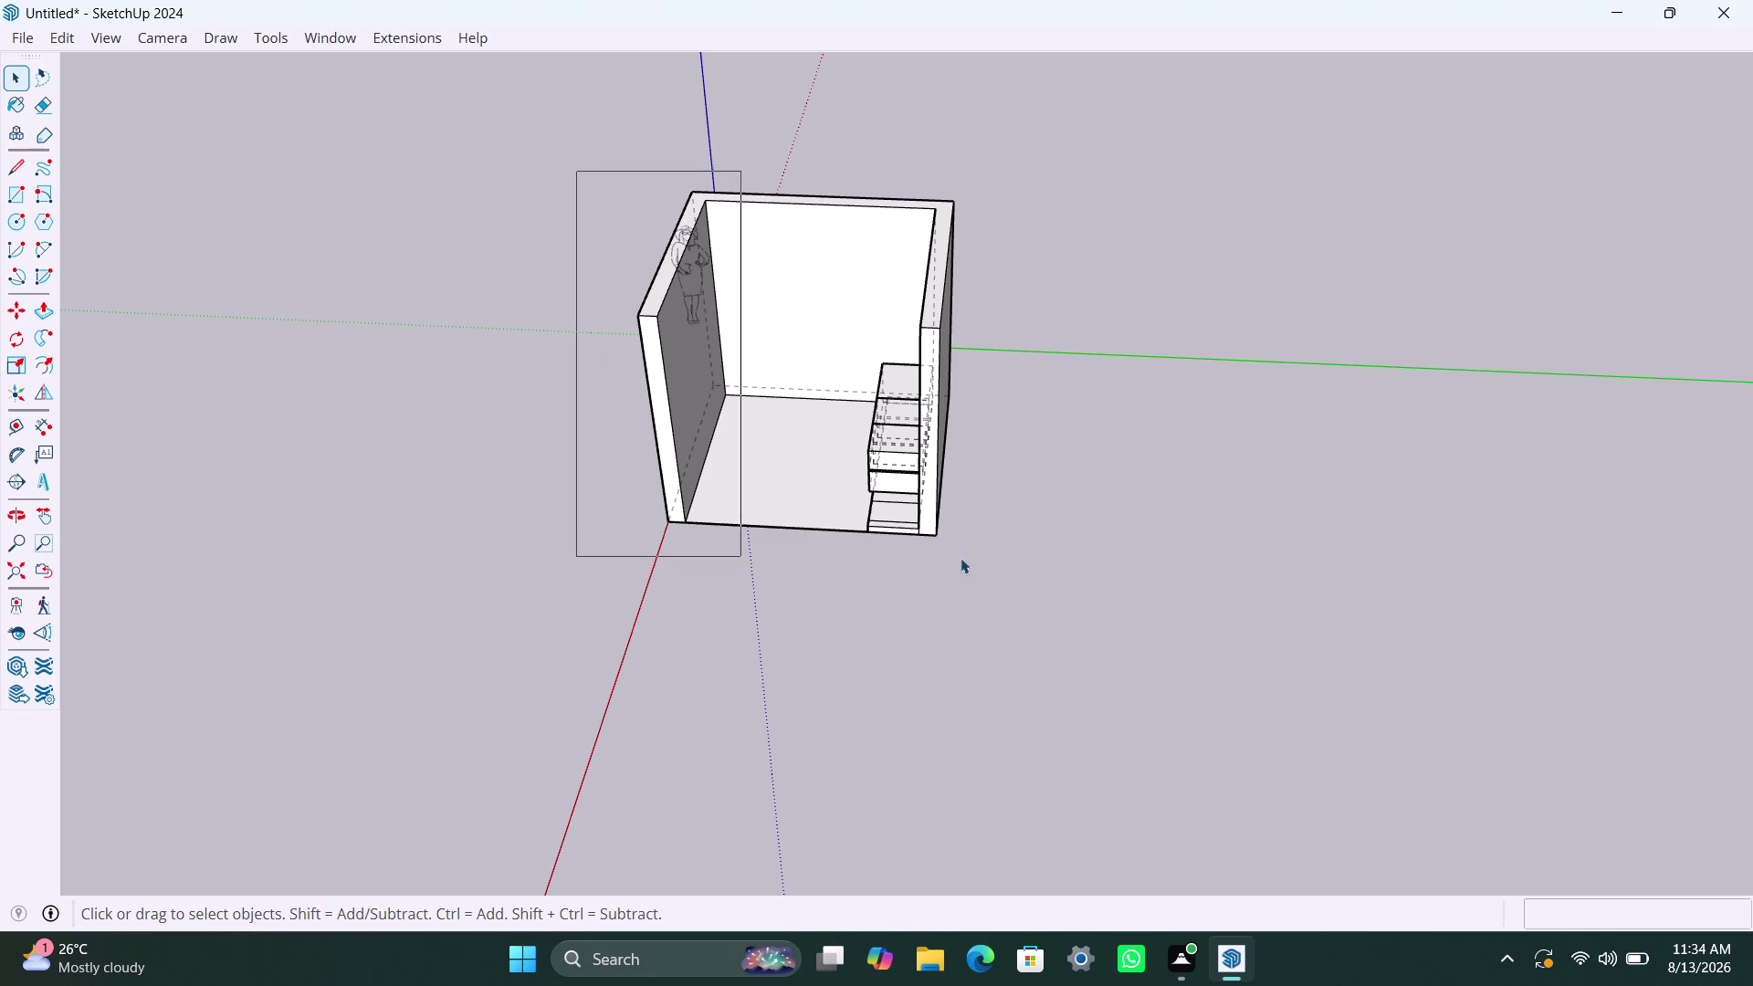
drag(934, 558, 1112, 560)
right_click(1092, 386)
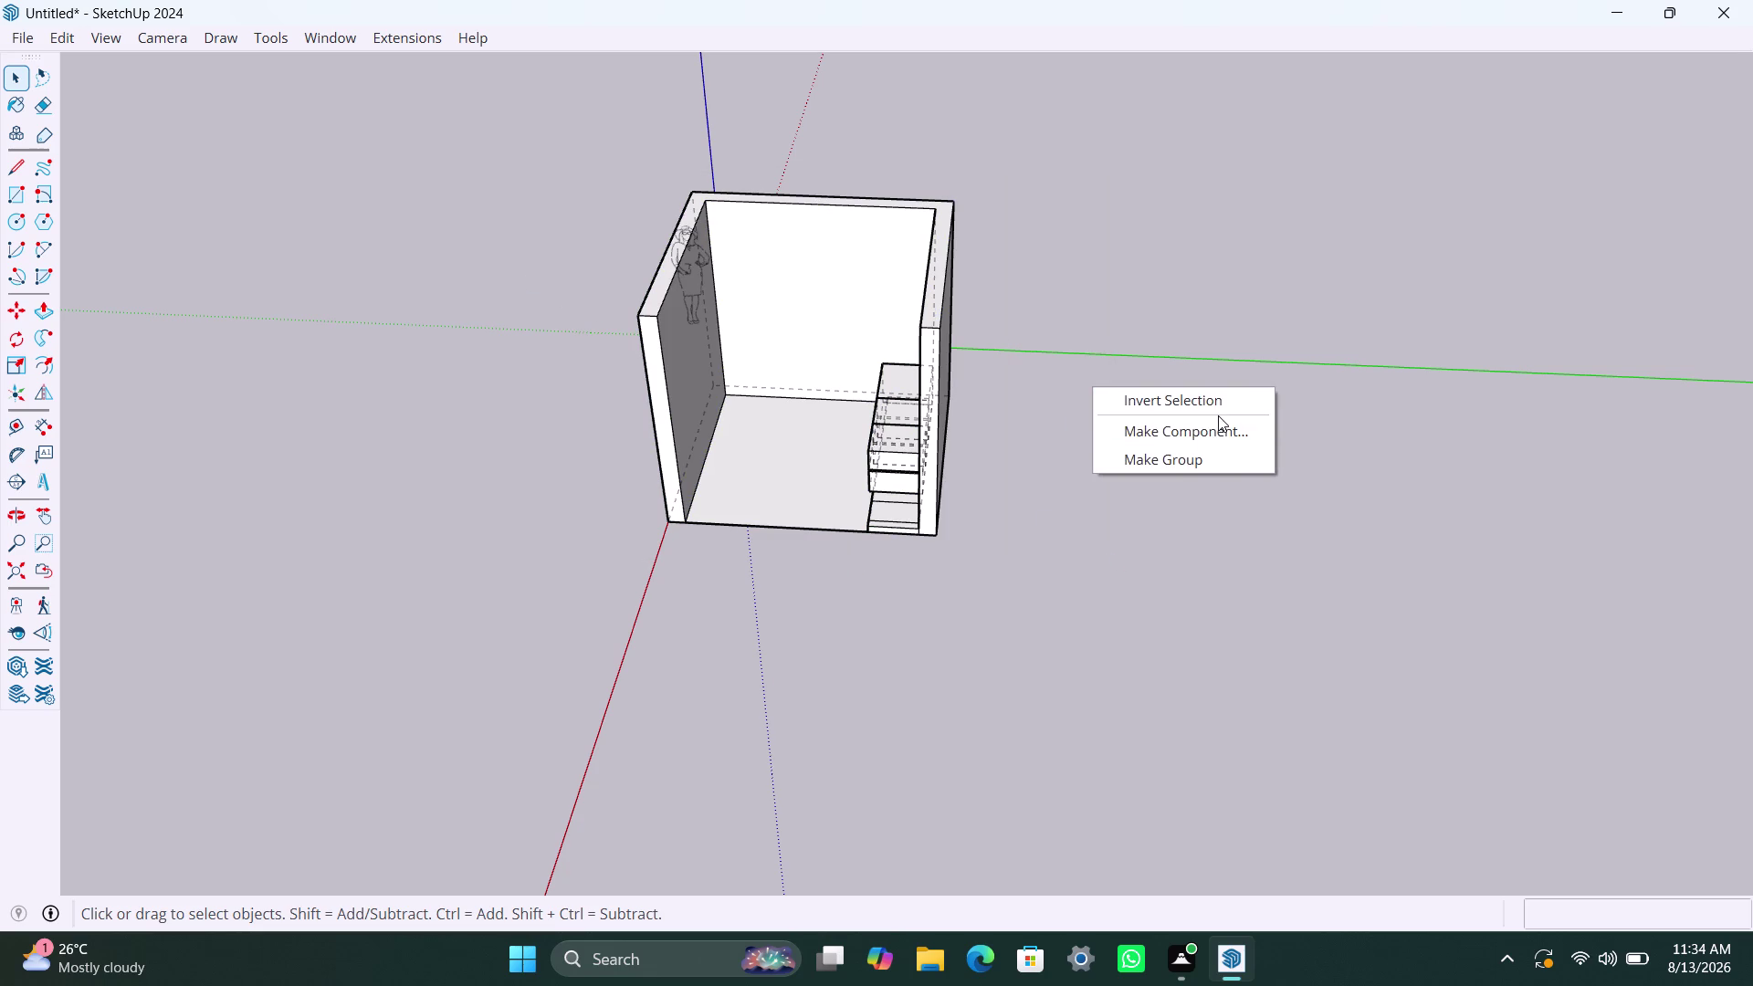
click(1177, 547)
click(731, 468)
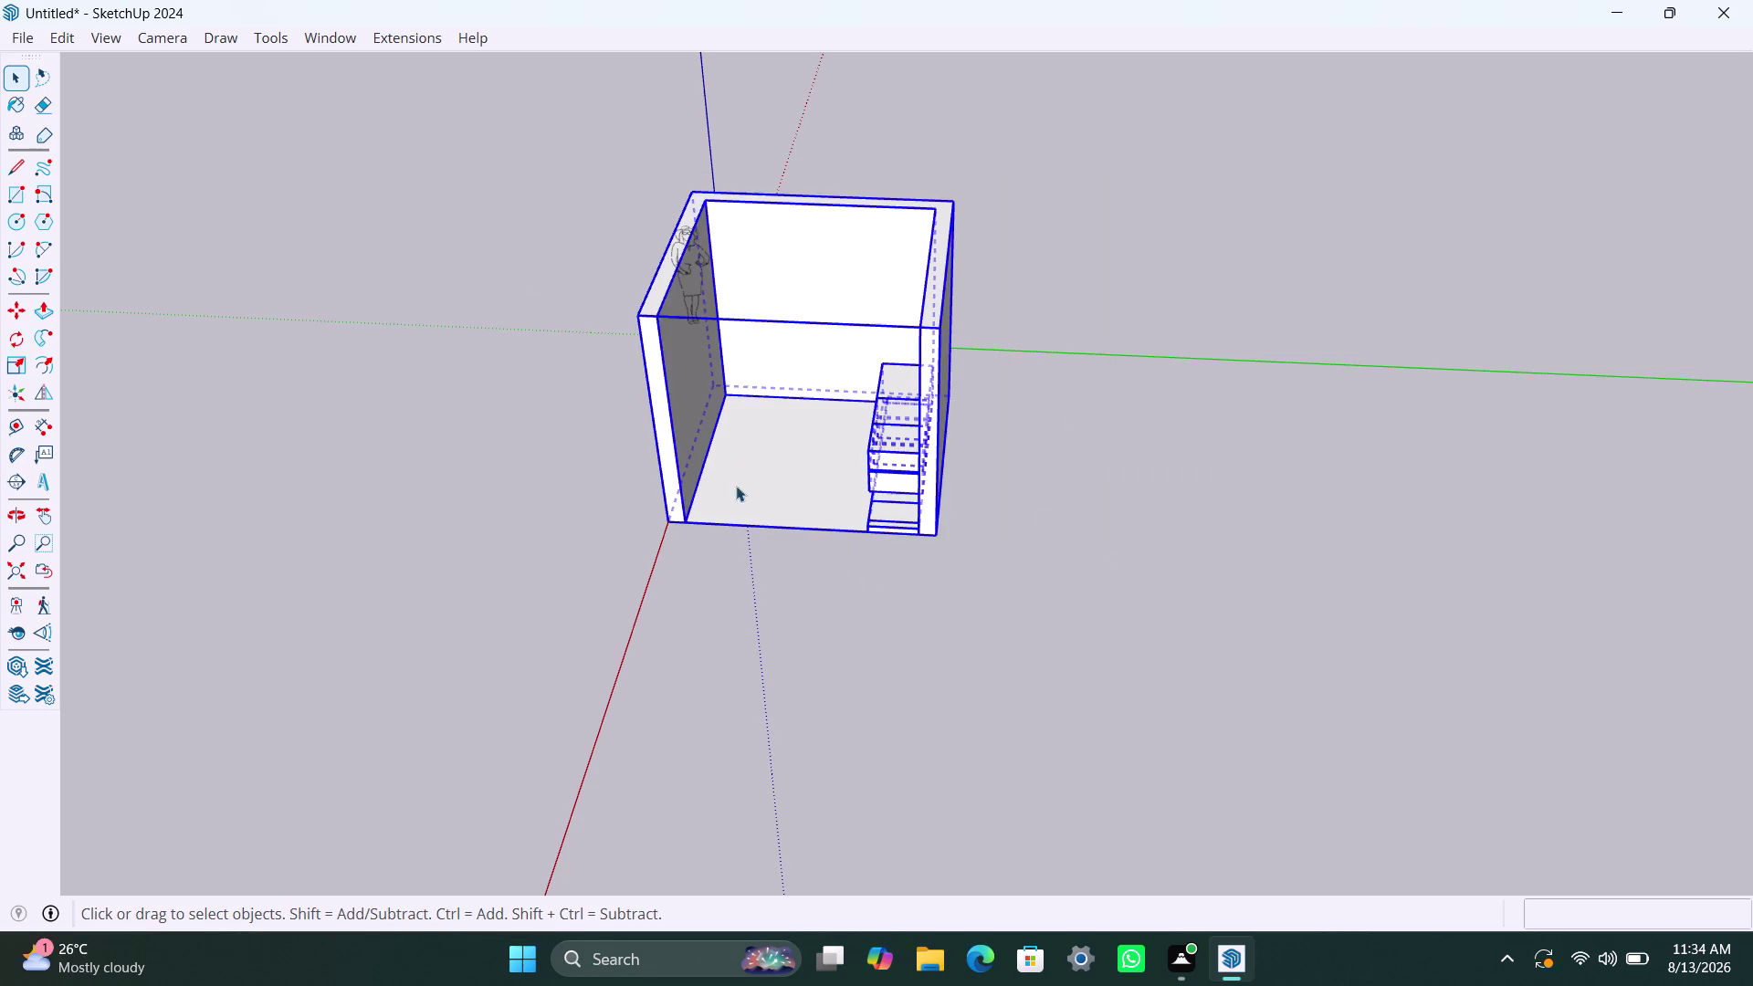
triple_click(863, 646)
click(865, 646)
scroll(up, 3)
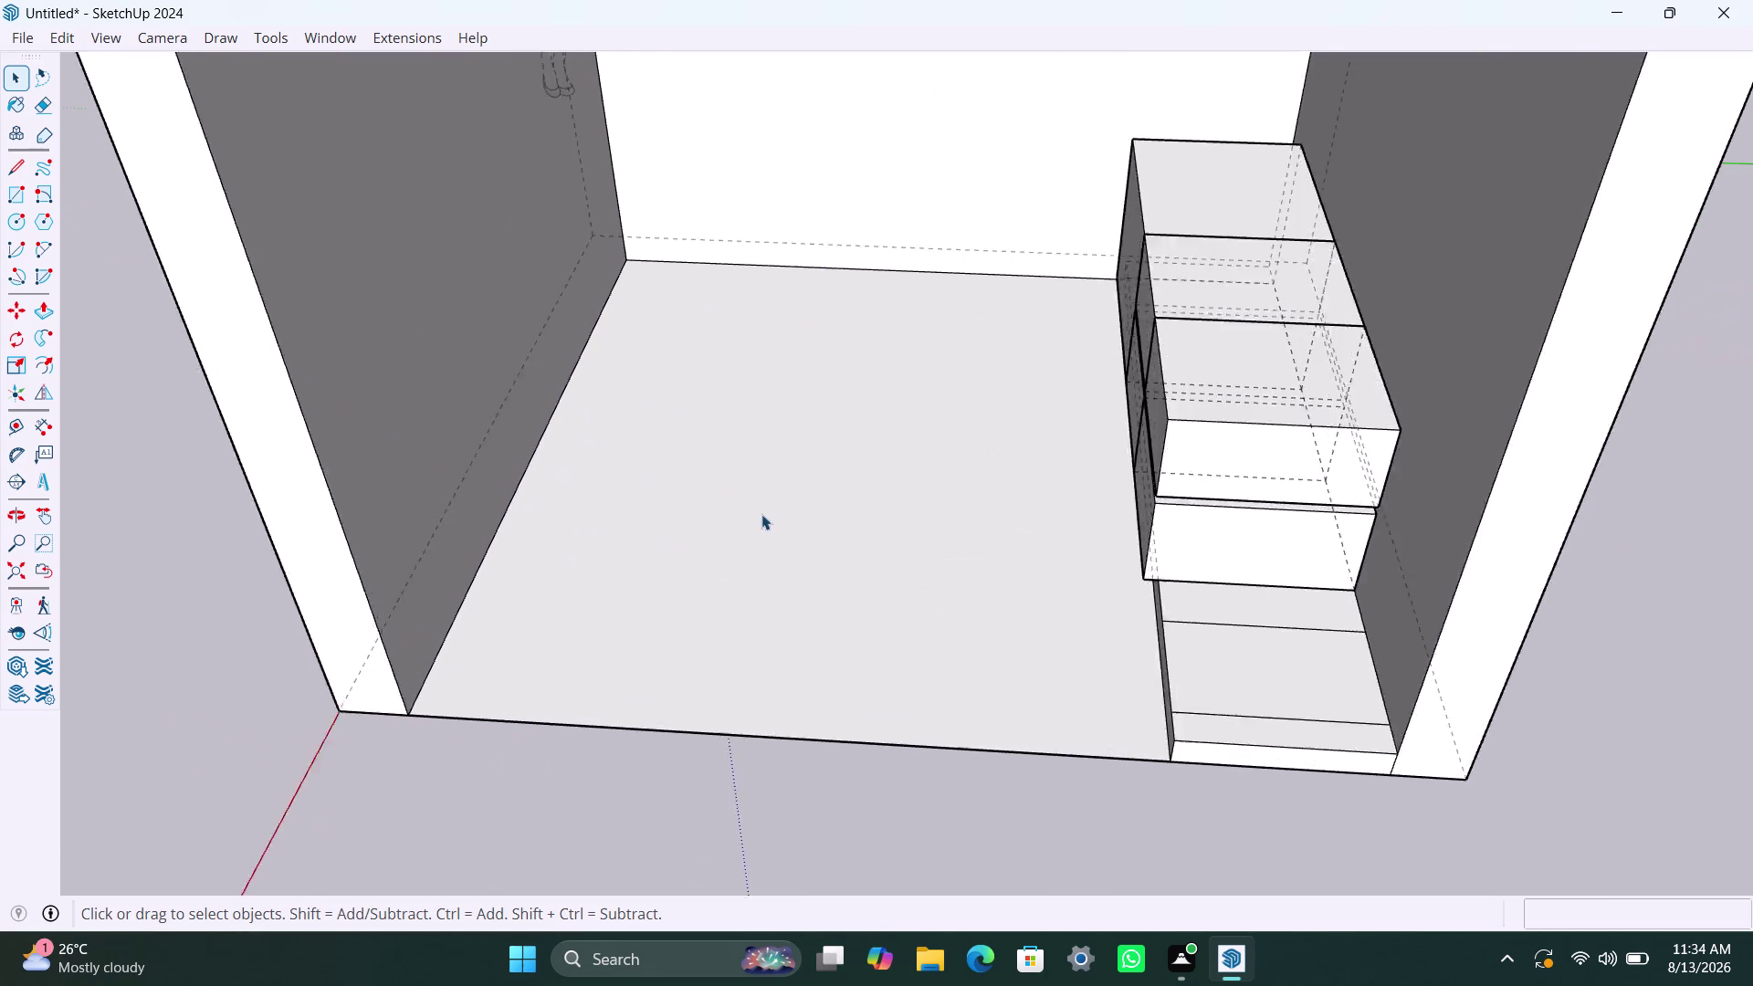
triple_click(928, 156)
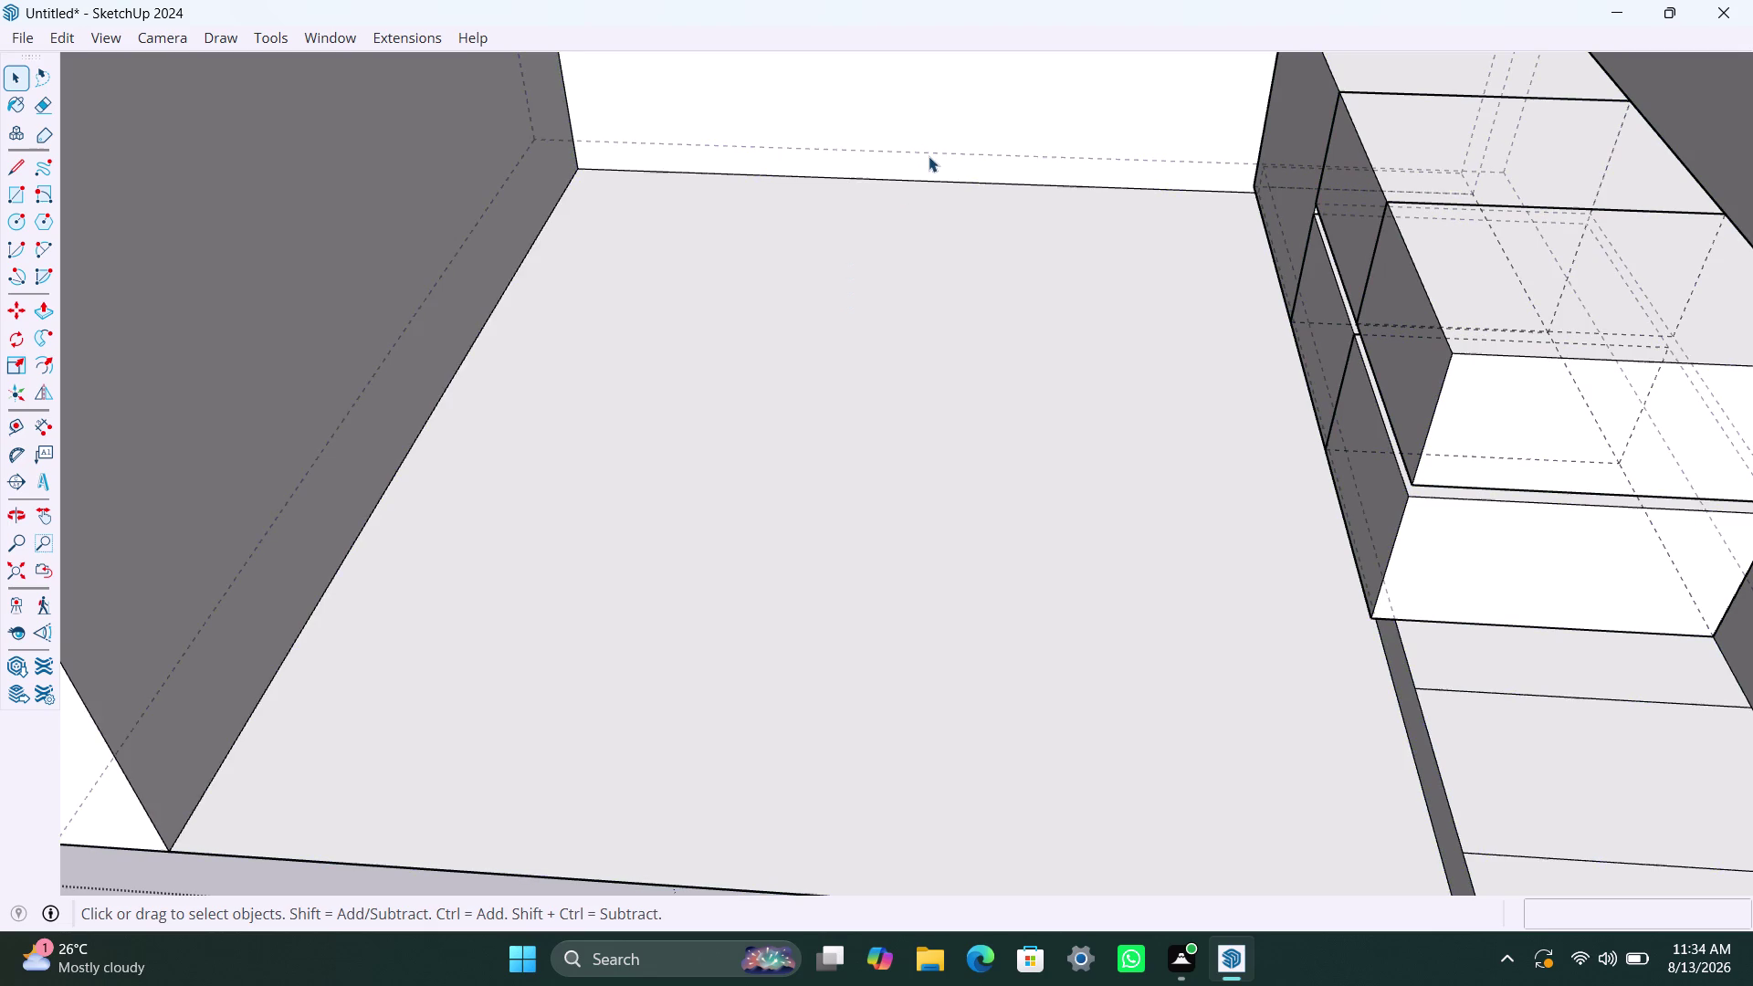
double_click(930, 154)
right_click(930, 155)
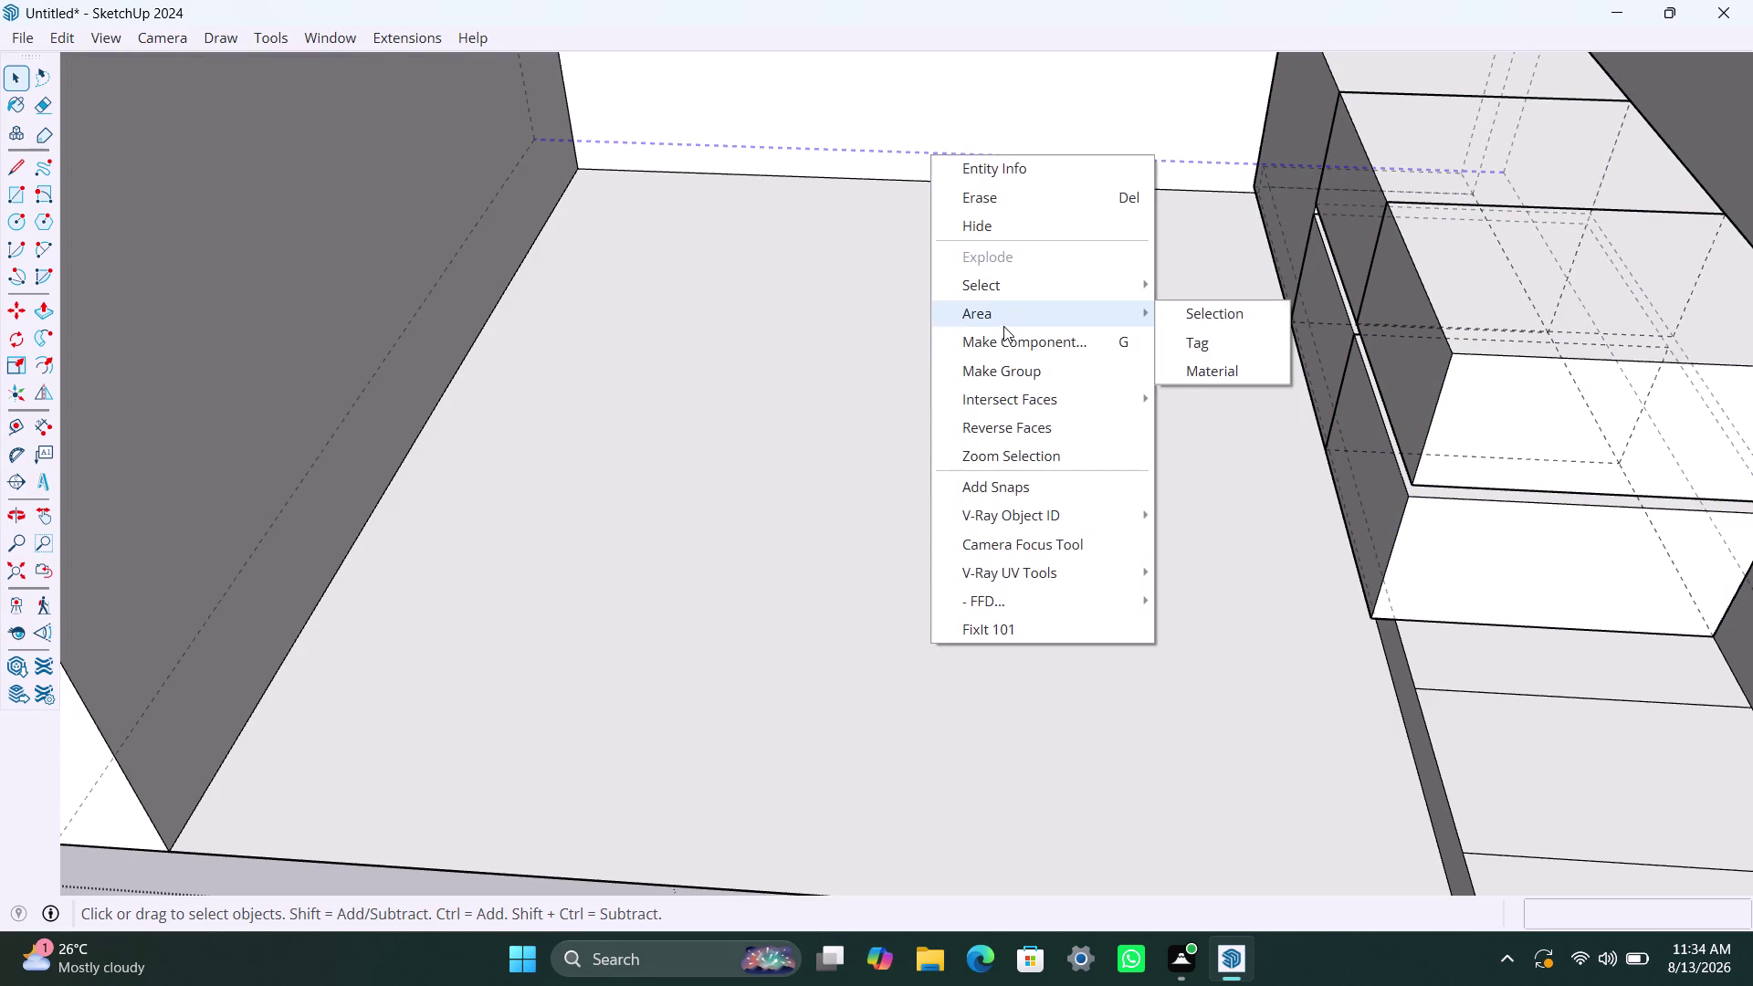
click(1006, 232)
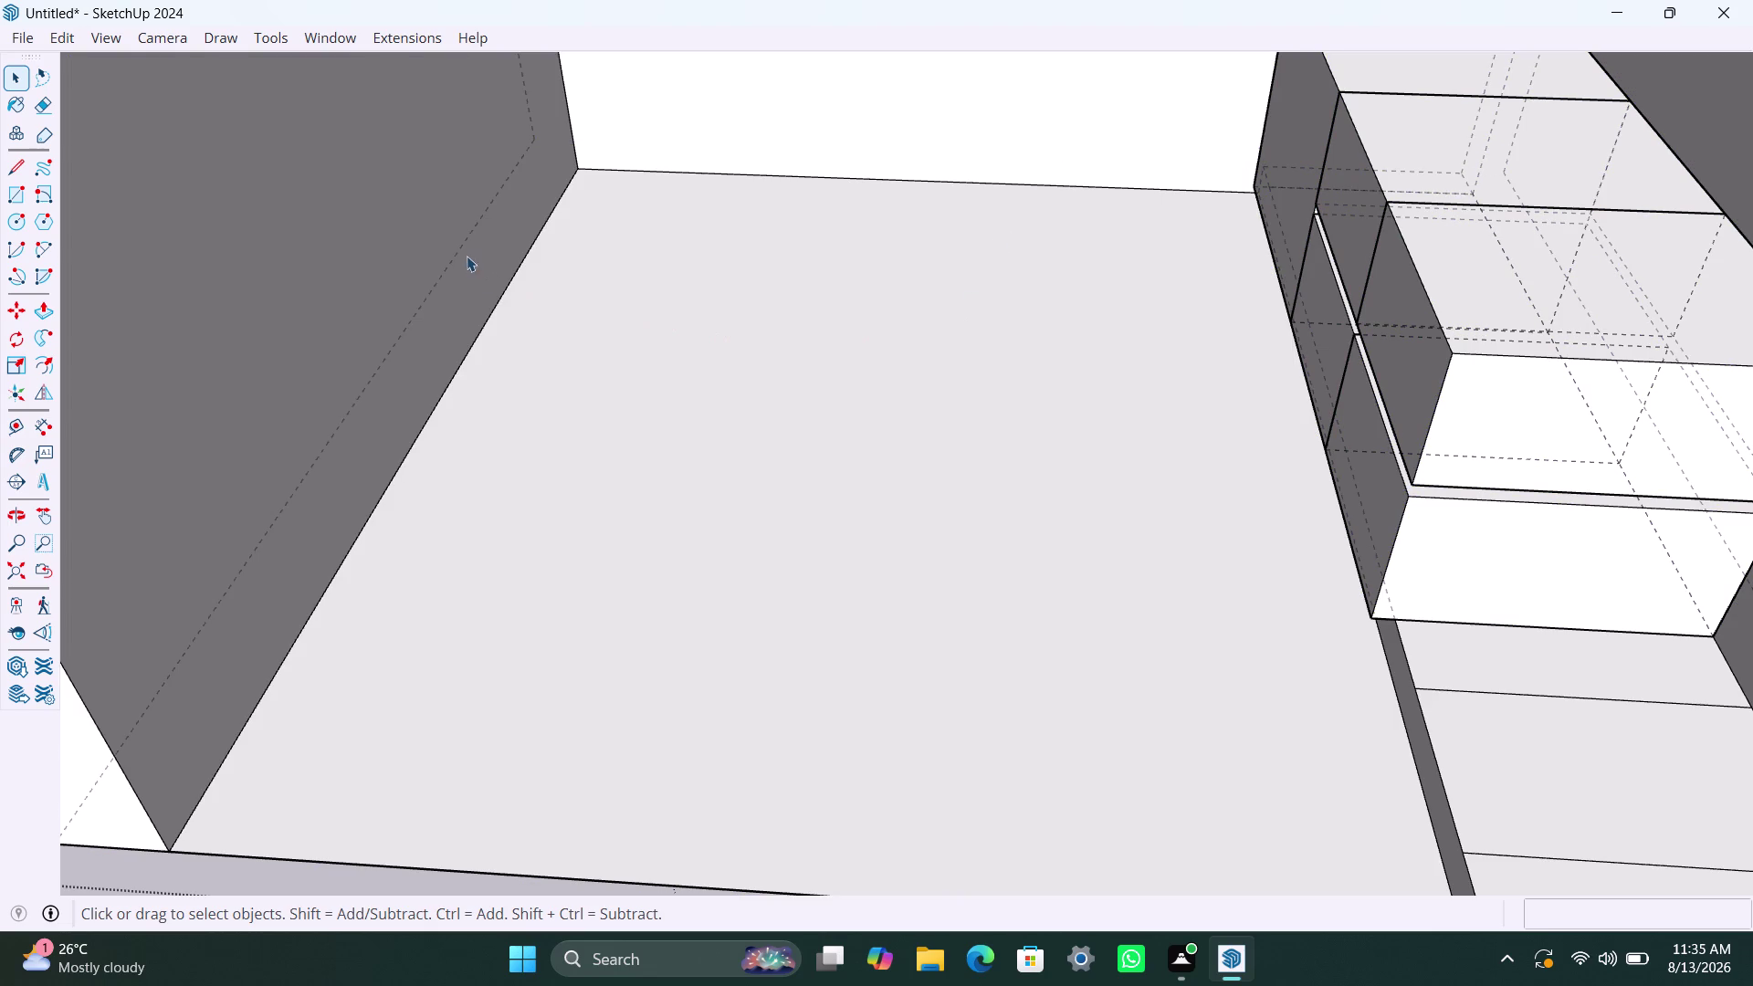
click(462, 249)
right_click(461, 248)
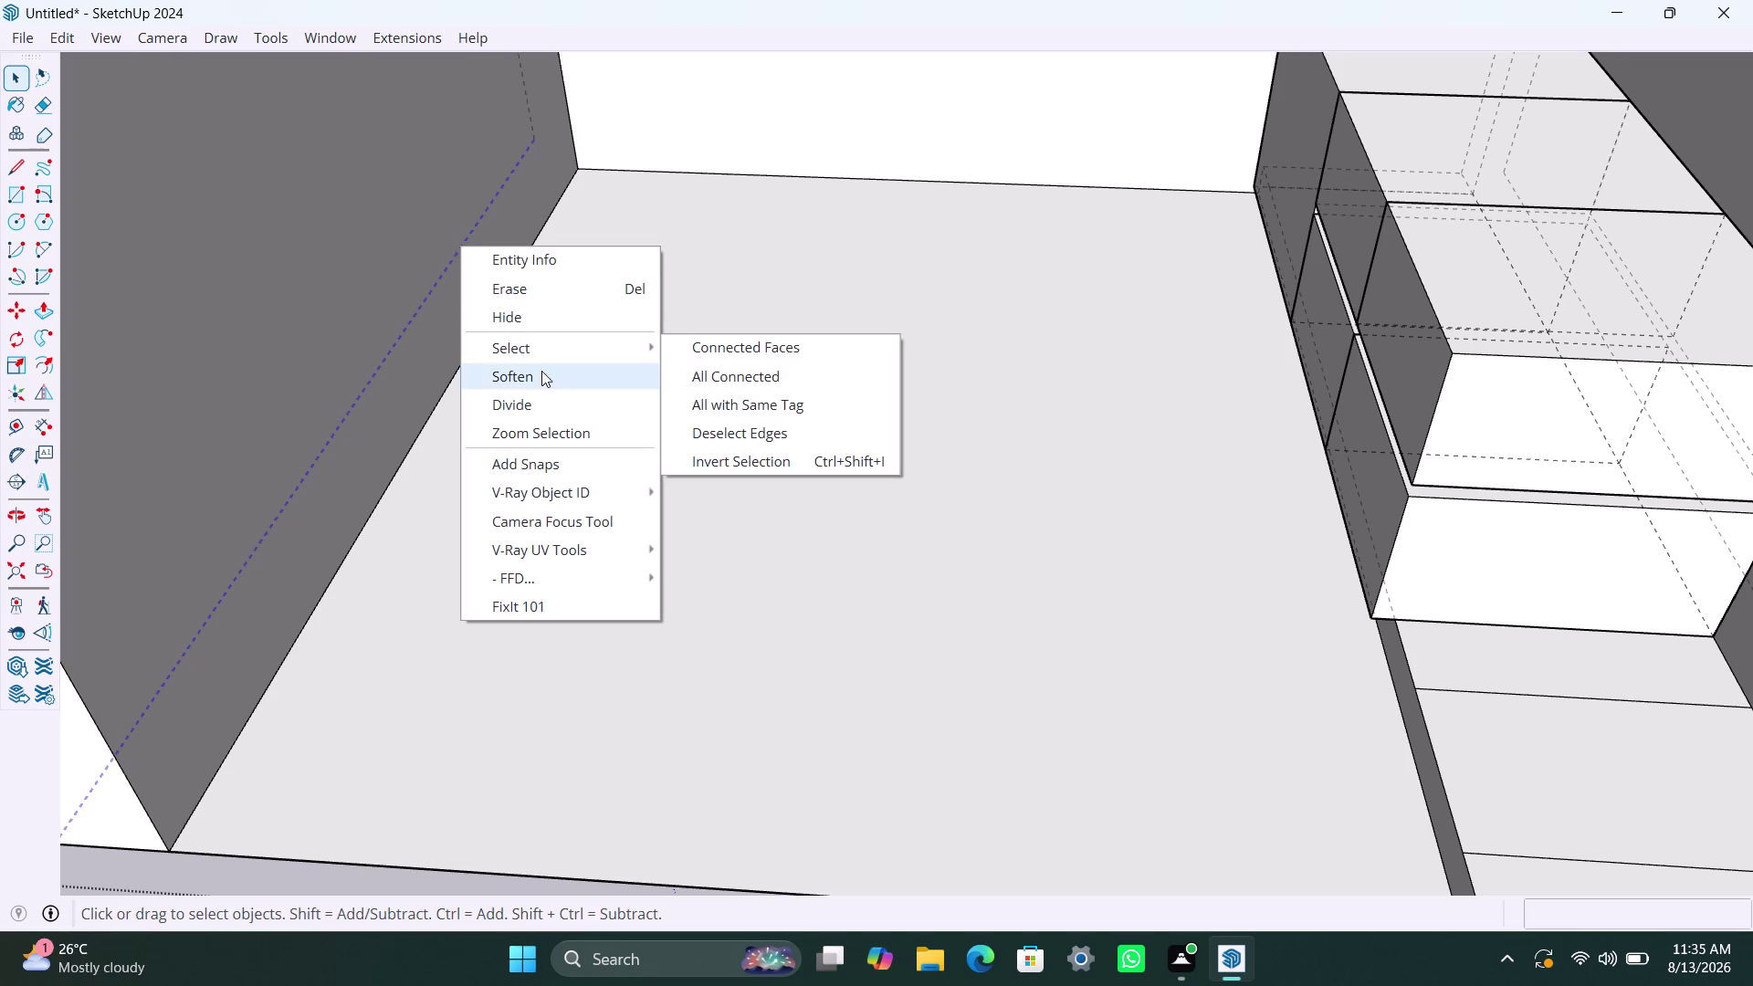
click(545, 304)
scroll(down, 3)
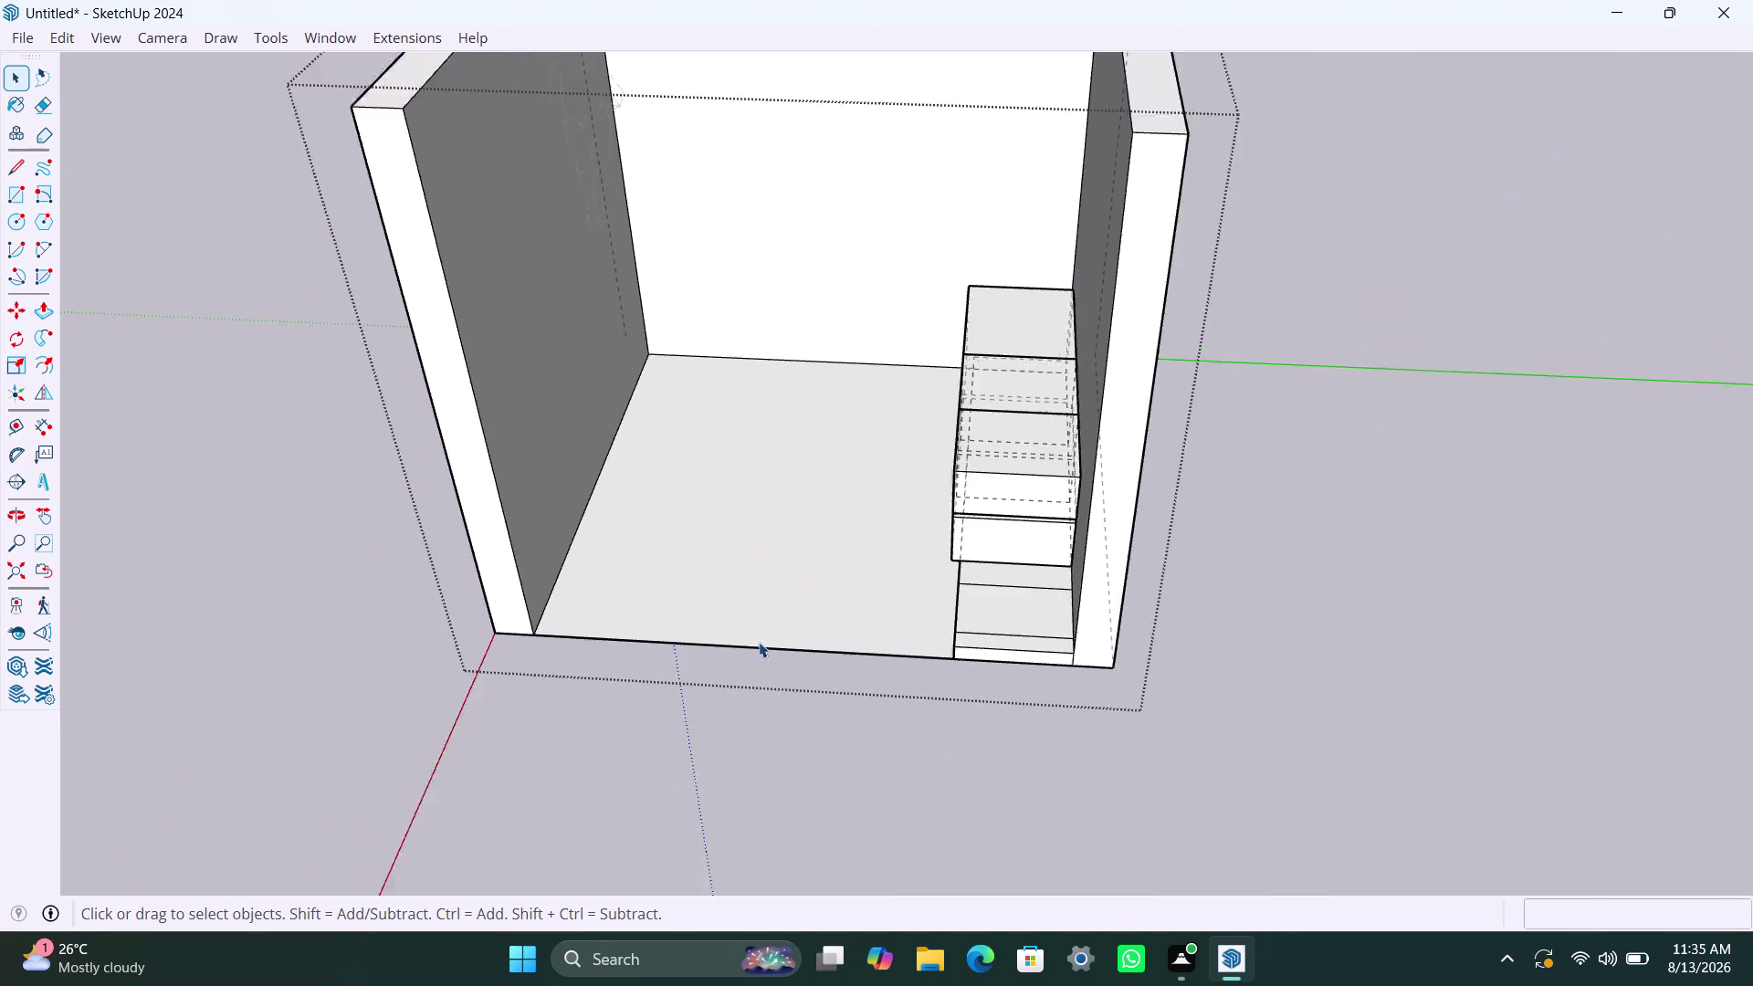
scroll(down, 3)
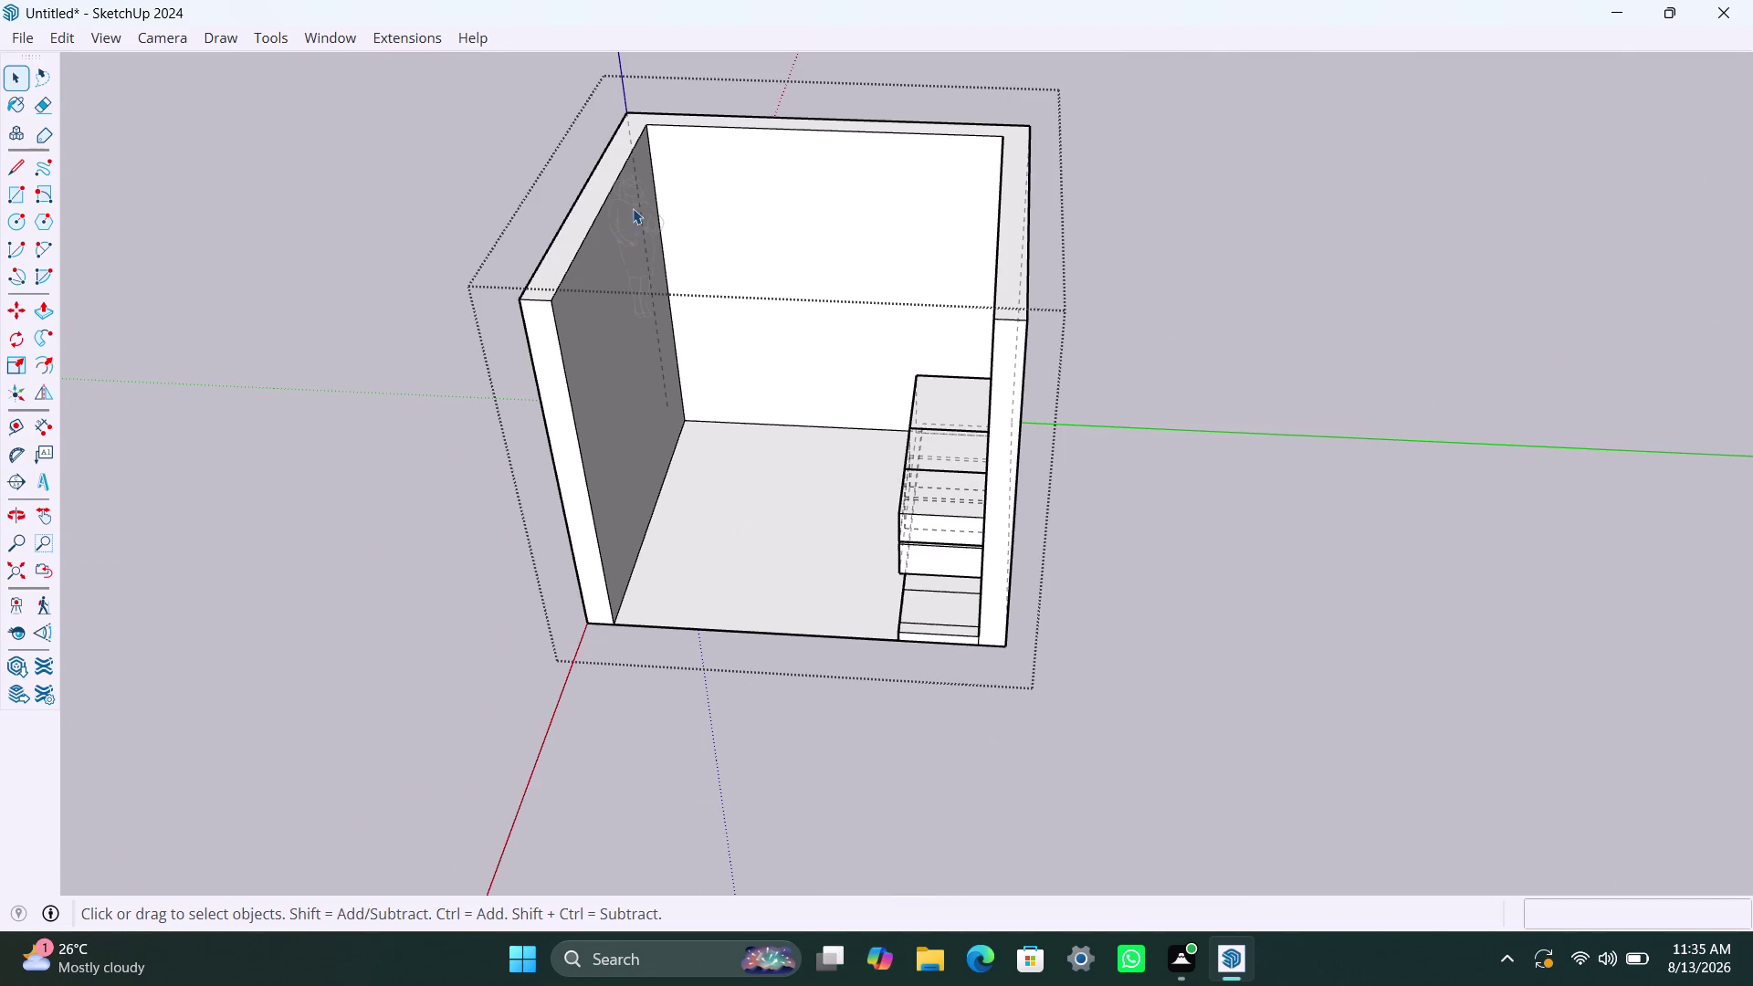
click(640, 200)
right_click(640, 200)
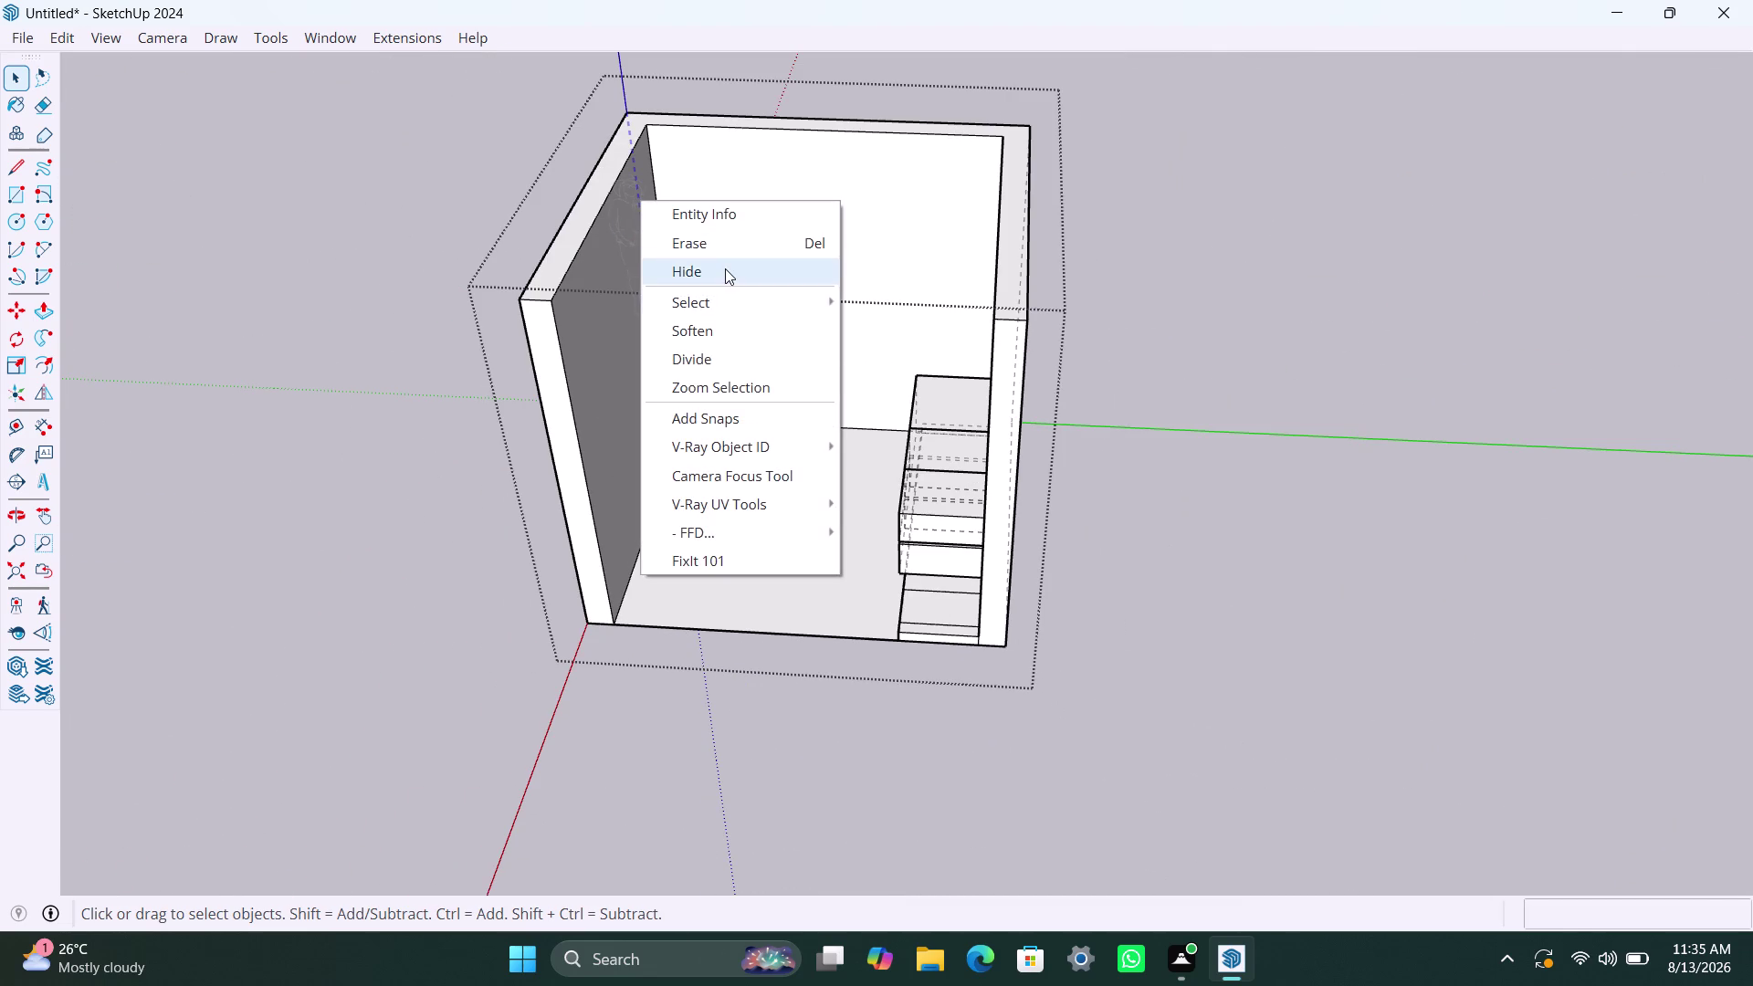
click(725, 269)
click(1013, 387)
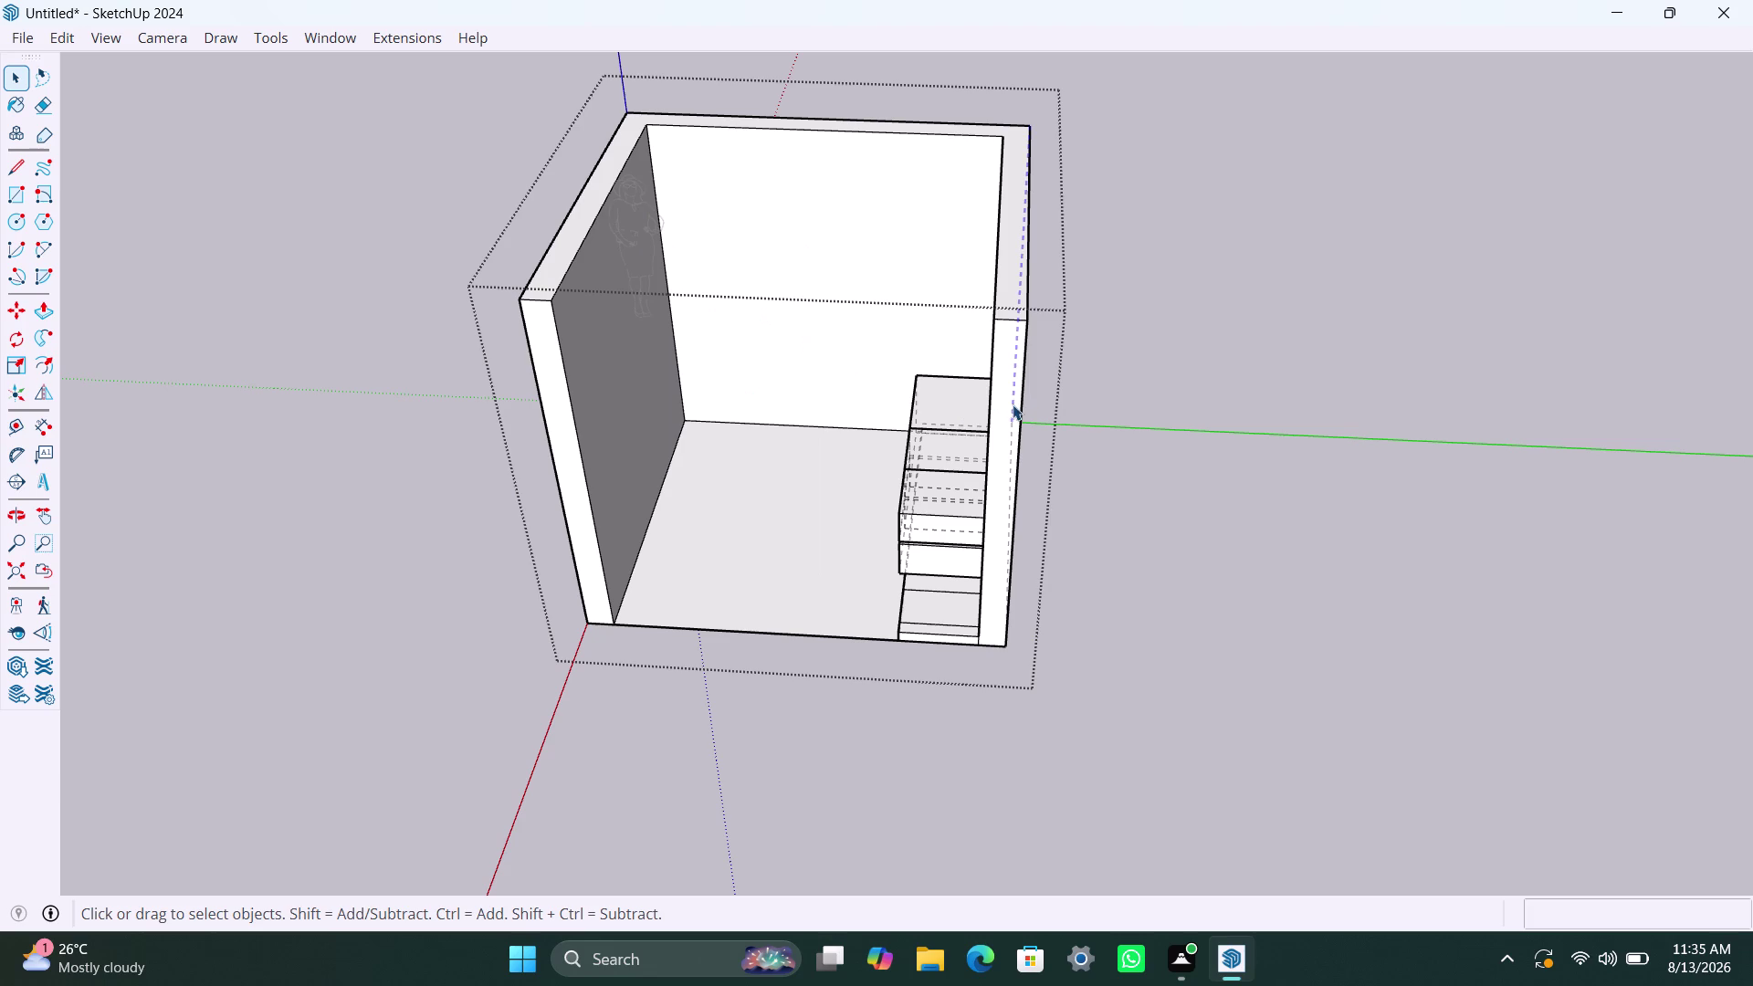
right_click(1008, 488)
click(1053, 569)
click(1011, 381)
right_click(1011, 380)
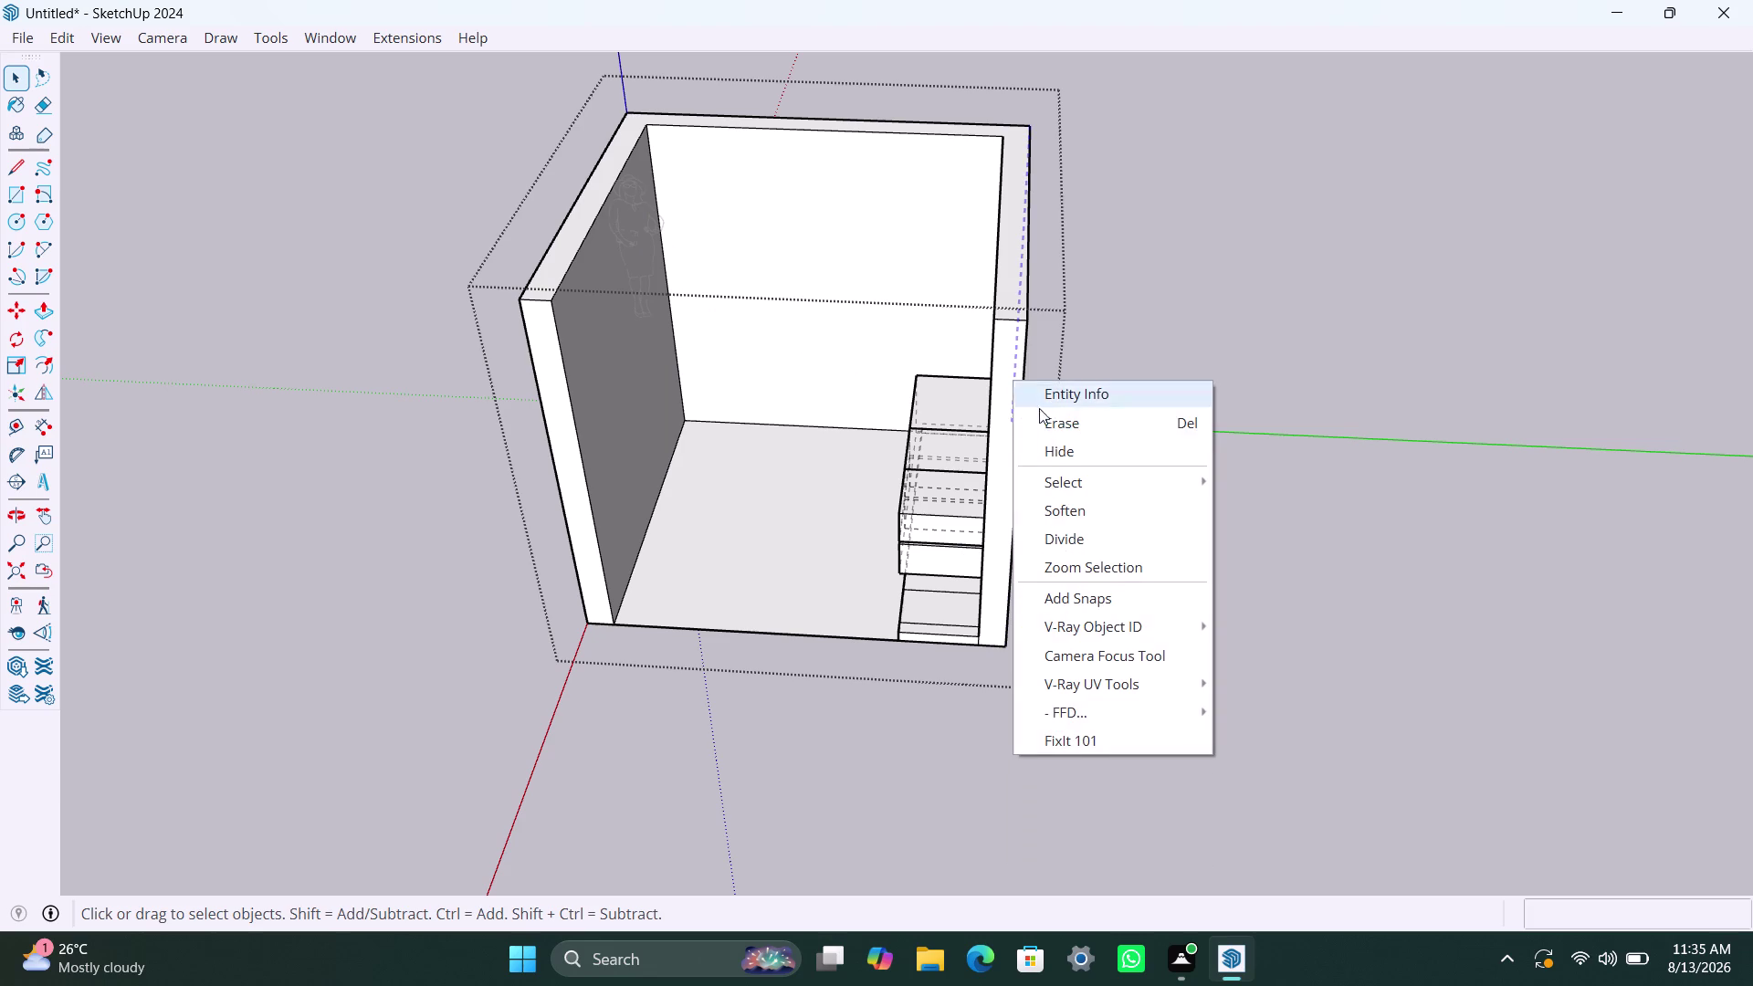
click(1049, 447)
click(944, 423)
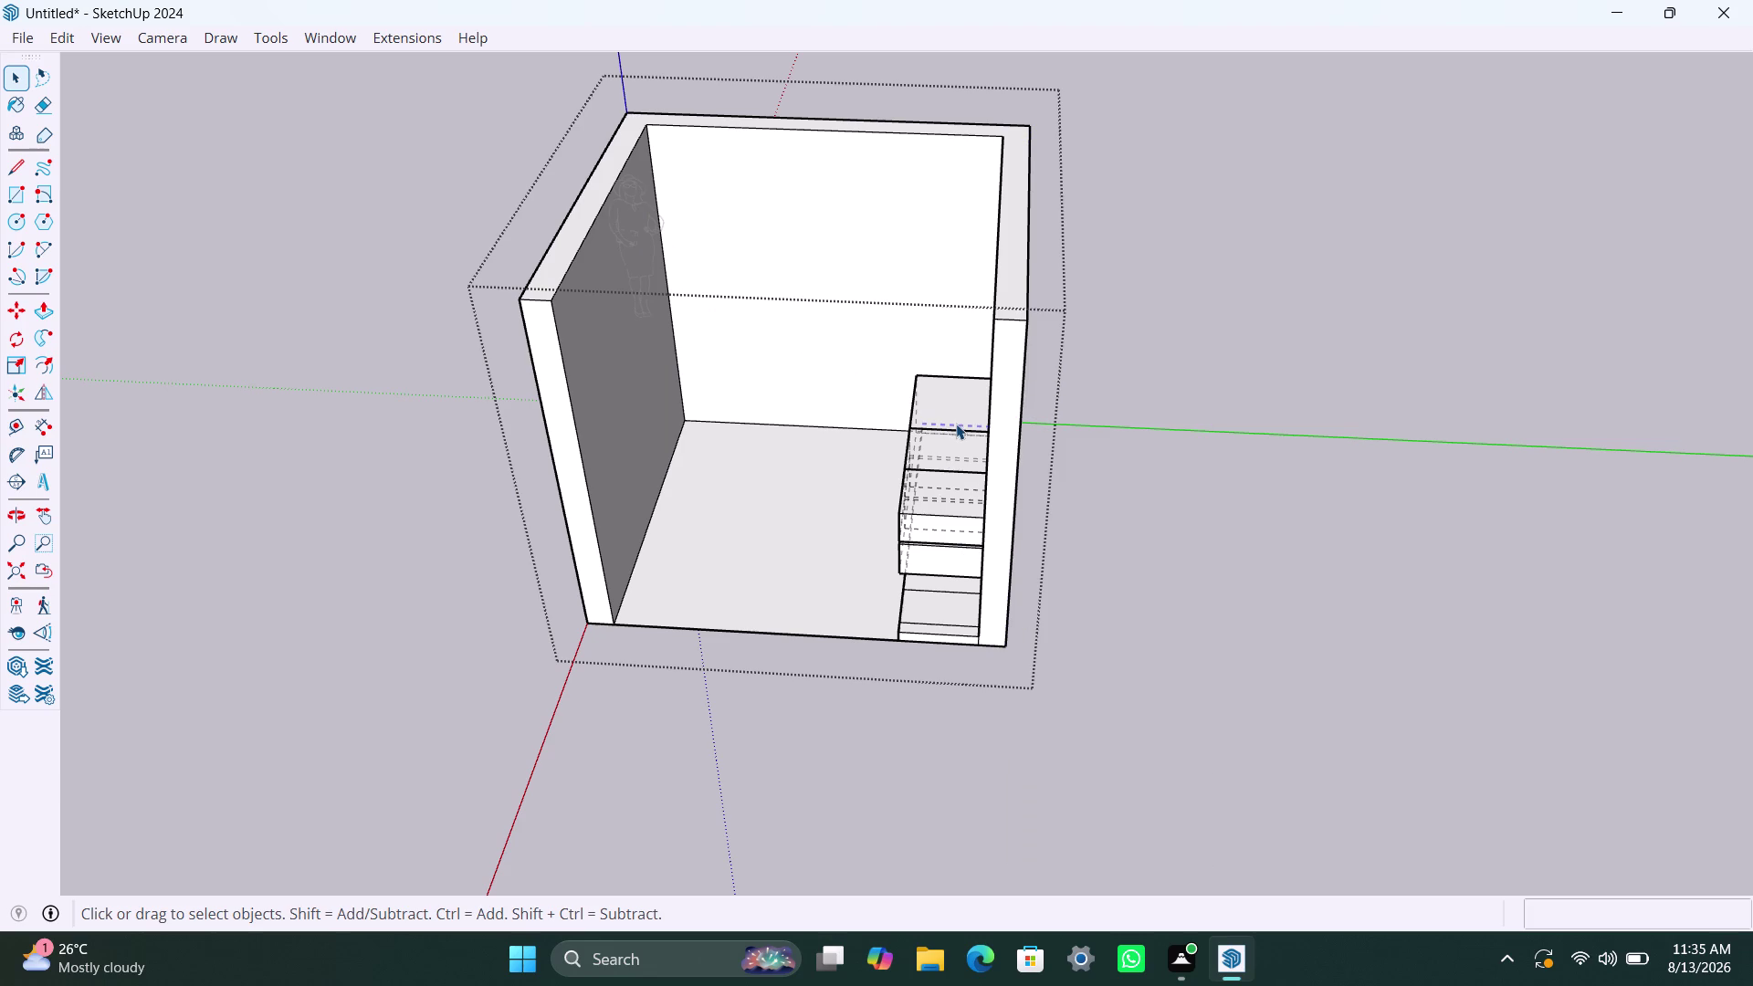
right_click(937, 431)
click(992, 507)
scroll(down, 3)
middle_drag(782, 592, 1005, 691)
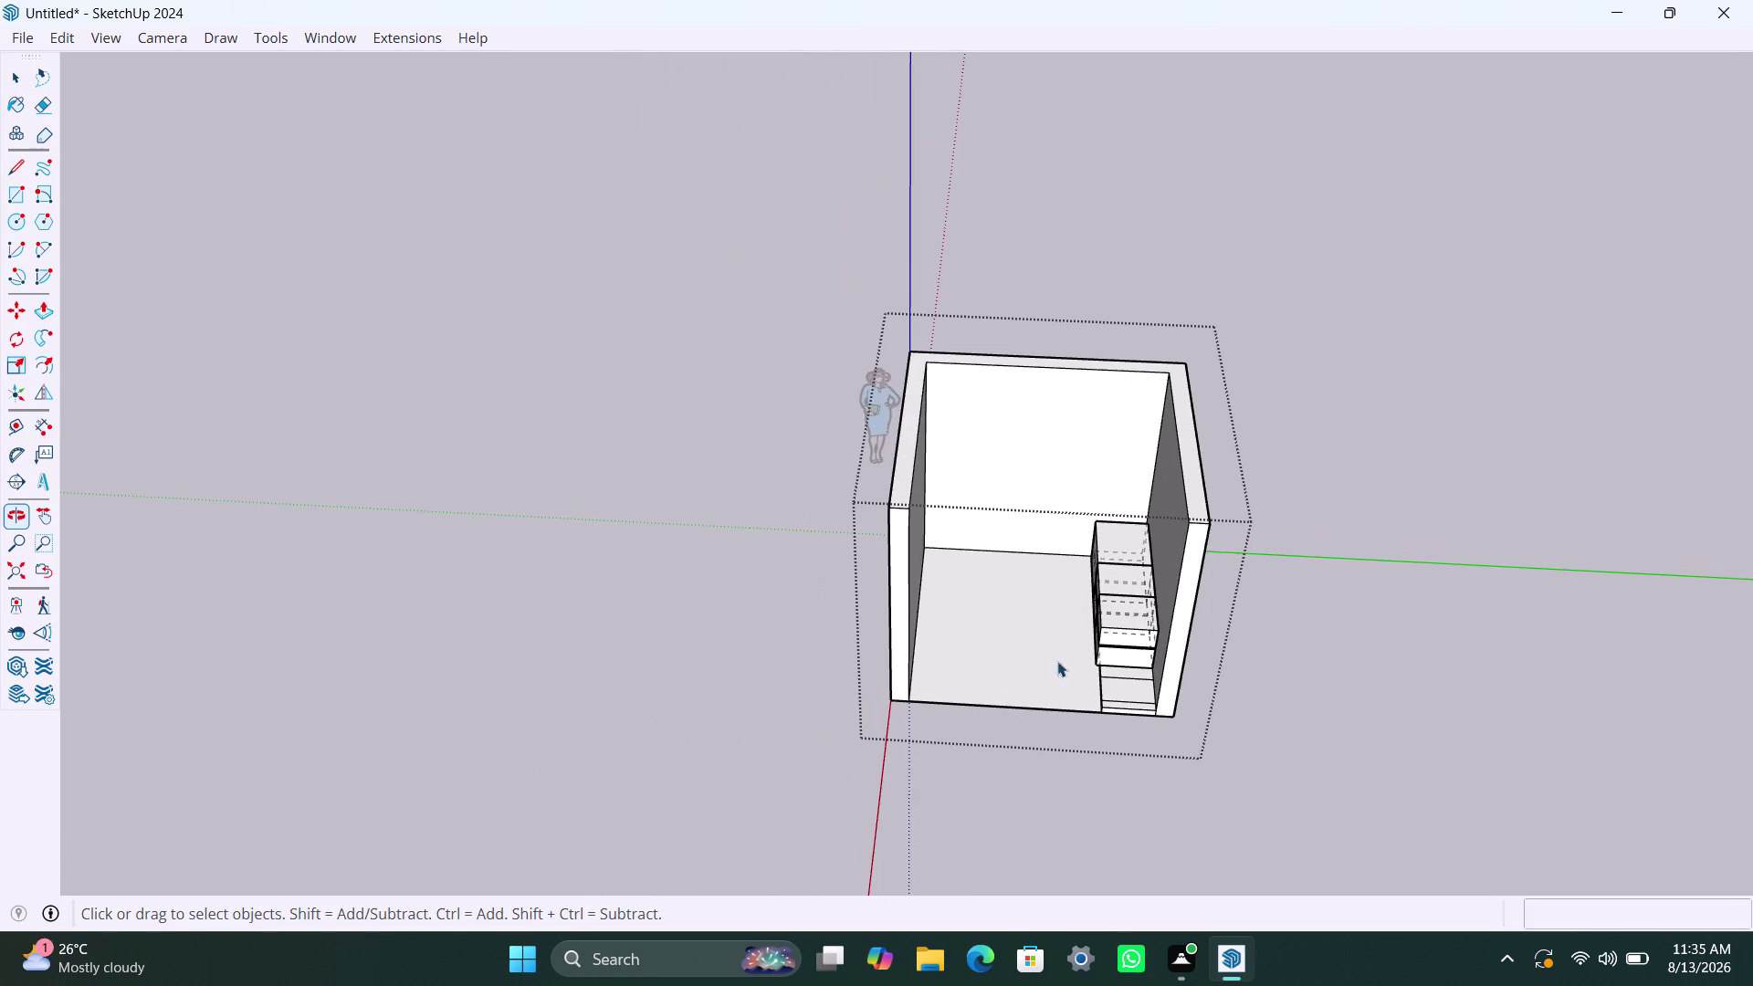
scroll(up, 3)
click(1144, 558)
double_click(1144, 564)
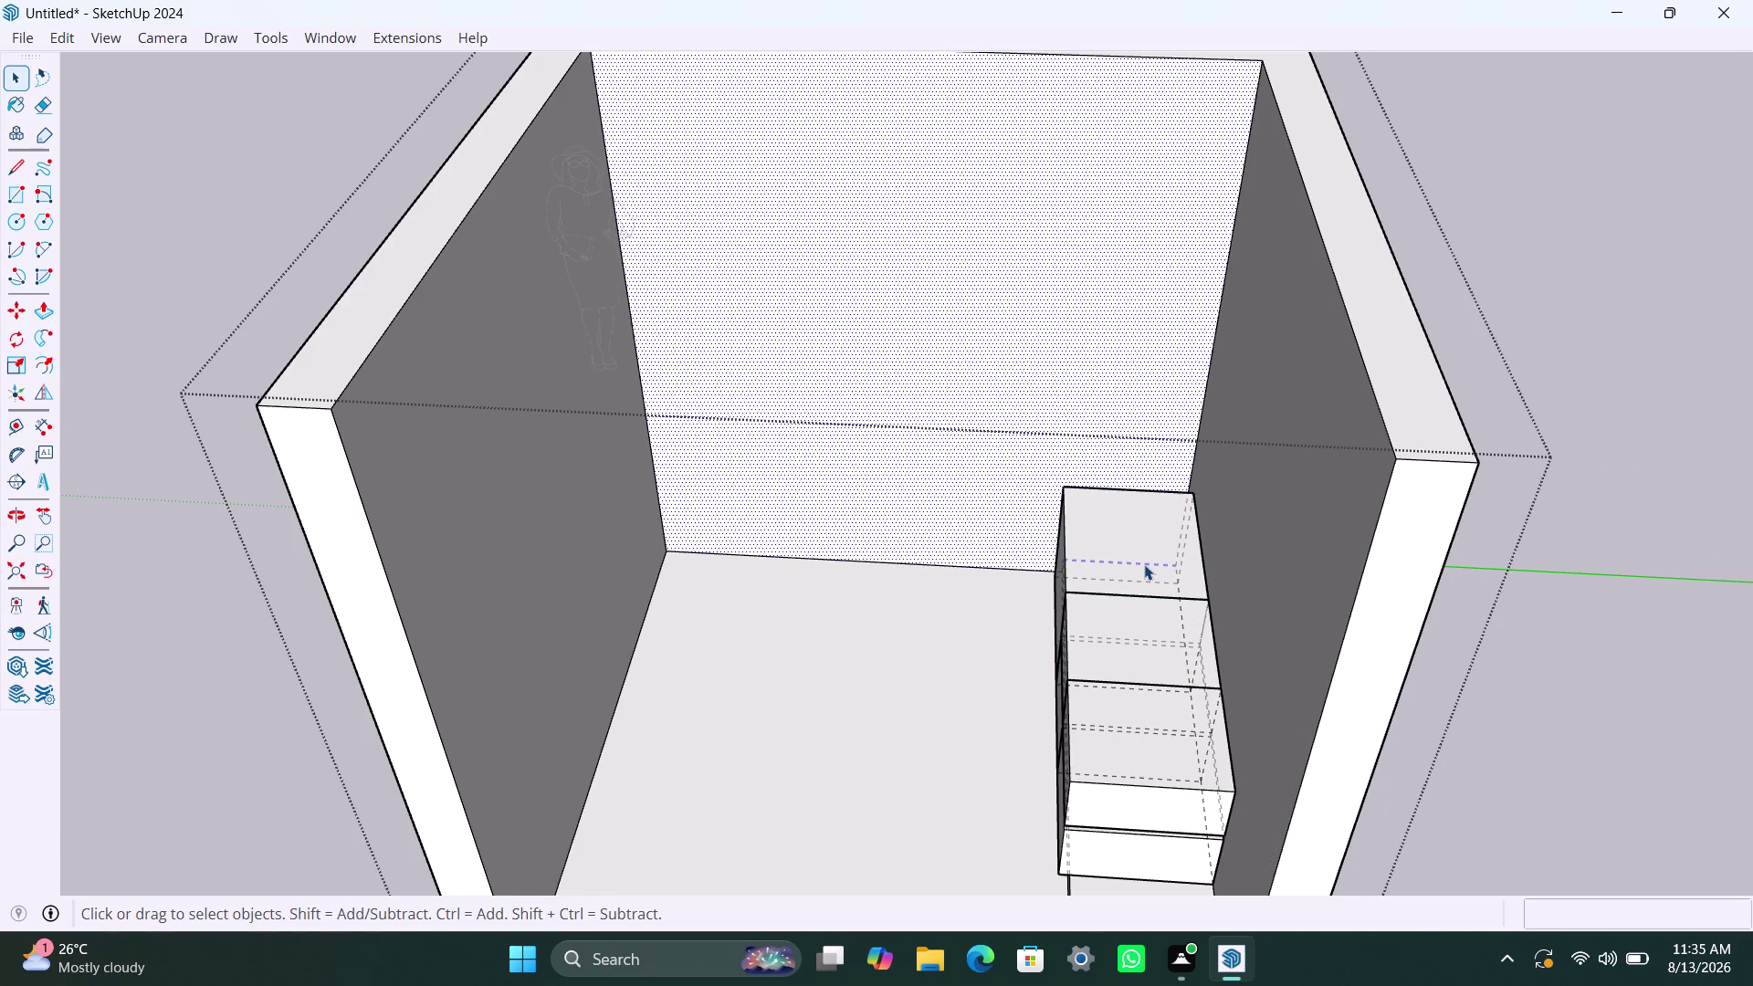
click(1141, 578)
click(1170, 582)
click(1169, 583)
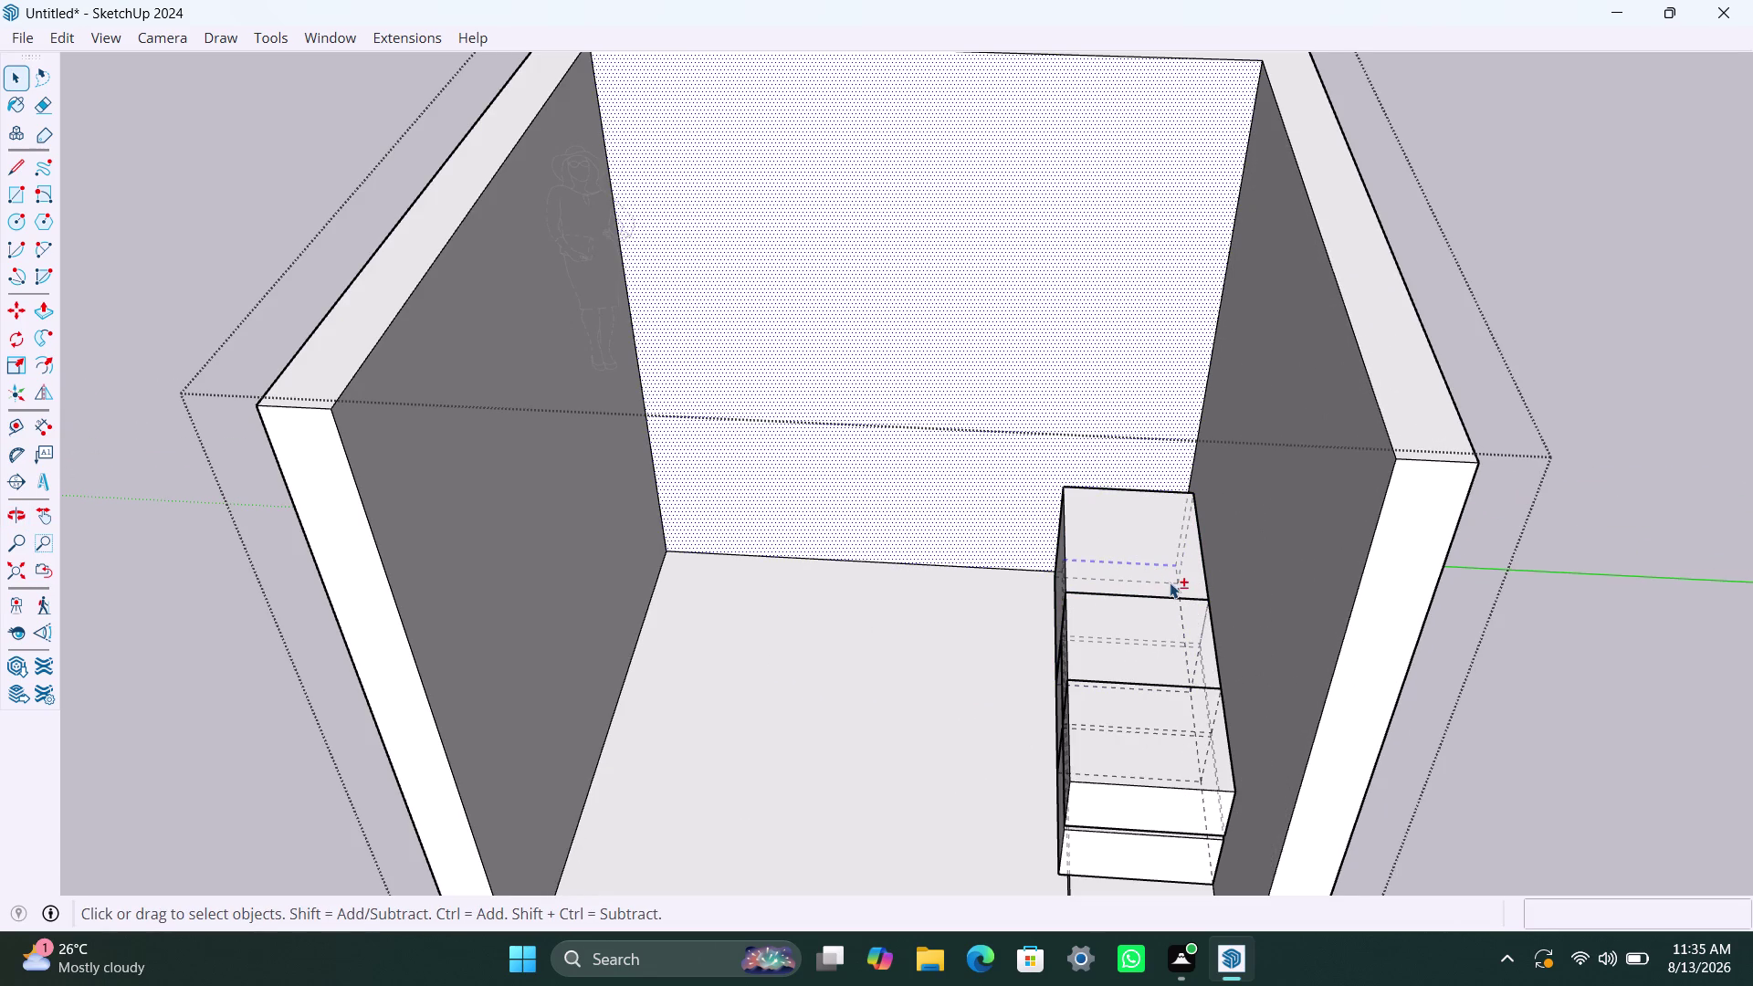
click(1176, 544)
click(1186, 536)
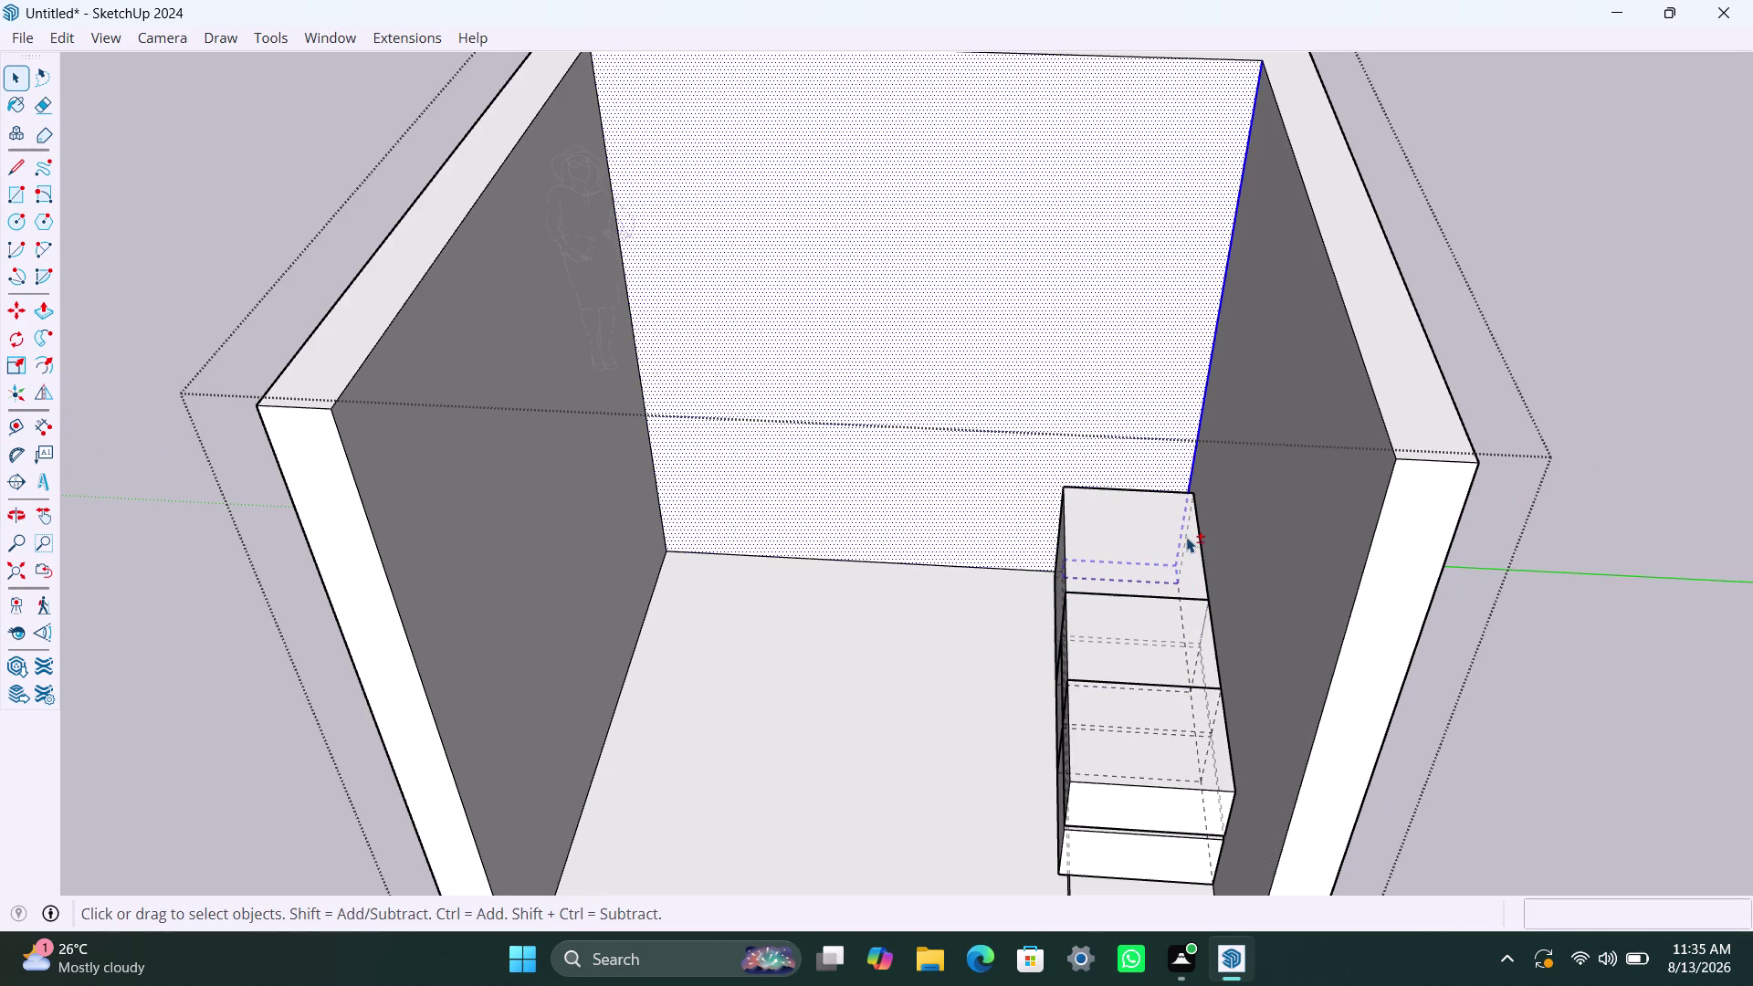
double_click(1180, 550)
click(1181, 550)
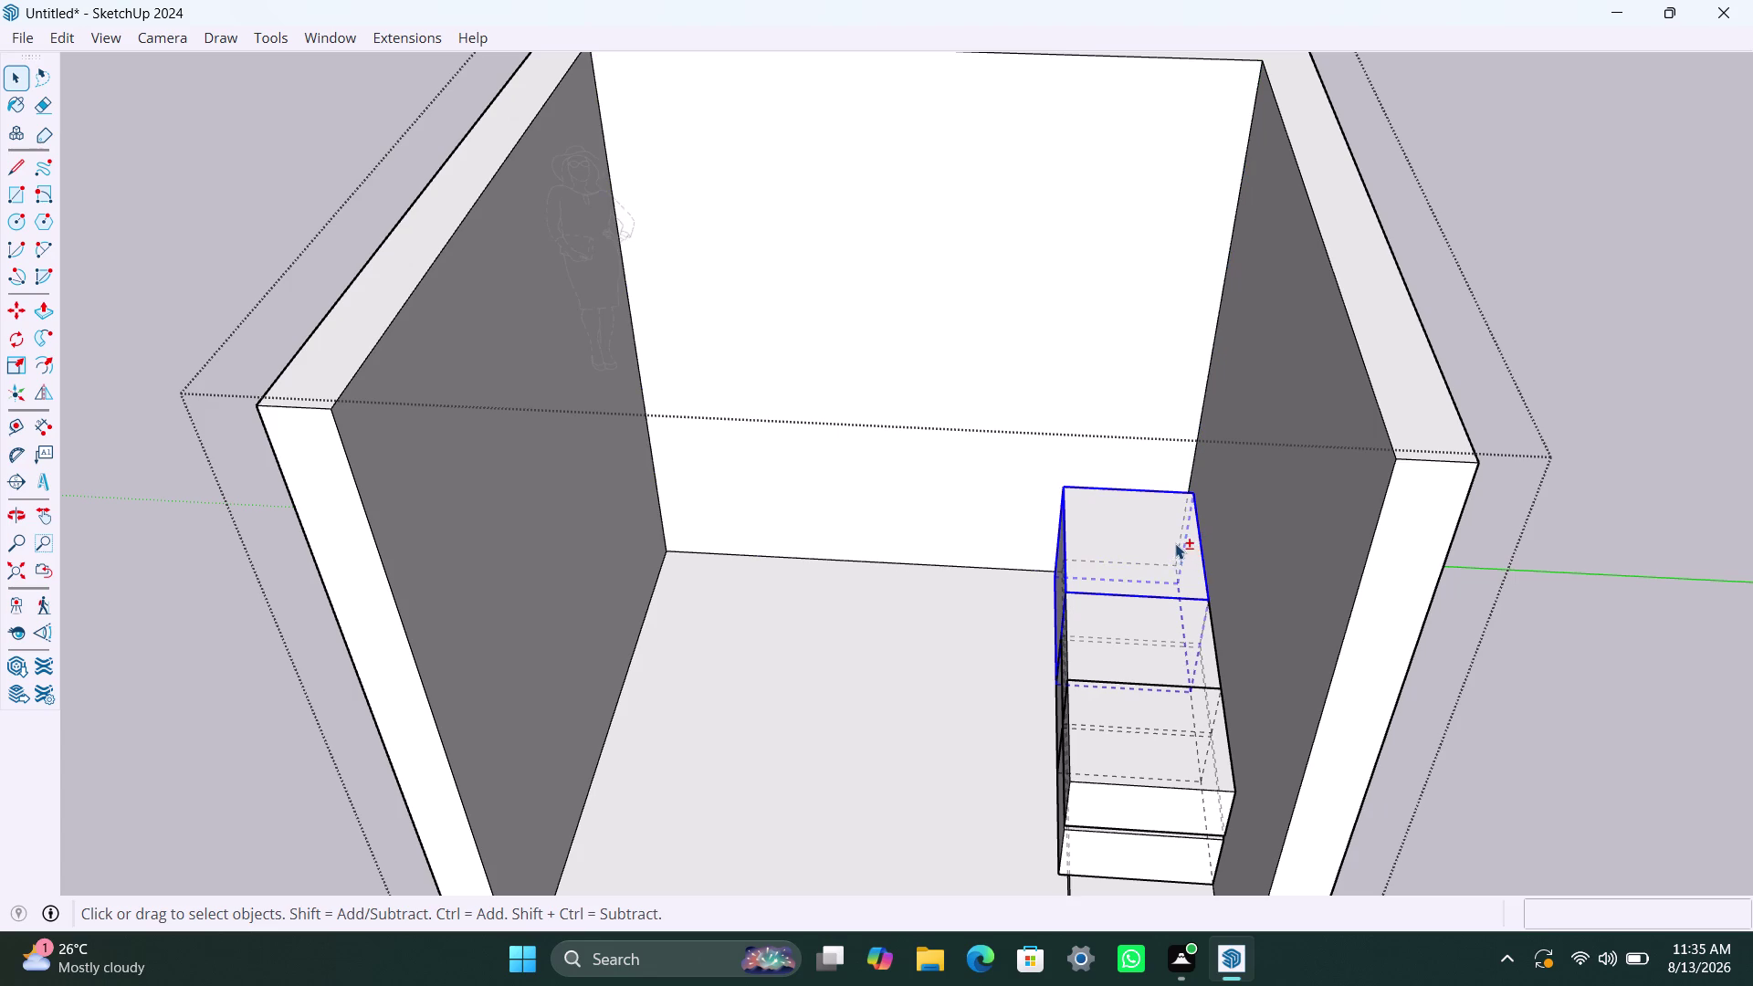
scroll(up, 3)
click(1186, 531)
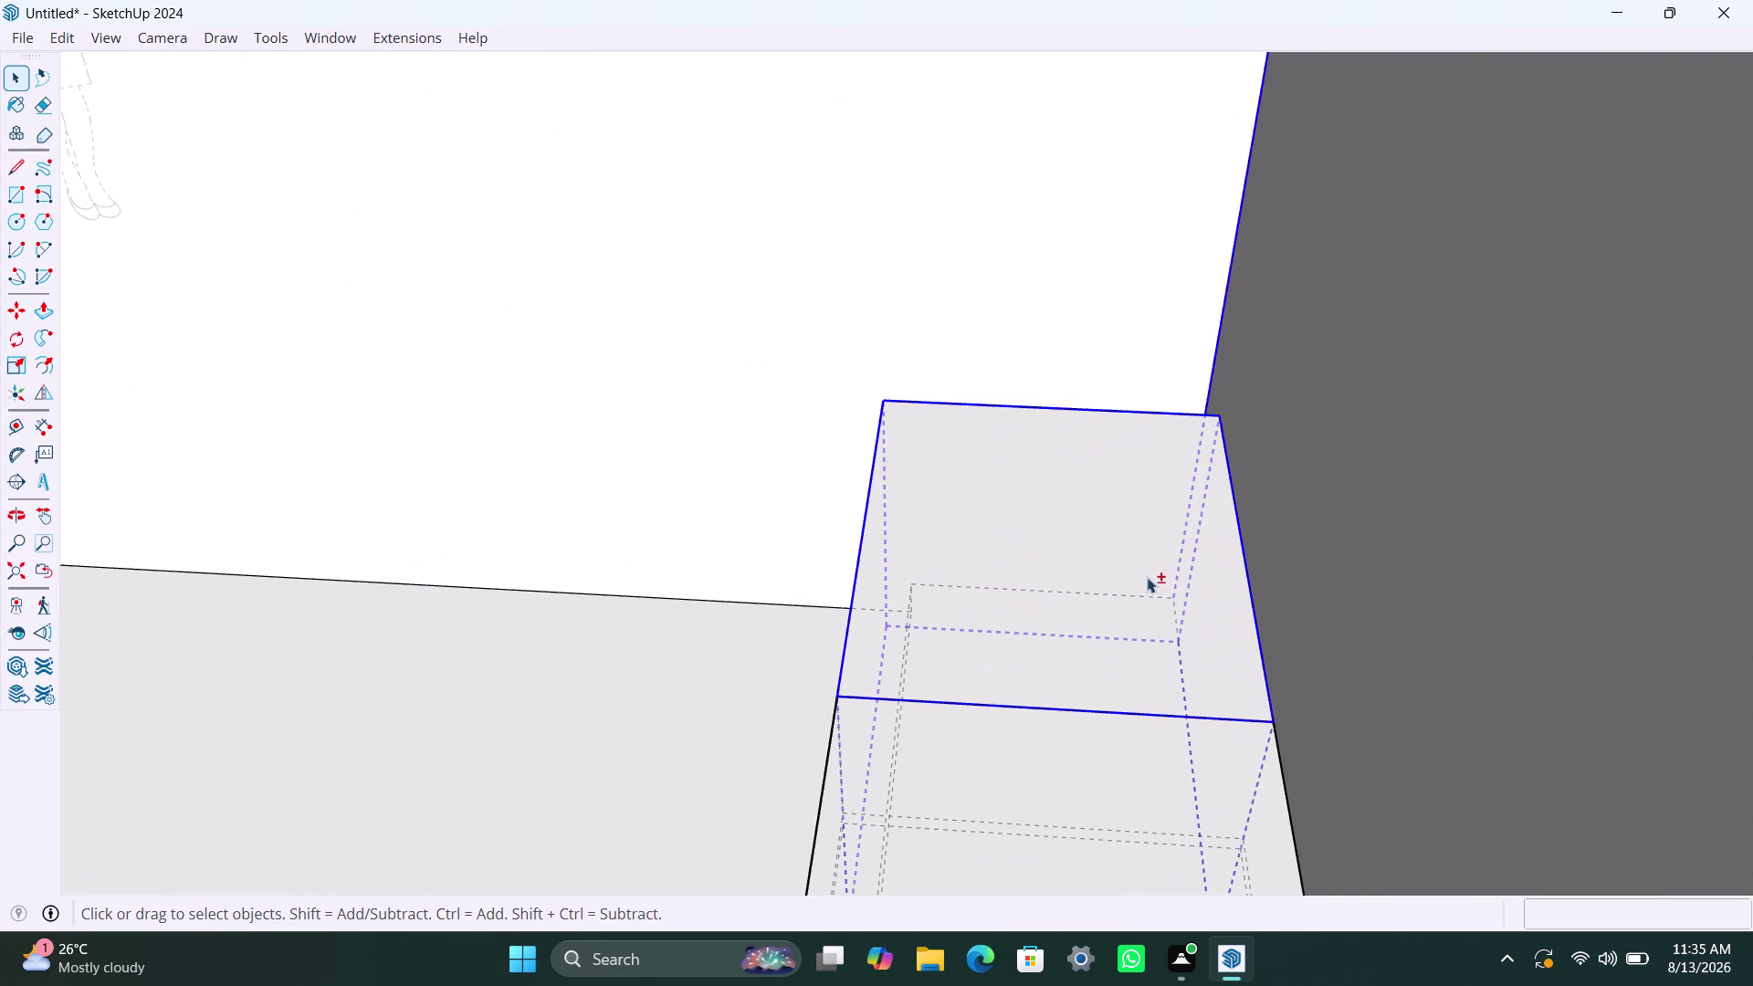
click(1132, 591)
click(916, 583)
right_click(966, 583)
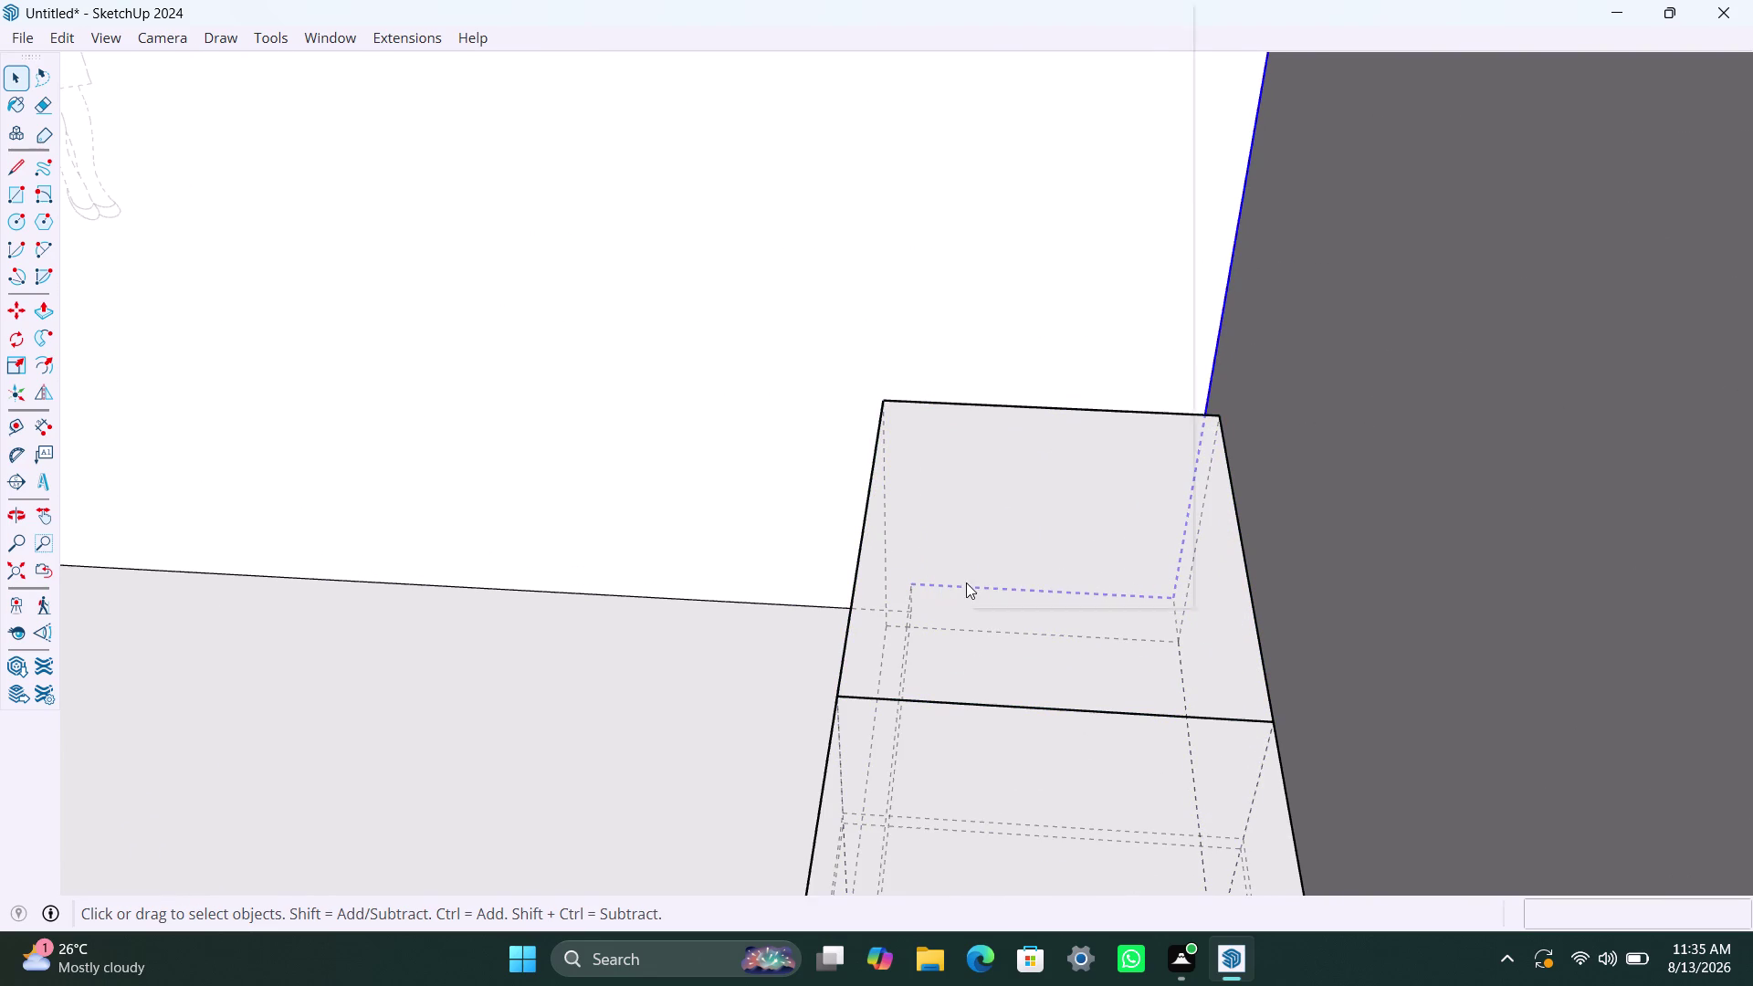
click(1063, 78)
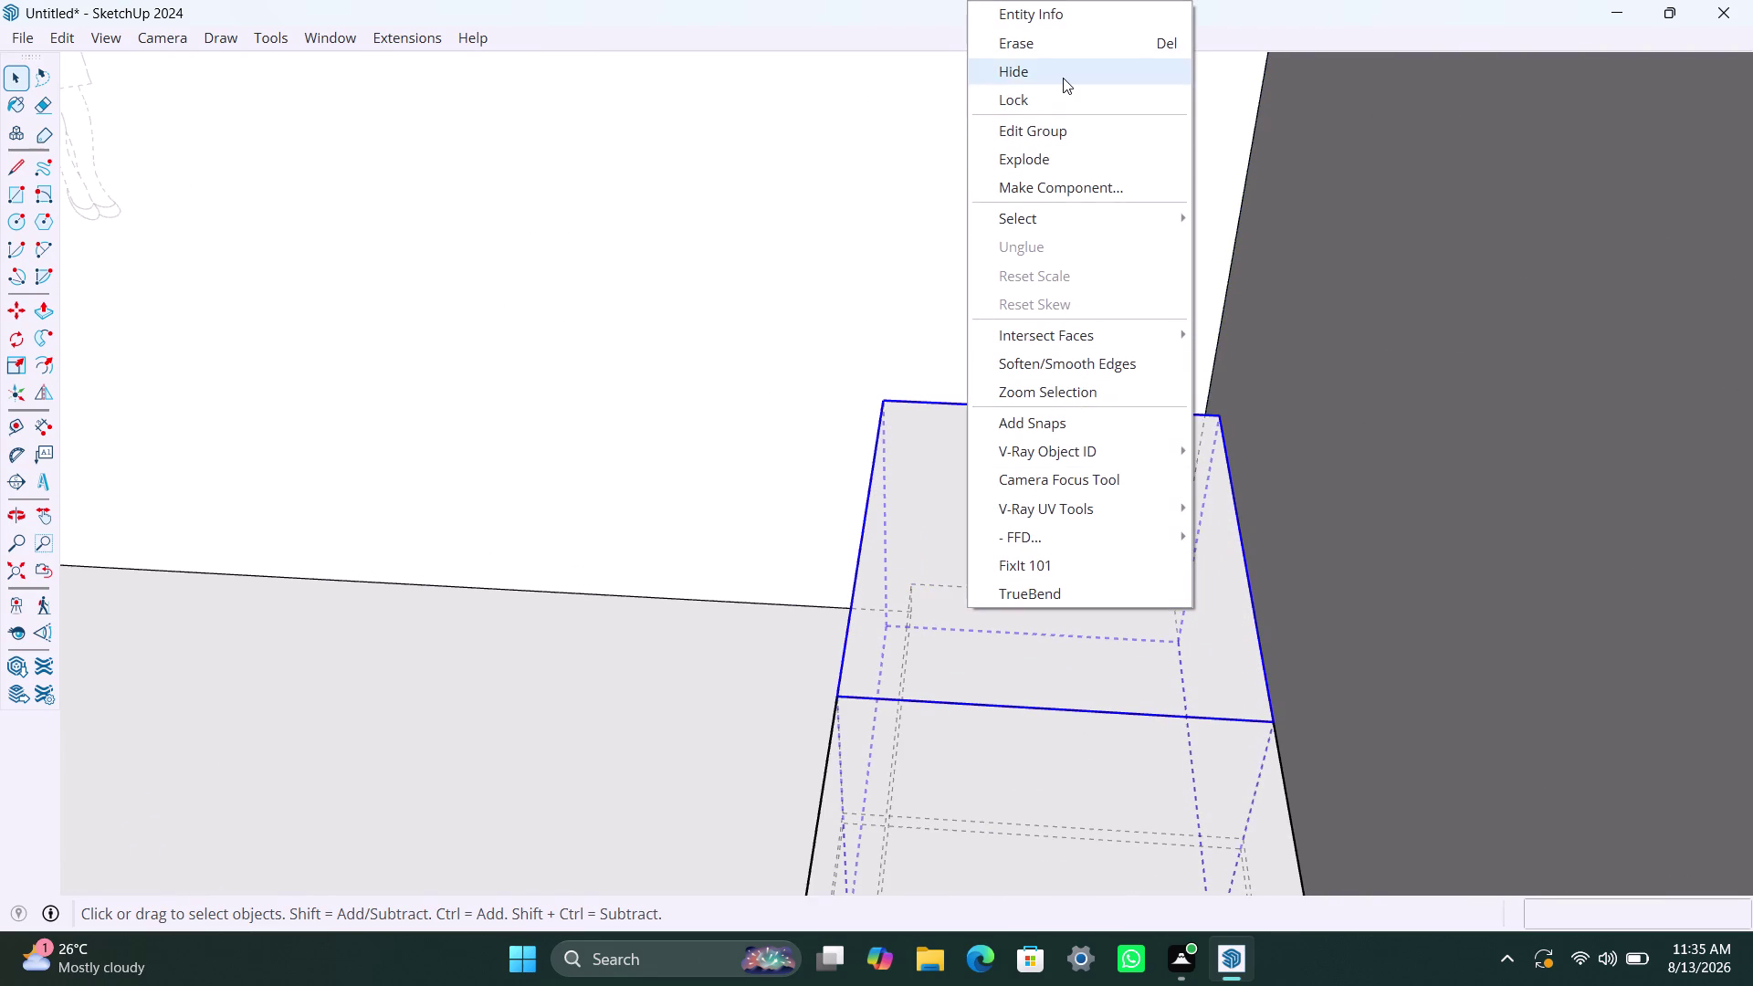
key(ctrl+z)
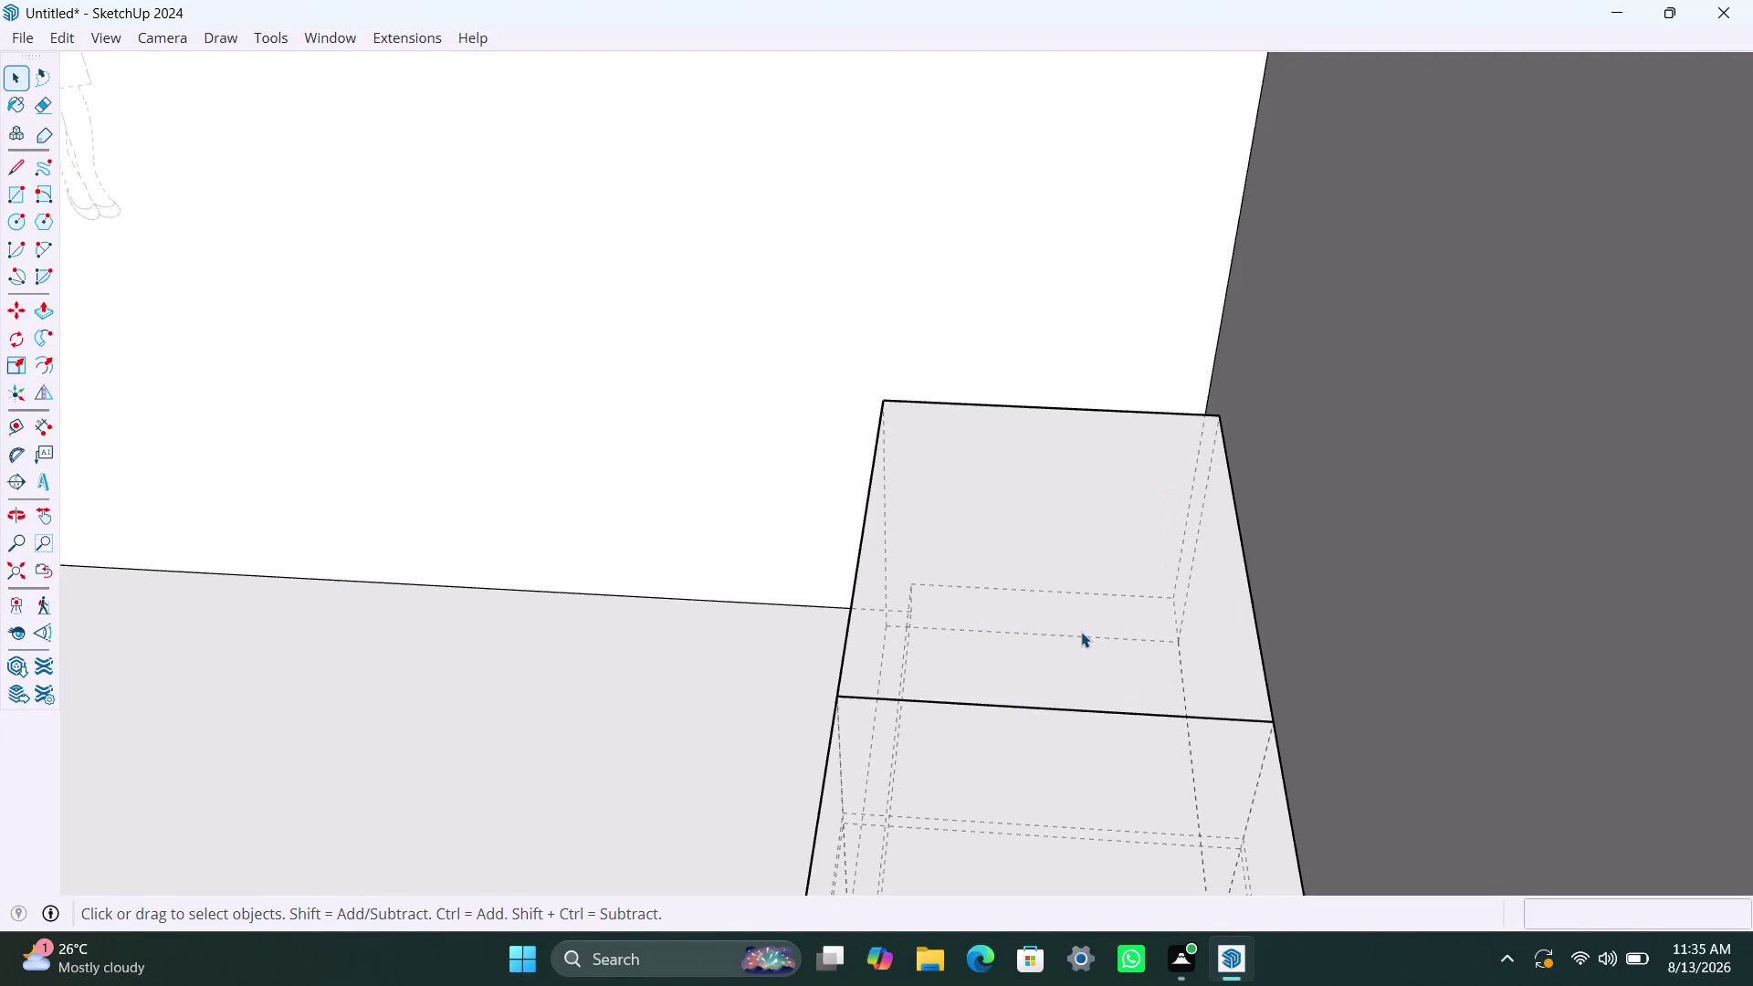
click(1081, 631)
click(1080, 633)
right_click(1078, 598)
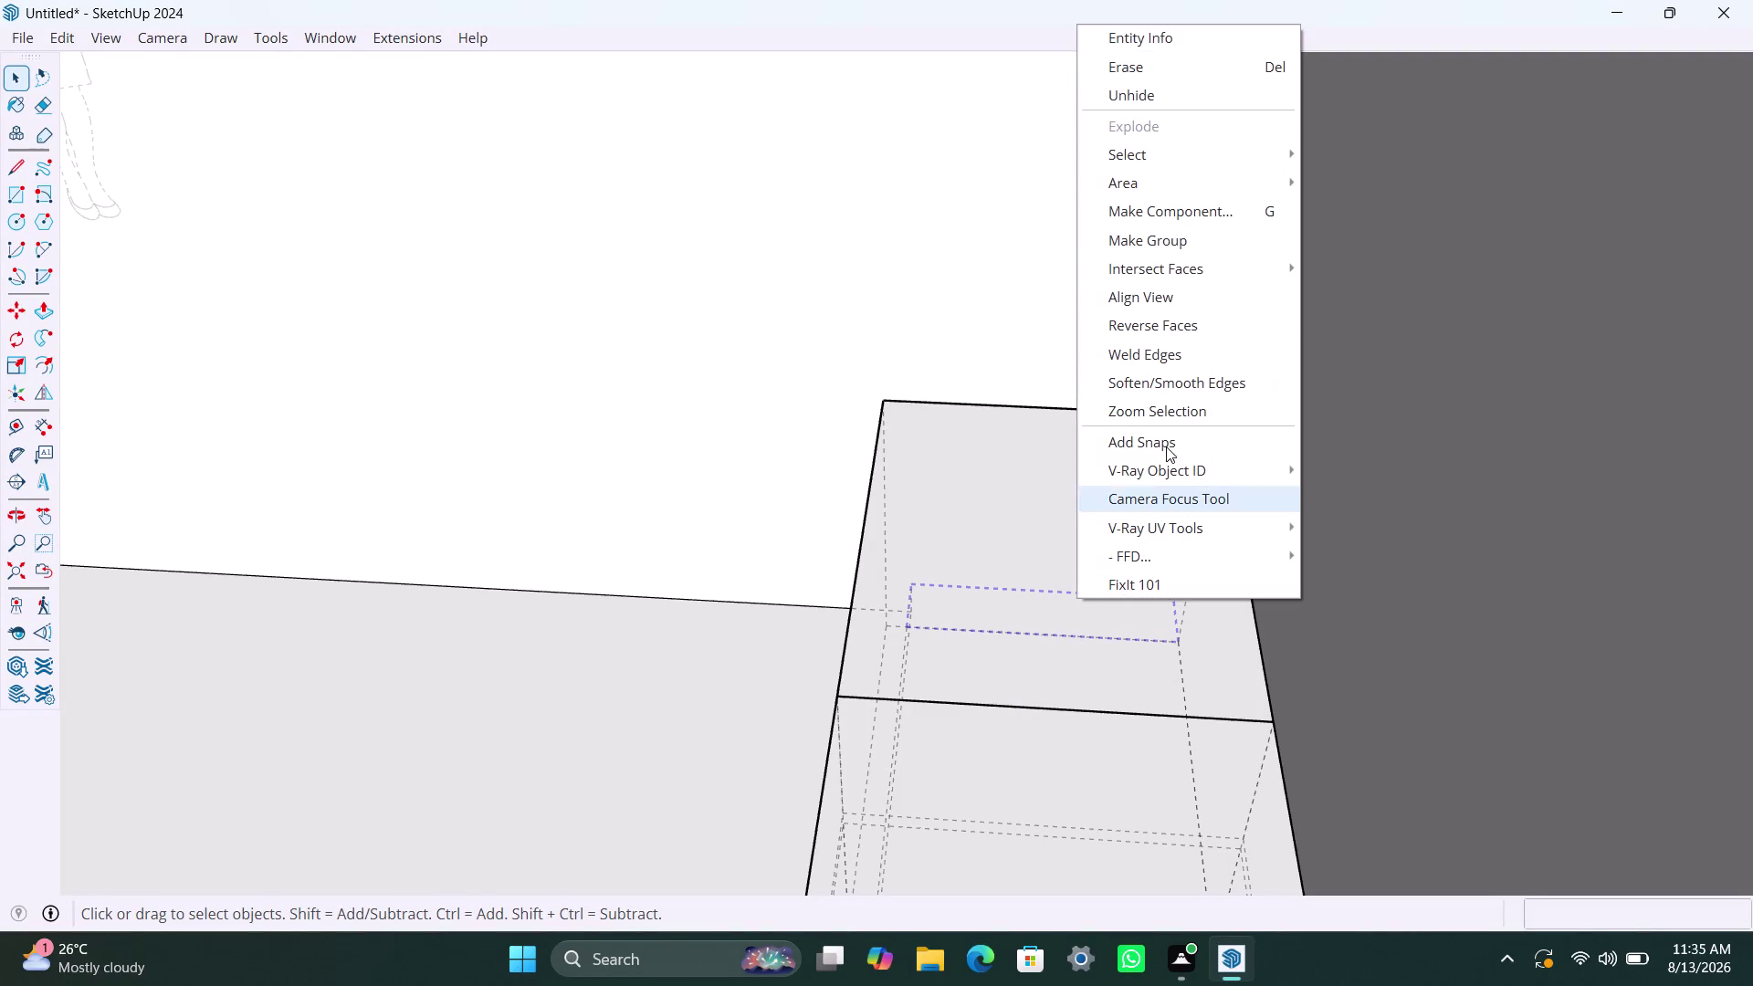
click(1171, 100)
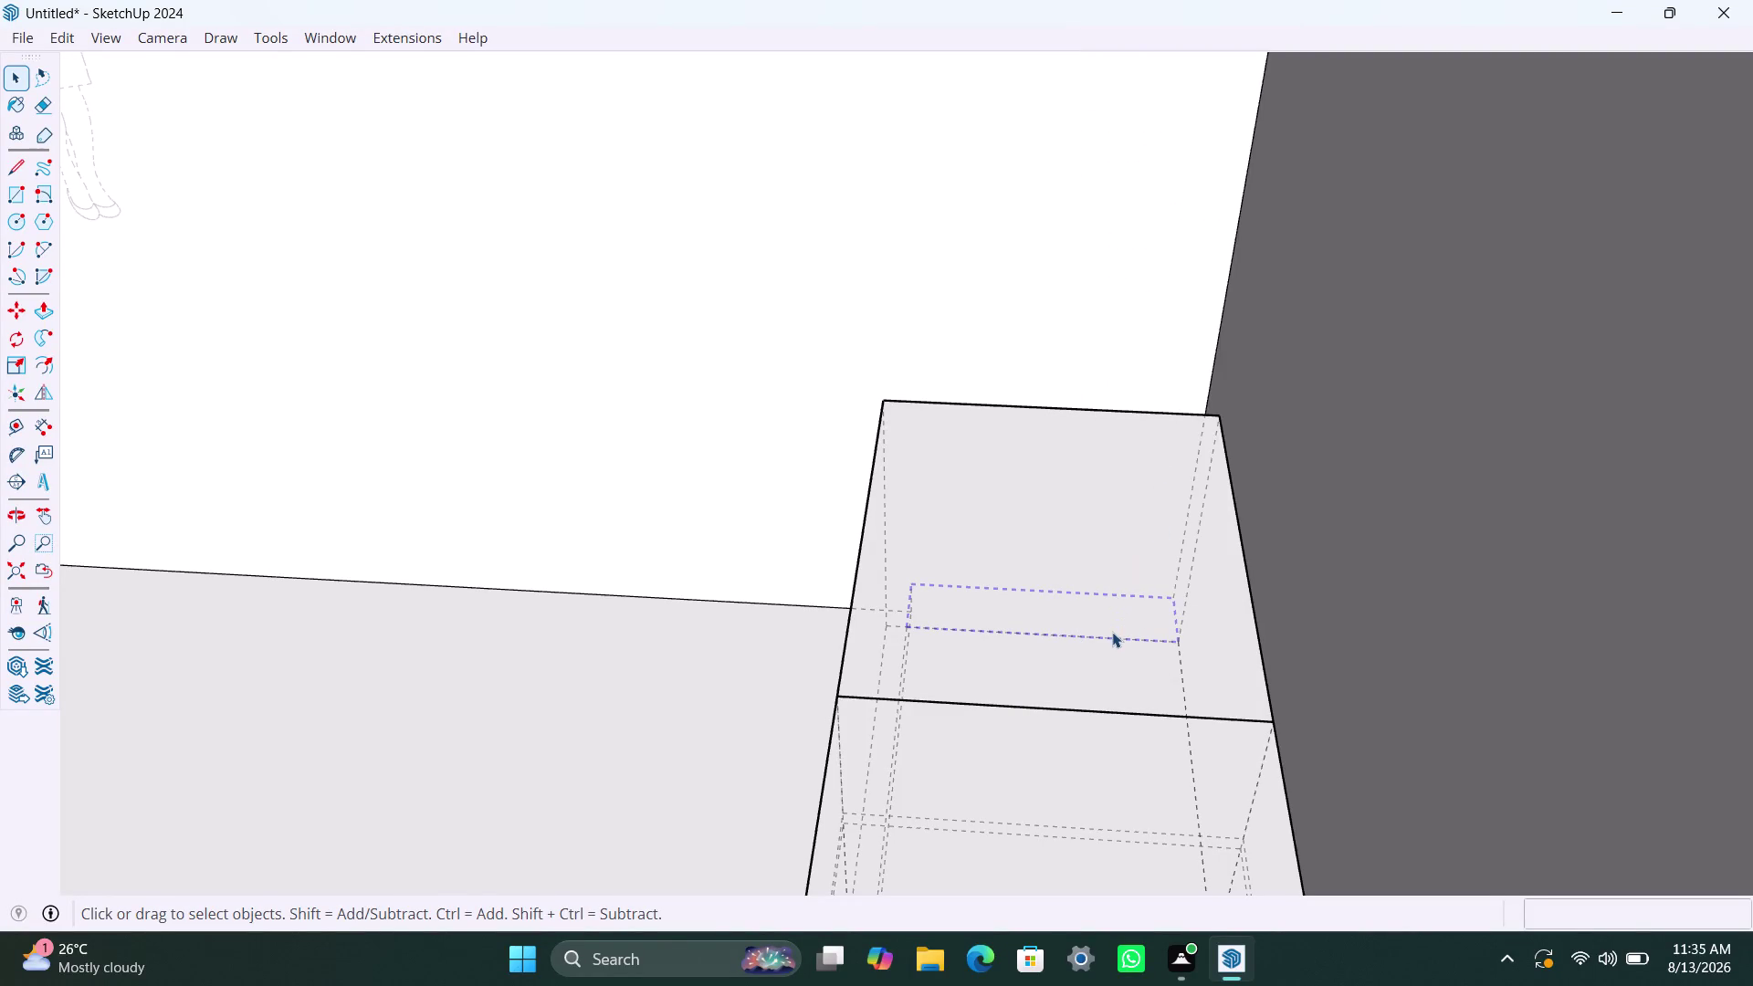
click(1112, 632)
click(1097, 597)
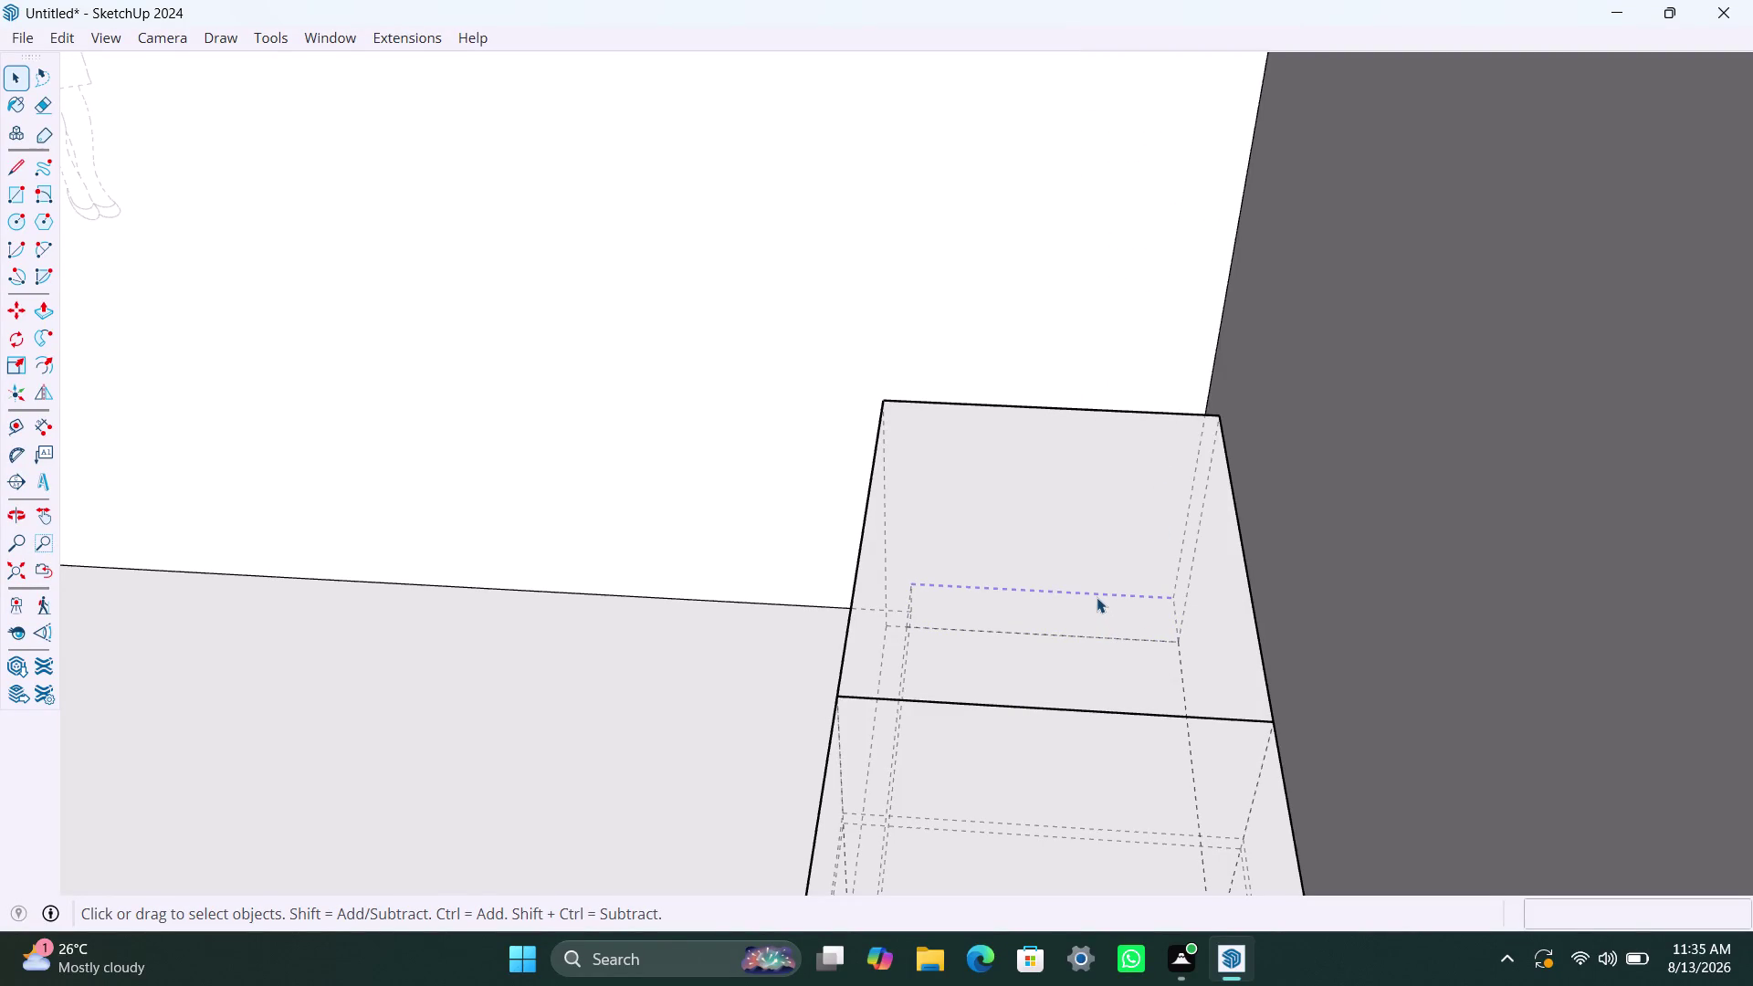
double_click(1096, 597)
double_click(1097, 597)
click(1097, 597)
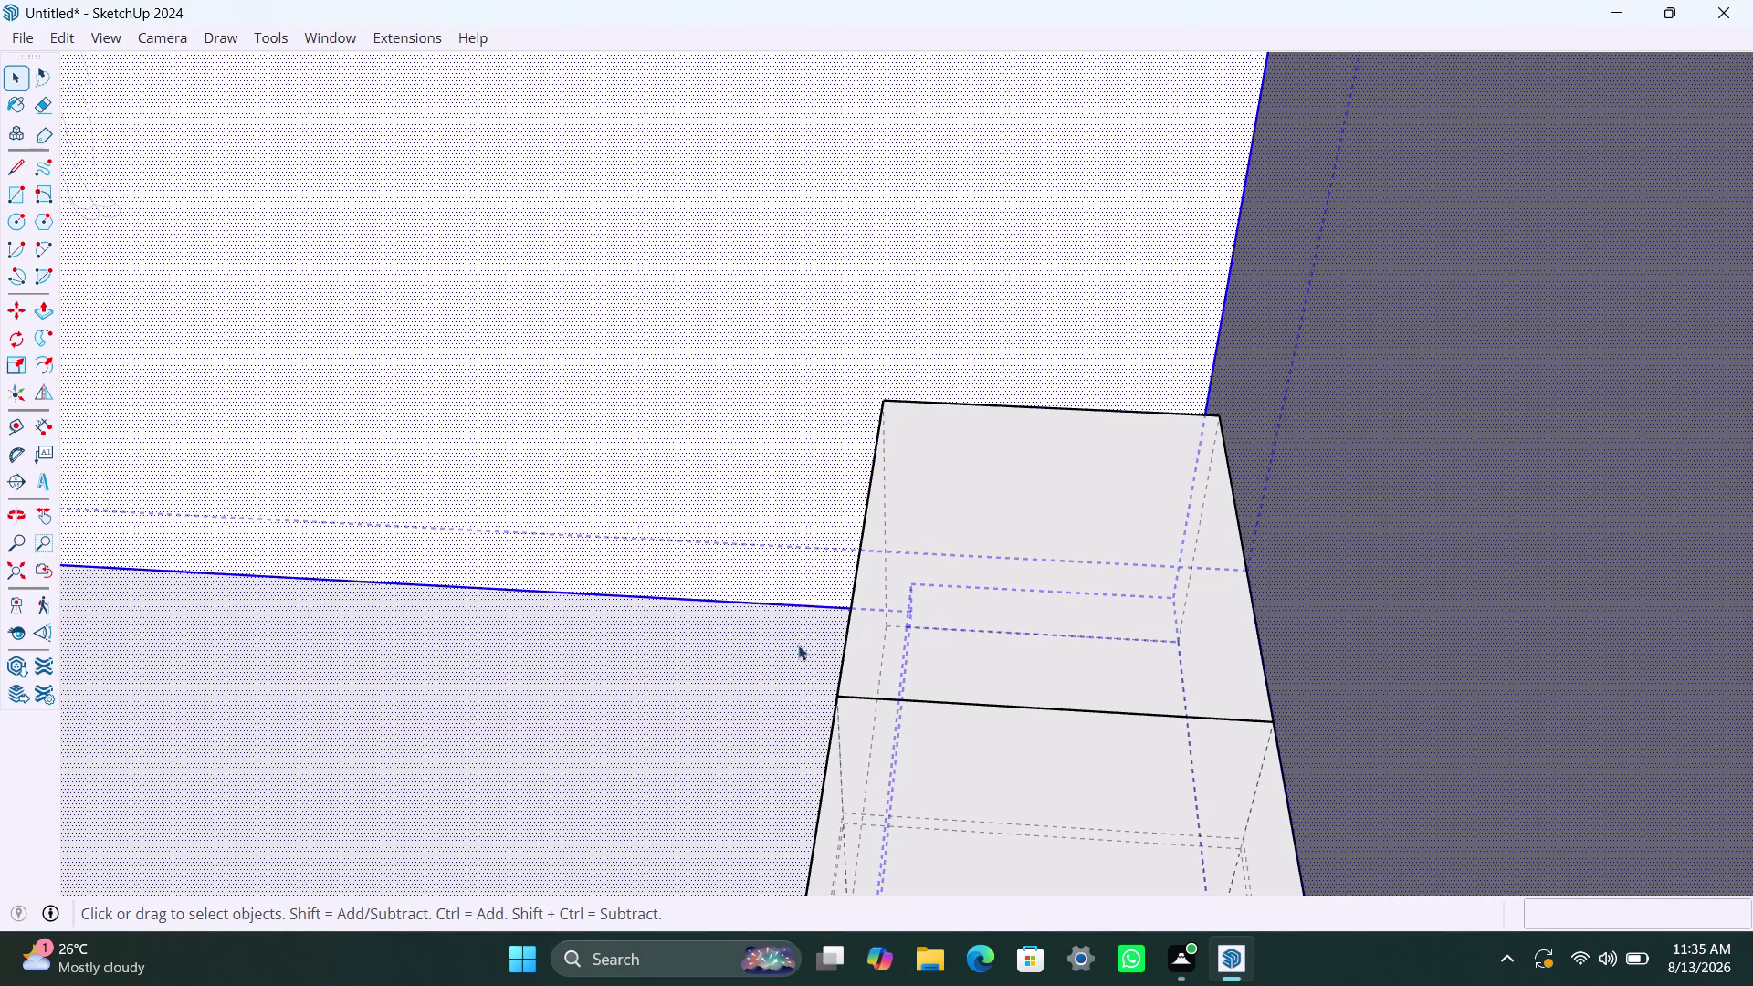
click(785, 646)
click(961, 628)
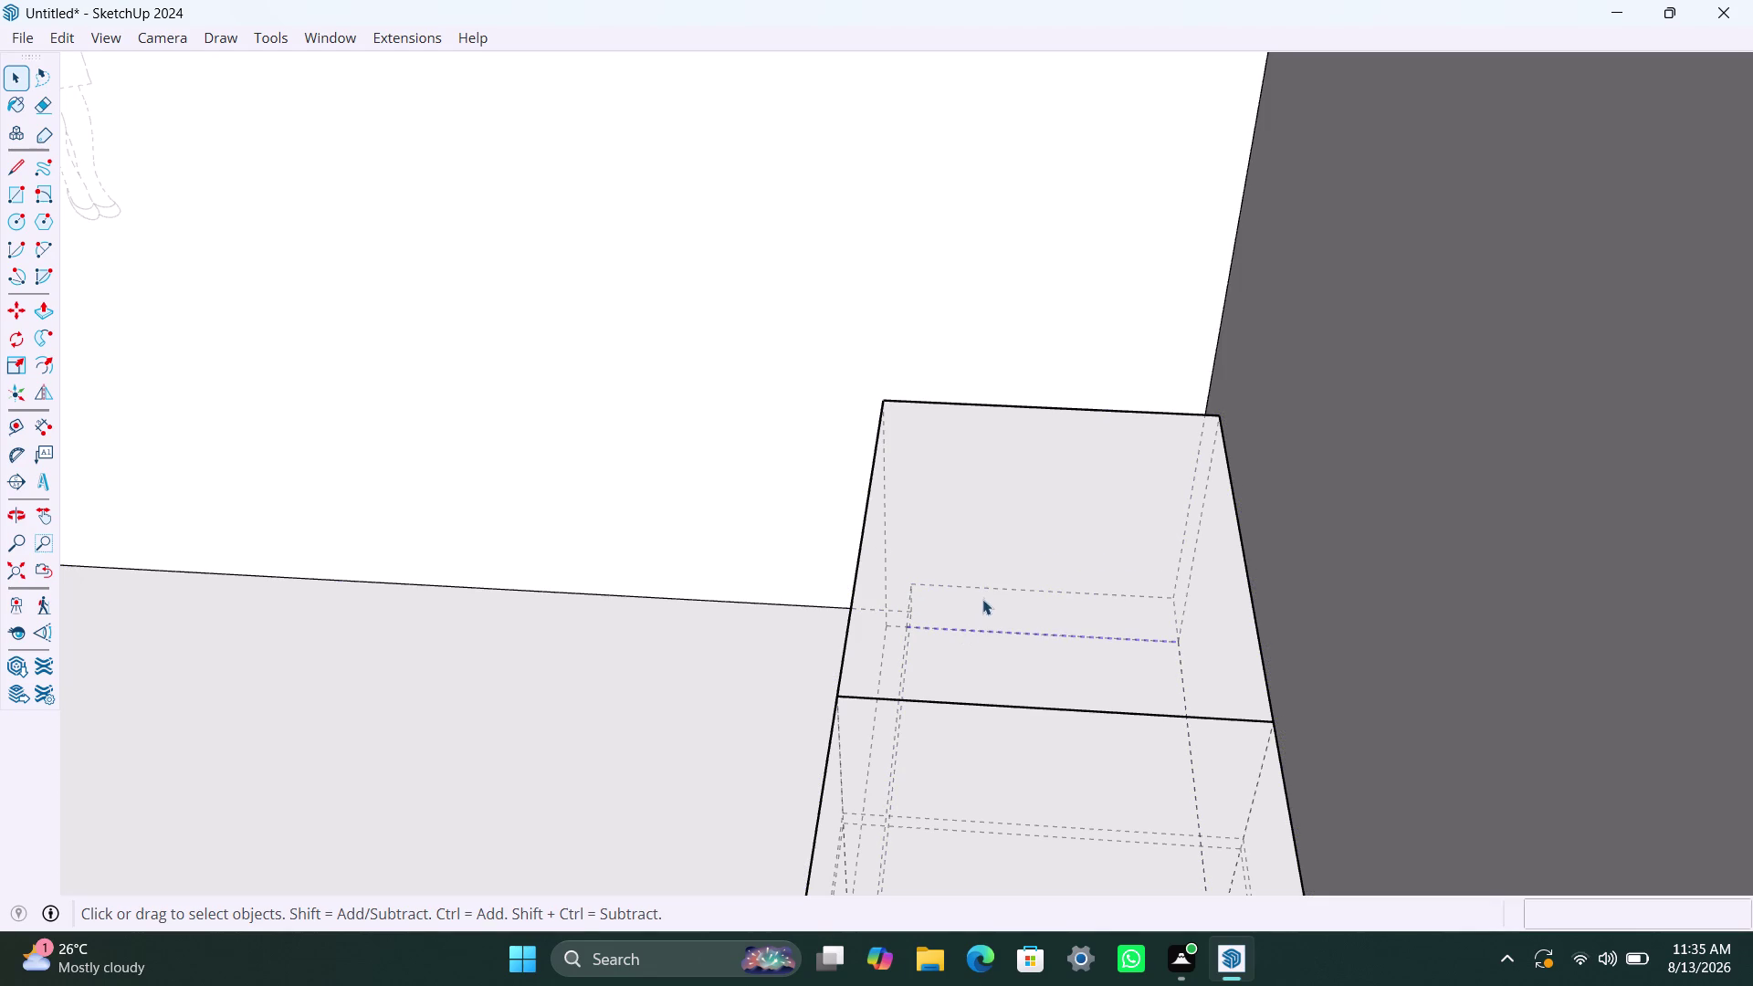
right_click(983, 598)
click(1056, 157)
scroll(down, 3)
scroll(down, 3)
click(1253, 729)
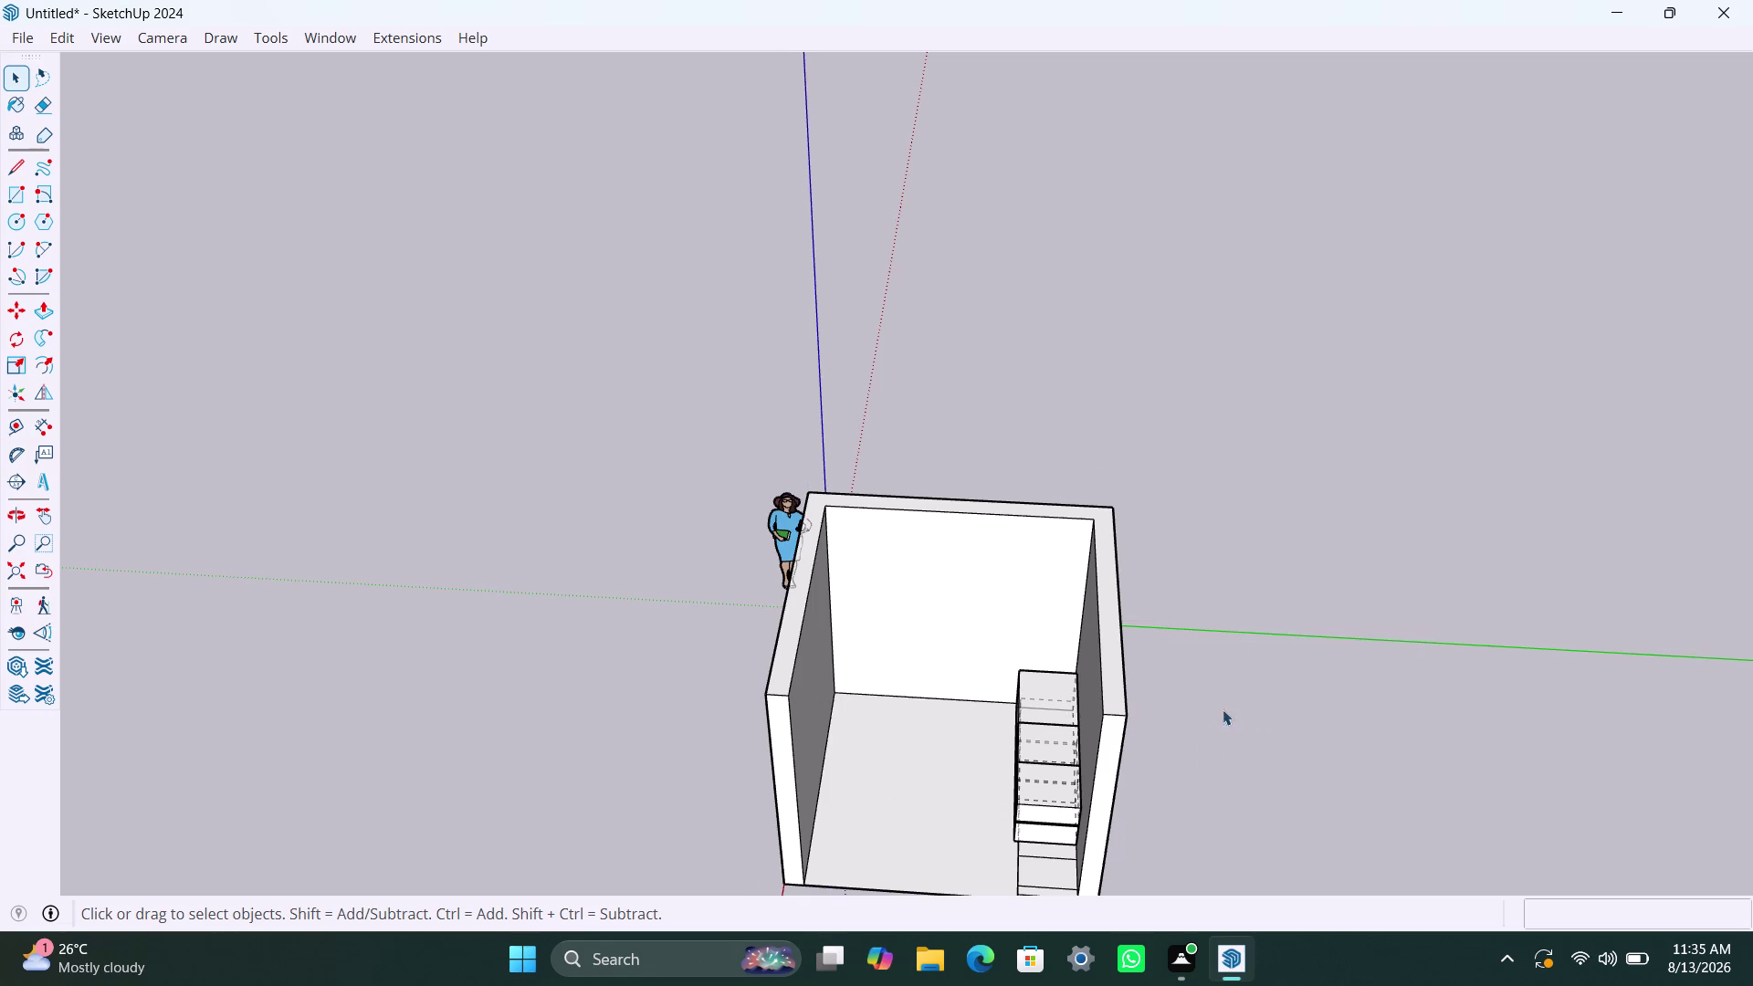
Orbit above the room and open the room group for editing.
scroll(down, 3)
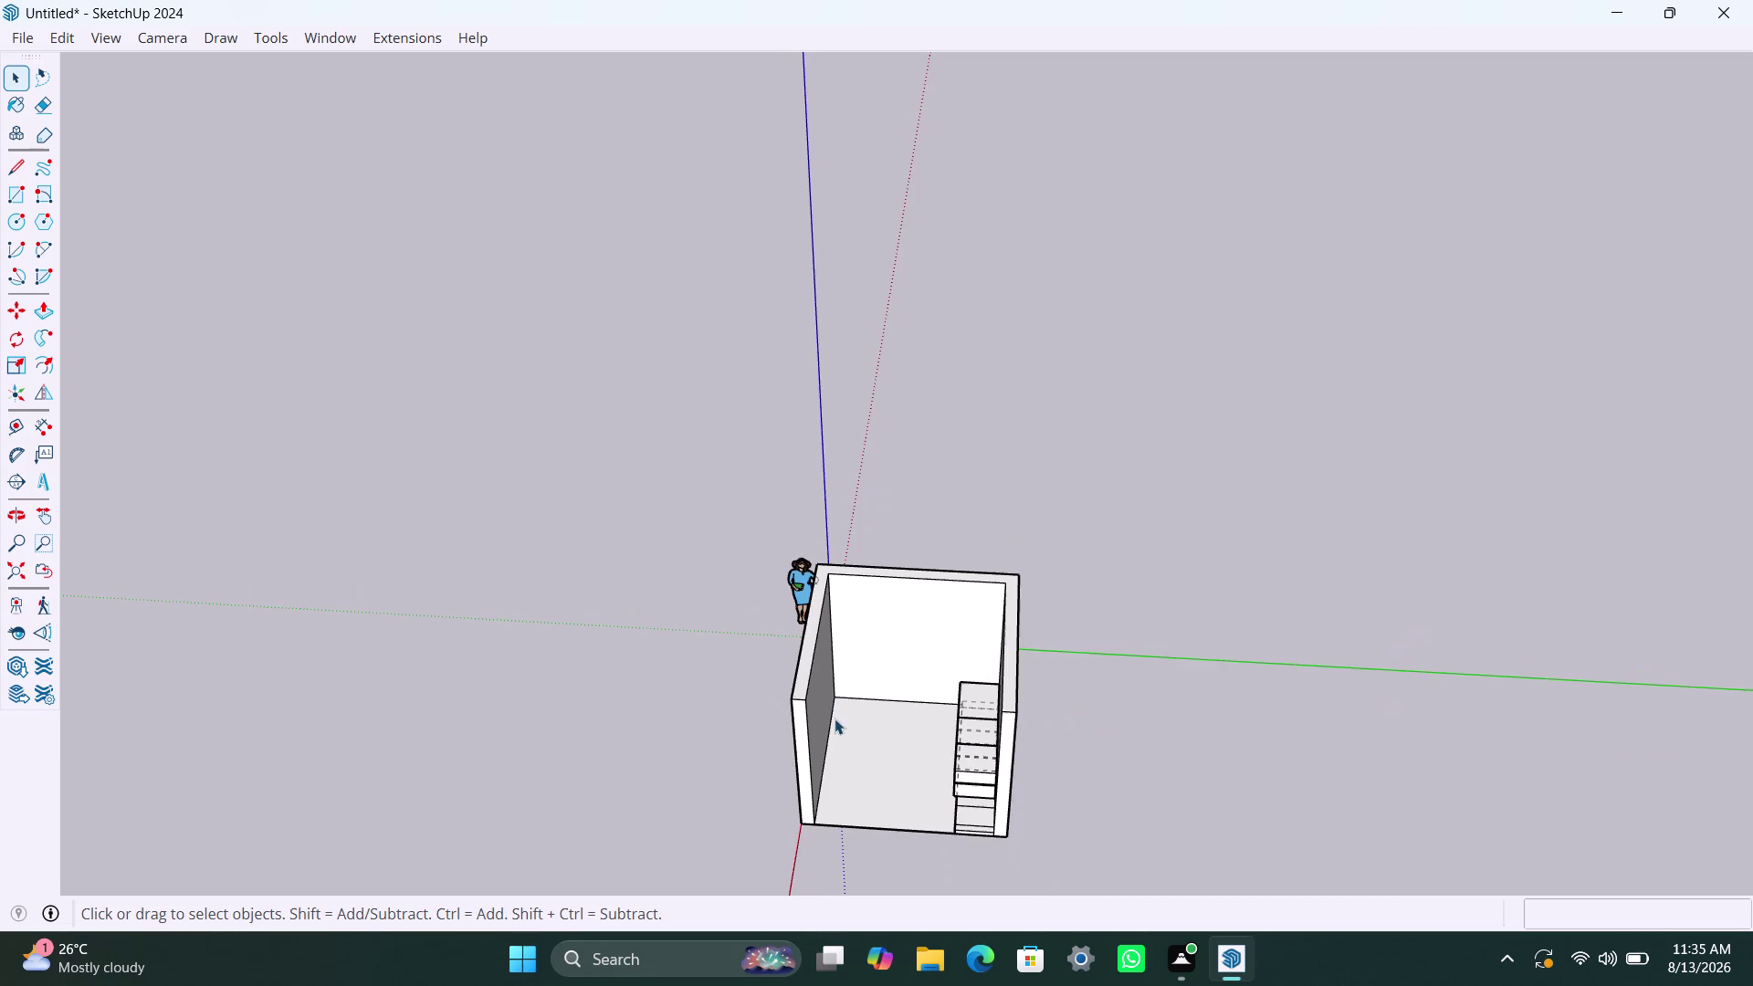
middle_drag(836, 741, 1536, 852)
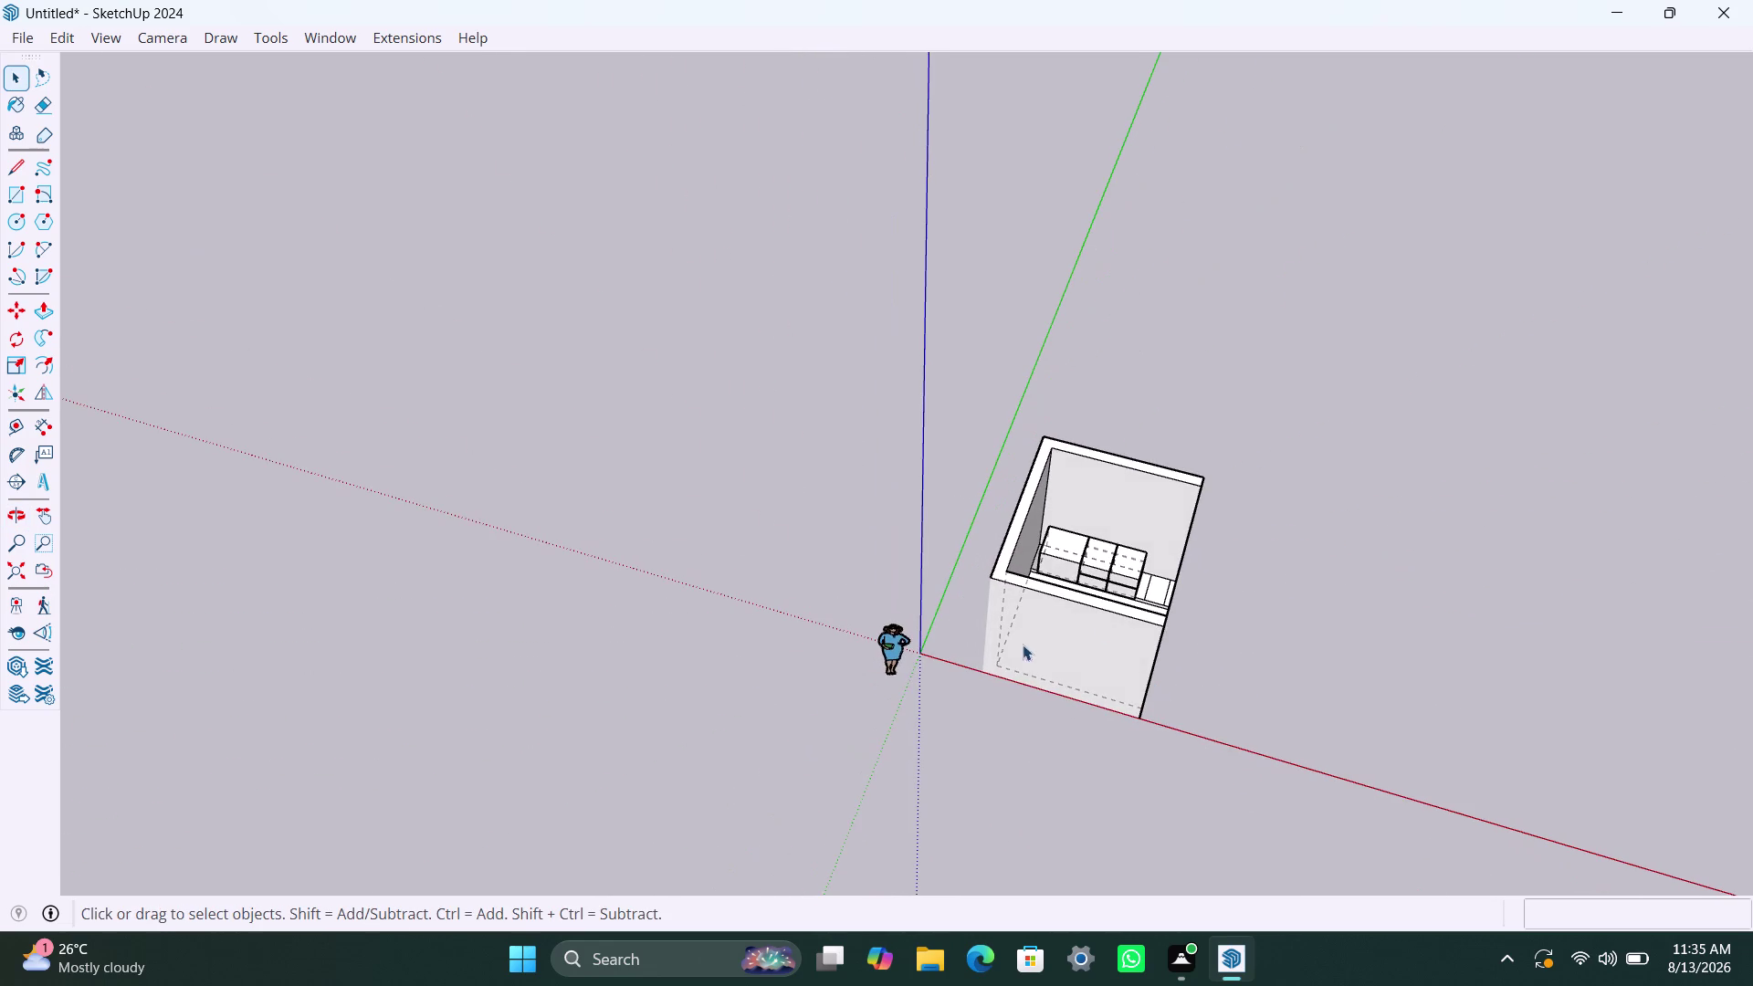
scroll(up, 3)
click(1033, 708)
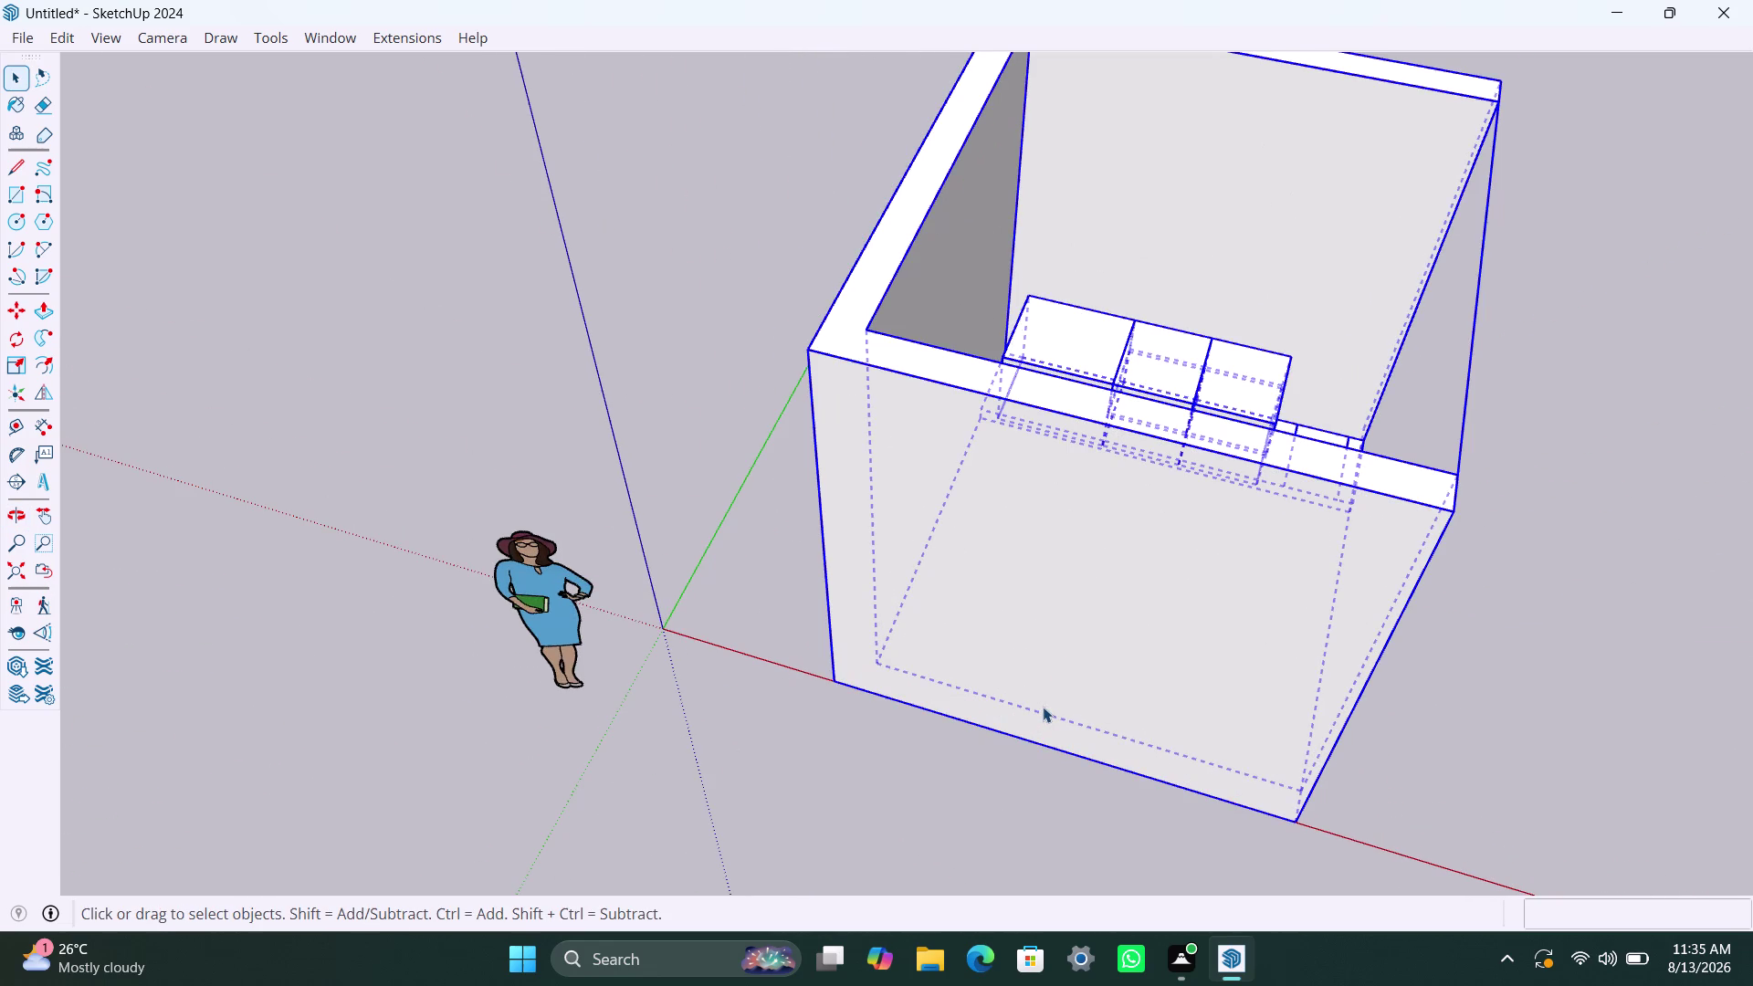
double_click(1043, 707)
double_click(1043, 706)
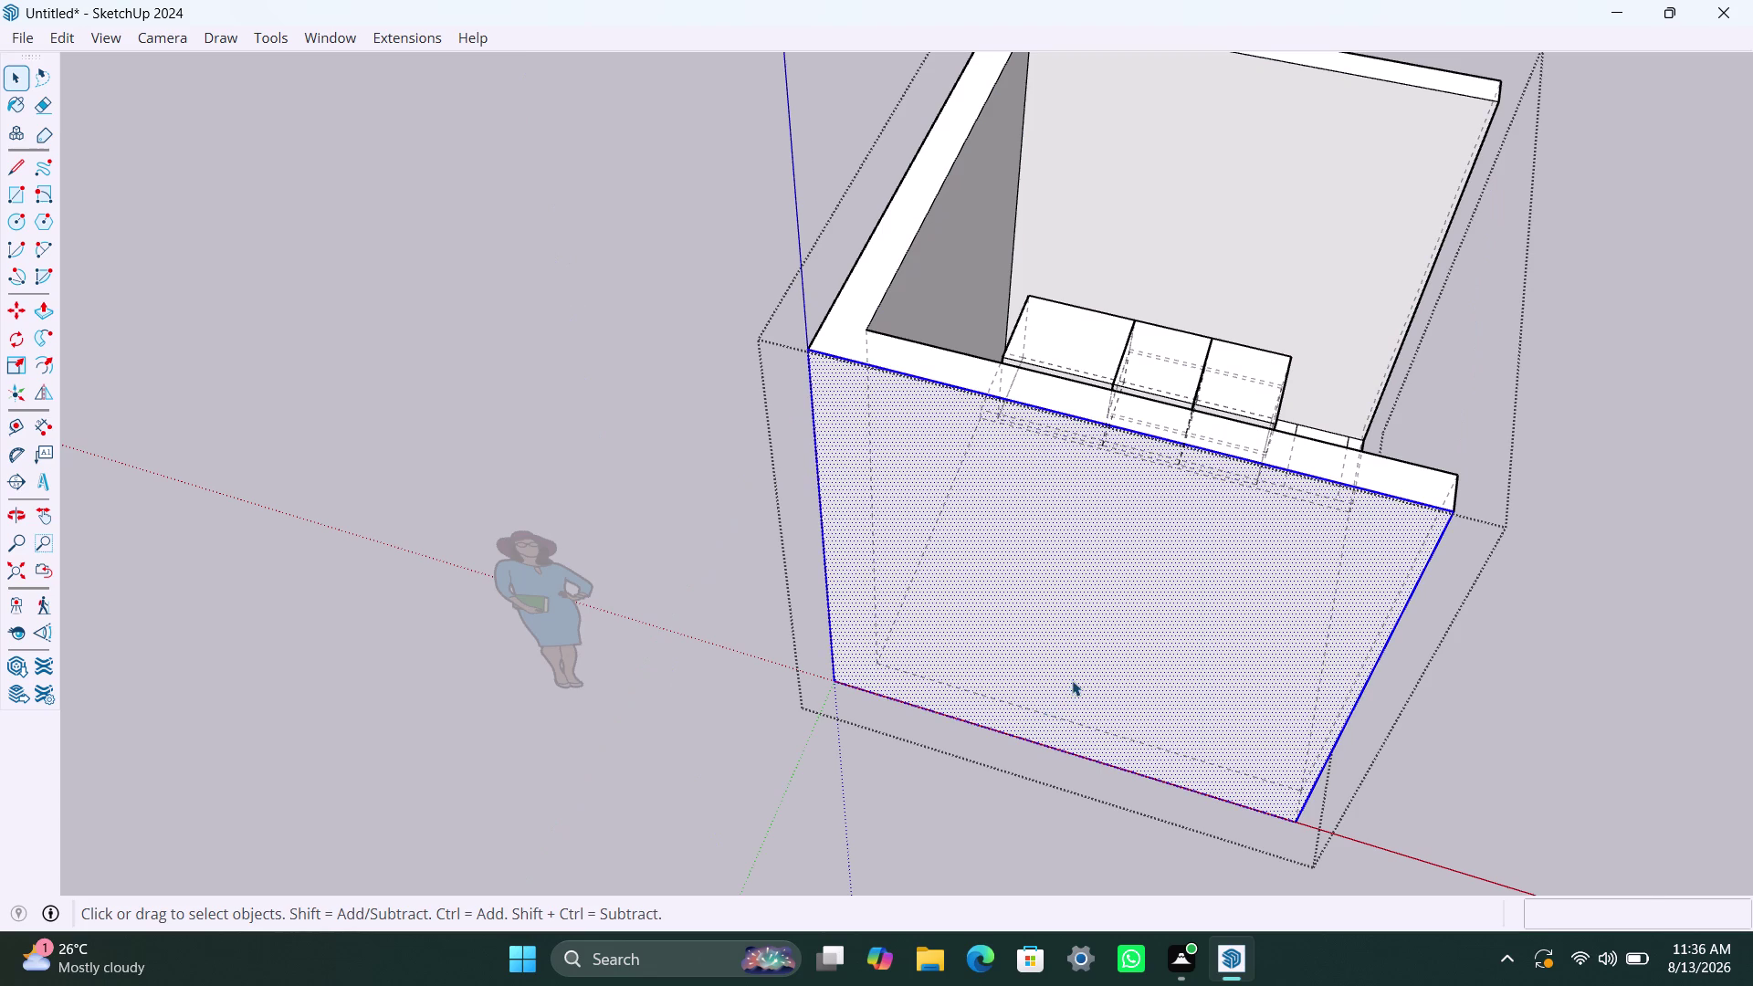
Box-select all the room geometry and bring up its grouping context menu.
scroll(down, 3)
drag(843, 191, 1369, 812)
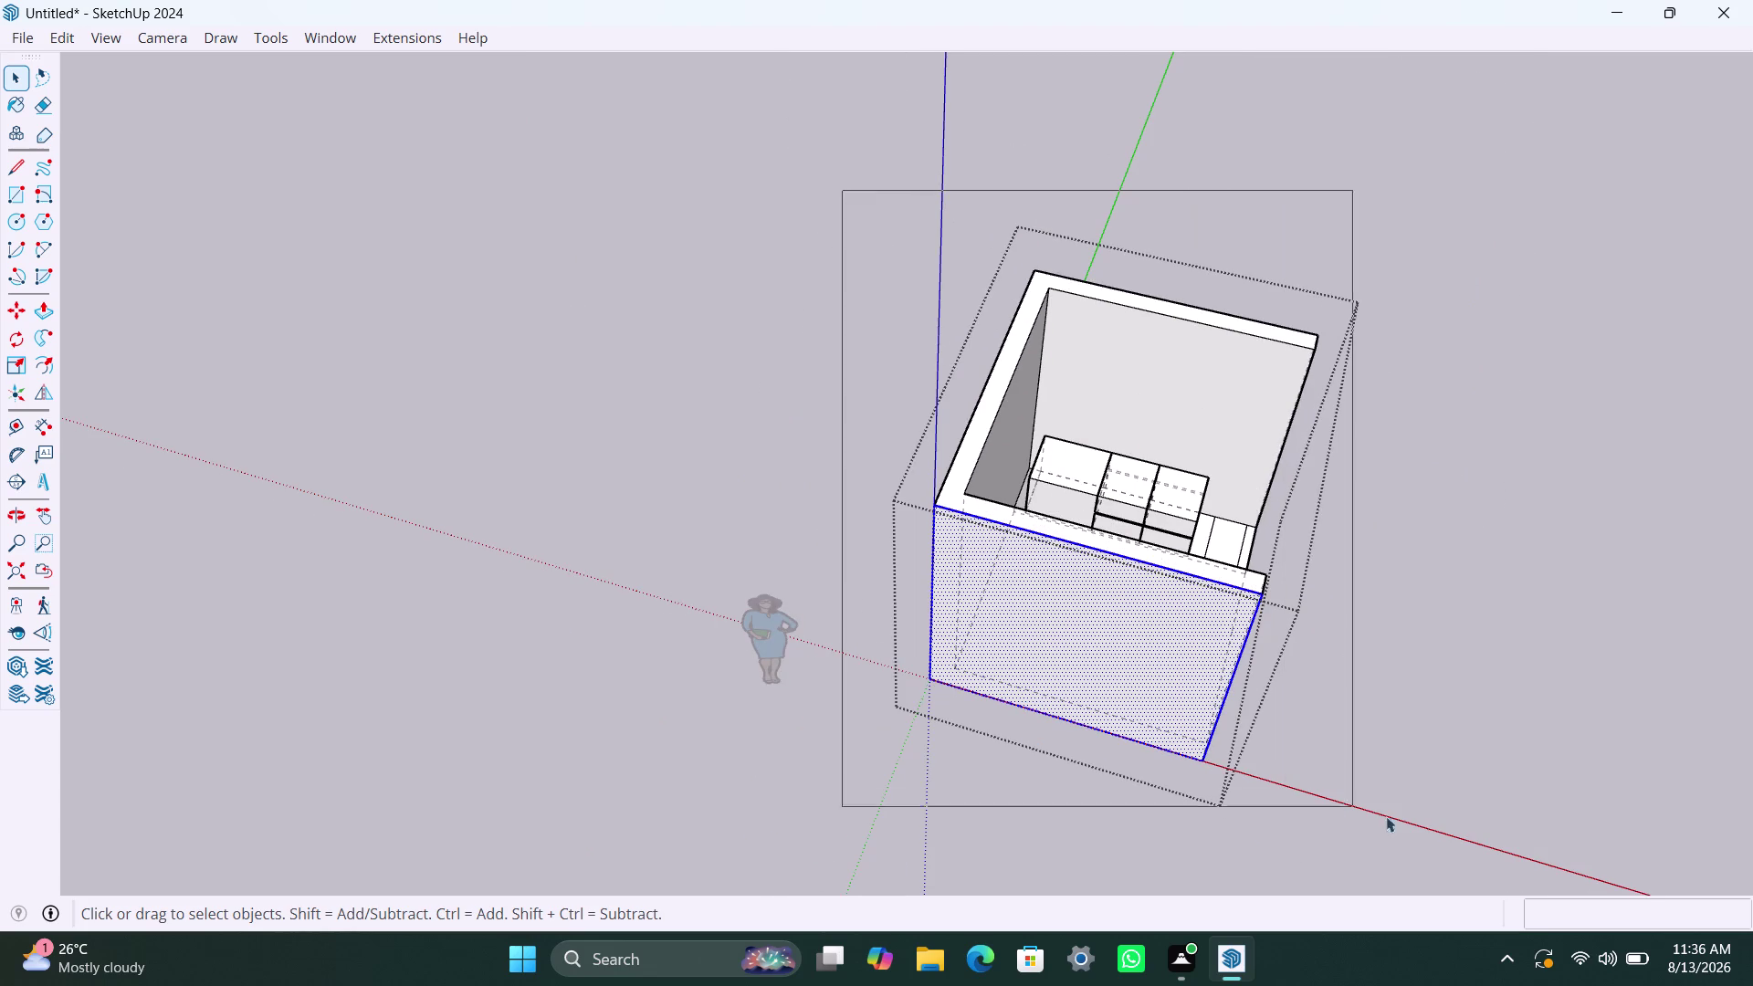
drag(1368, 812, 1432, 833)
click(1512, 652)
drag(903, 200, 1304, 769)
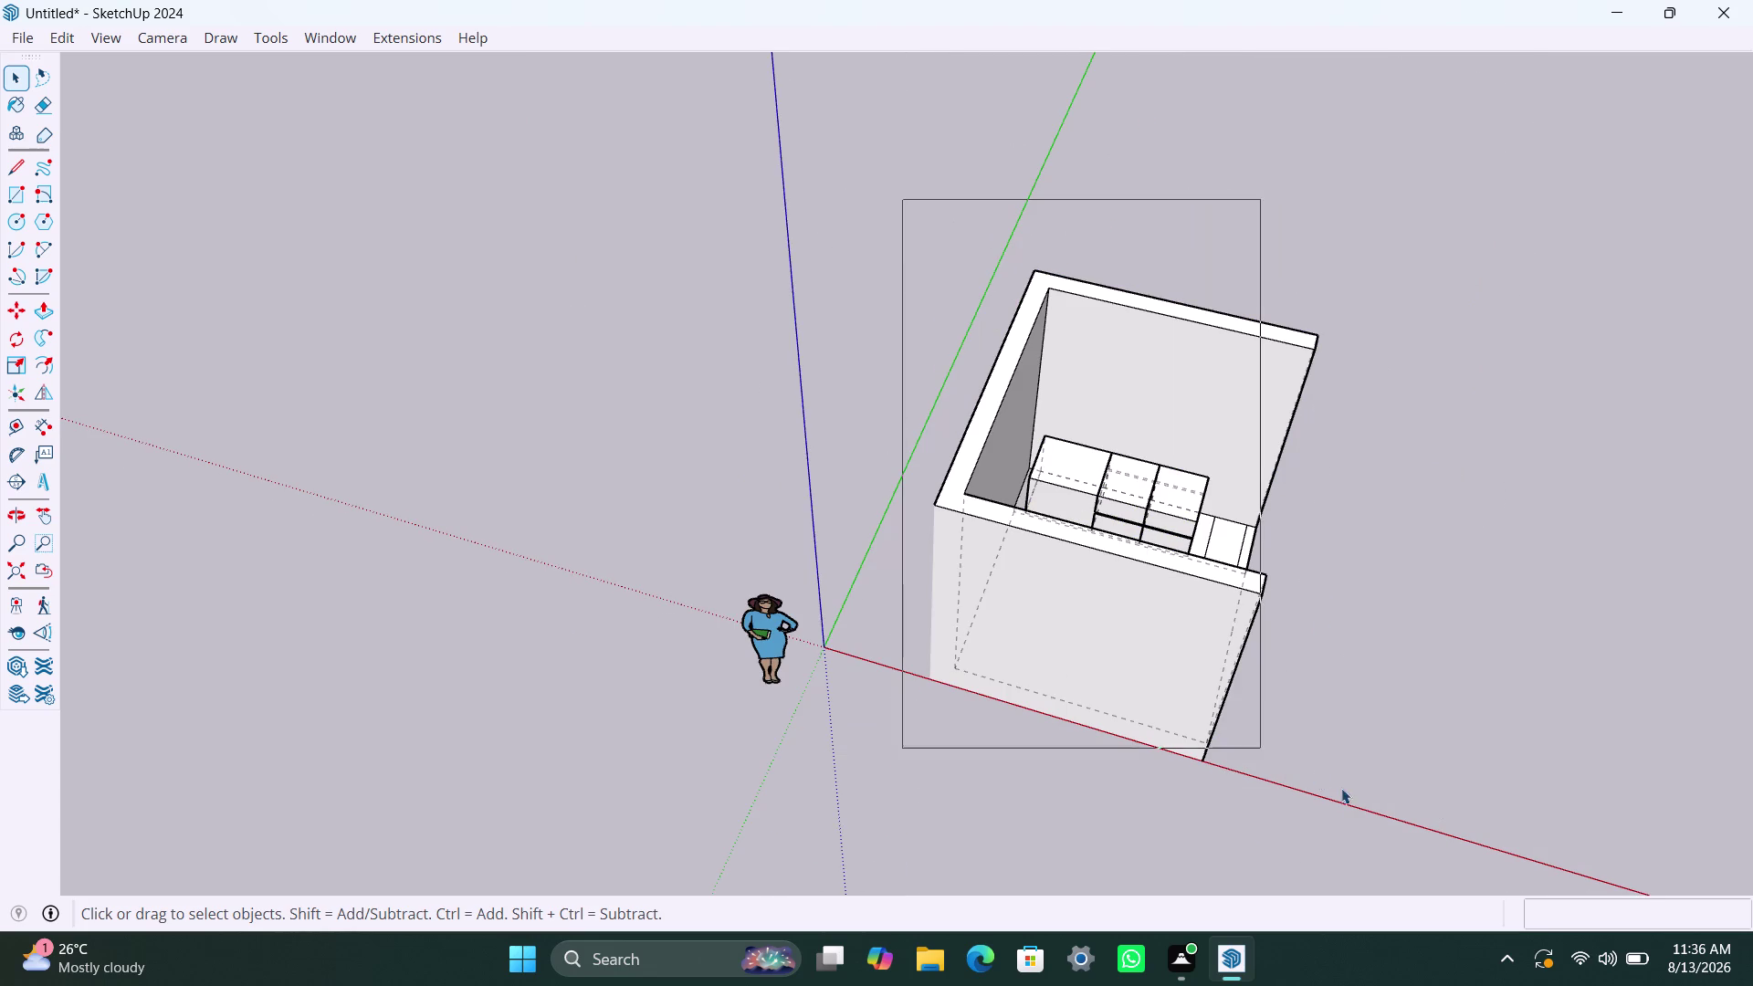
drag(1304, 769, 1417, 817)
right_click(1426, 498)
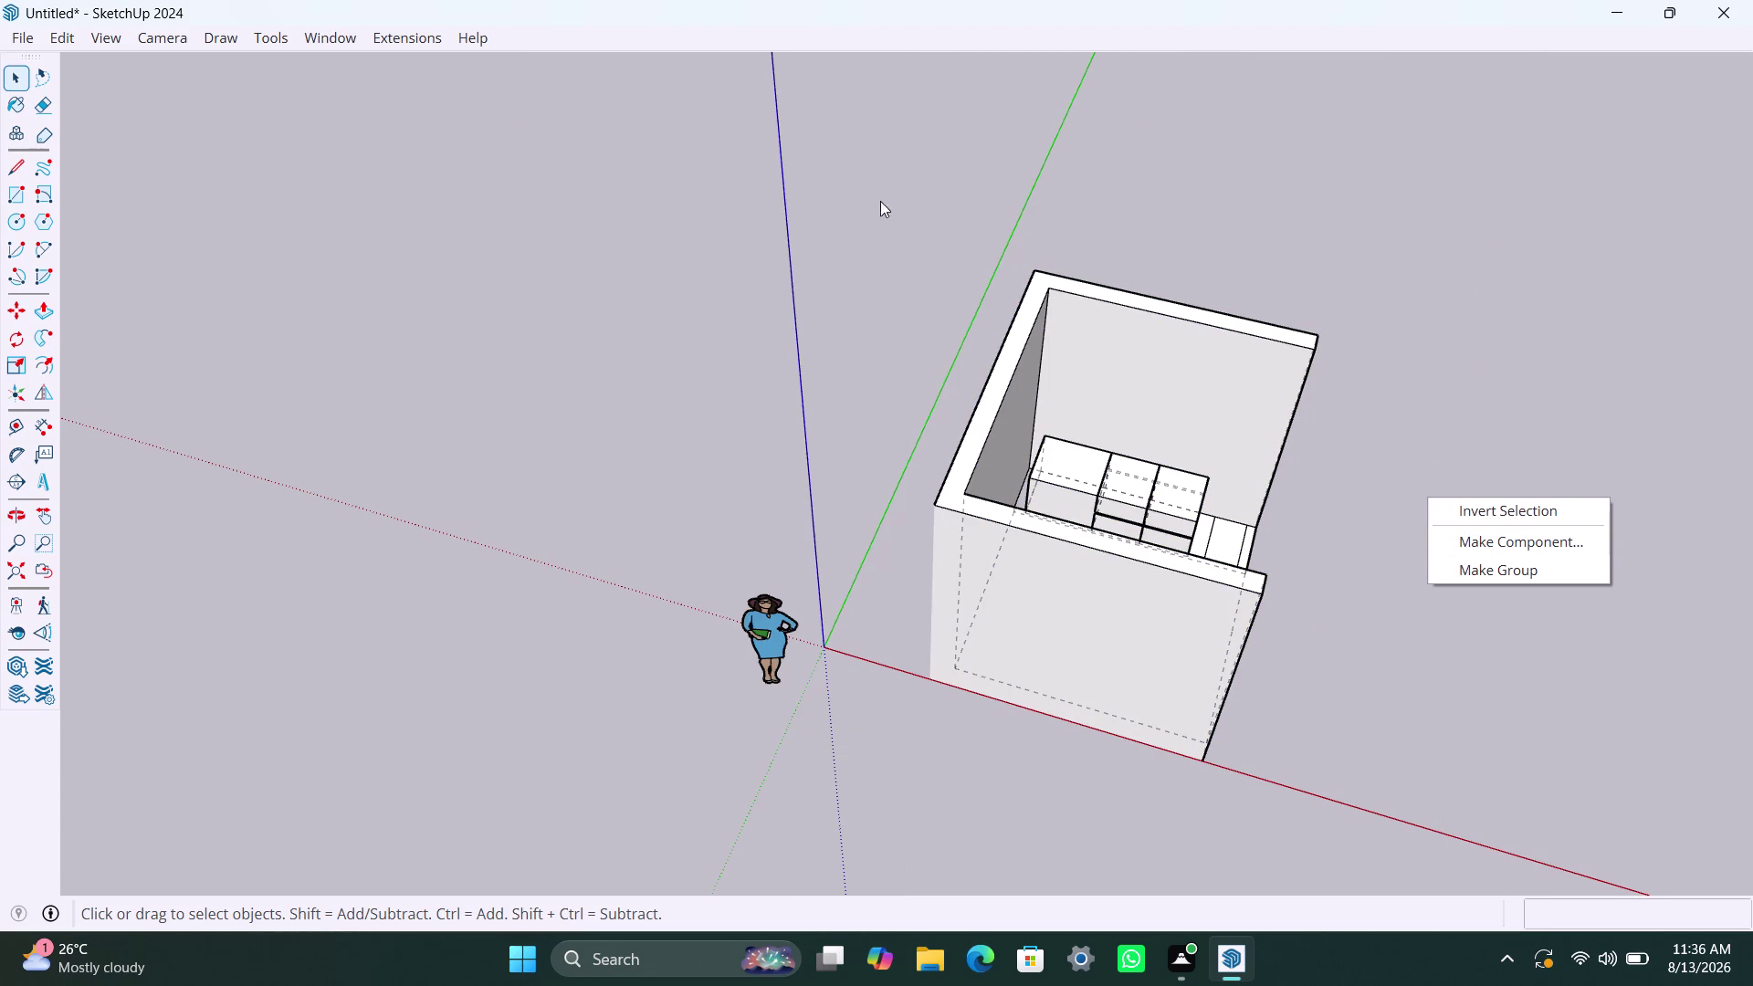
Select the entire room group and run Fixit 101 from the Edit menu.
drag(880, 186, 1425, 842)
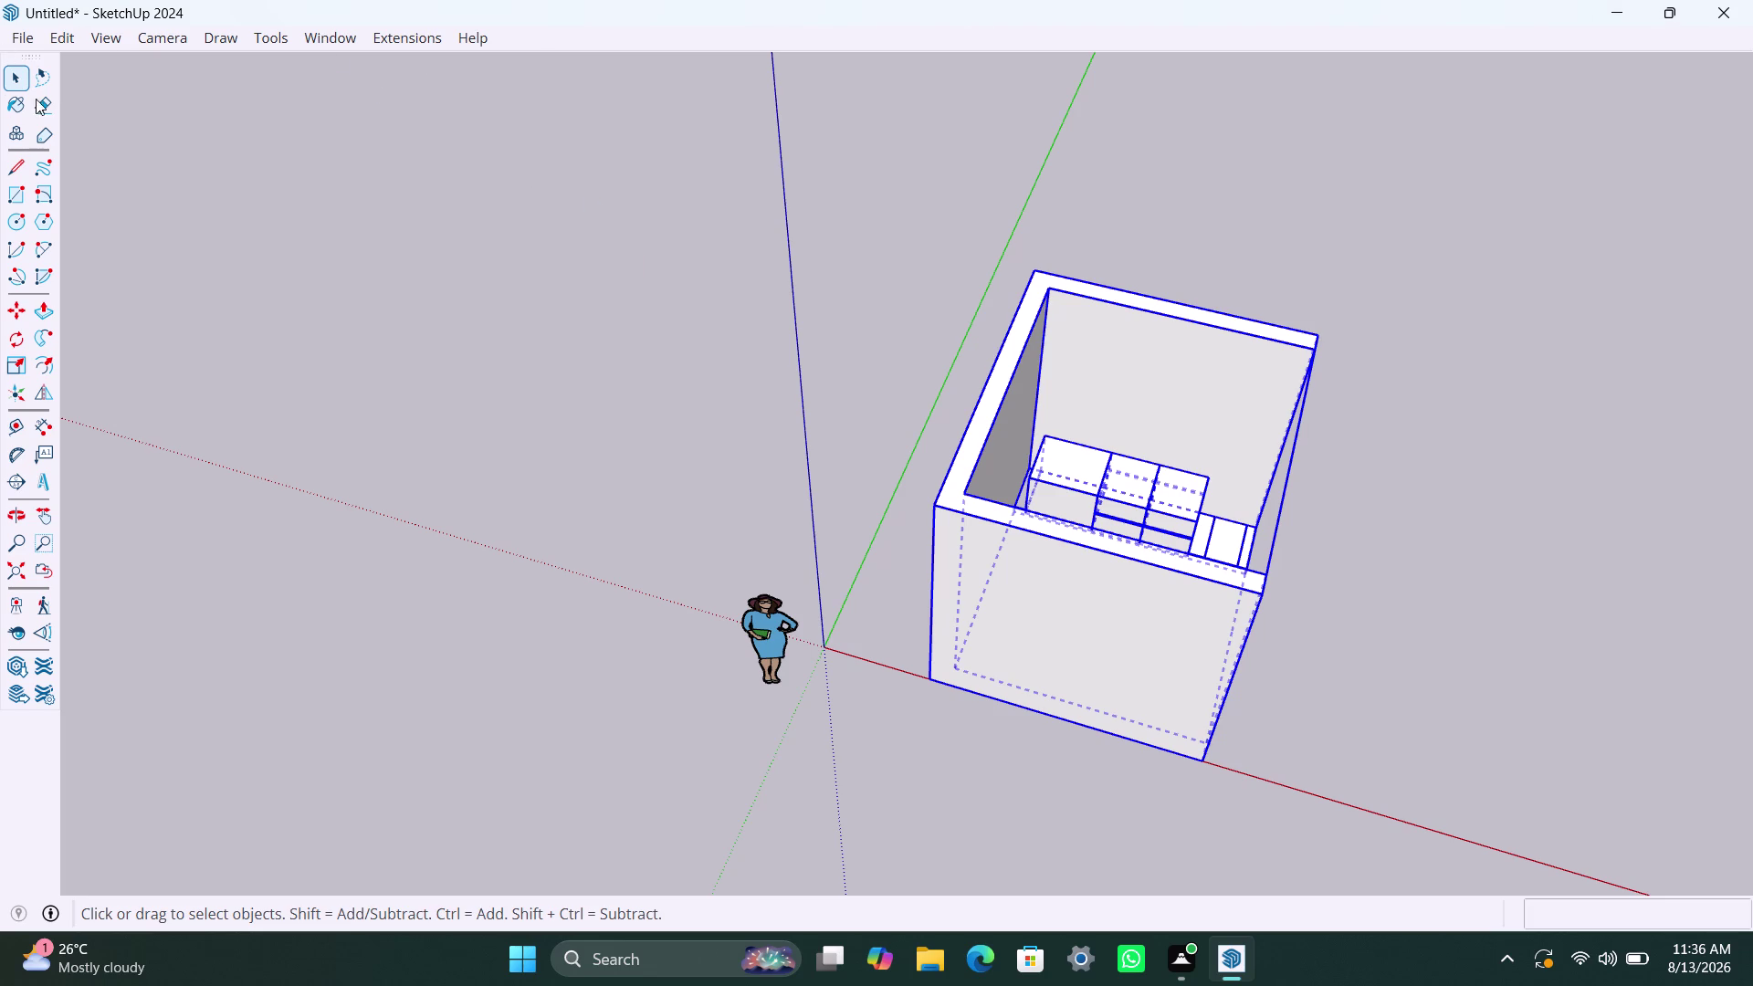
click(68, 32)
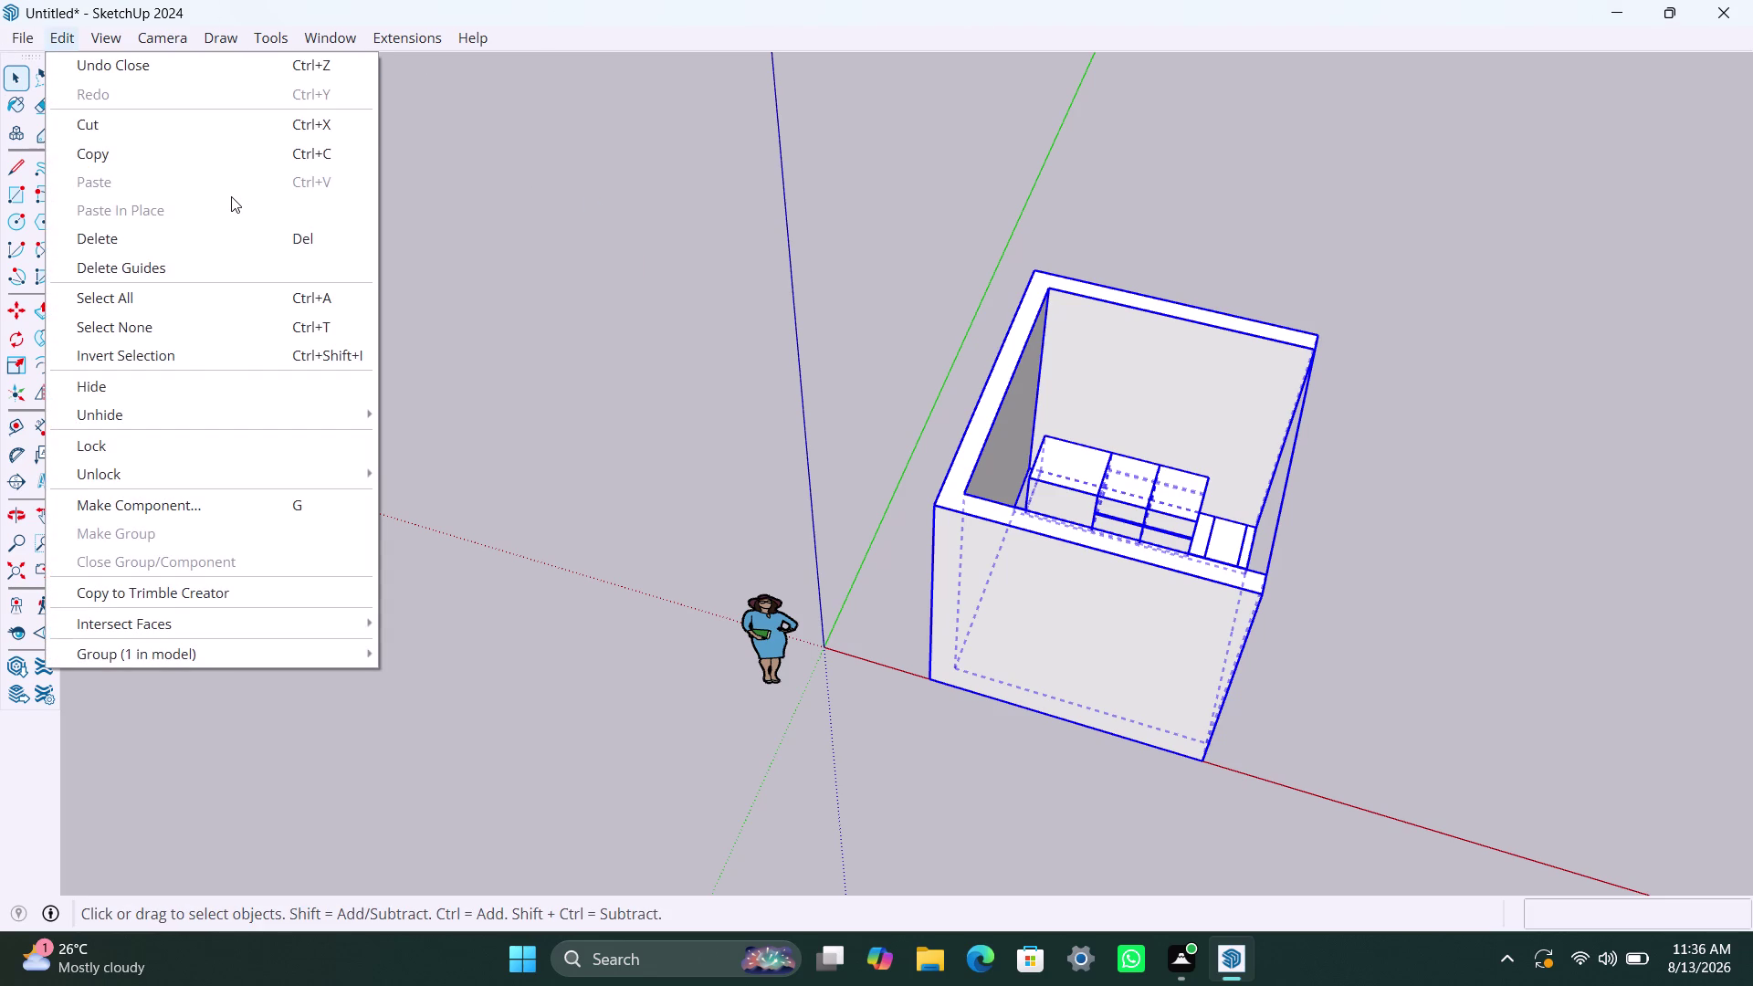
click(124, 261)
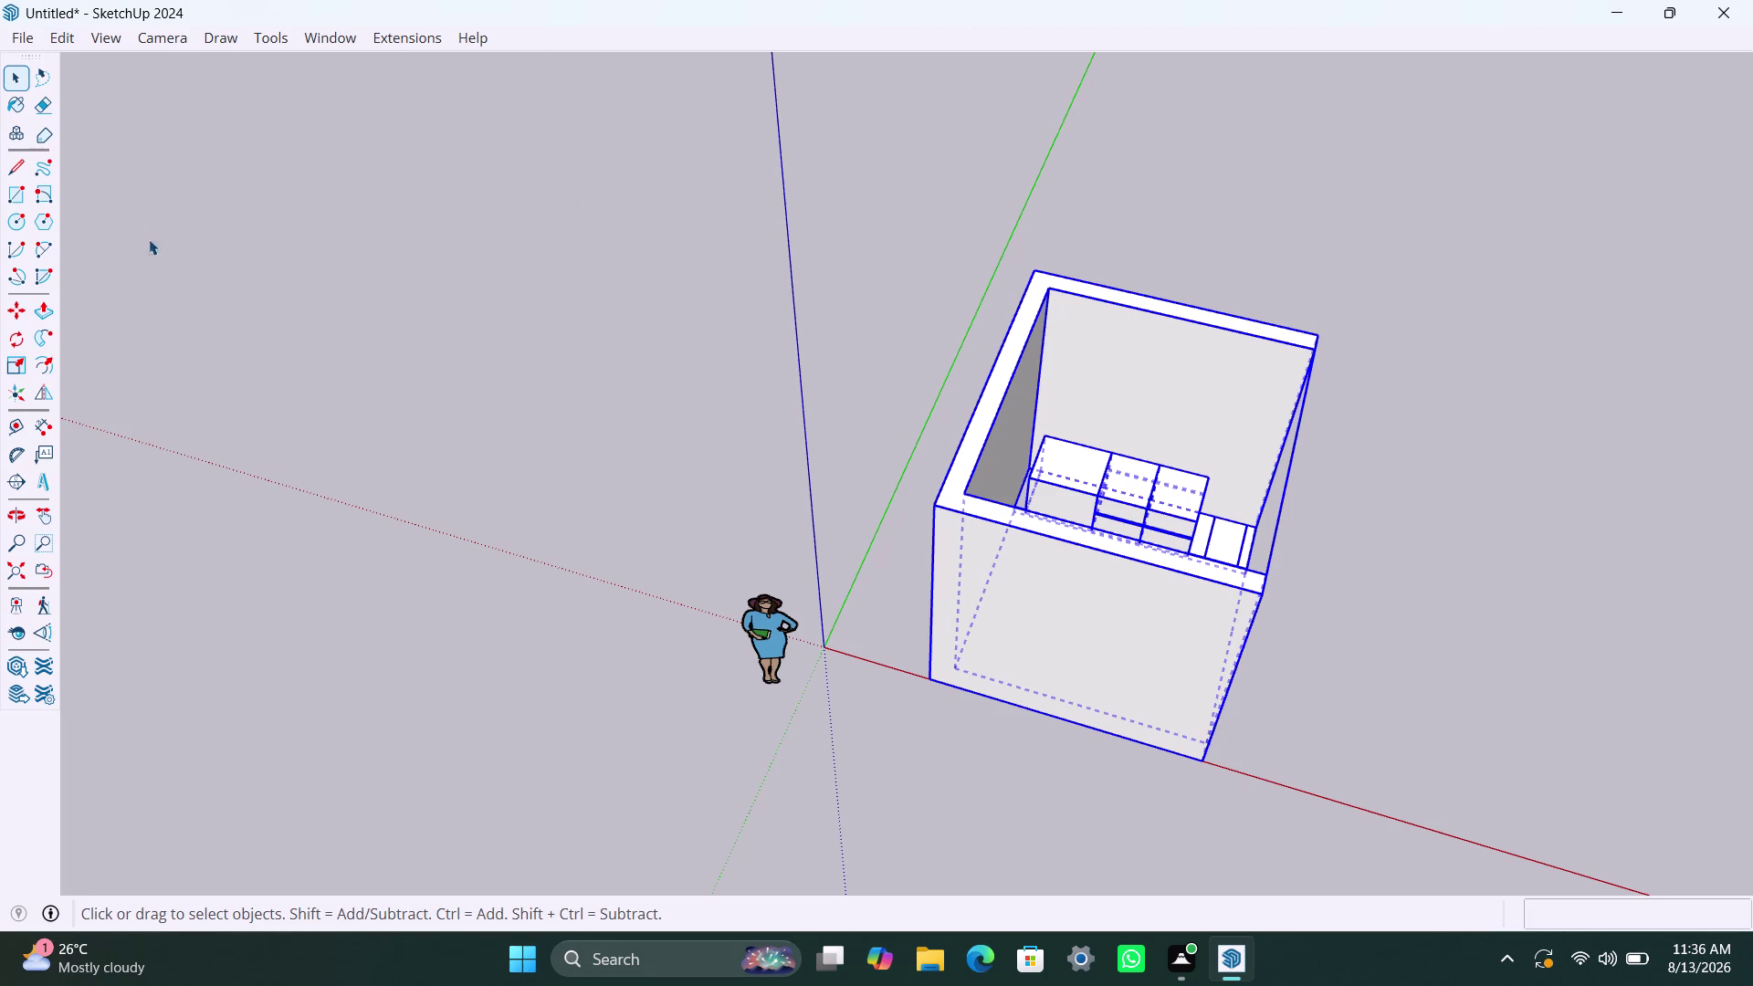
click(63, 35)
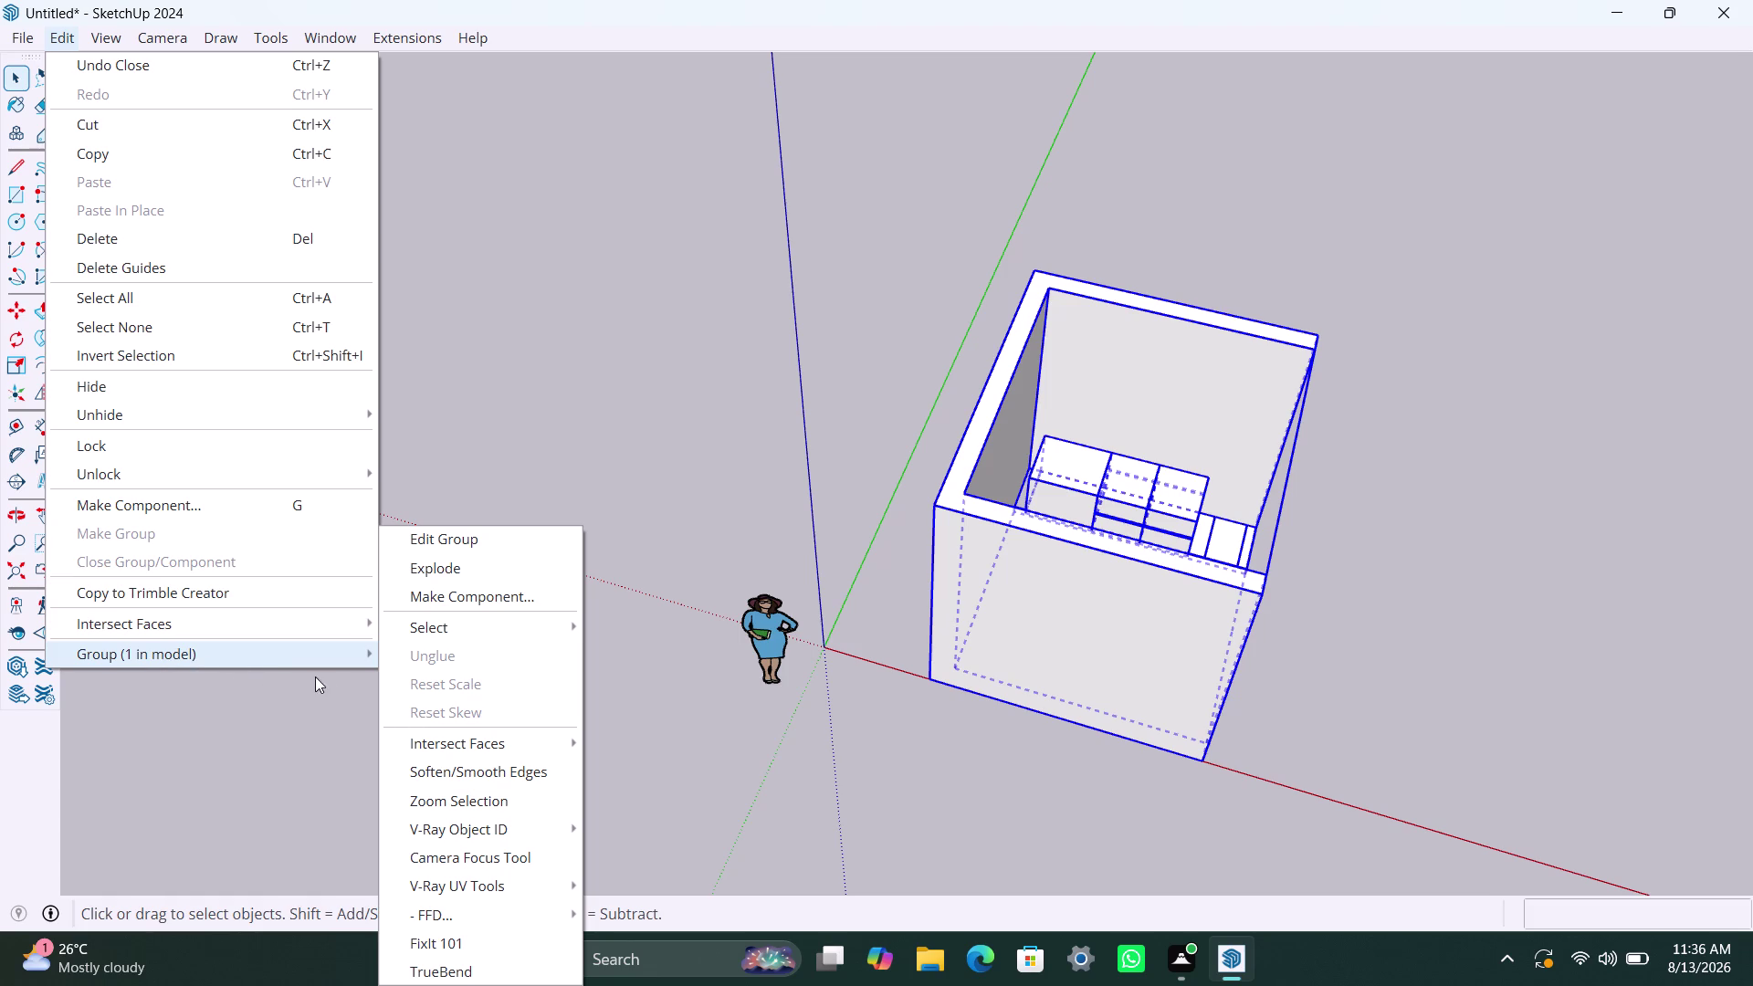
click(450, 946)
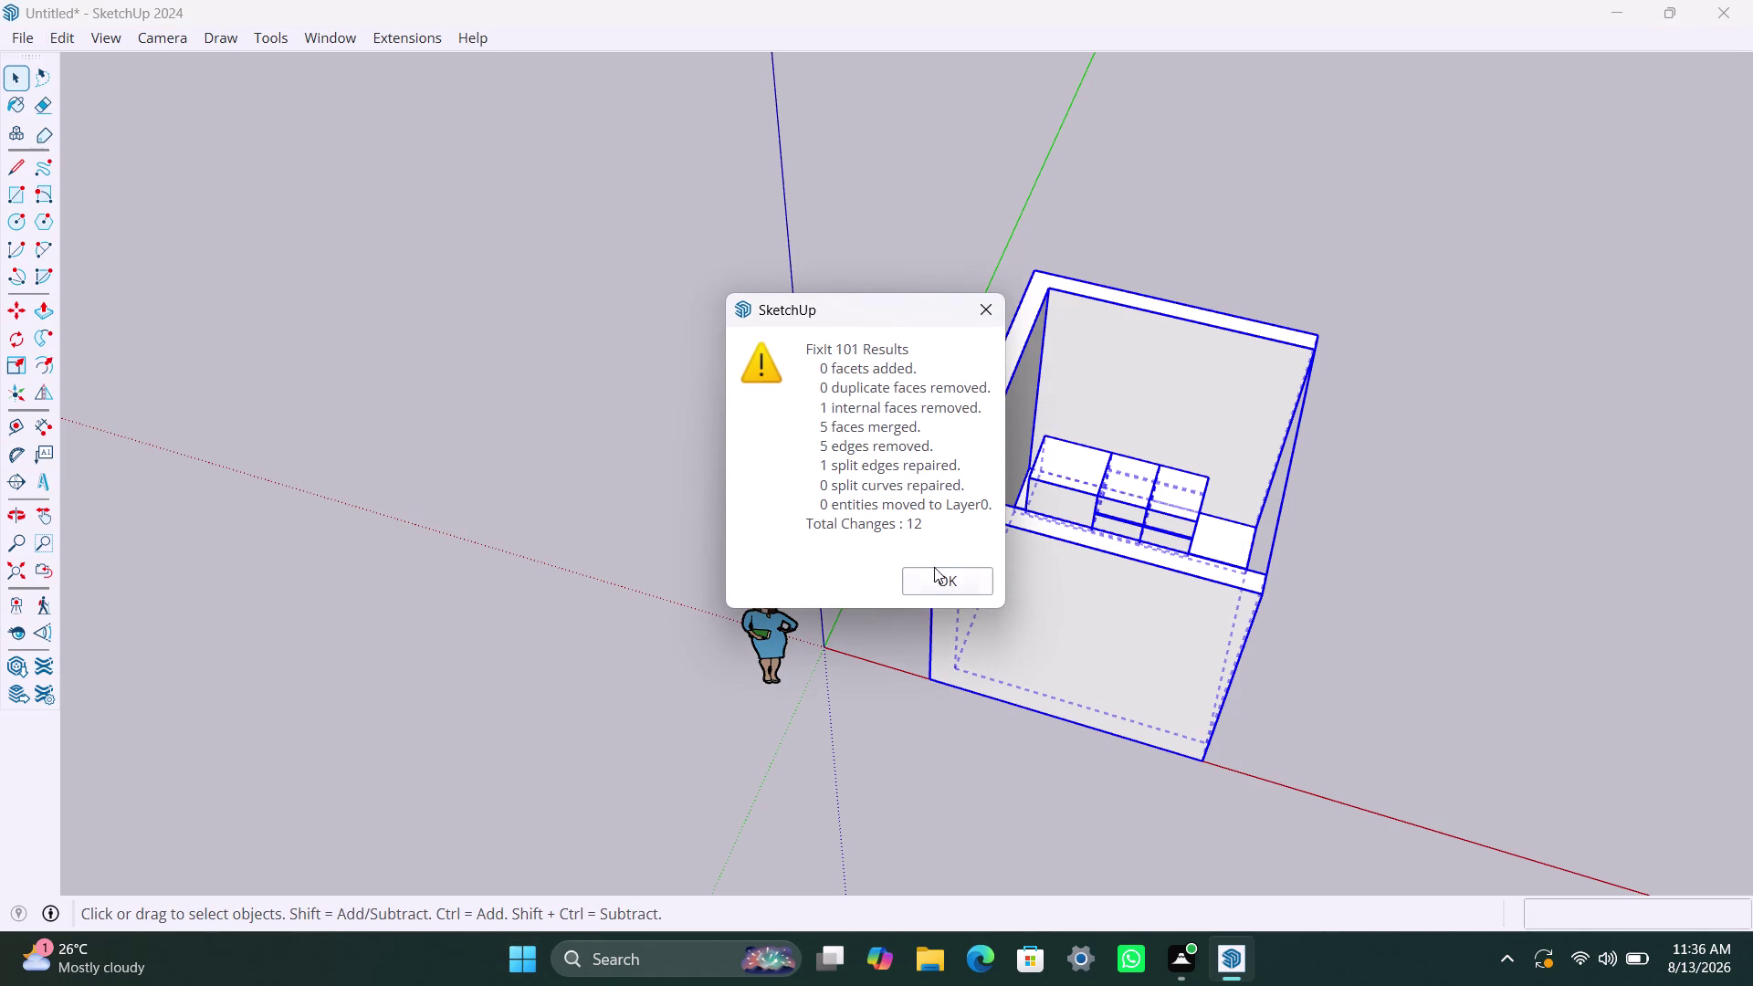
Accept the Fixit 101 repair results and cancel any active tool.
click(943, 580)
click(957, 776)
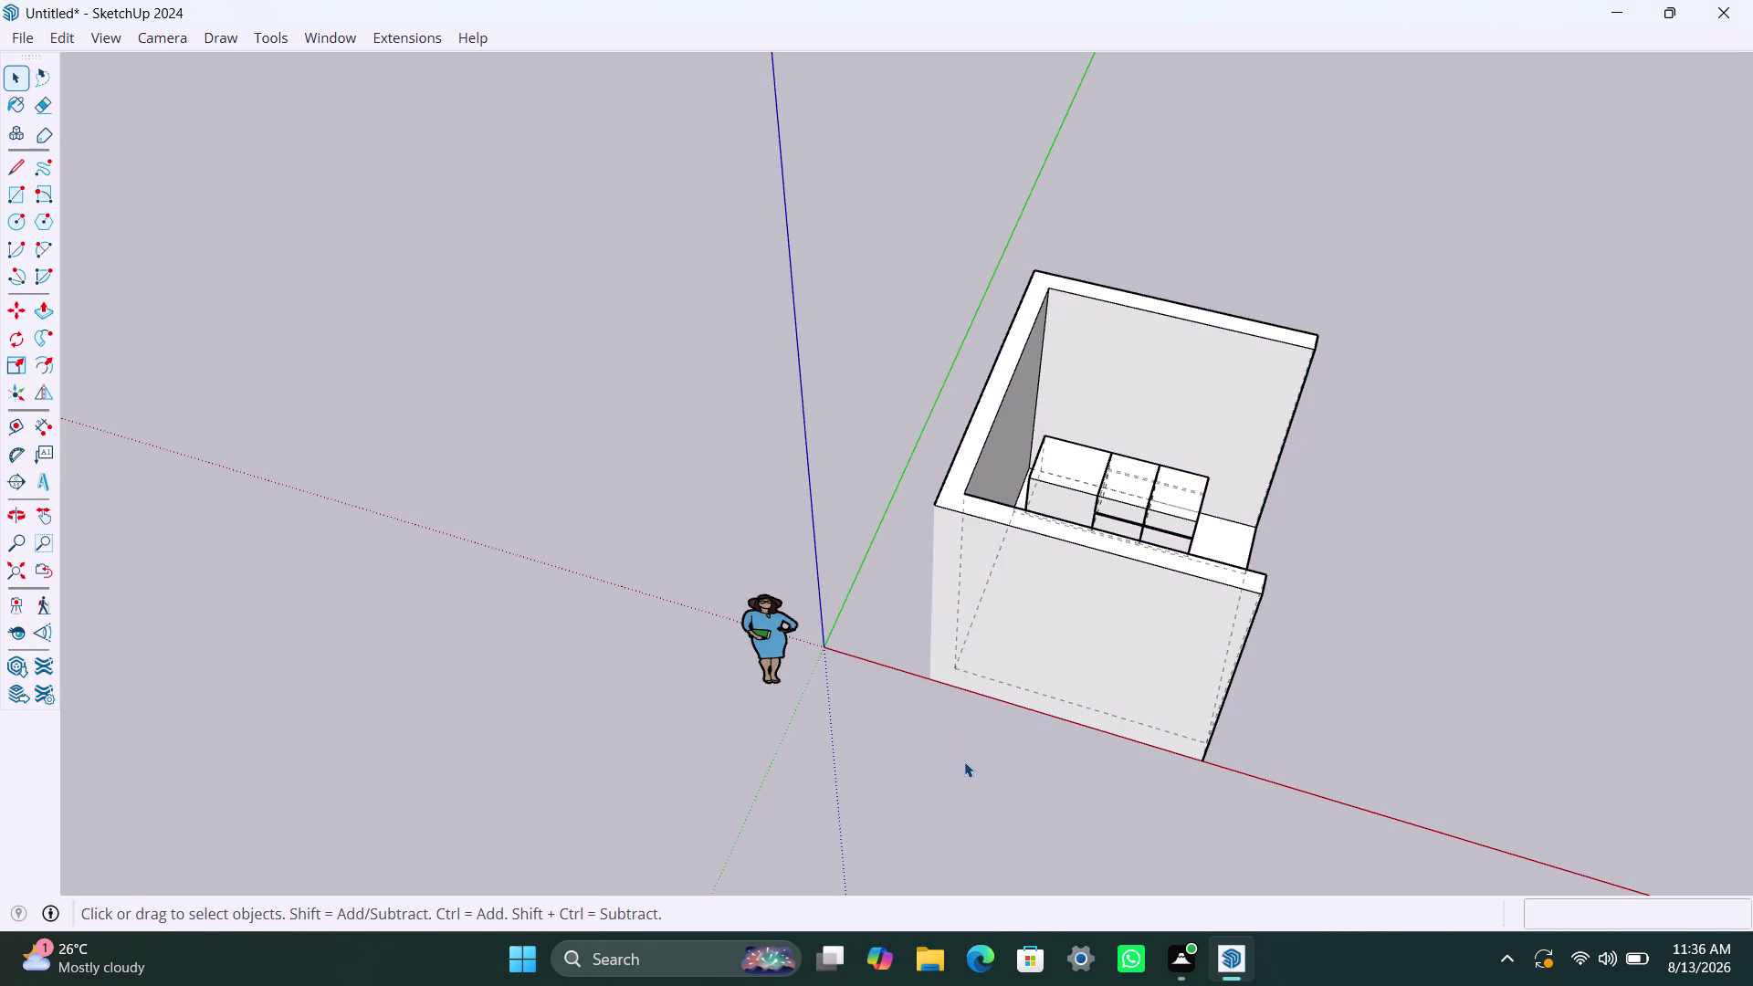
key(Escape)
key(Escape)
key(Escape)
key(Escape)
key(Escape)
Select geometry around the ledge, then zoom in on the ledge.
triple_click(1338, 663)
double_click(1340, 661)
click(1123, 565)
click(1361, 661)
click(1352, 654)
click(1302, 681)
click(1308, 673)
key(Escape)
key(Escape)
key(Escape)
key(space)
key(space)
key(space)
key(space)
scroll(up, 3)
scroll(up, 3)
scroll(down, 3)
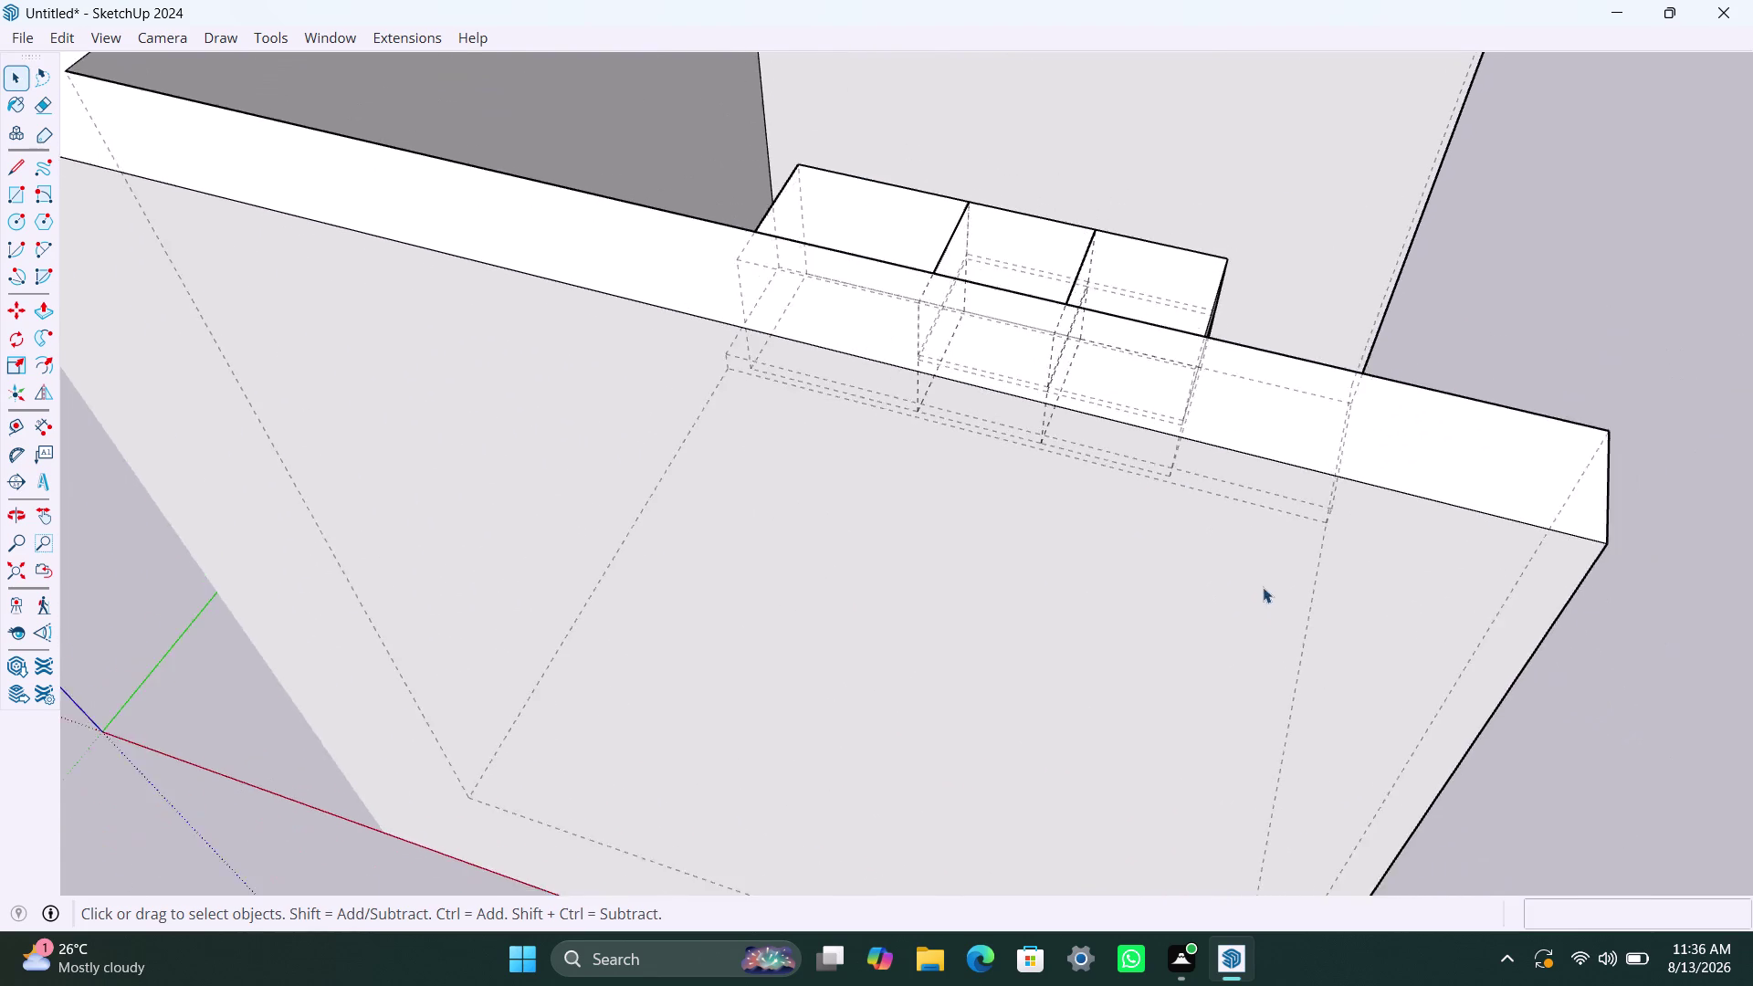
scroll(down, 3)
middle_drag(1265, 630, 741, 564)
scroll(up, 3)
middle_drag(1050, 658, 1123, 549)
scroll(up, 3)
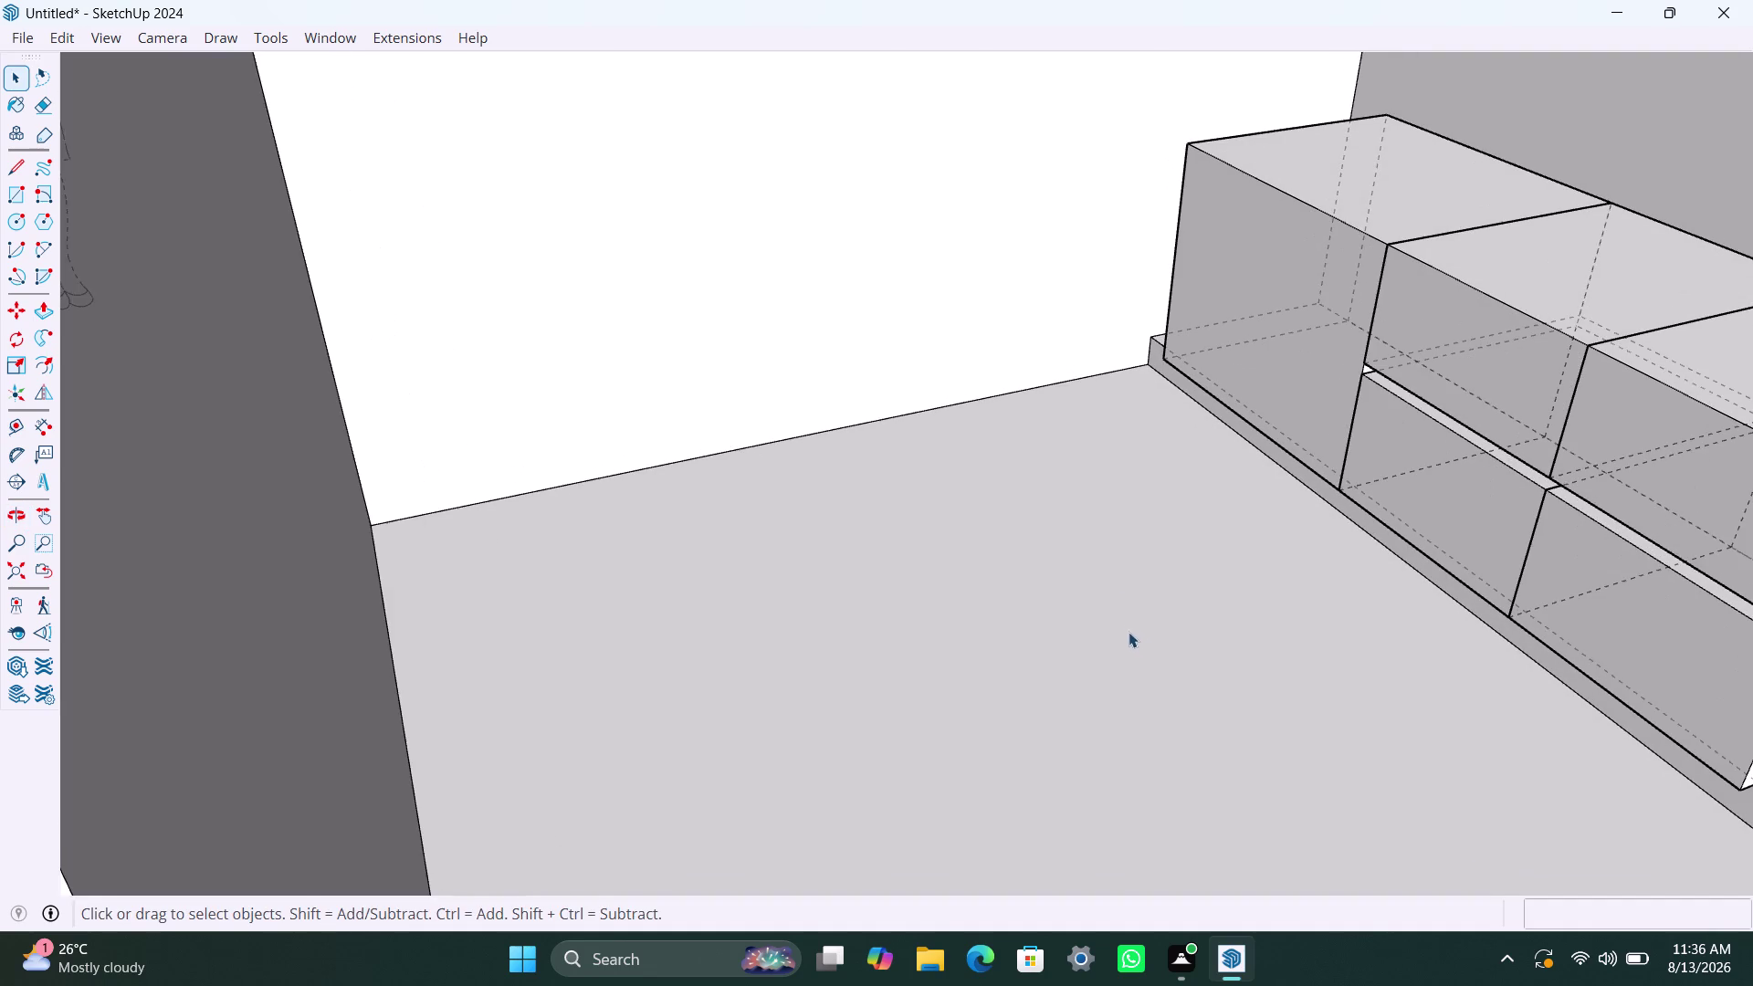
middle_drag(1125, 627, 948, 607)
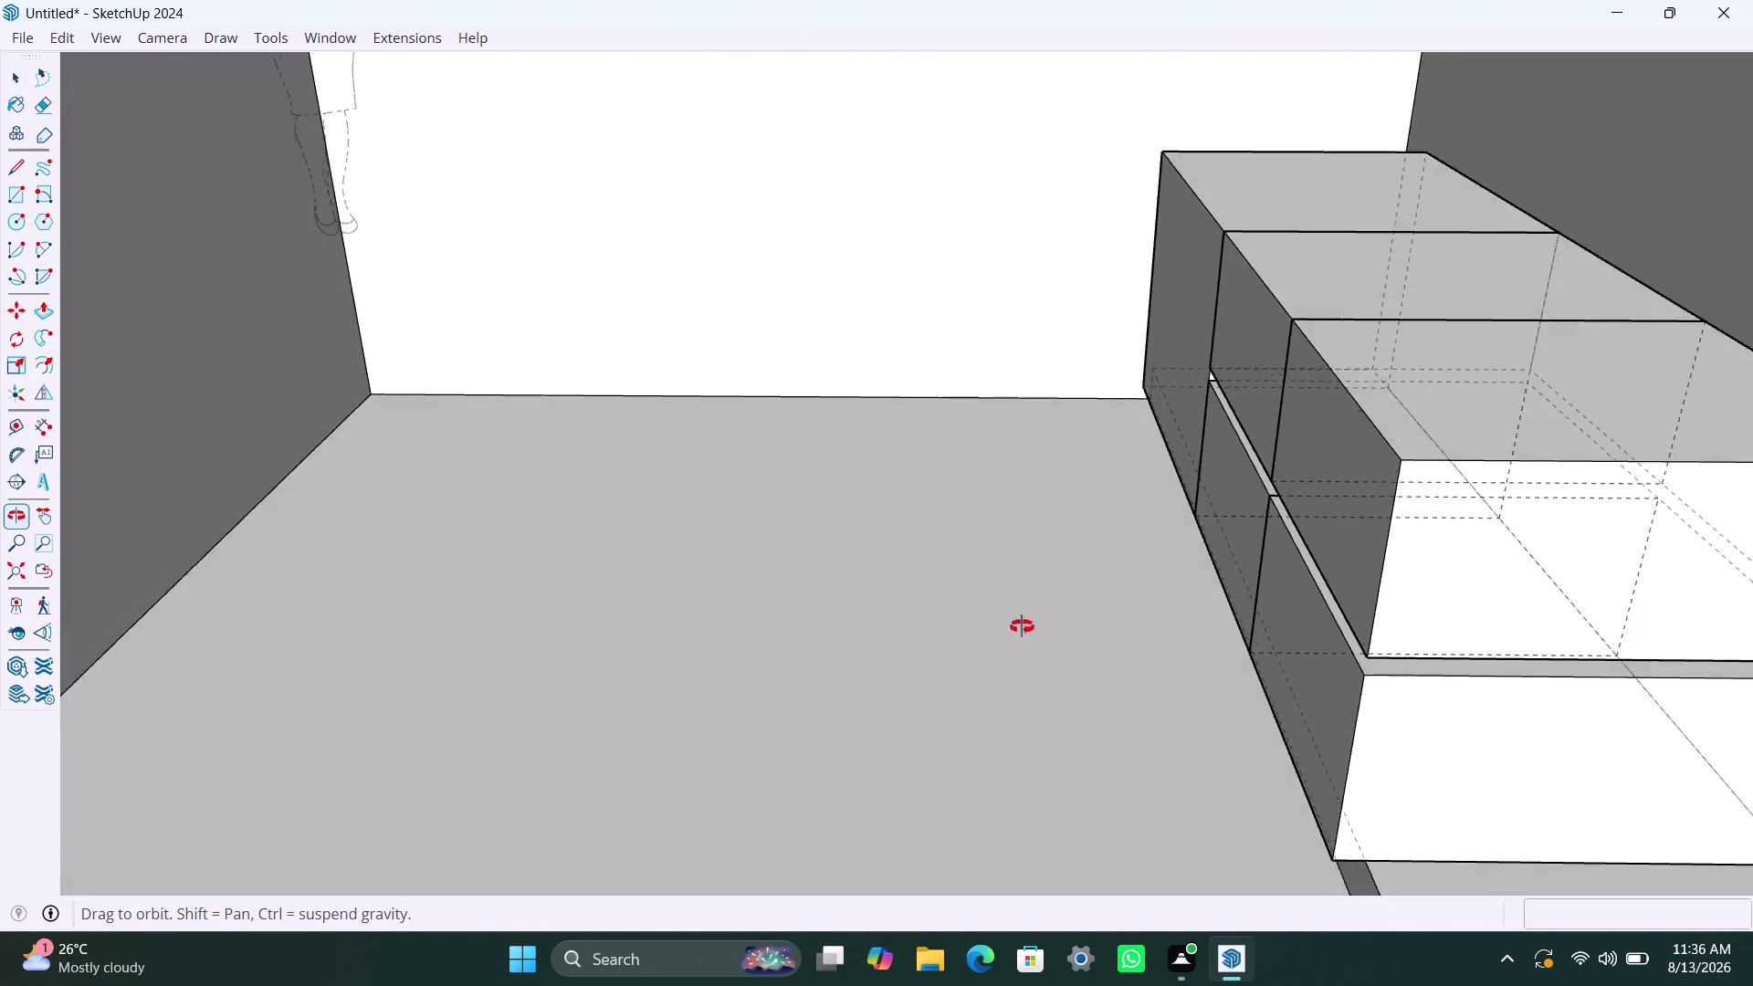
middle_drag(948, 607, 991, 592)
scroll(down, 3)
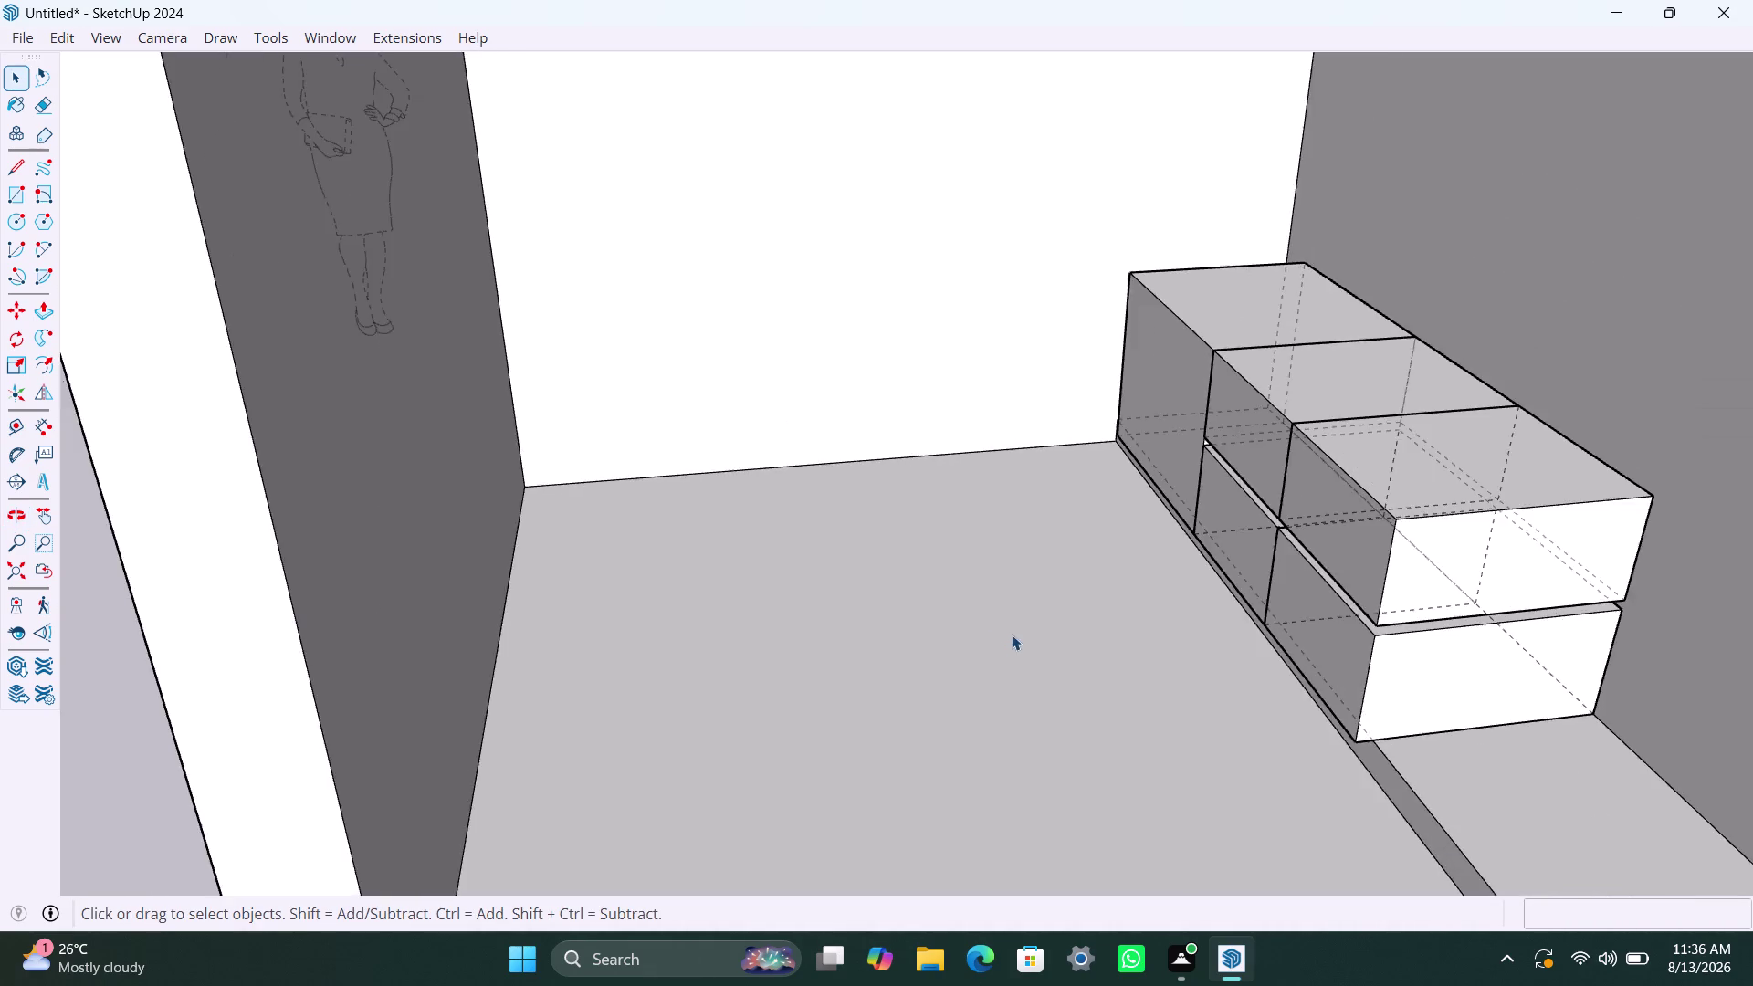
scroll(down, 3)
scroll(up, 3)
scroll(up, 3)
middle_drag(948, 722, 815, 715)
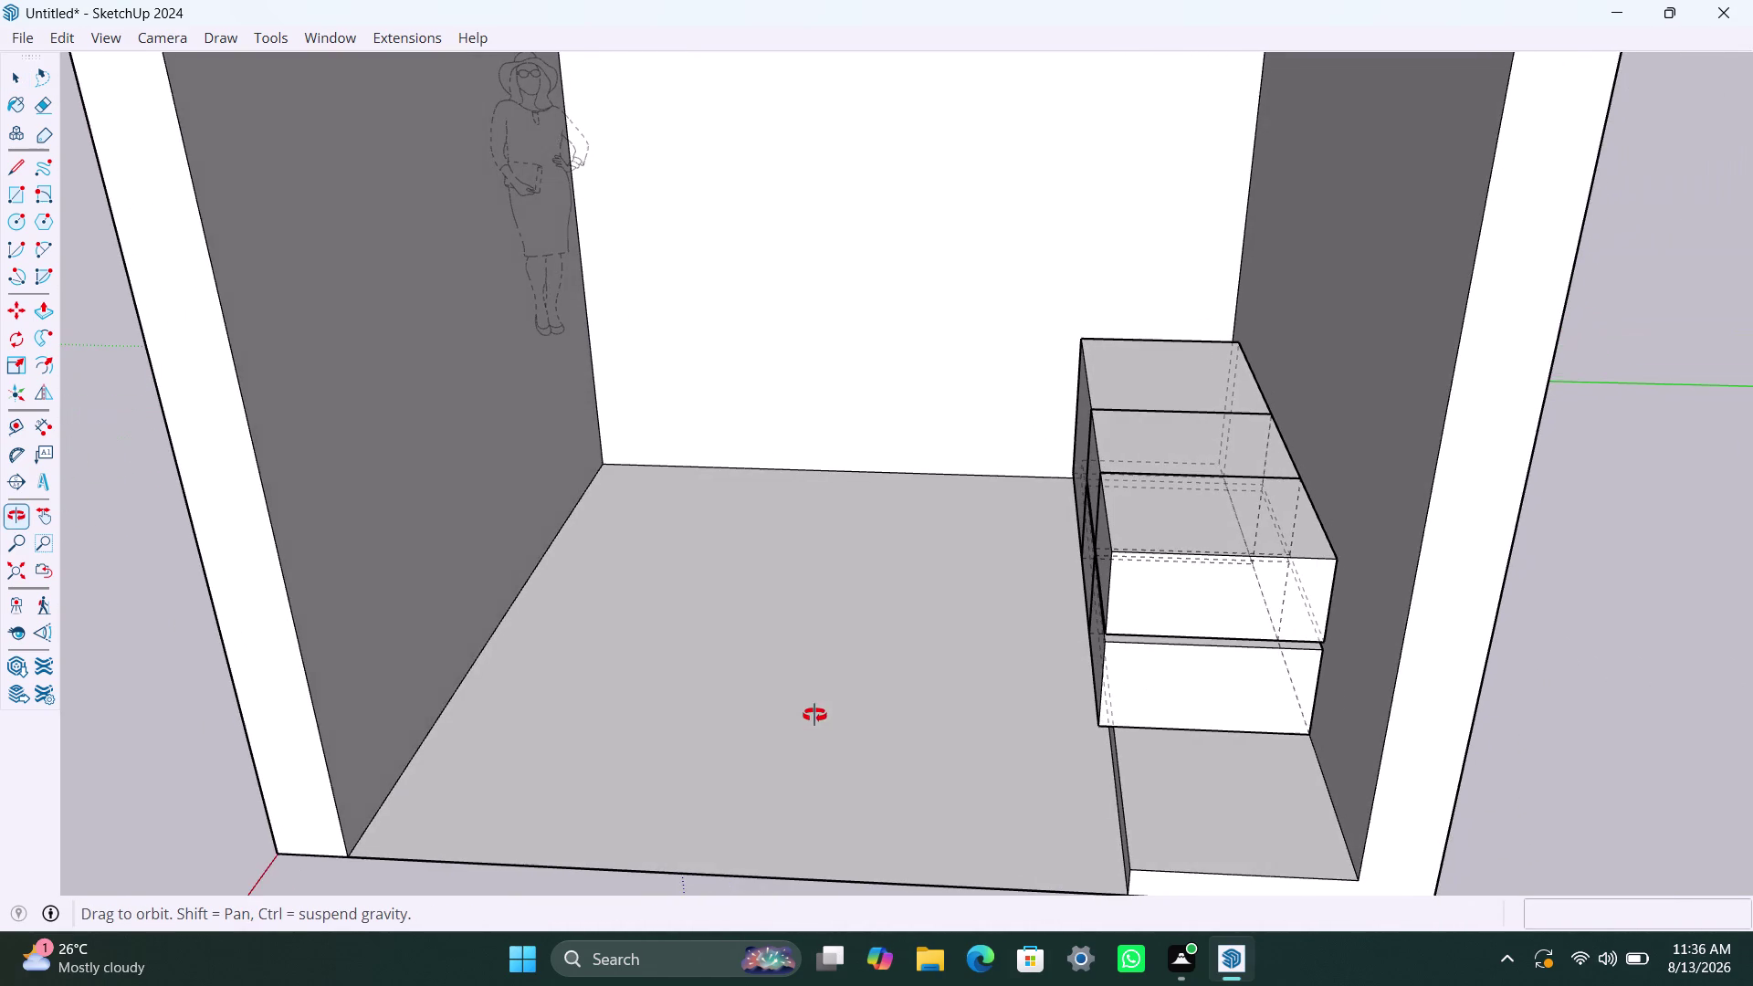
middle_drag(814, 715, 905, 809)
scroll(up, 3)
scroll(up, 3)
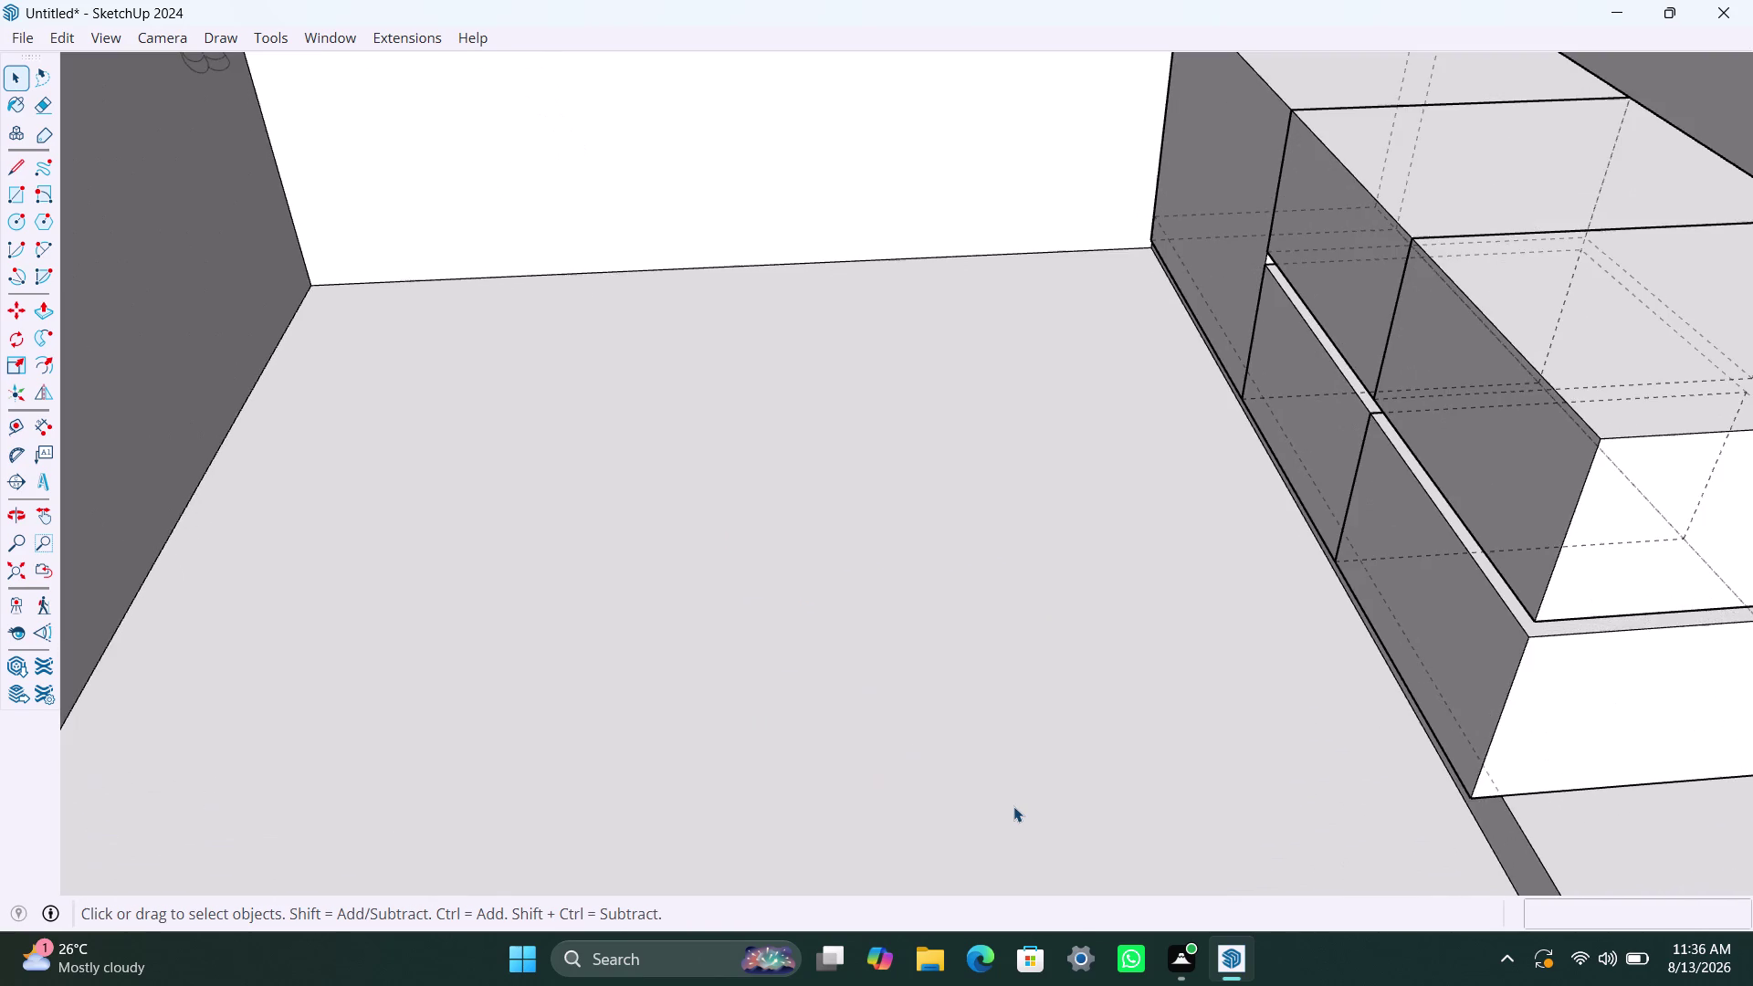
middle_drag(1014, 807, 1206, 904)
scroll(up, 3)
middle_drag(1079, 727, 1400, 853)
scroll(down, 3)
middle_drag(972, 649, 1228, 773)
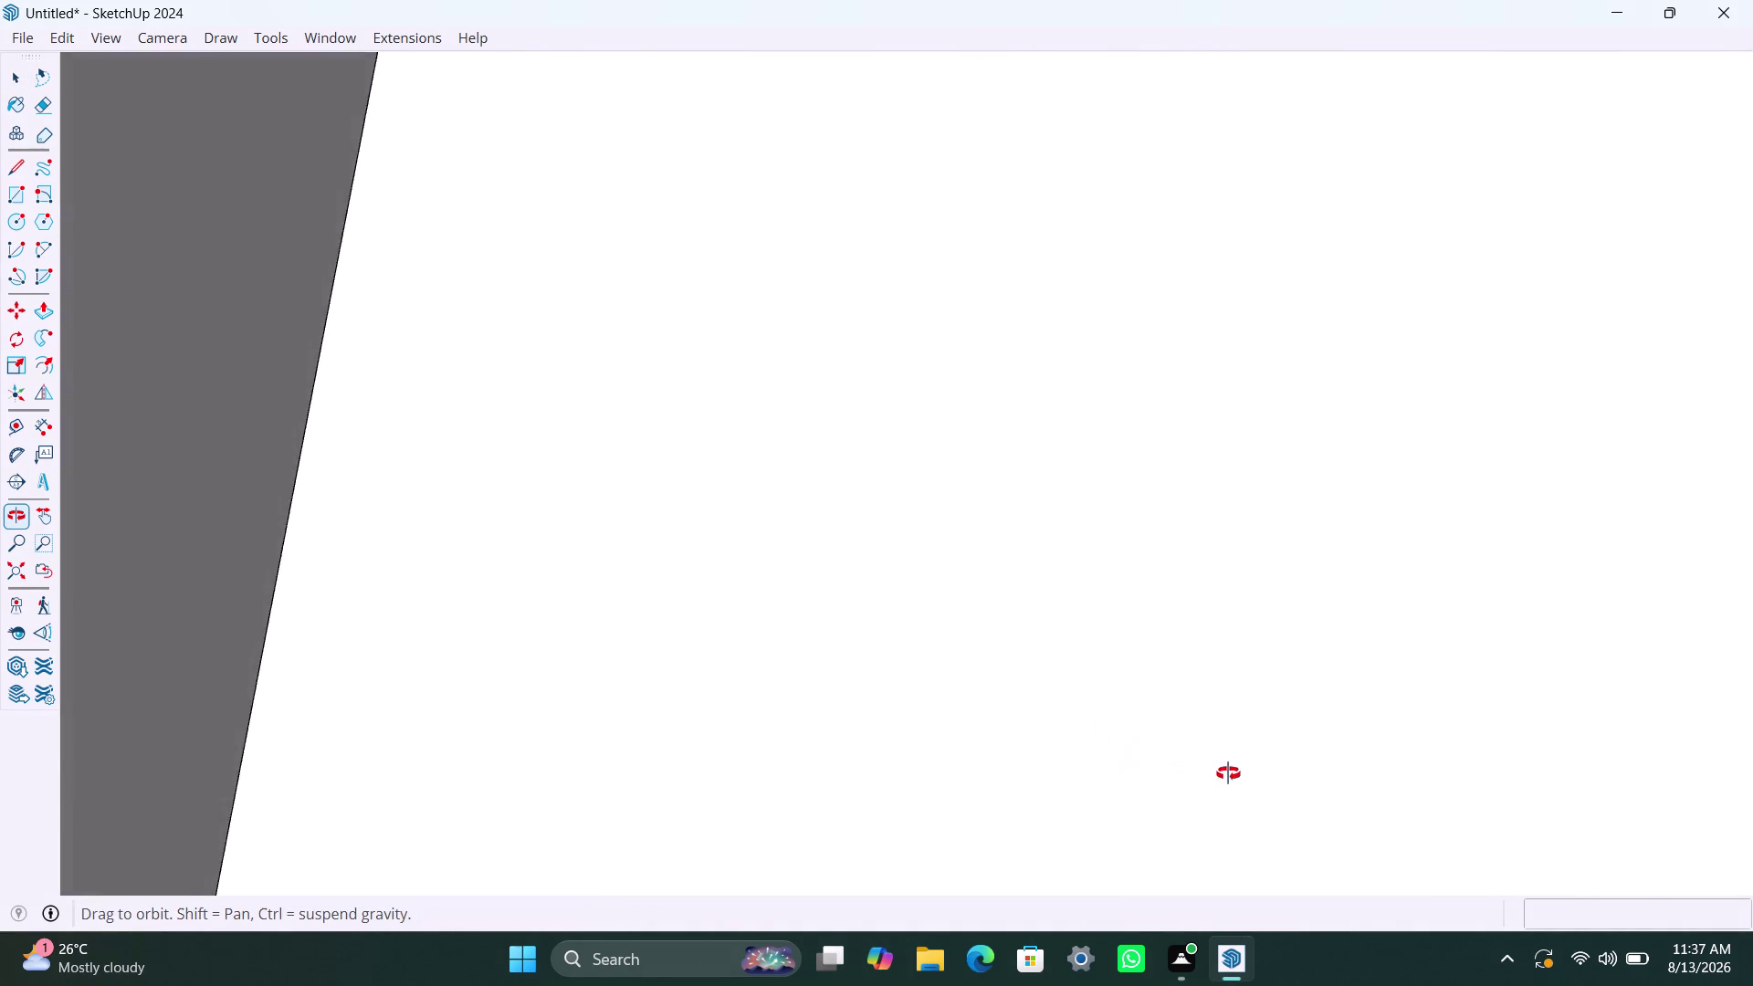
middle_drag(1228, 774, 1228, 771)
scroll(down, 3)
middle_drag(1068, 618, 1049, 720)
scroll(down, 3)
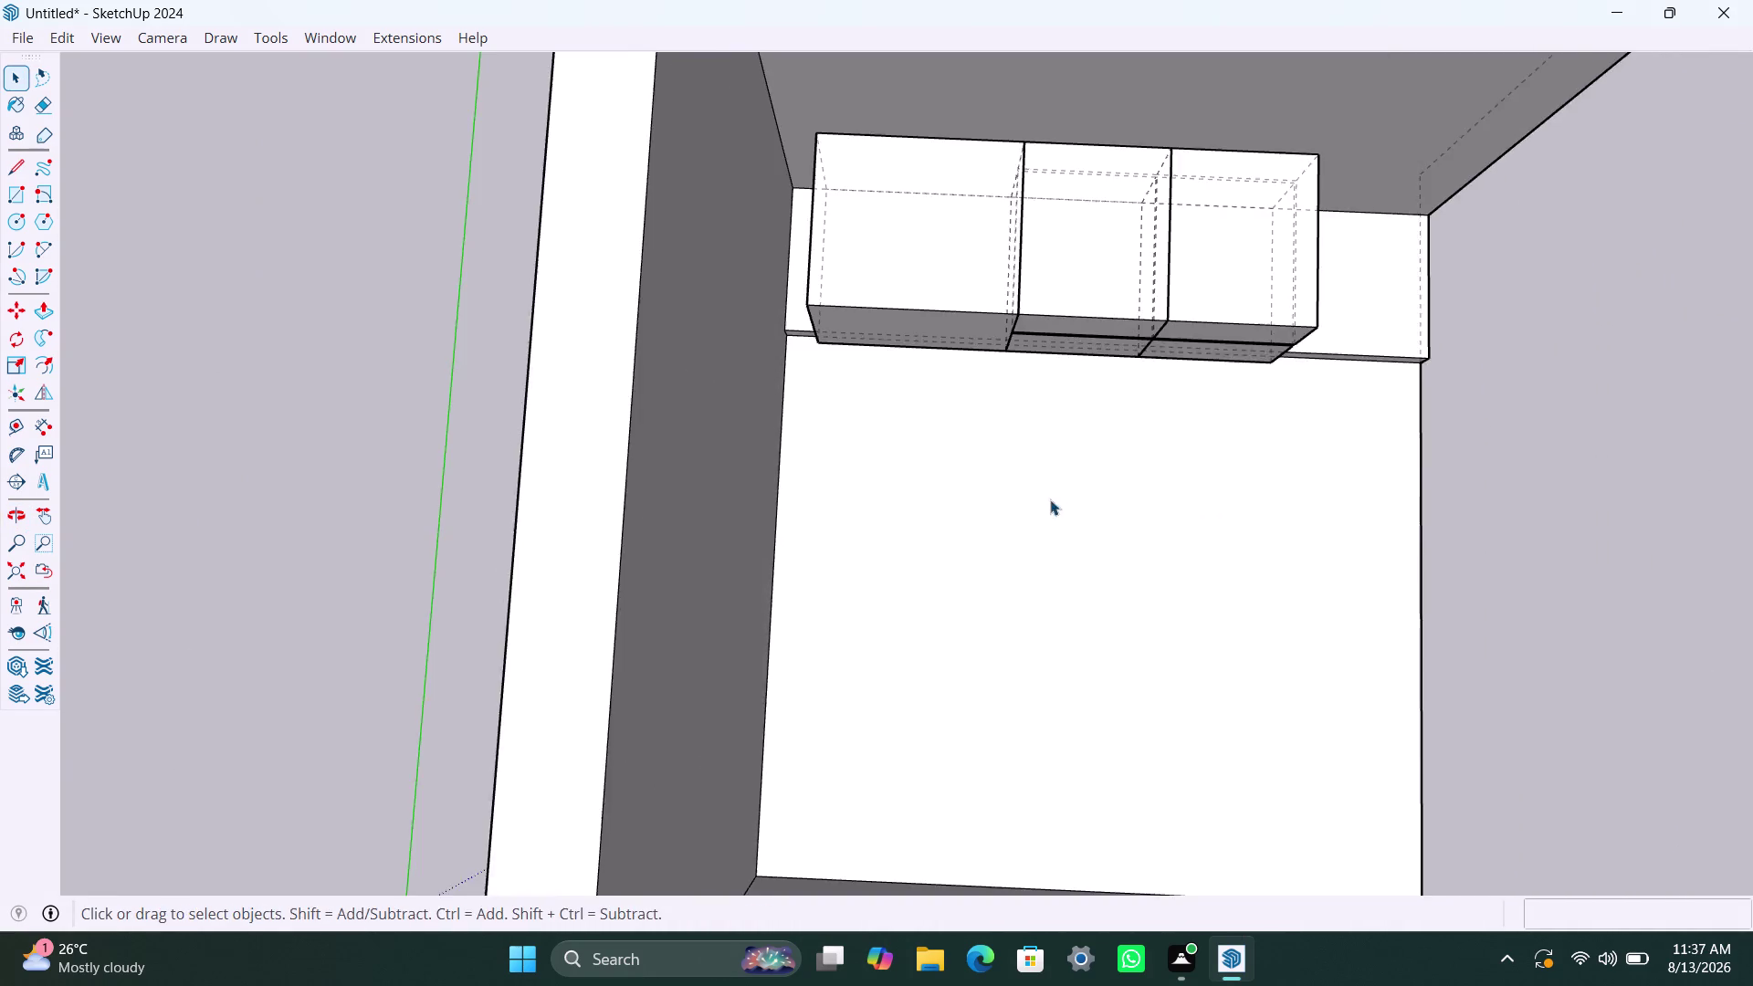
middle_drag(1050, 499, 1150, 653)
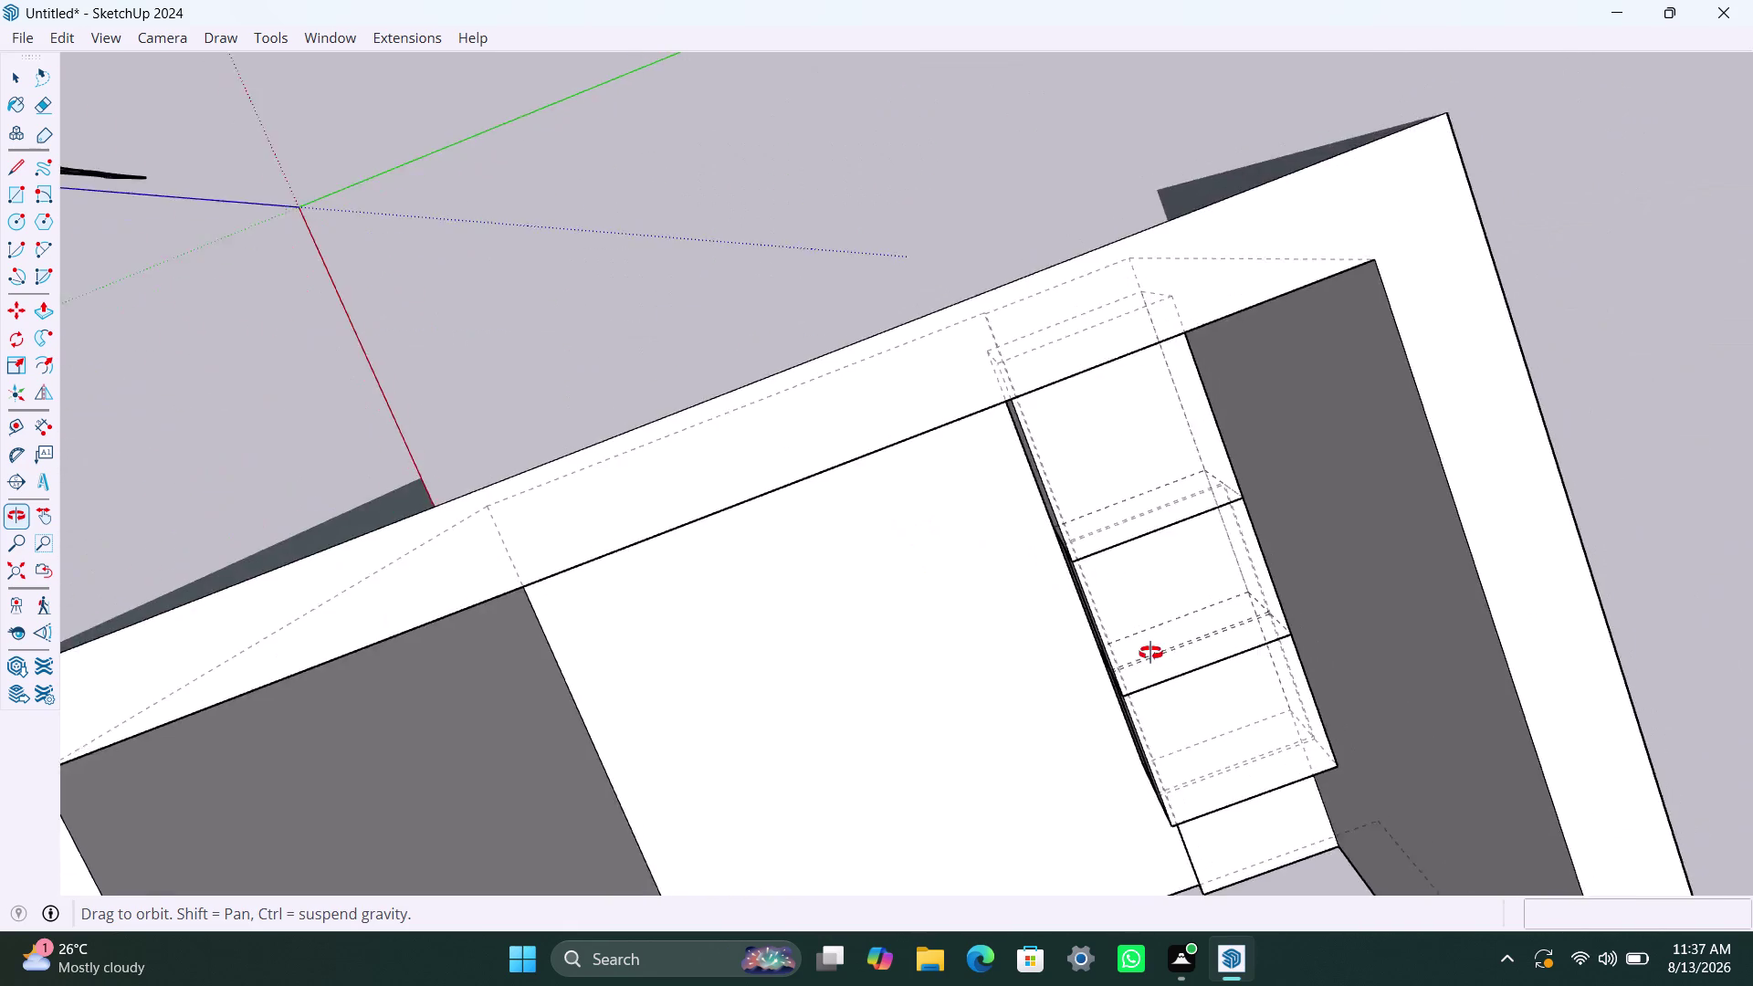
middle_drag(1150, 653, 1080, 585)
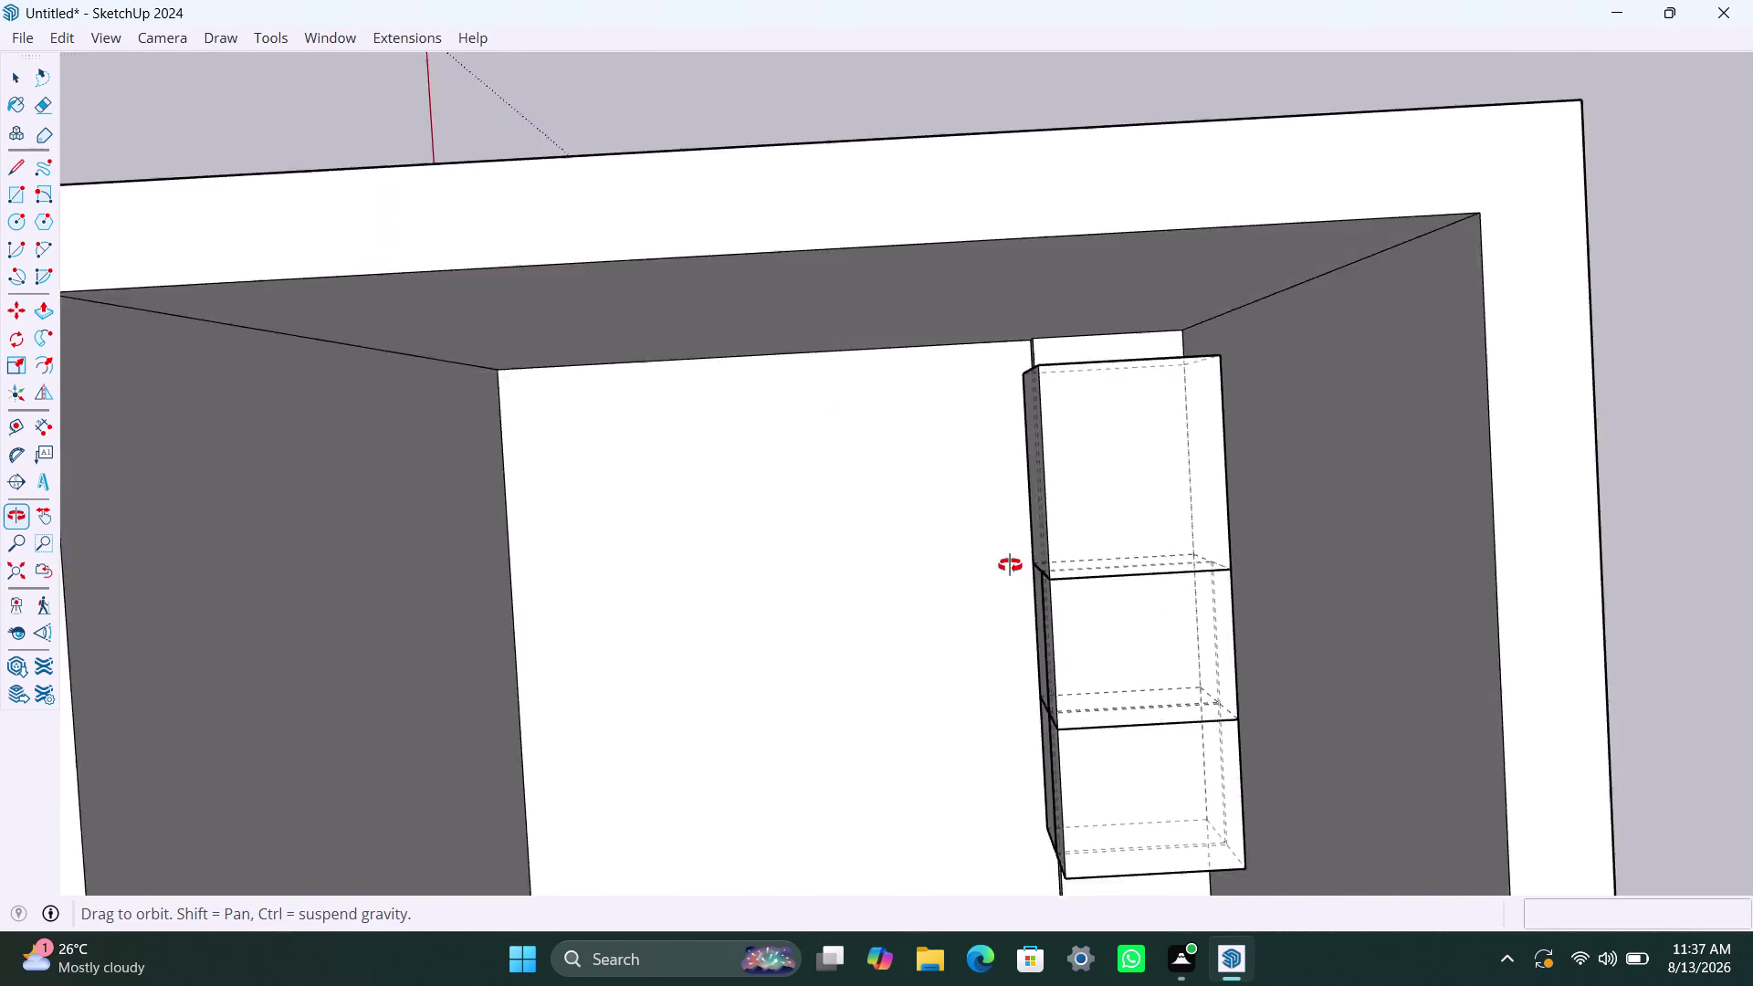
middle_drag(1080, 584, 966, 553)
scroll(down, 3)
middle_drag(736, 629, 840, 597)
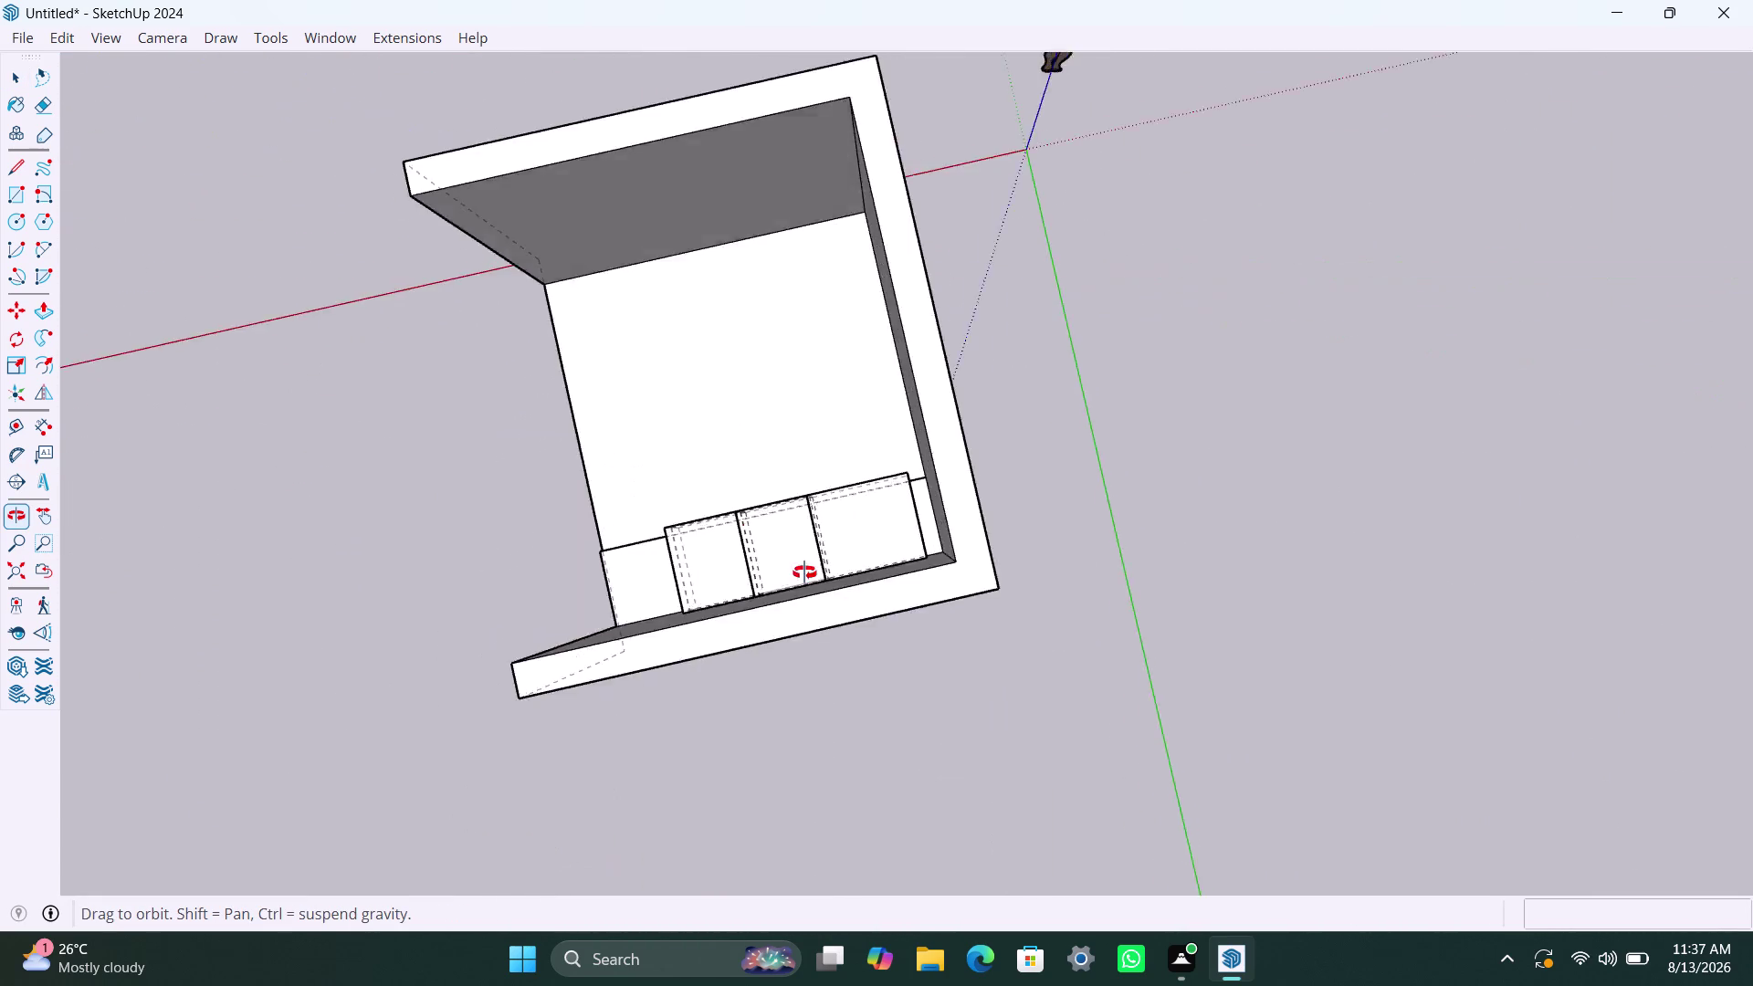
middle_drag(841, 597, 1272, 484)
scroll(down, 3)
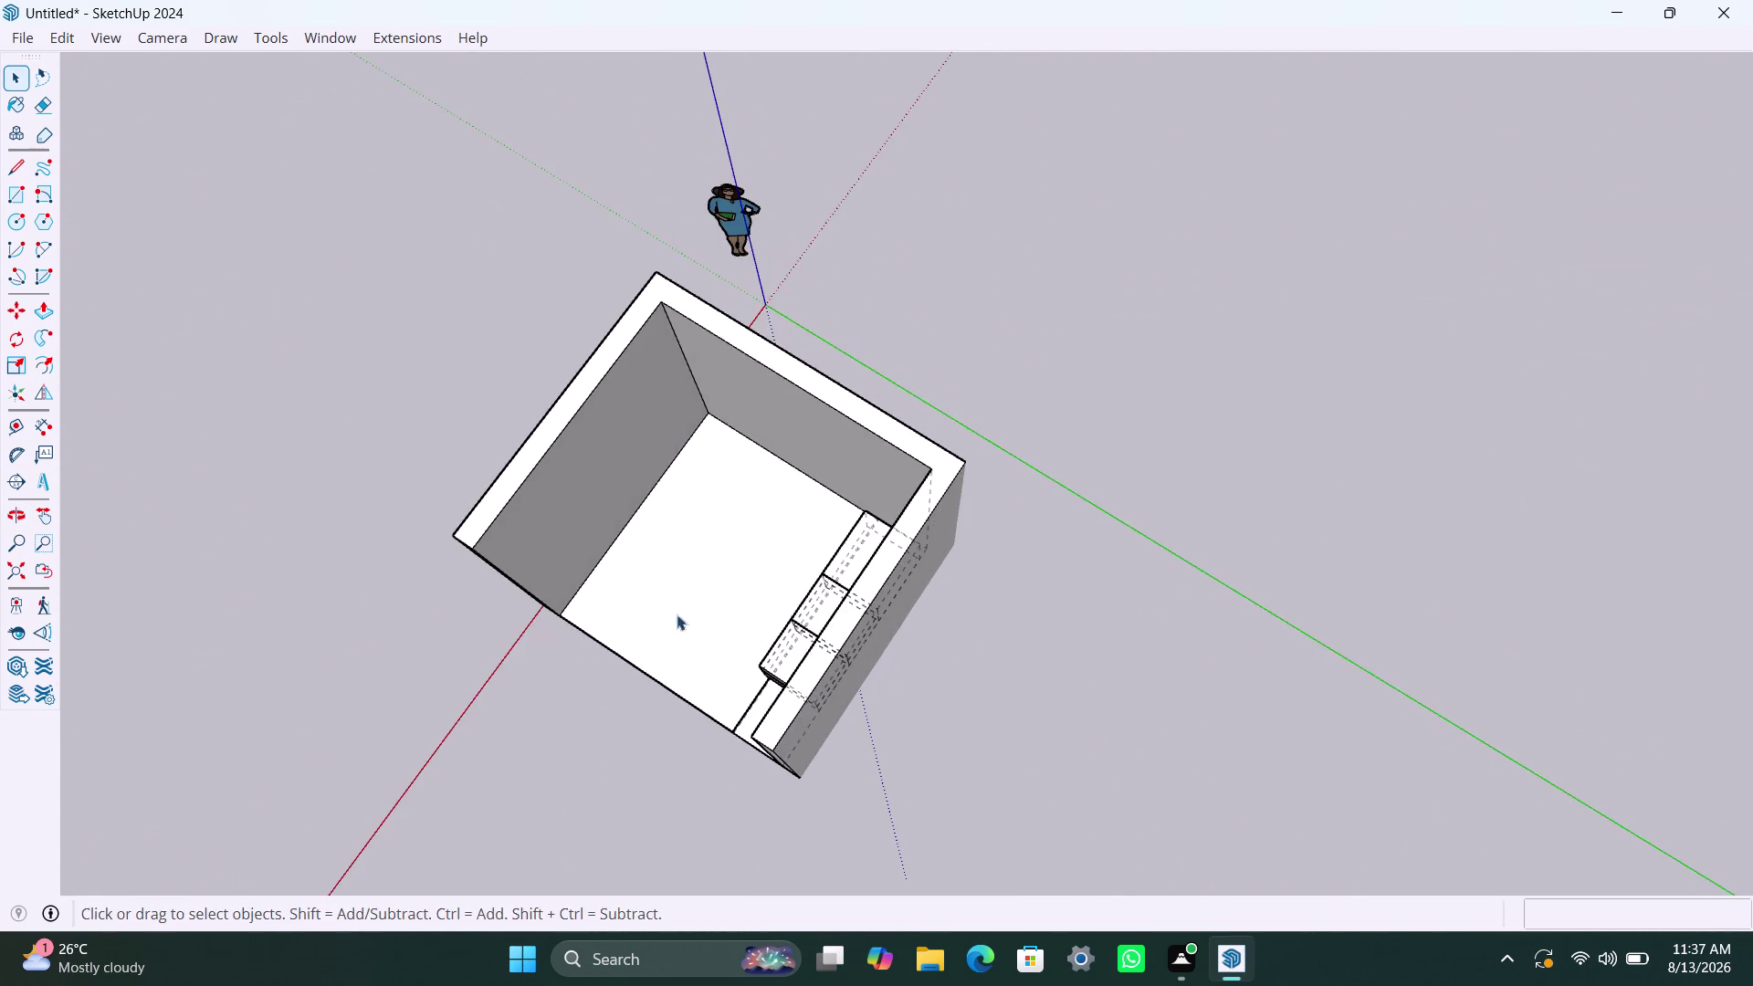
middle_drag(674, 615, 1215, 519)
middle_drag(833, 573, 1288, 550)
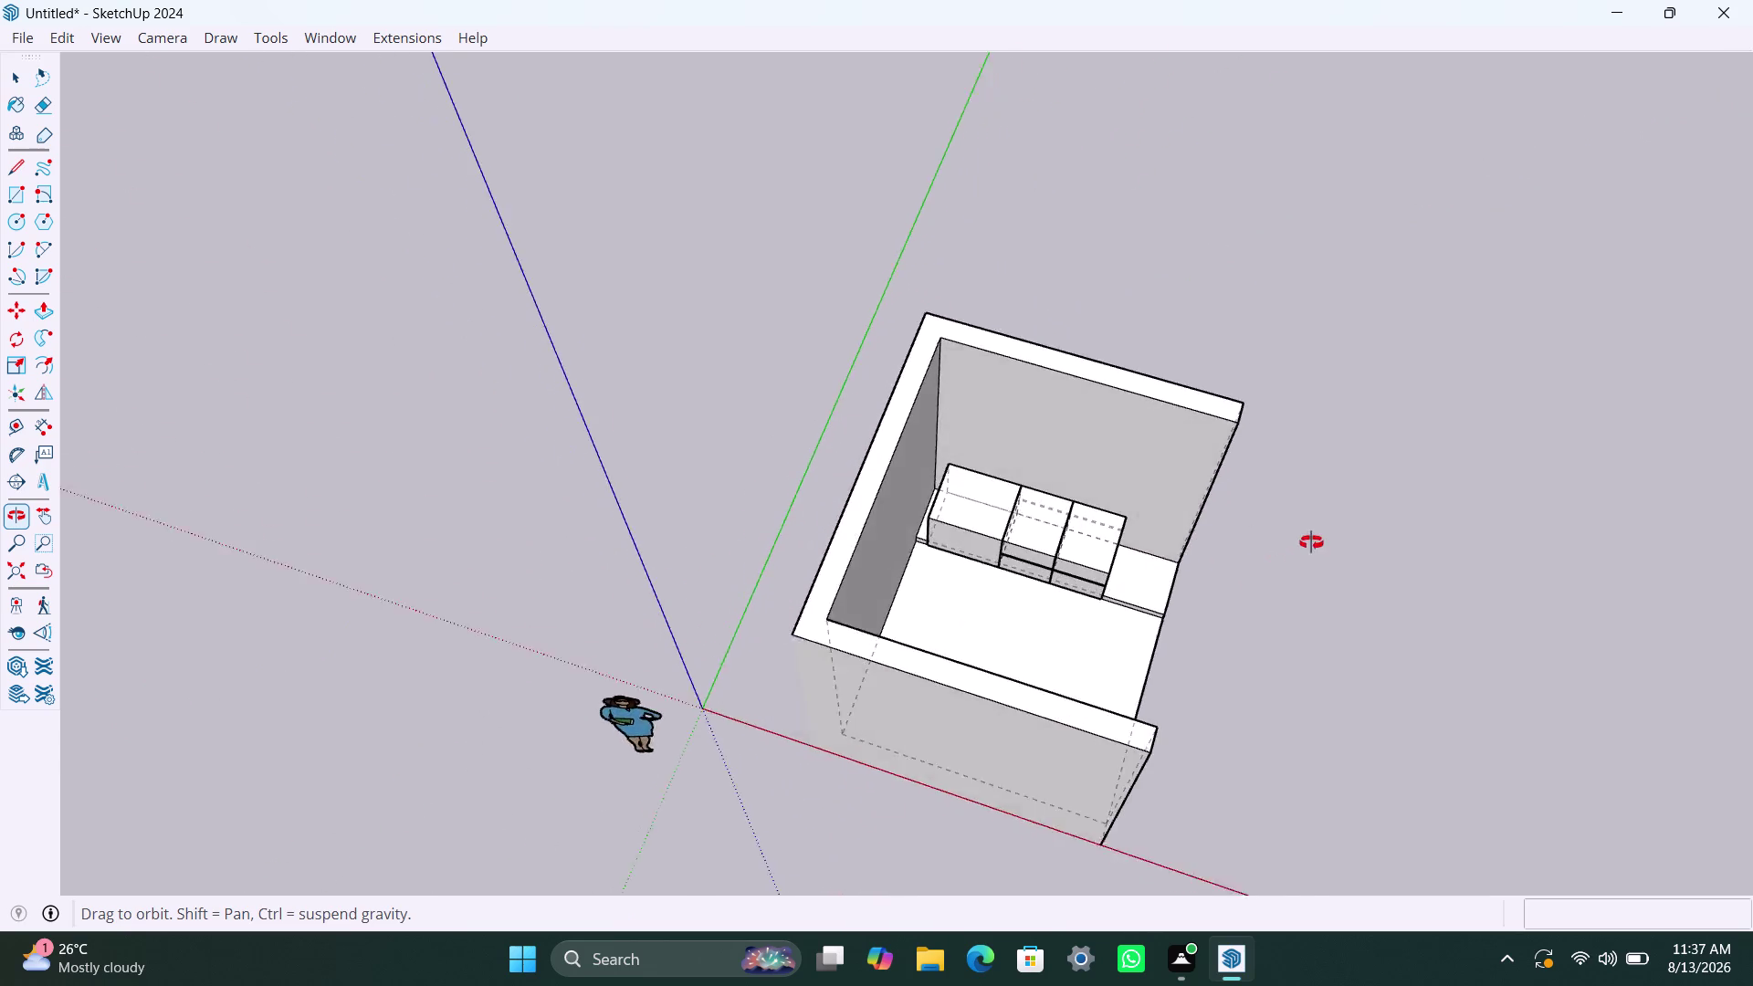
middle_drag(1287, 550, 1437, 540)
scroll(up, 3)
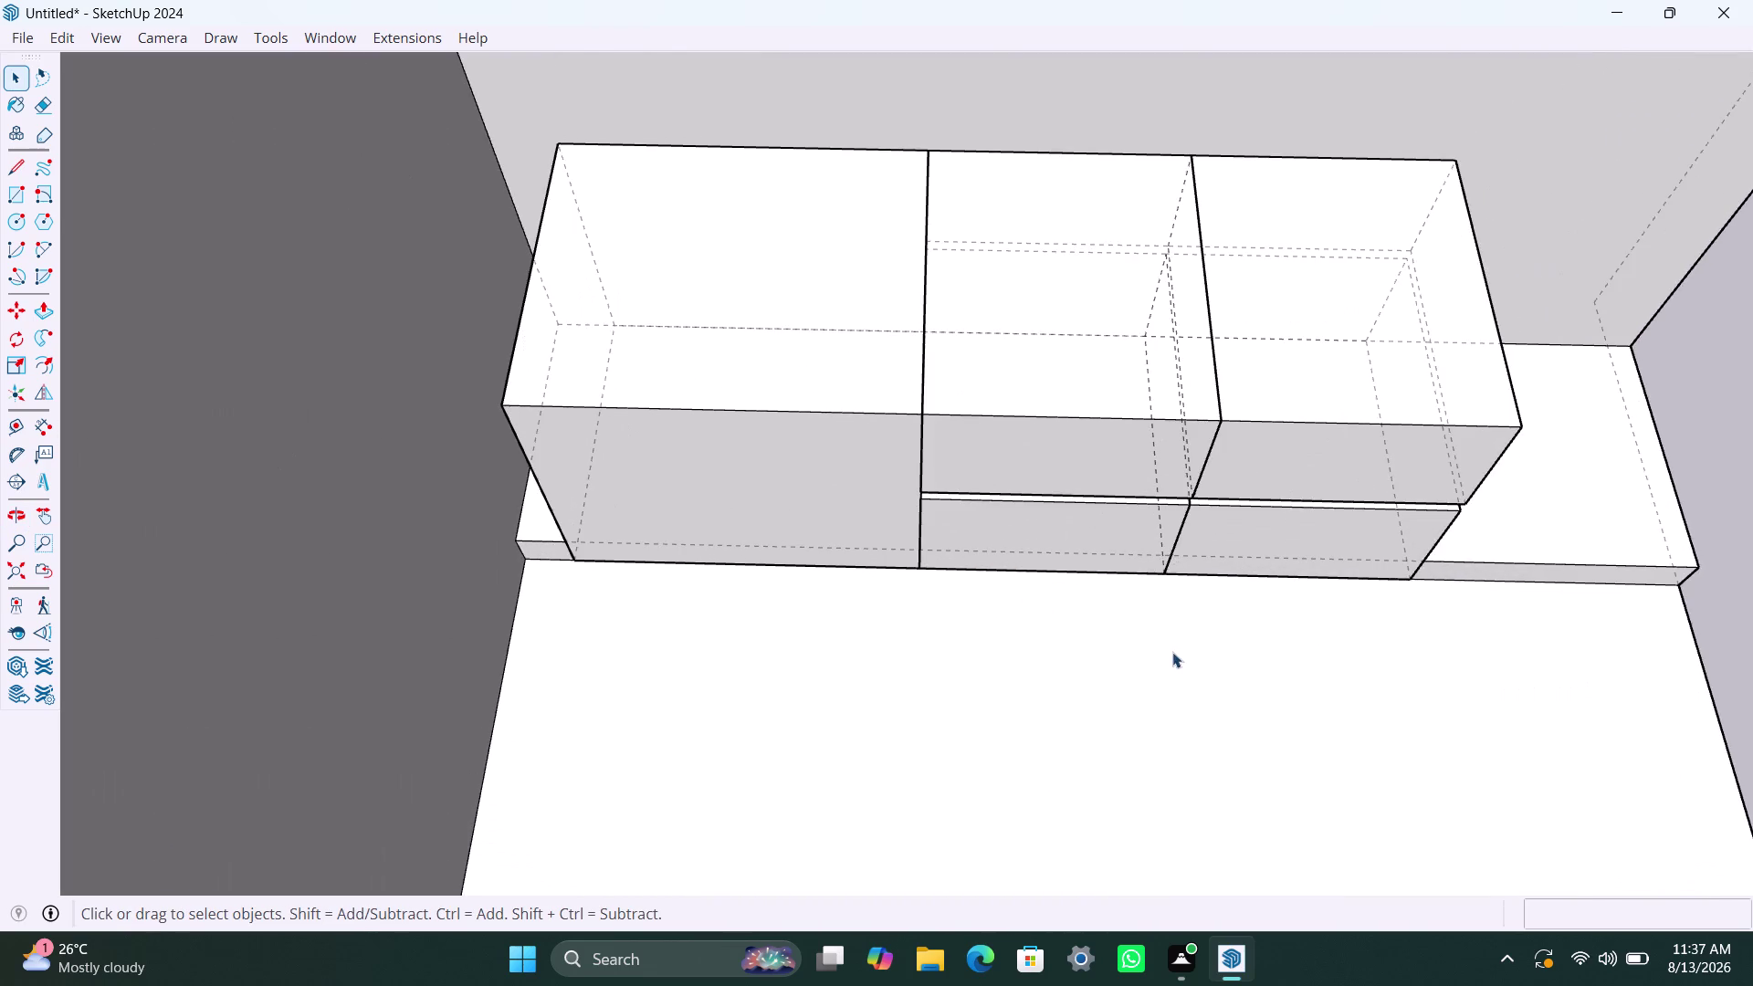
scroll(up, 3)
middle_drag(1177, 651, 972, 612)
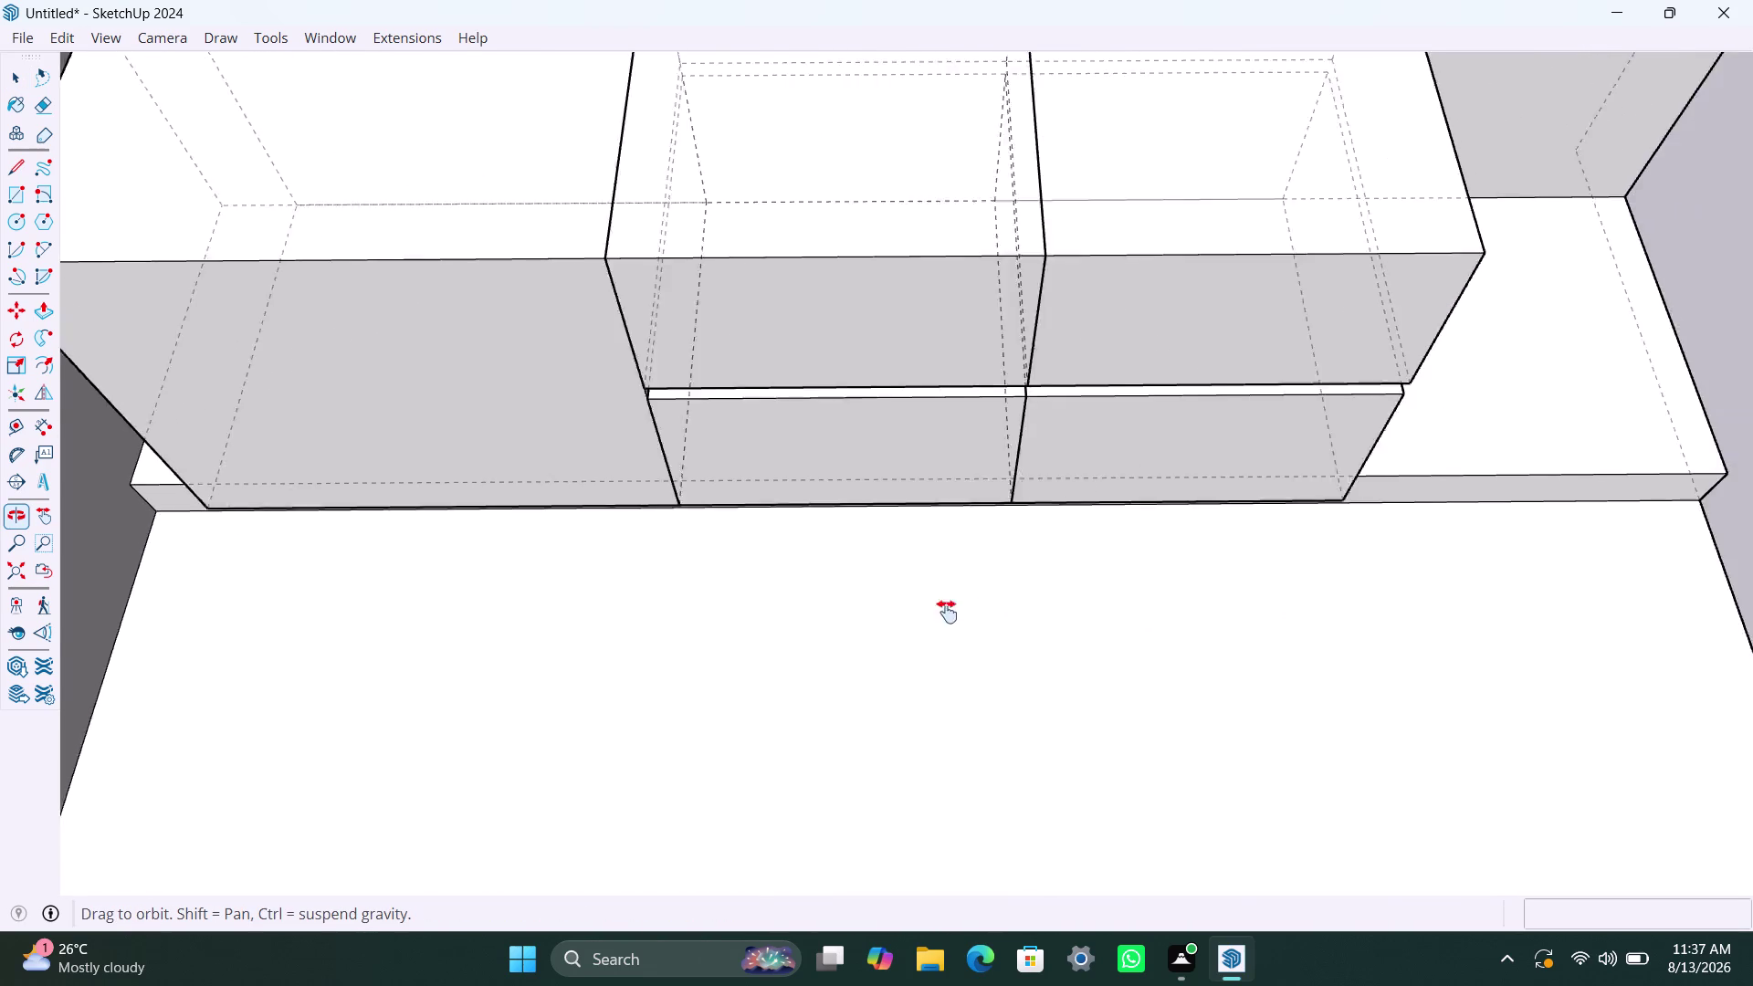
middle_drag(972, 612, 417, 745)
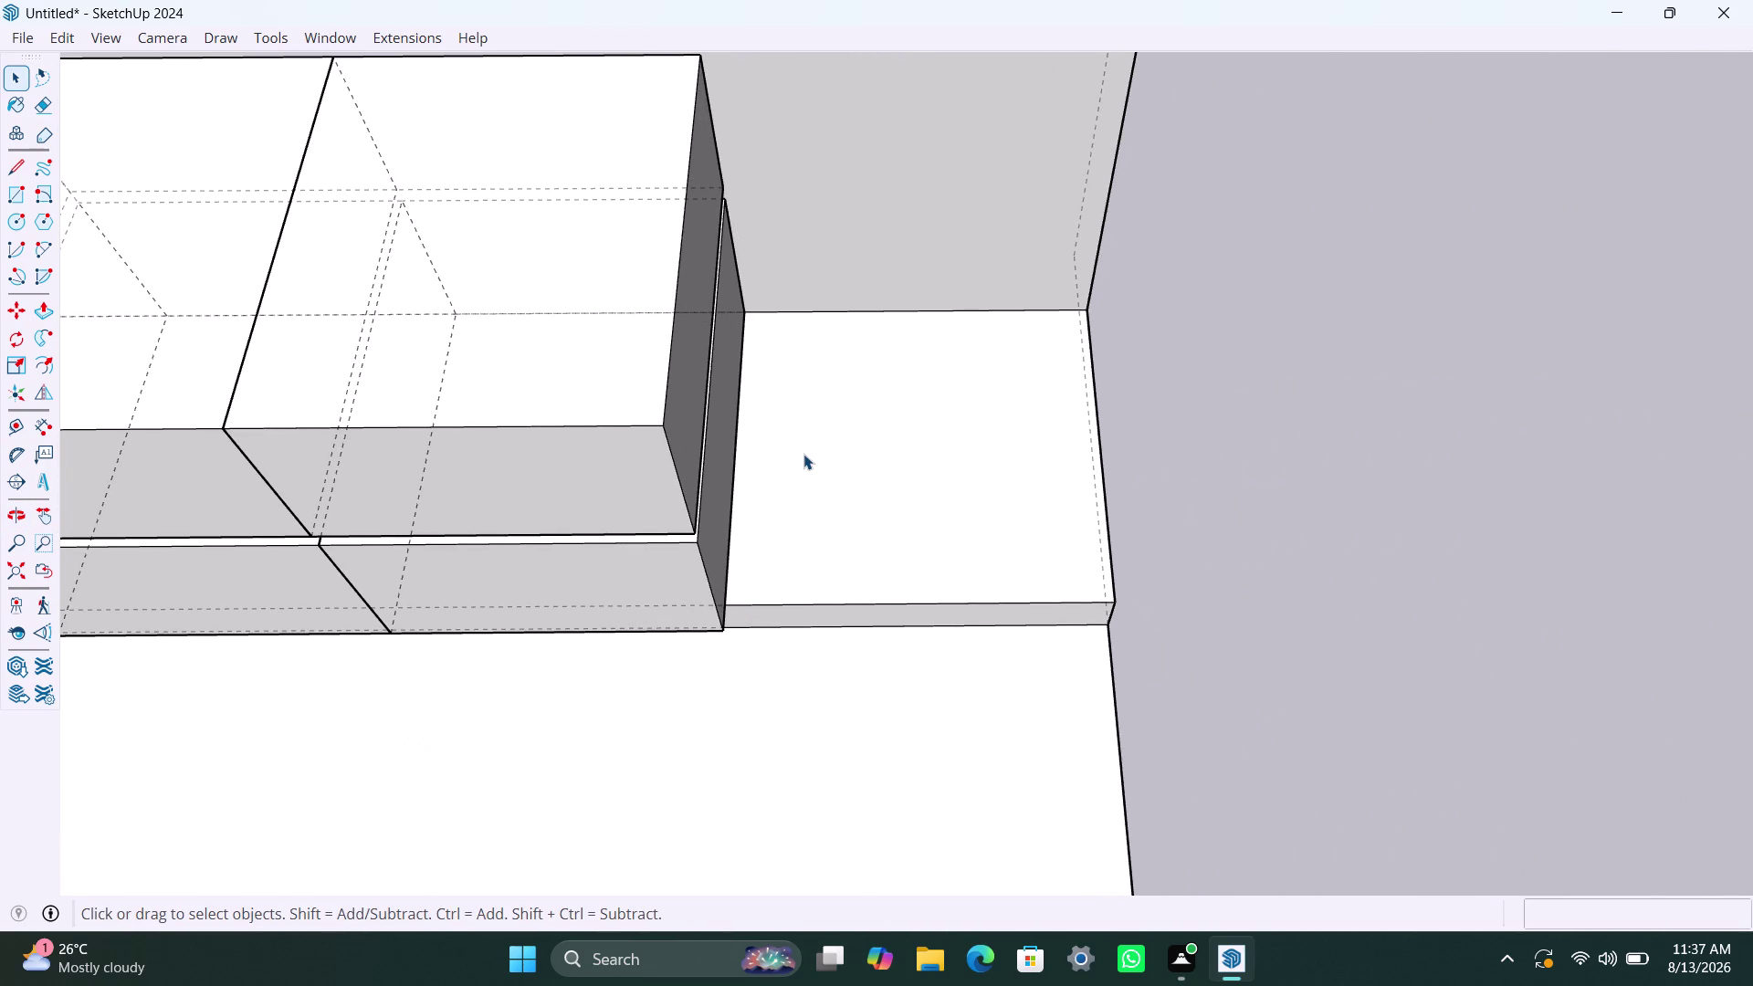
scroll(down, 3)
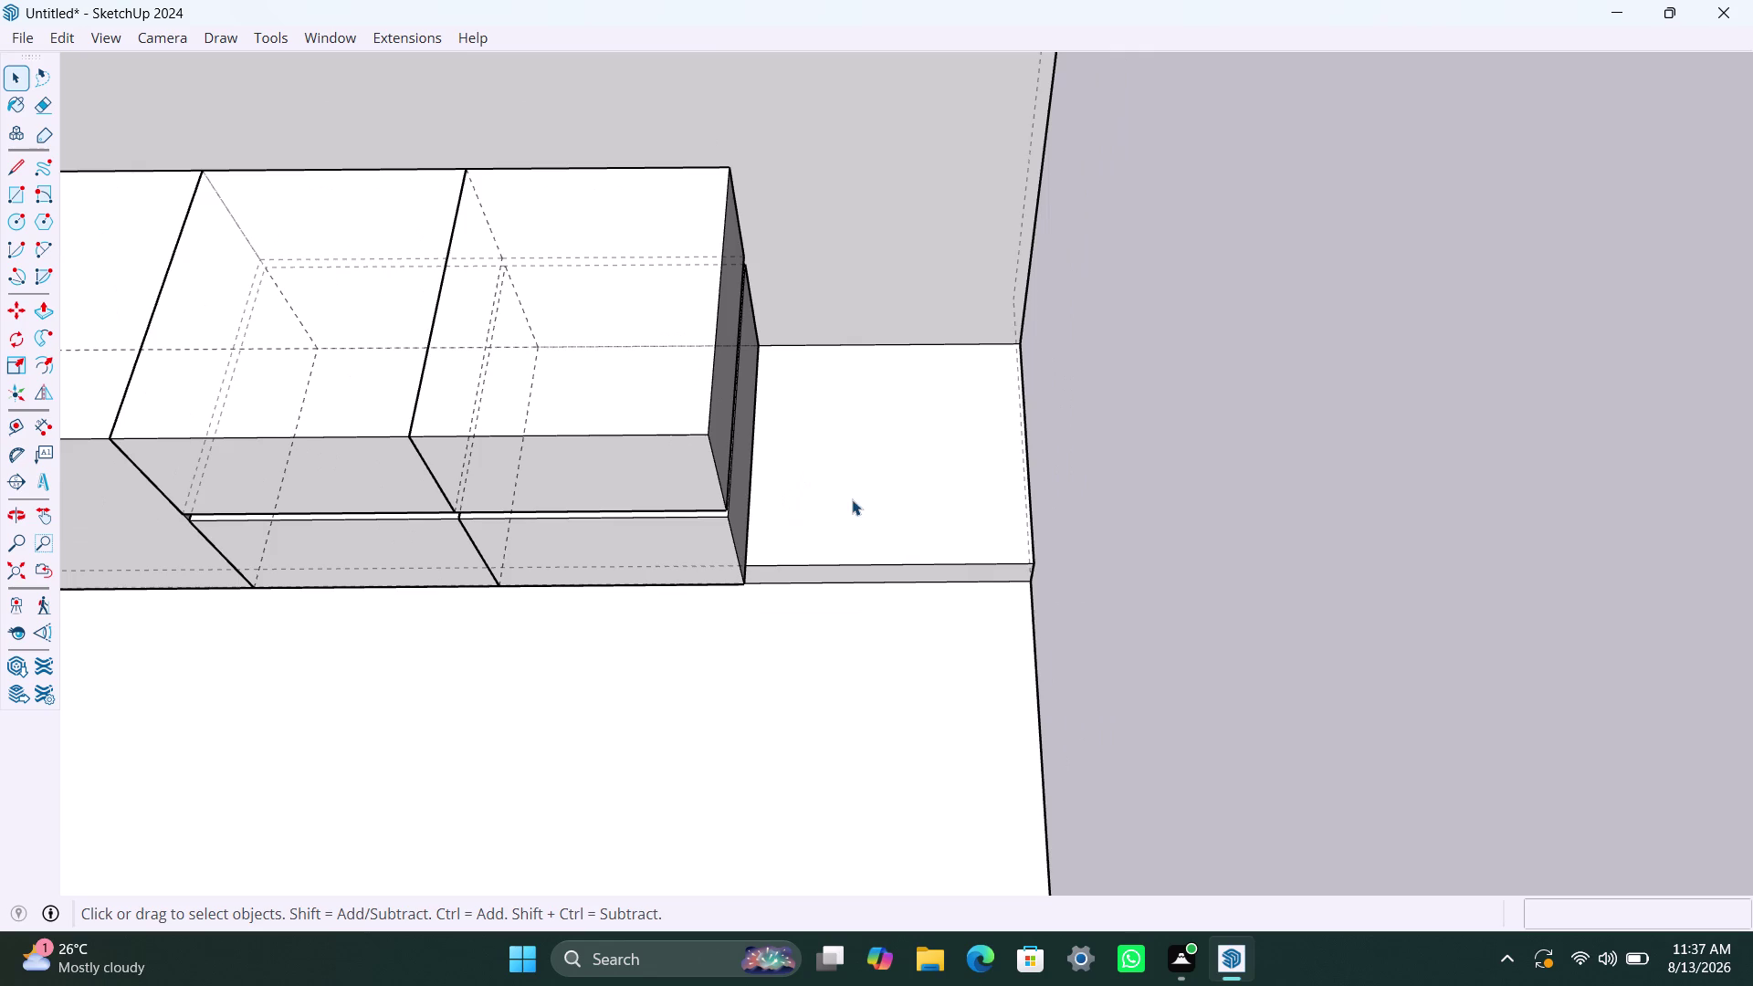
scroll(down, 3)
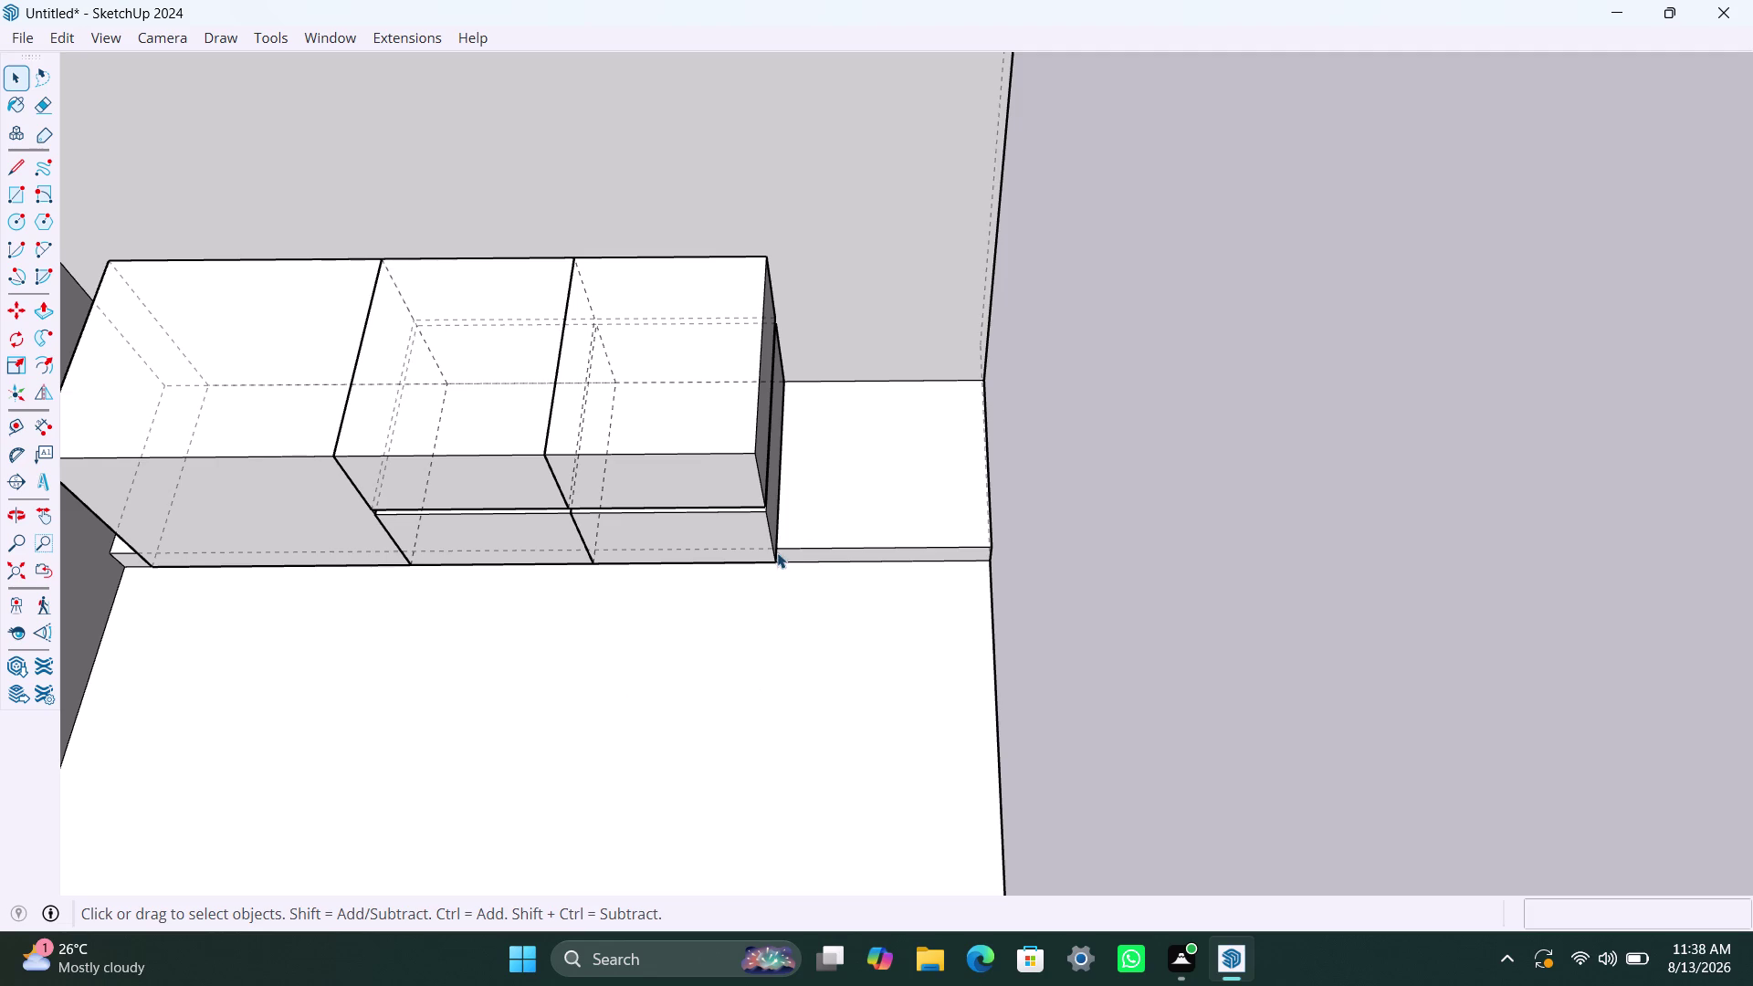
click(795, 535)
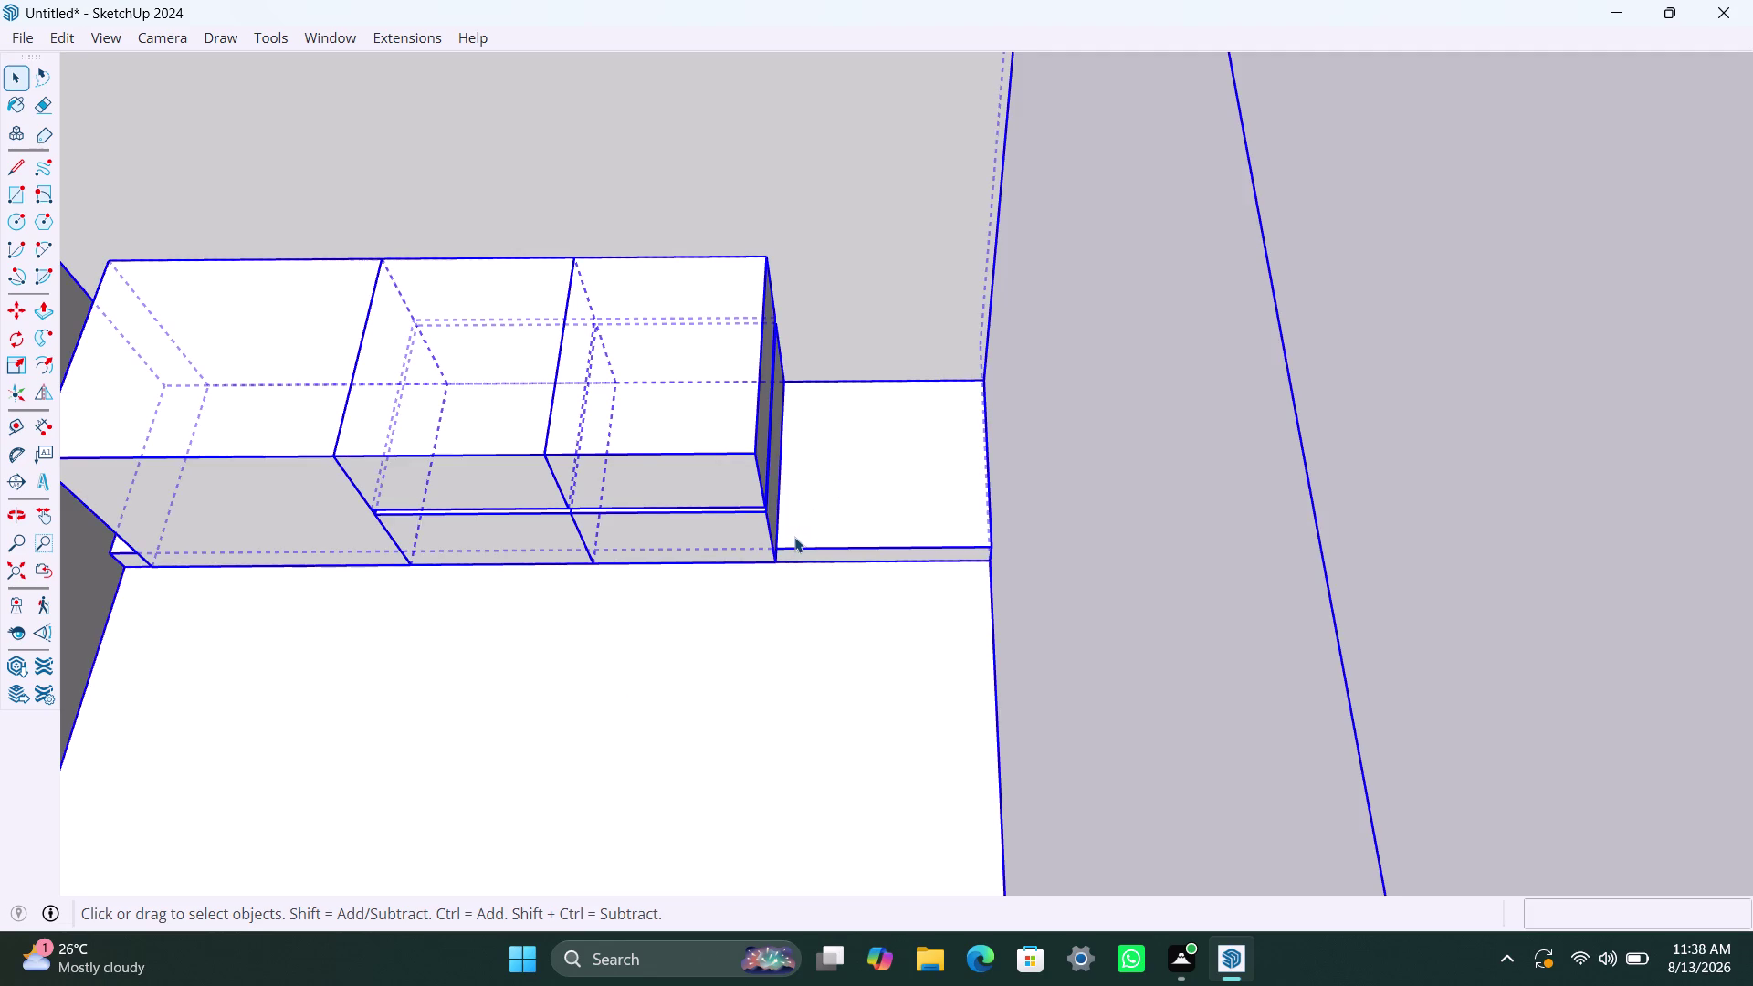
double_click(795, 539)
click(794, 539)
double_click(794, 540)
click(788, 603)
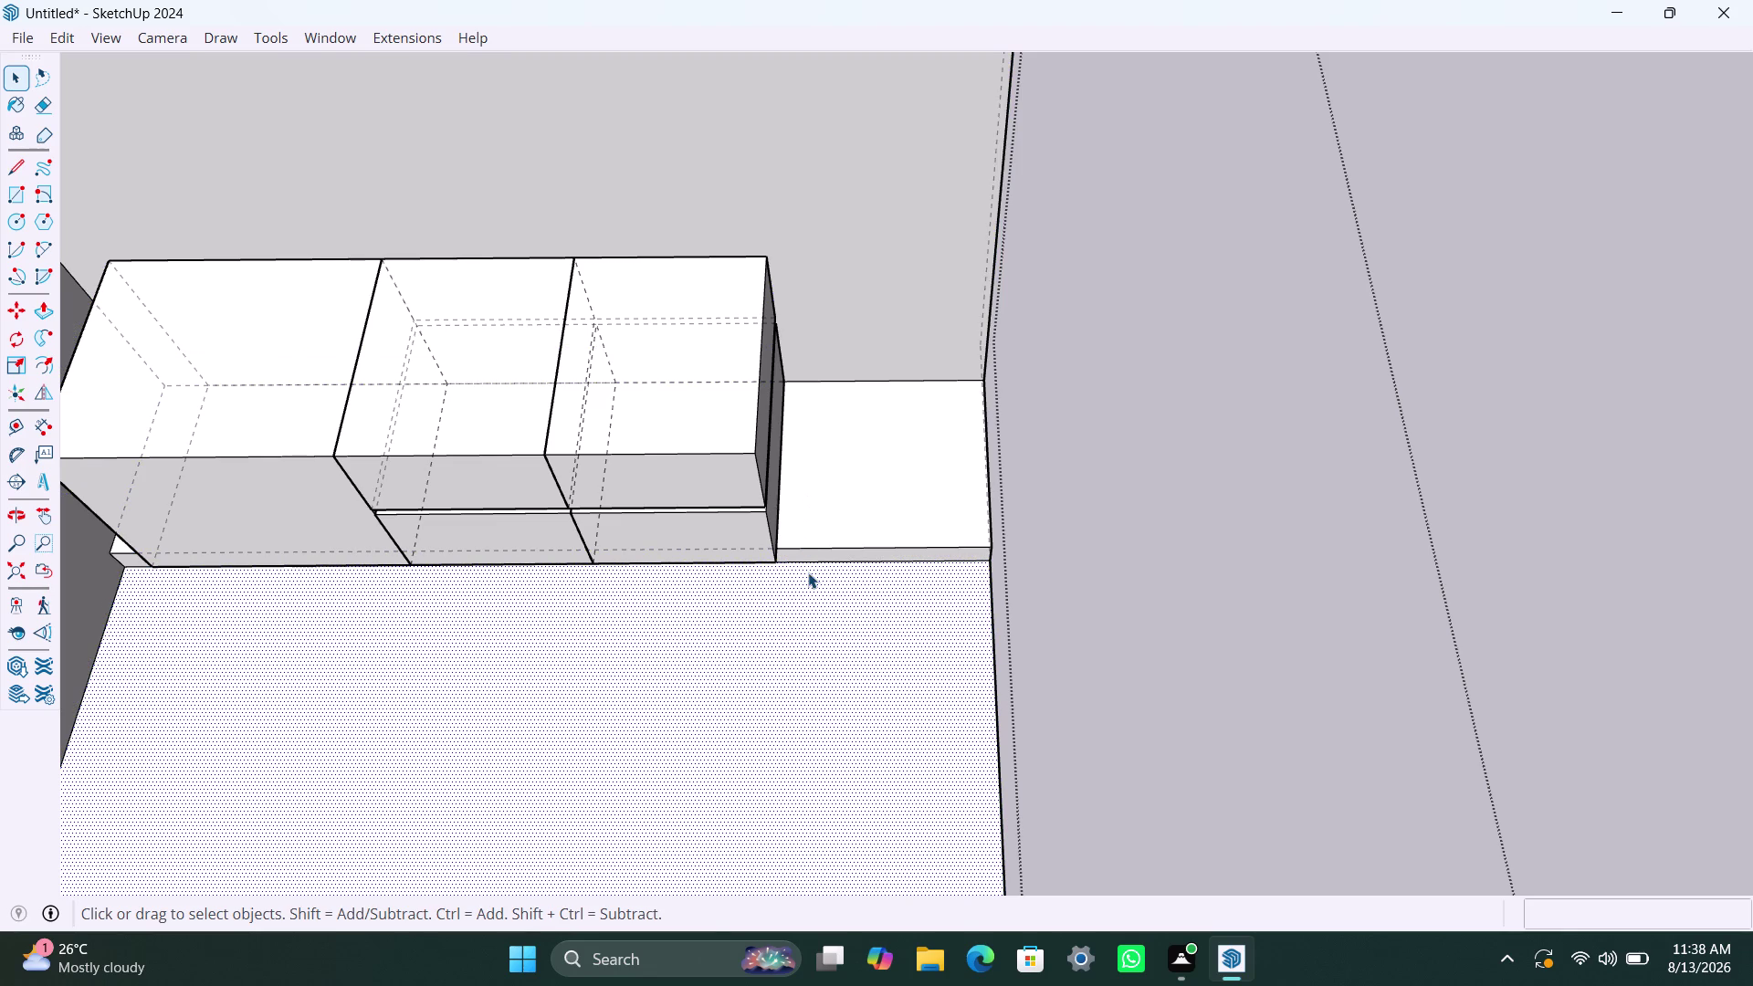
key(r)
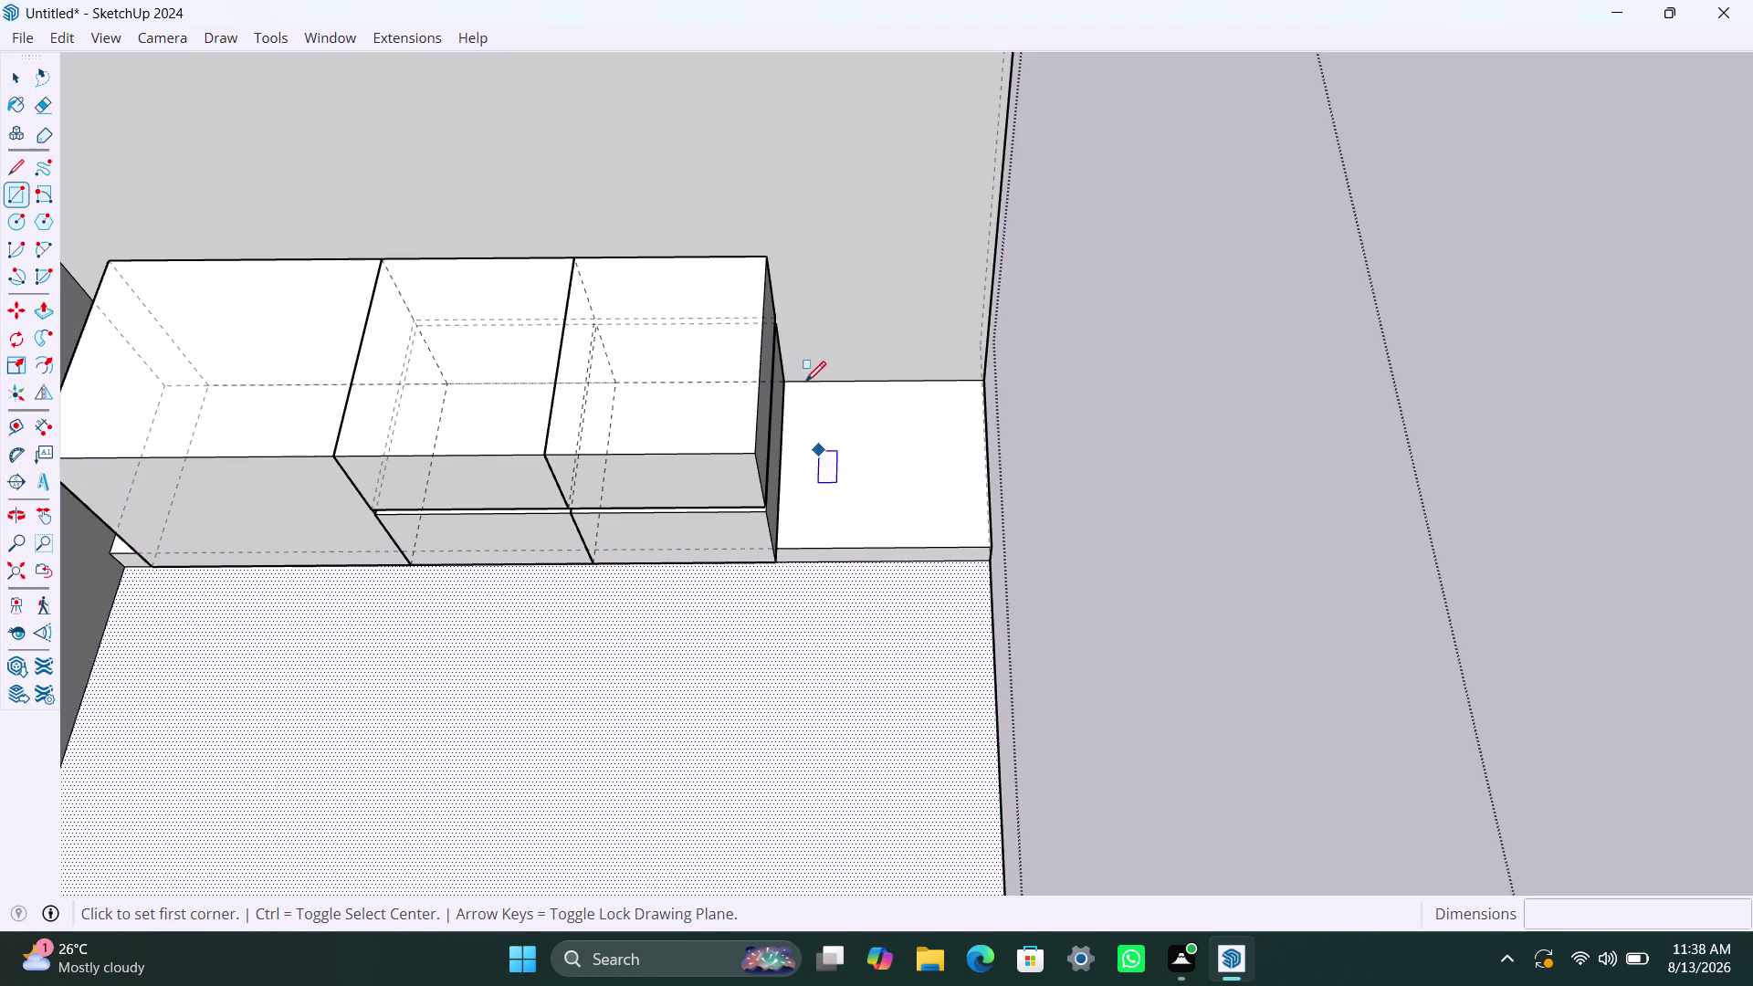
click(789, 385)
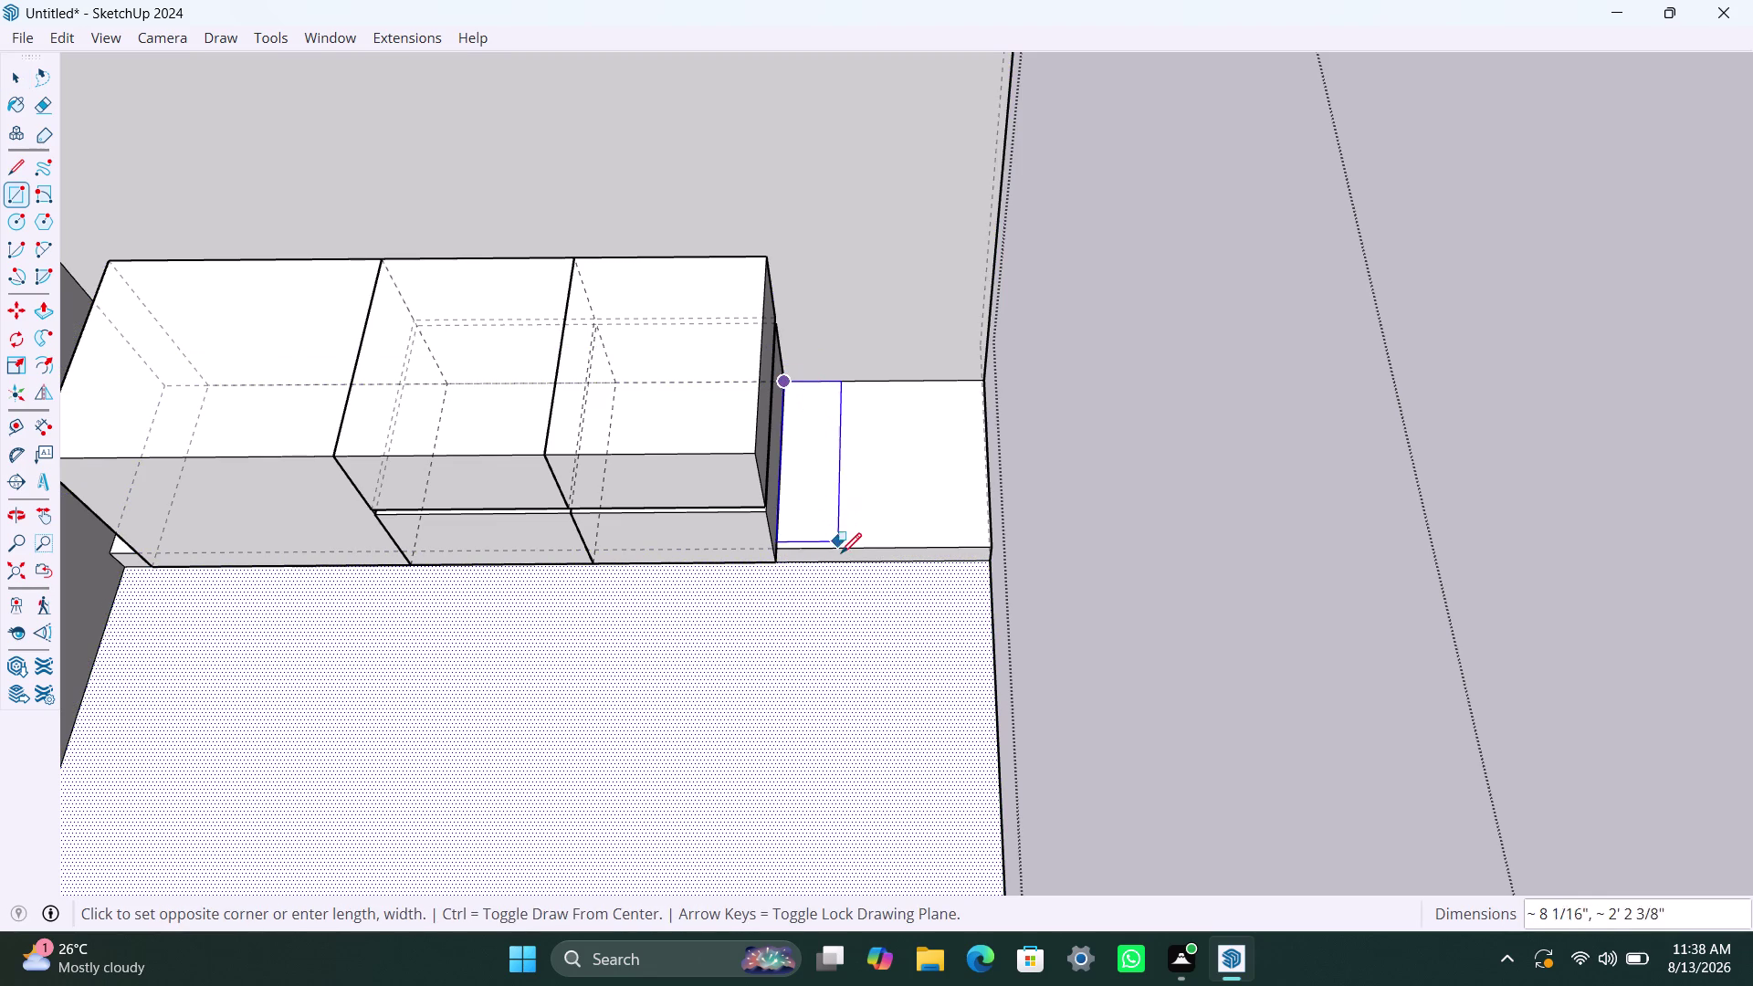
key(2)
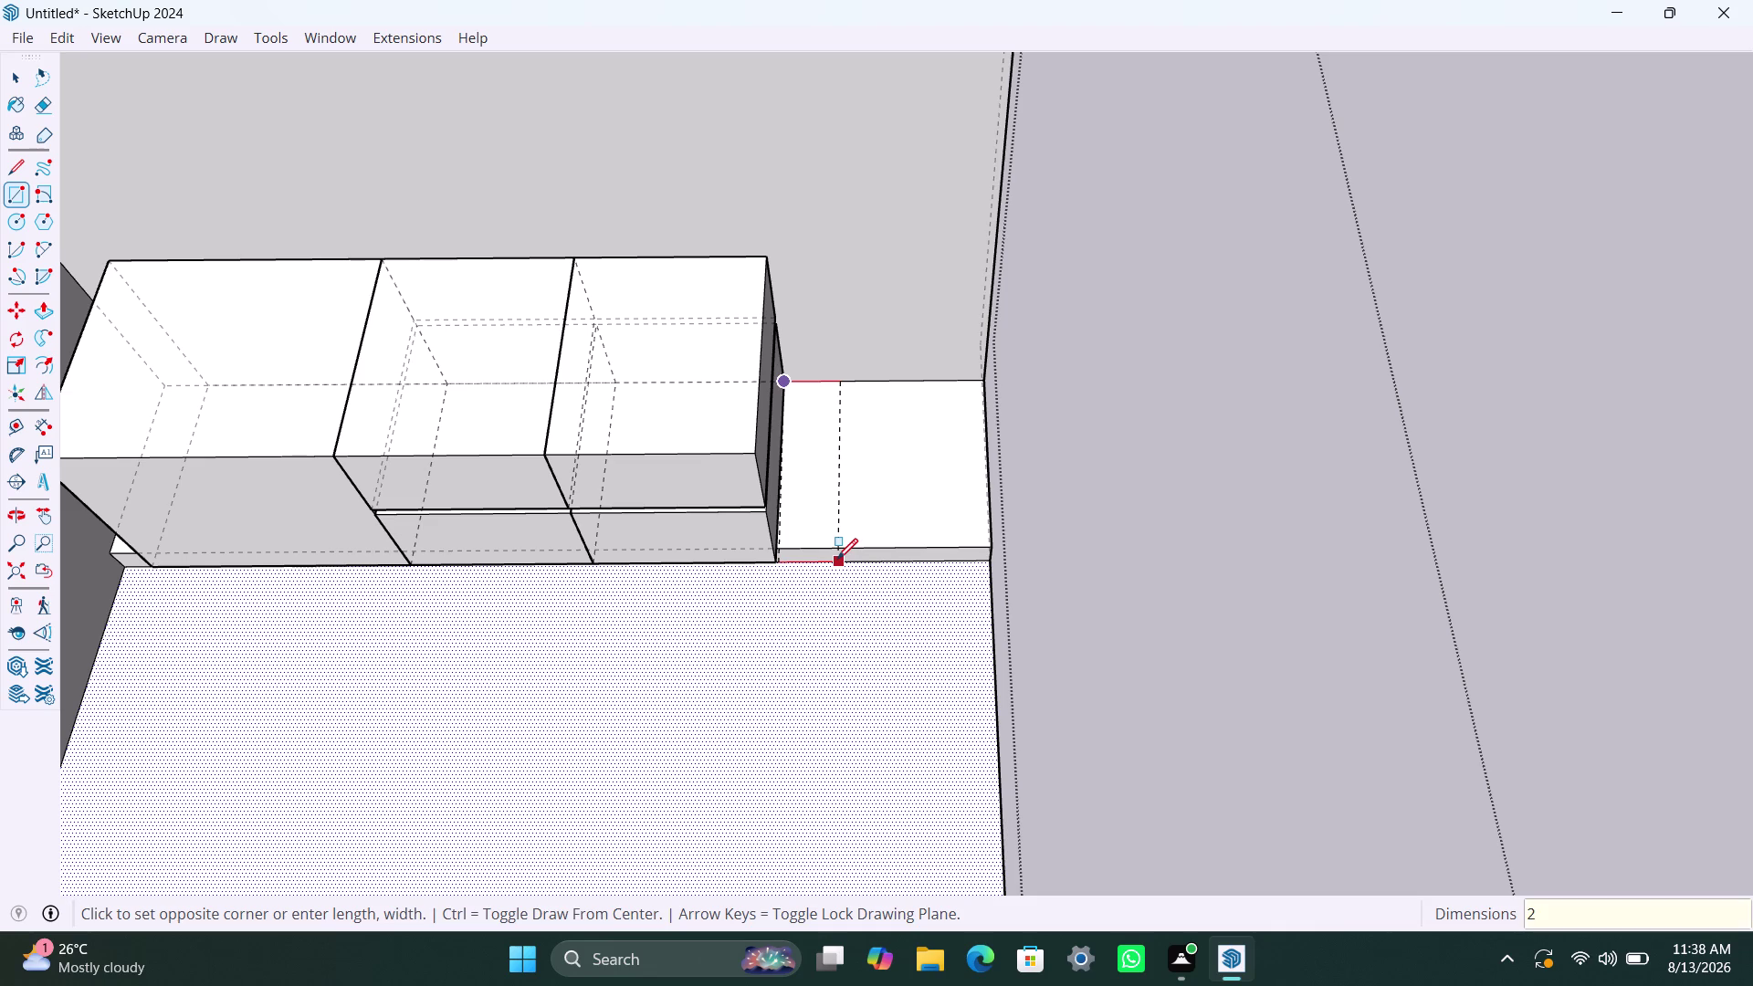
text(00)
text(mm)
key(Return)
click(846, 383)
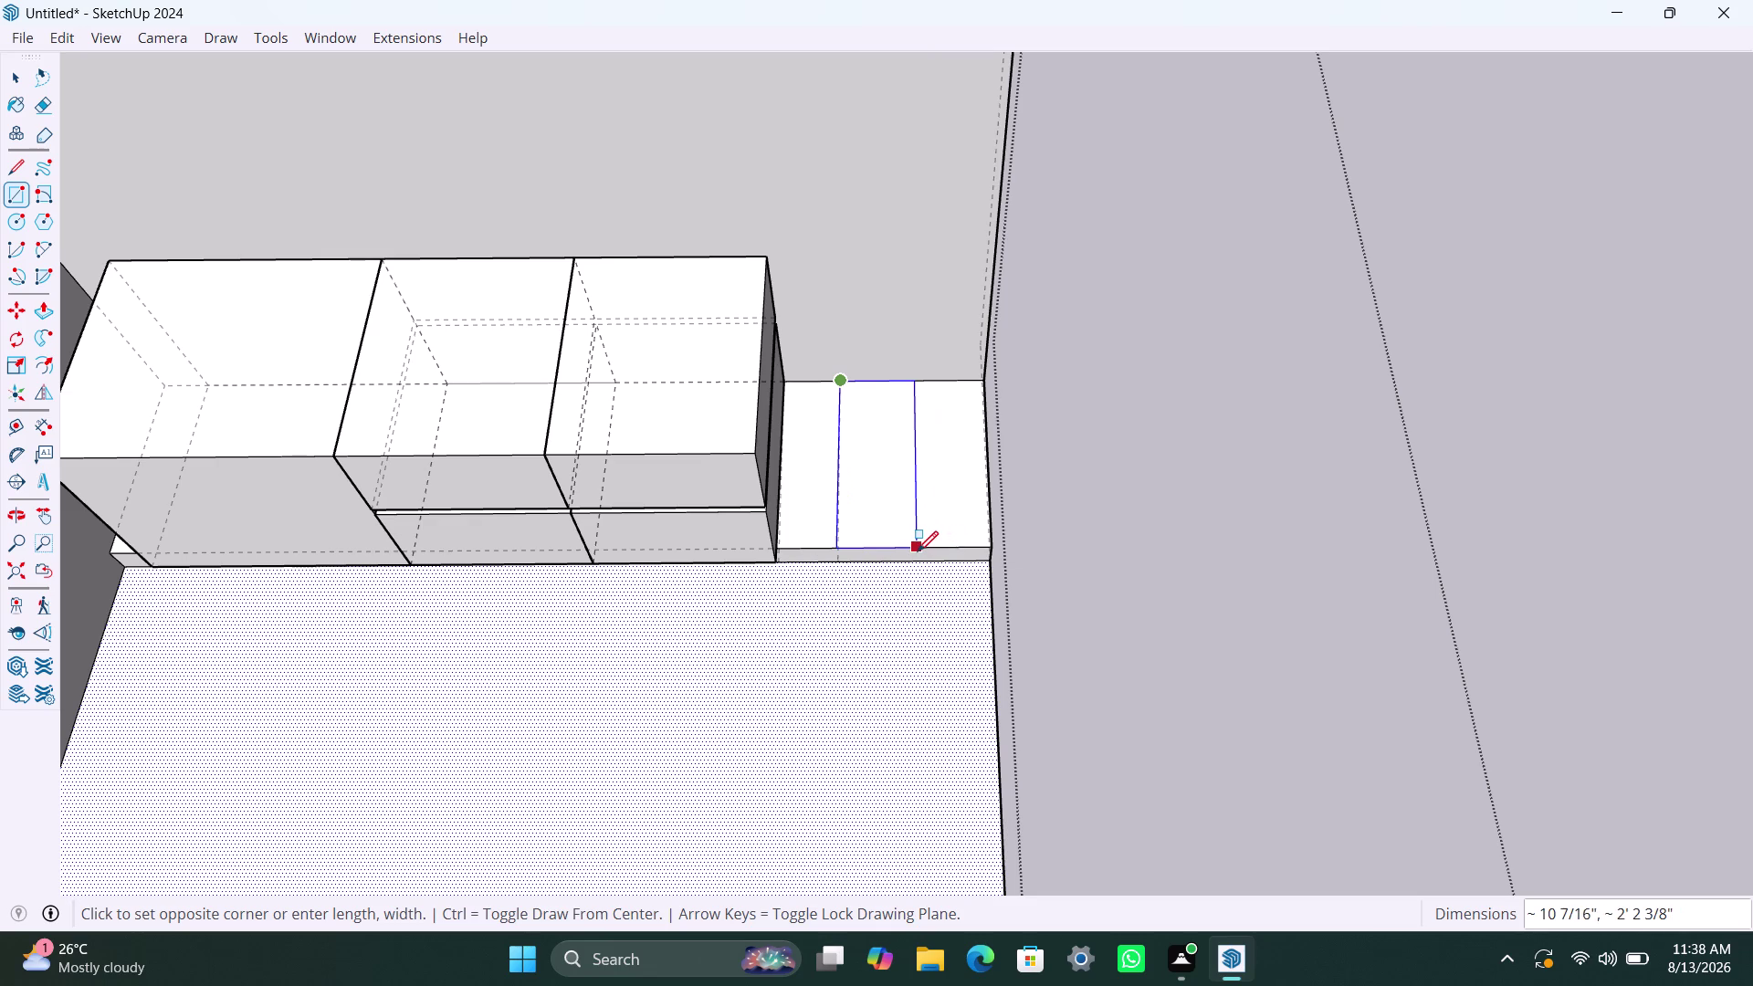
text(400mm)
key(Return)
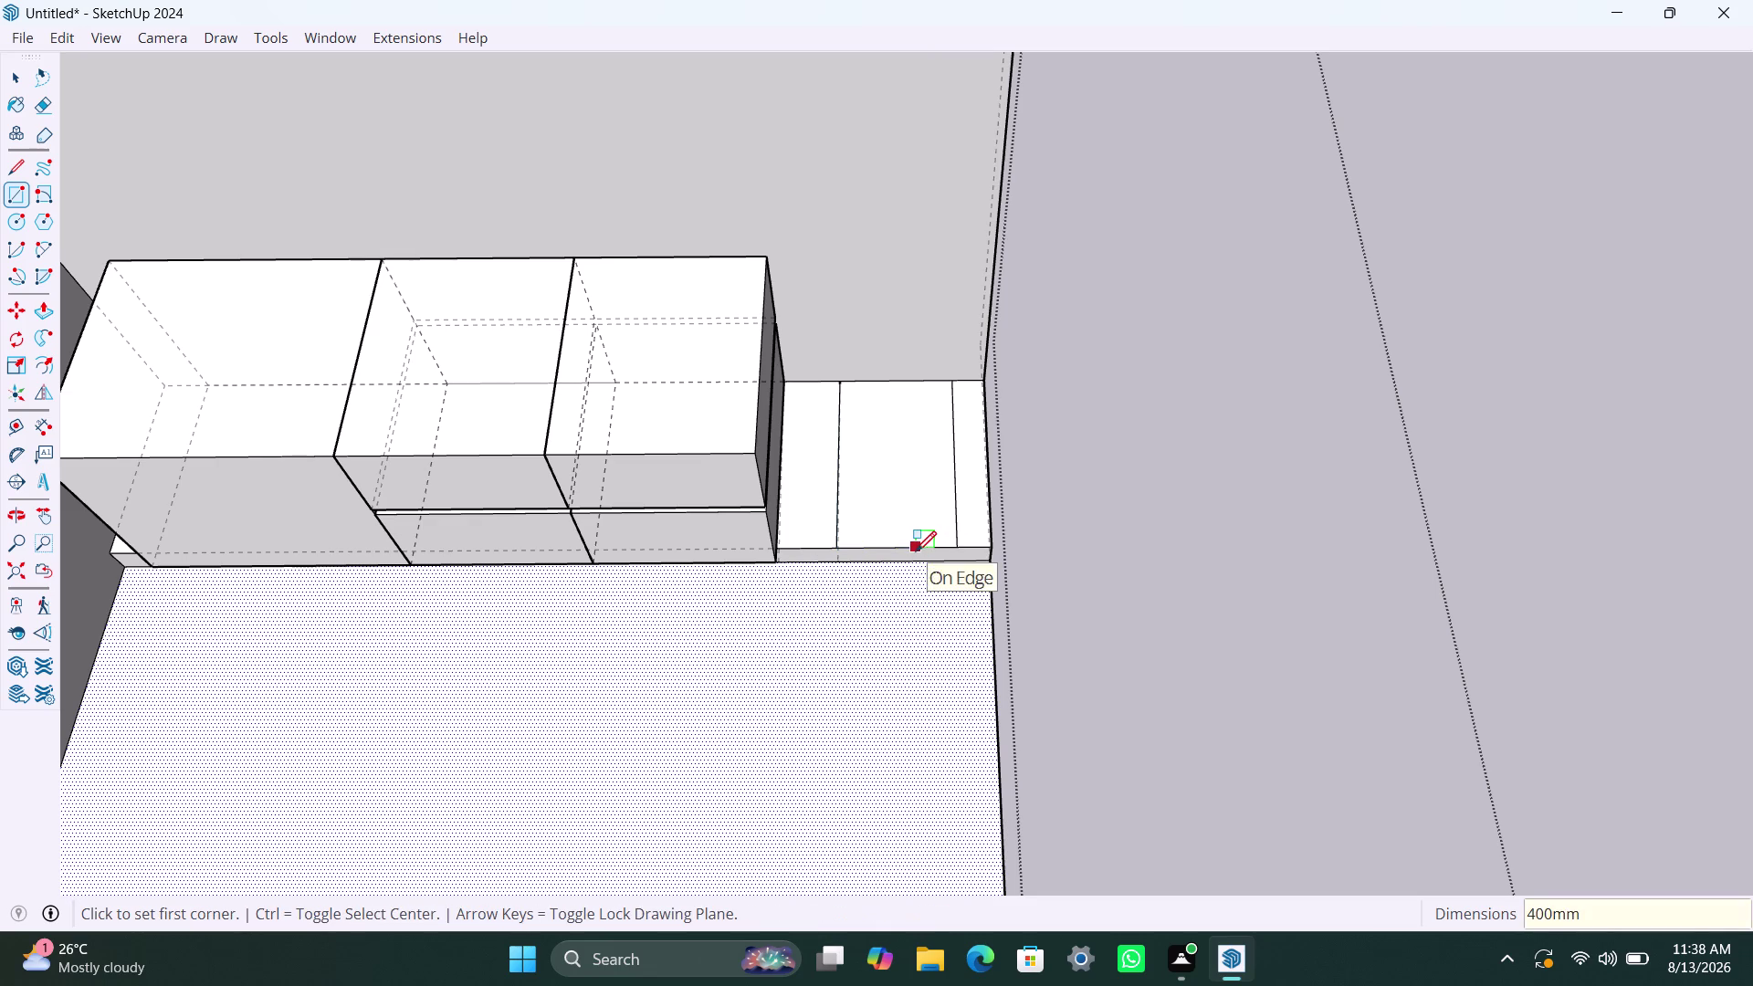
key(Escape)
key(Escape)
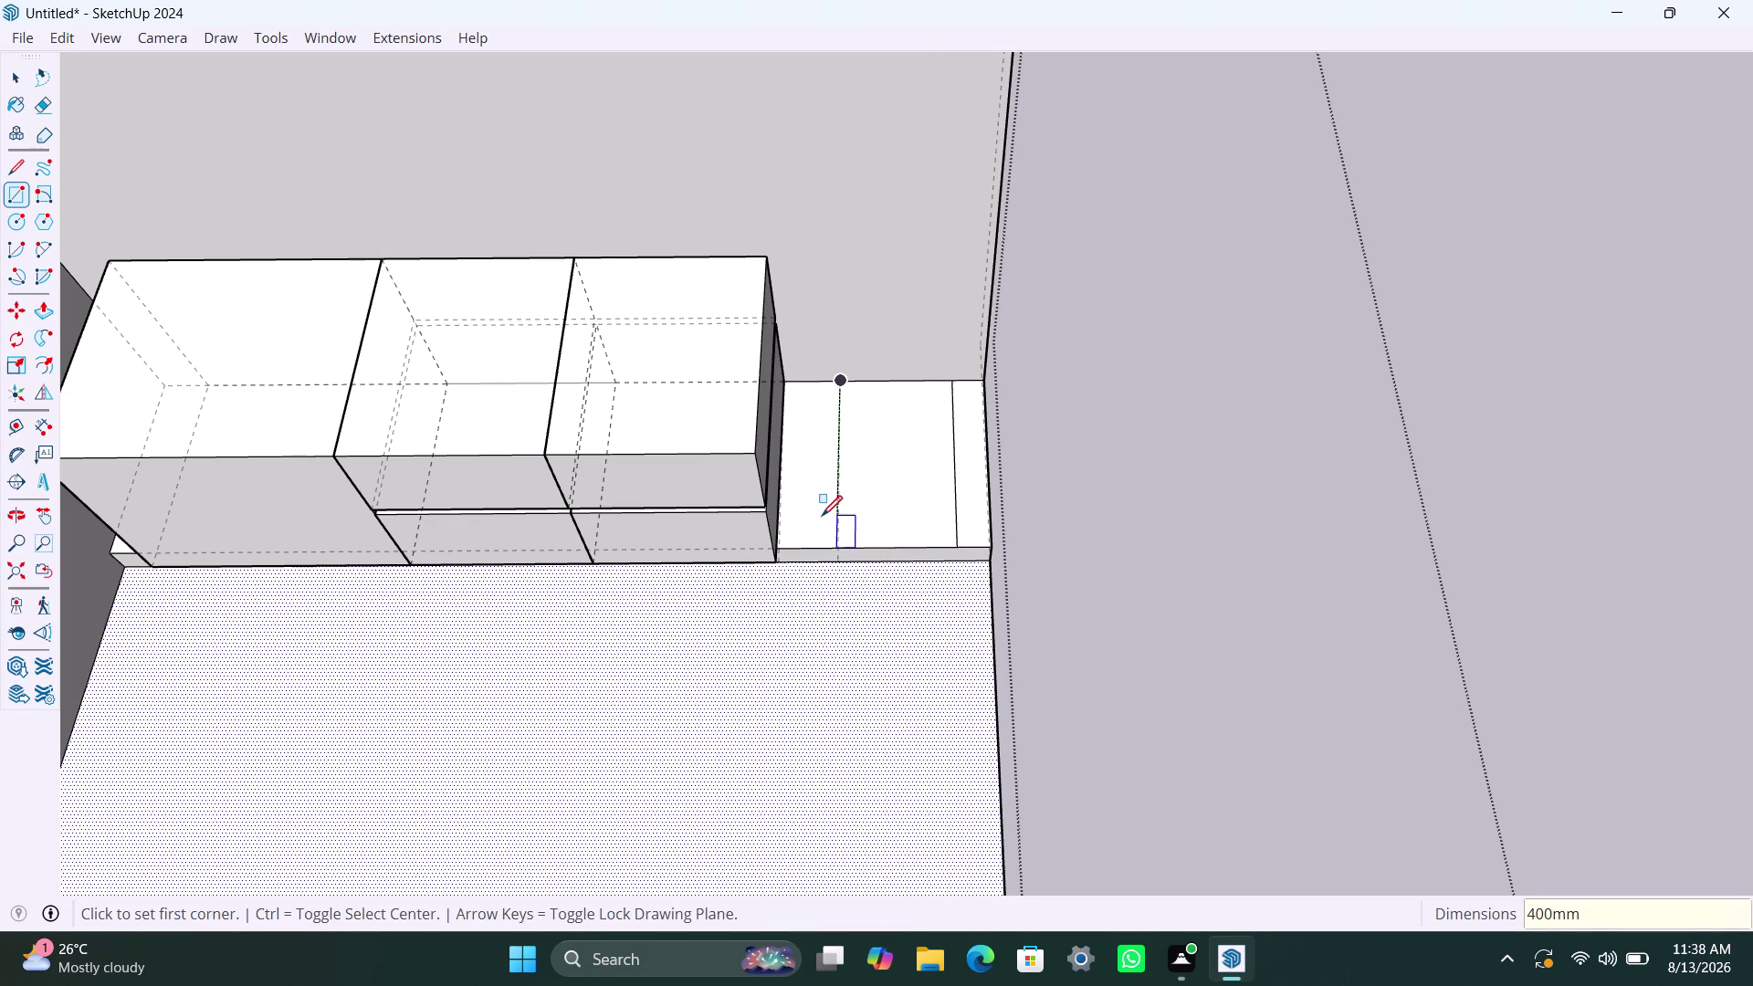
key(space)
key(space)
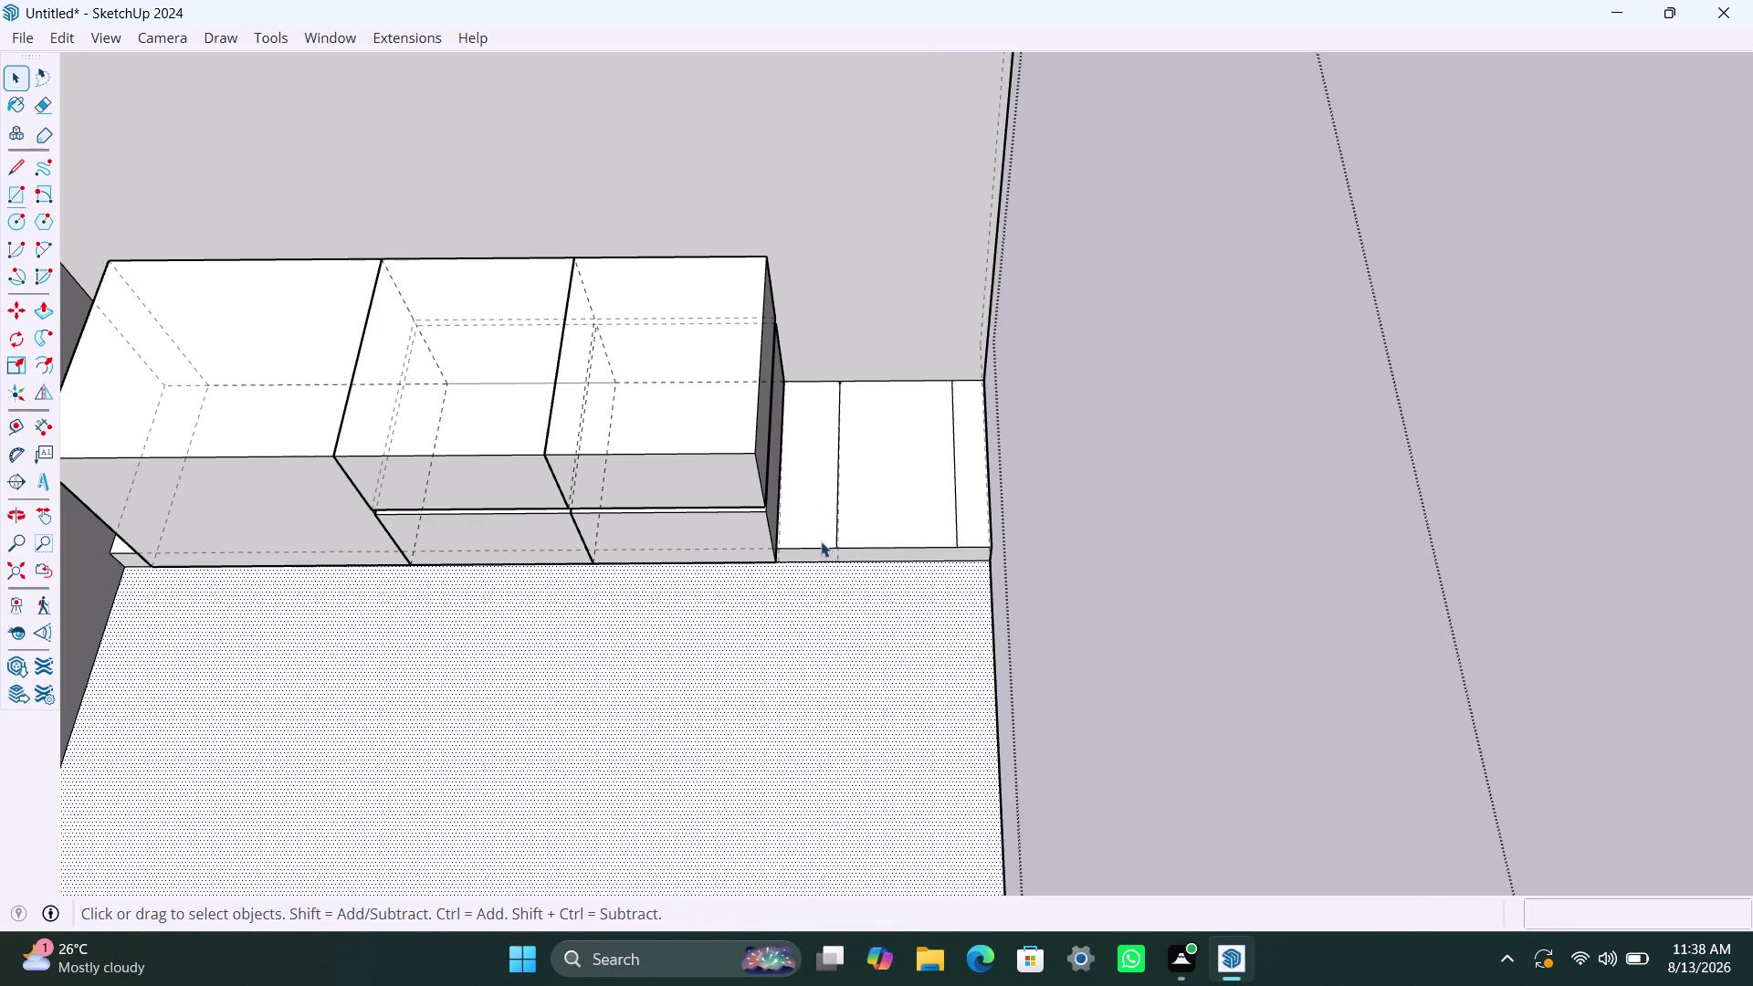
key(space)
double_click(820, 536)
right_click(819, 534)
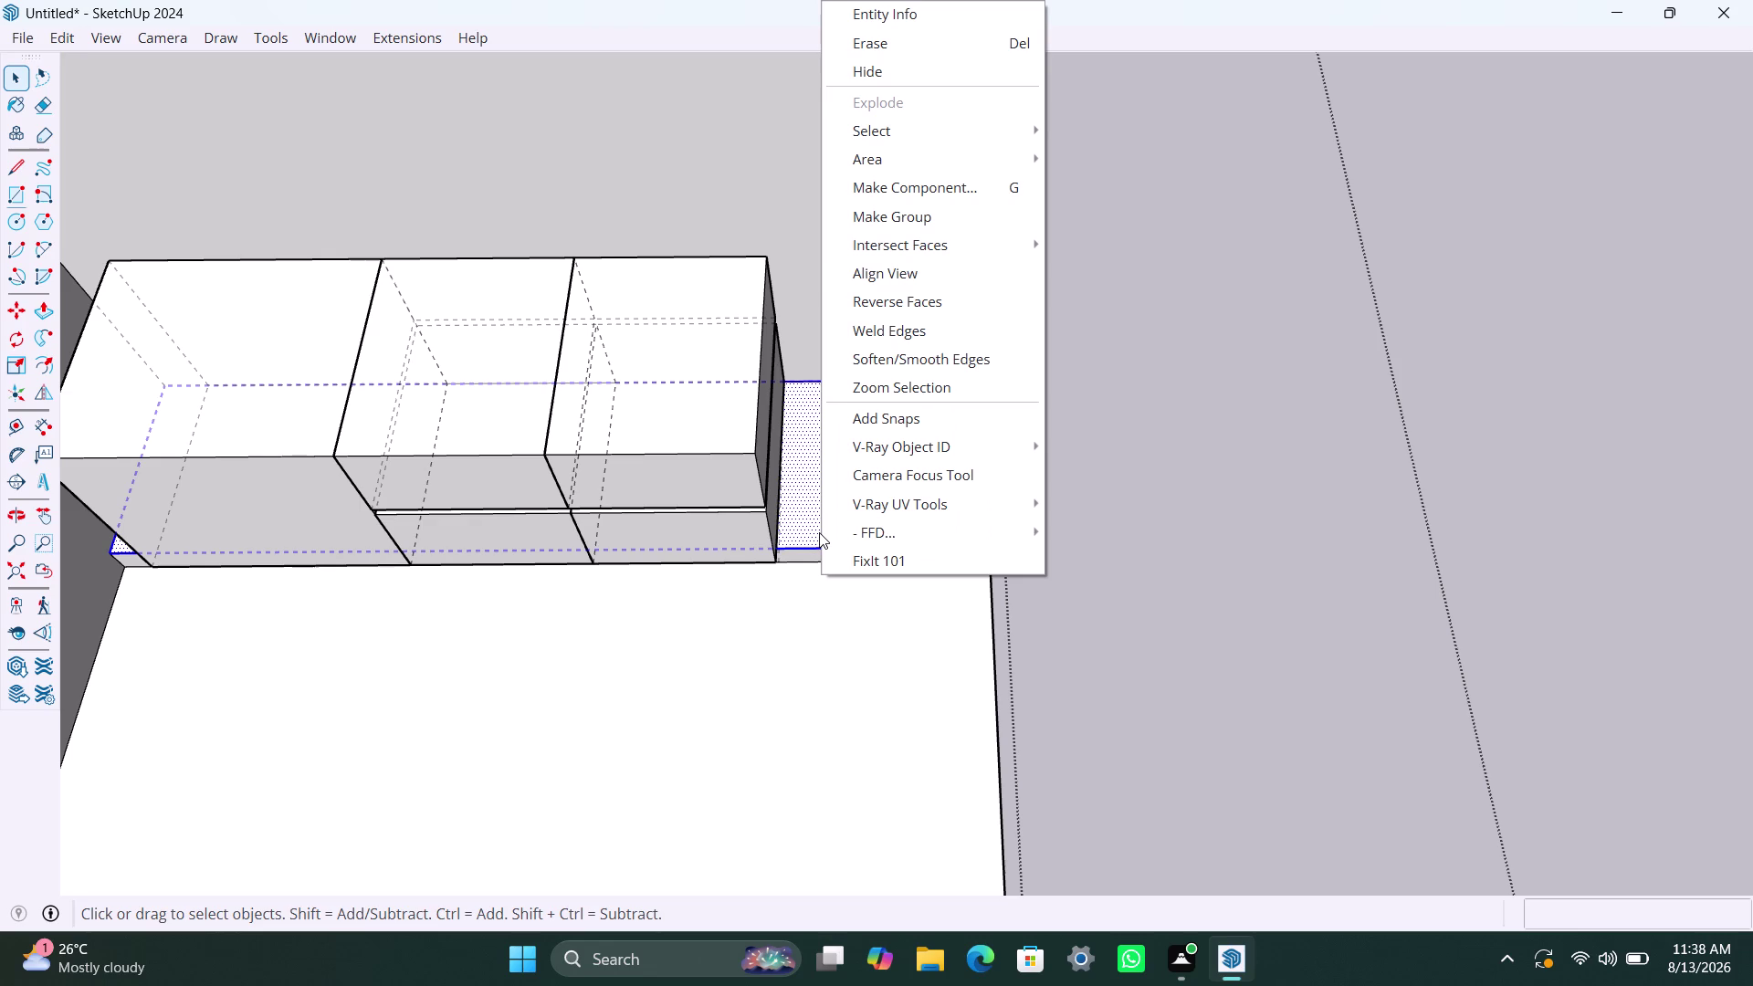
click(803, 658)
double_click(818, 536)
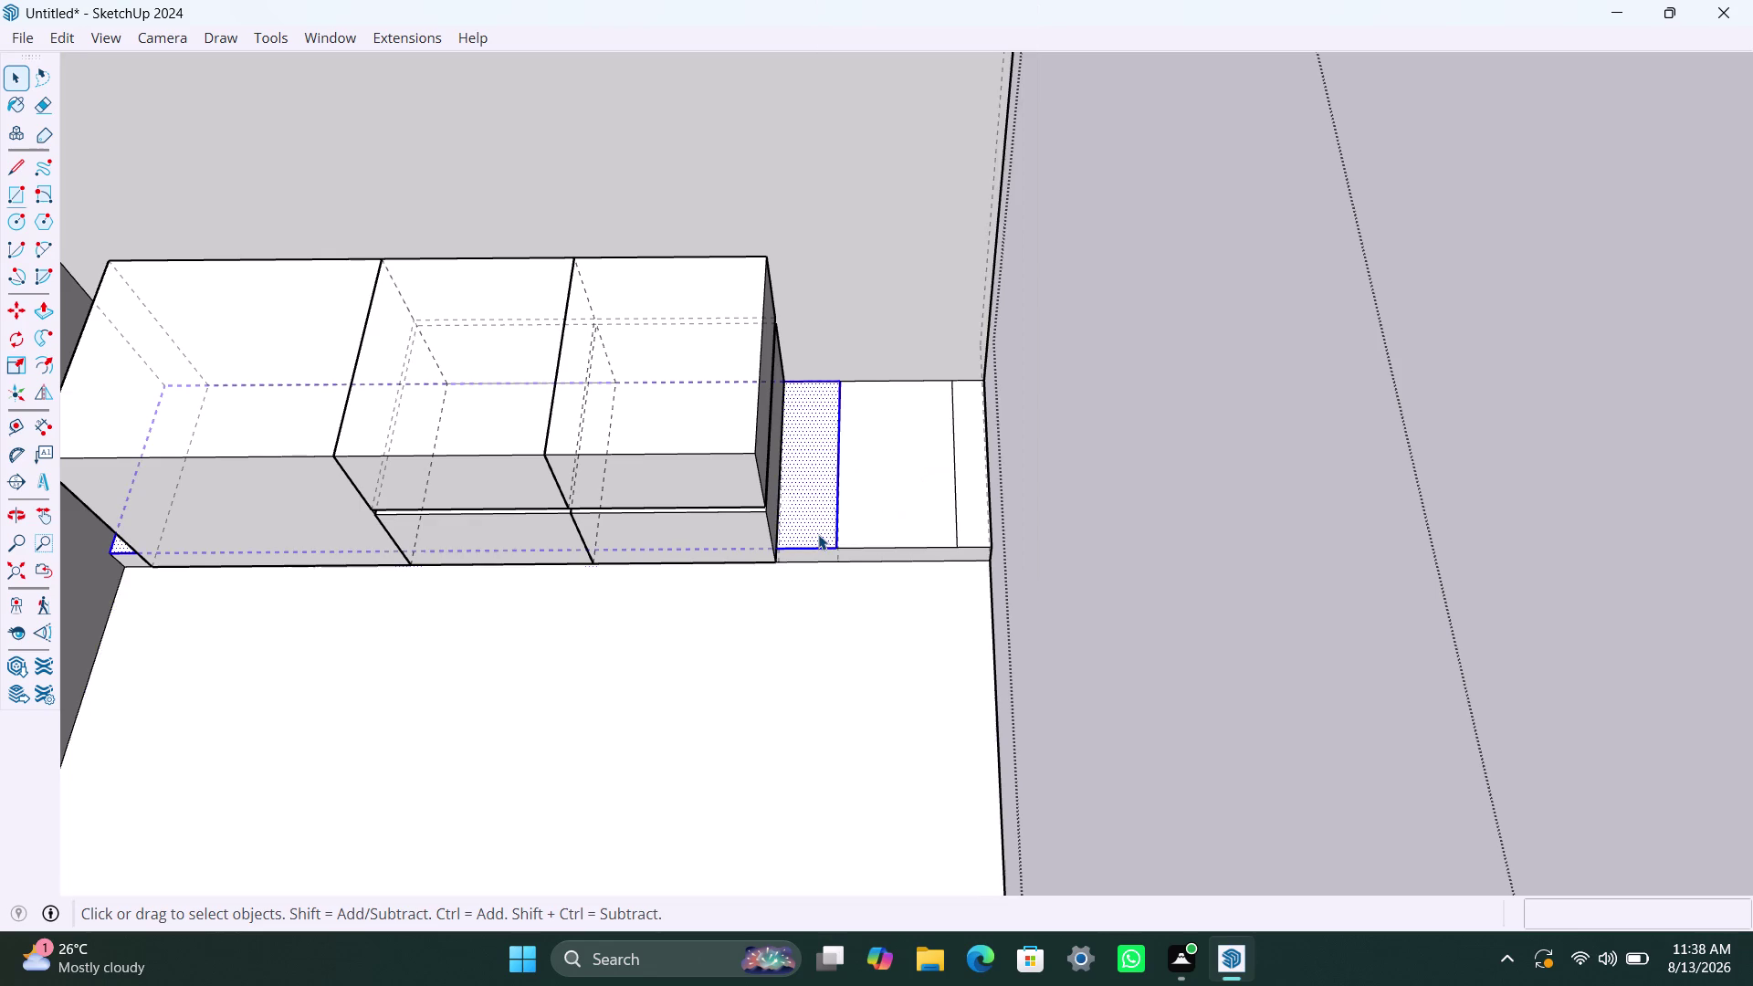
click(818, 534)
double_click(819, 534)
key(ctrl+z)
key(ctrl+z)
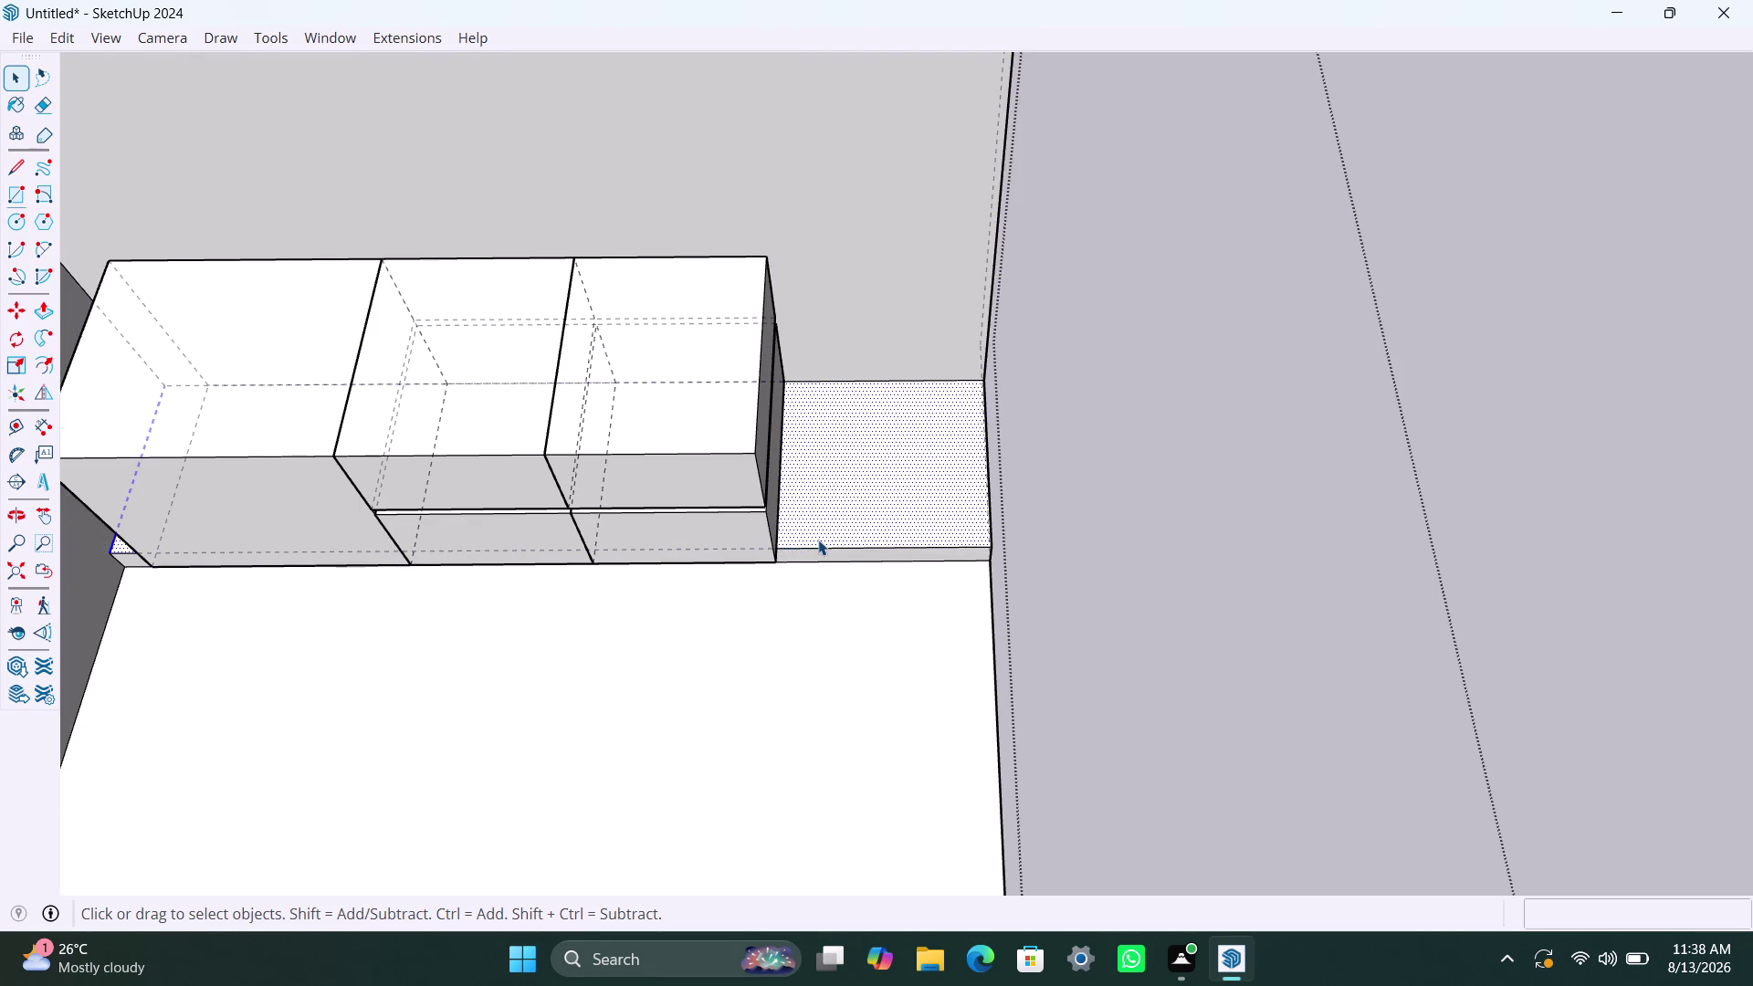
key(r)
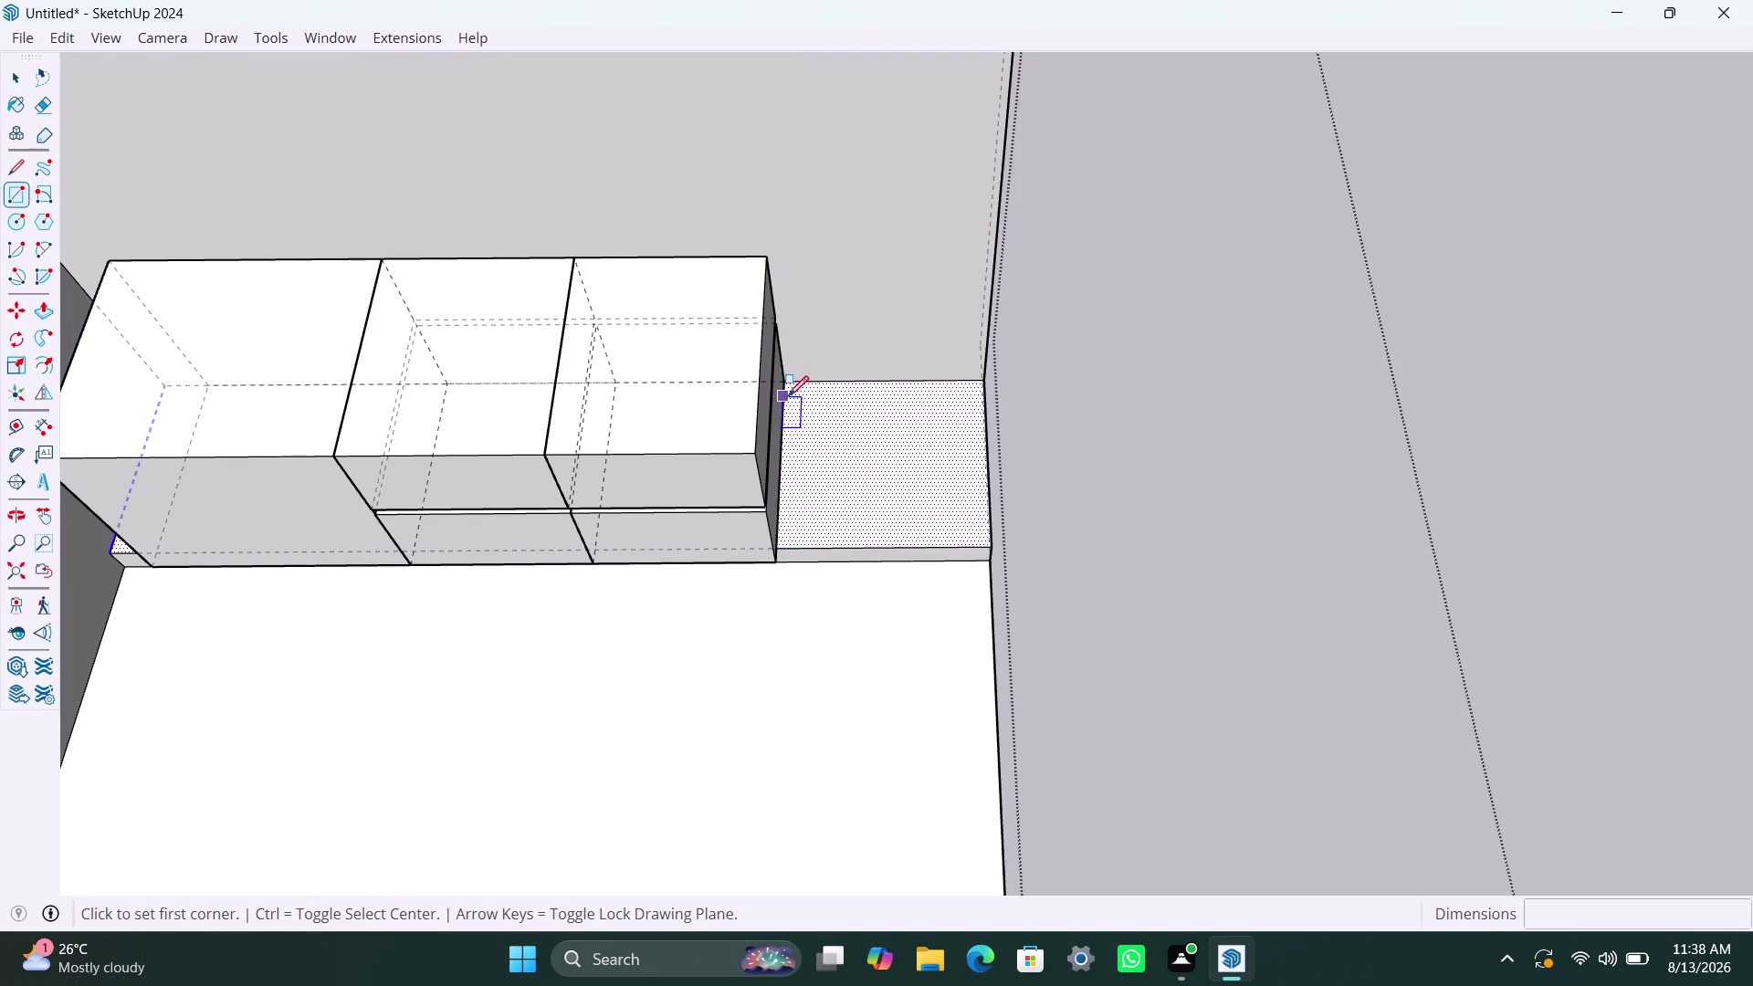
Draw a 200 mm rectangle on the ledge from the last cabinet's corner.
click(787, 381)
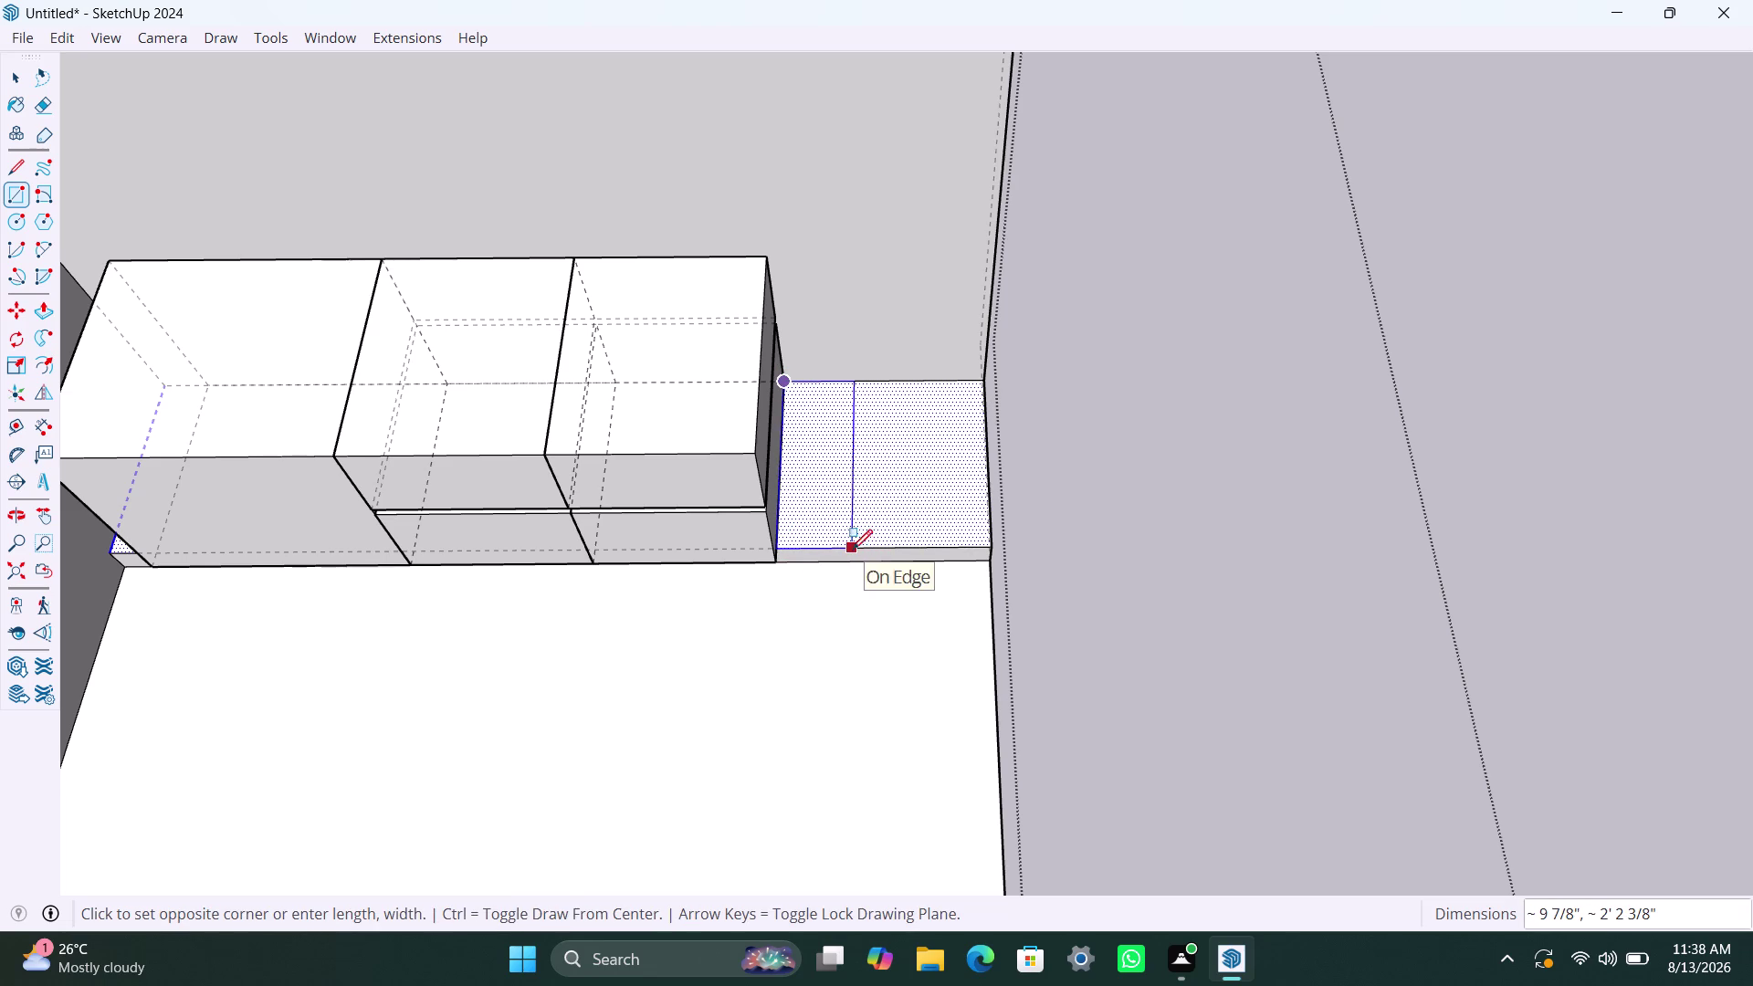
text(200)
text(mm)
key(Return)
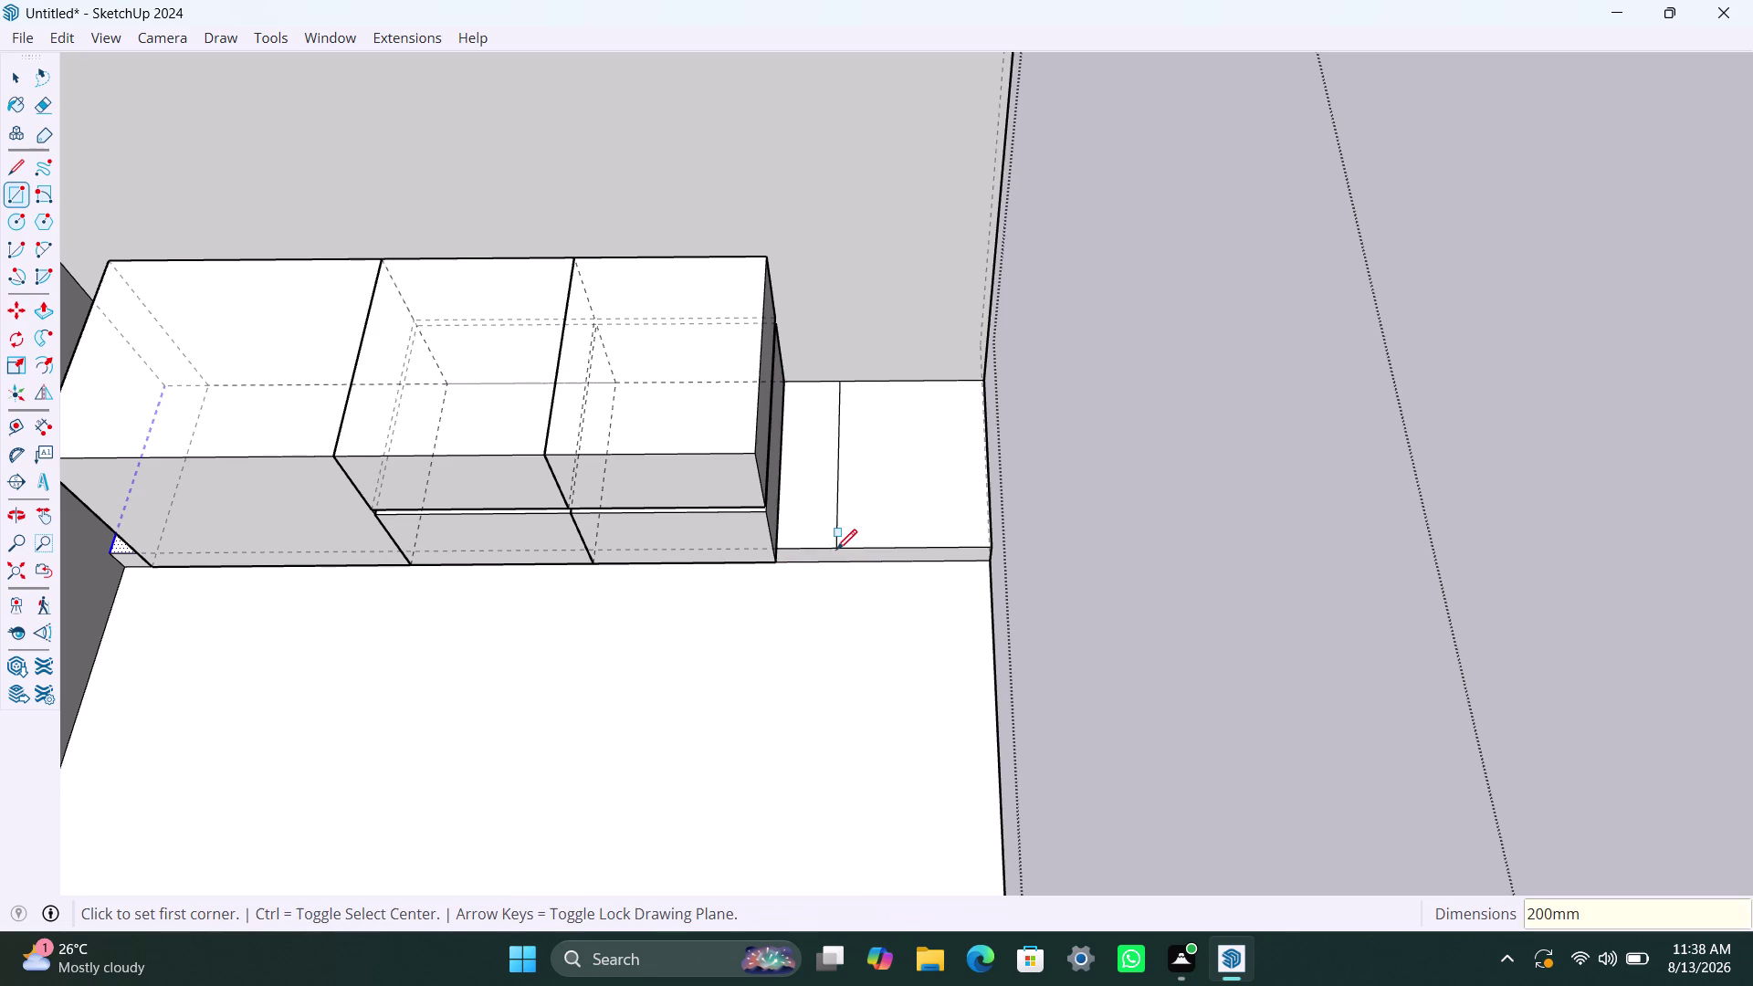
key(space)
Select the new 200 mm strip, trying and cancelling Push/Pull on it.
click(1078, 530)
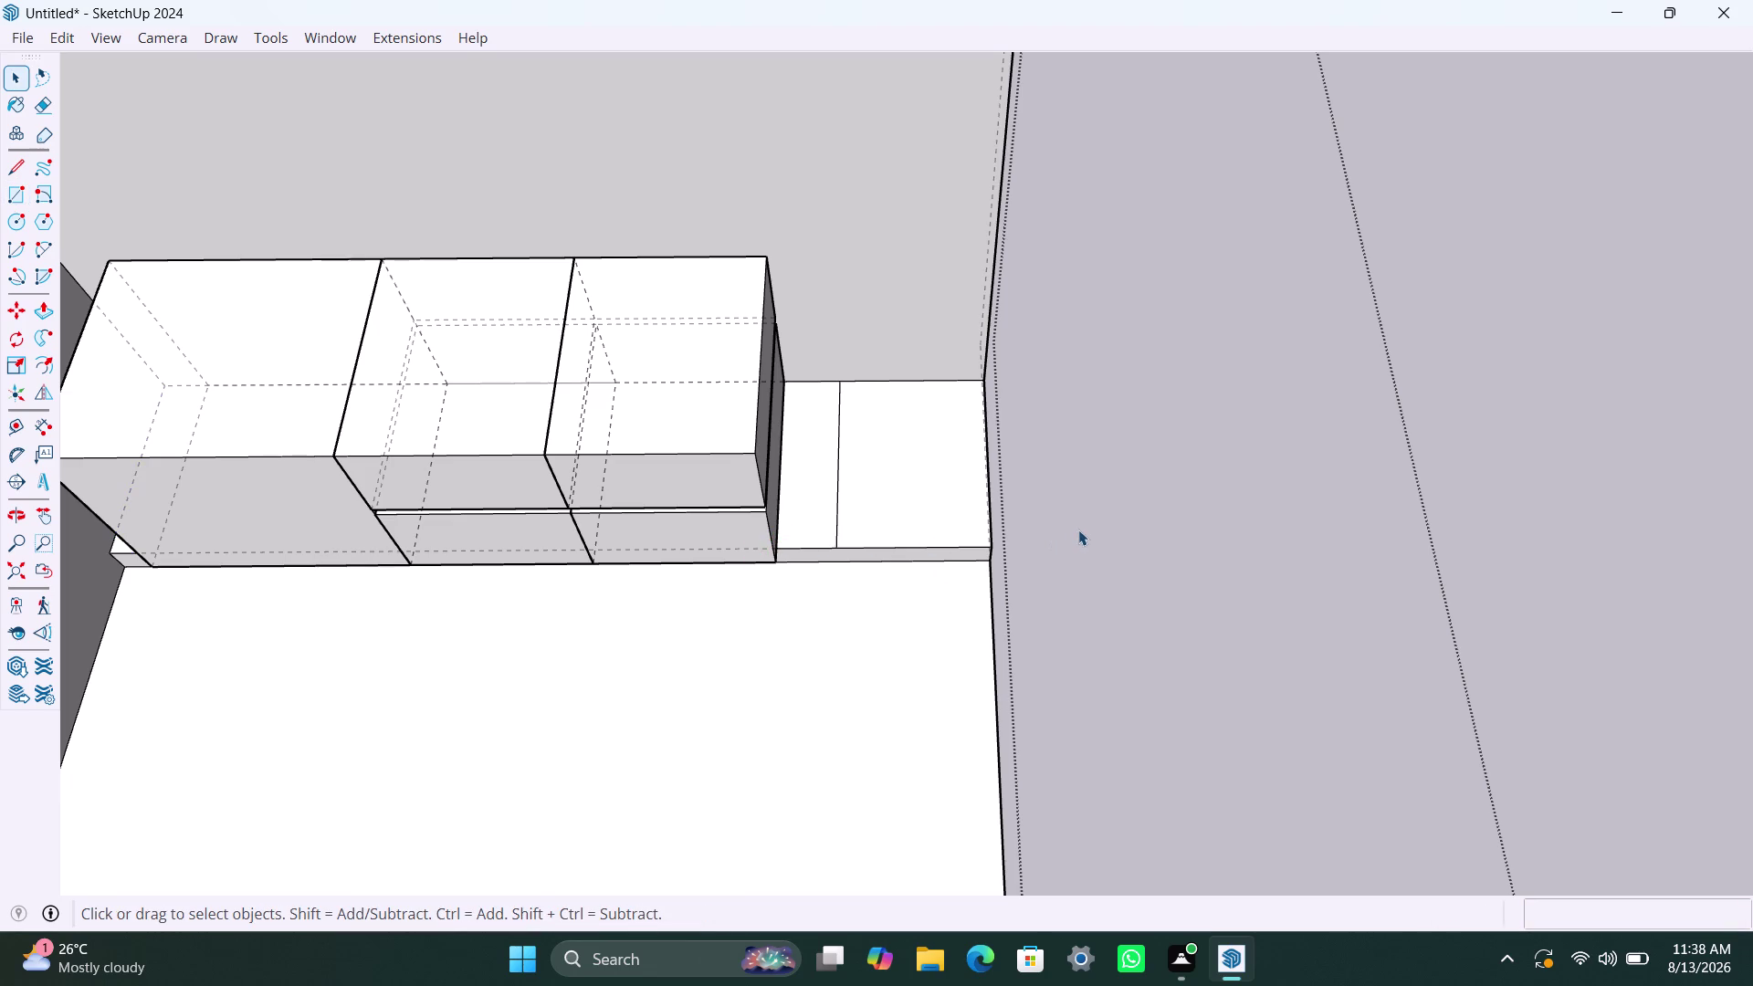
click(826, 529)
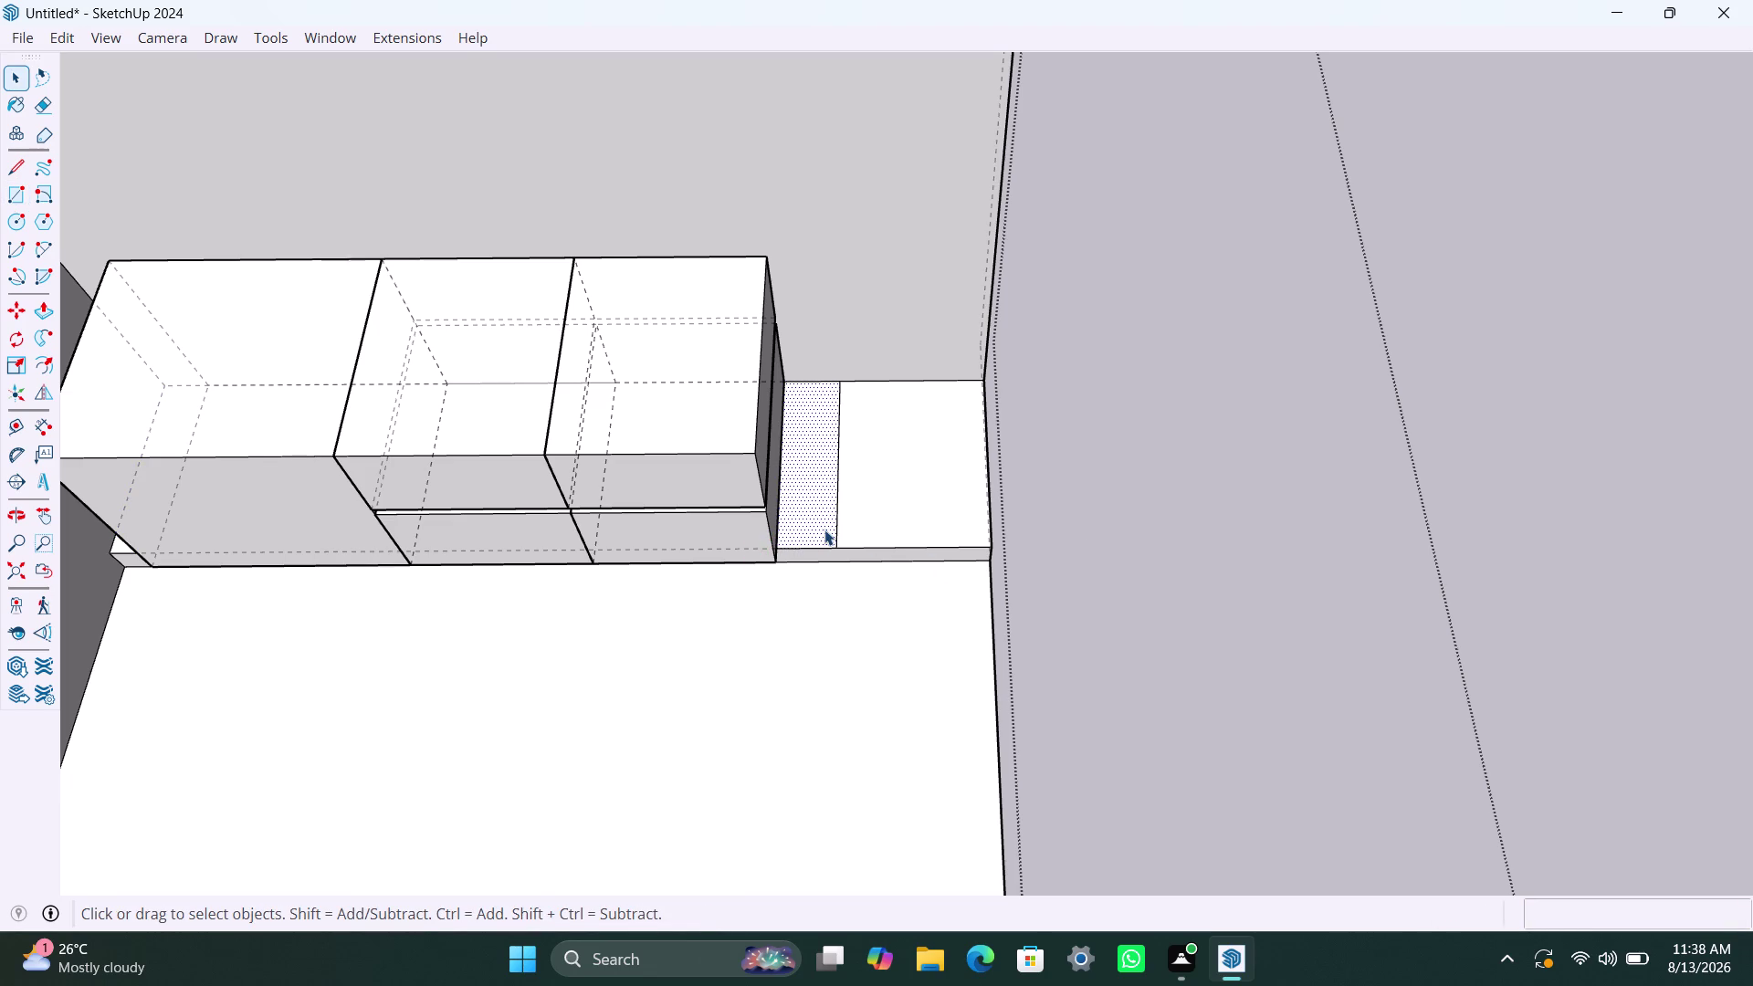
key(p)
click(825, 530)
key(Escape)
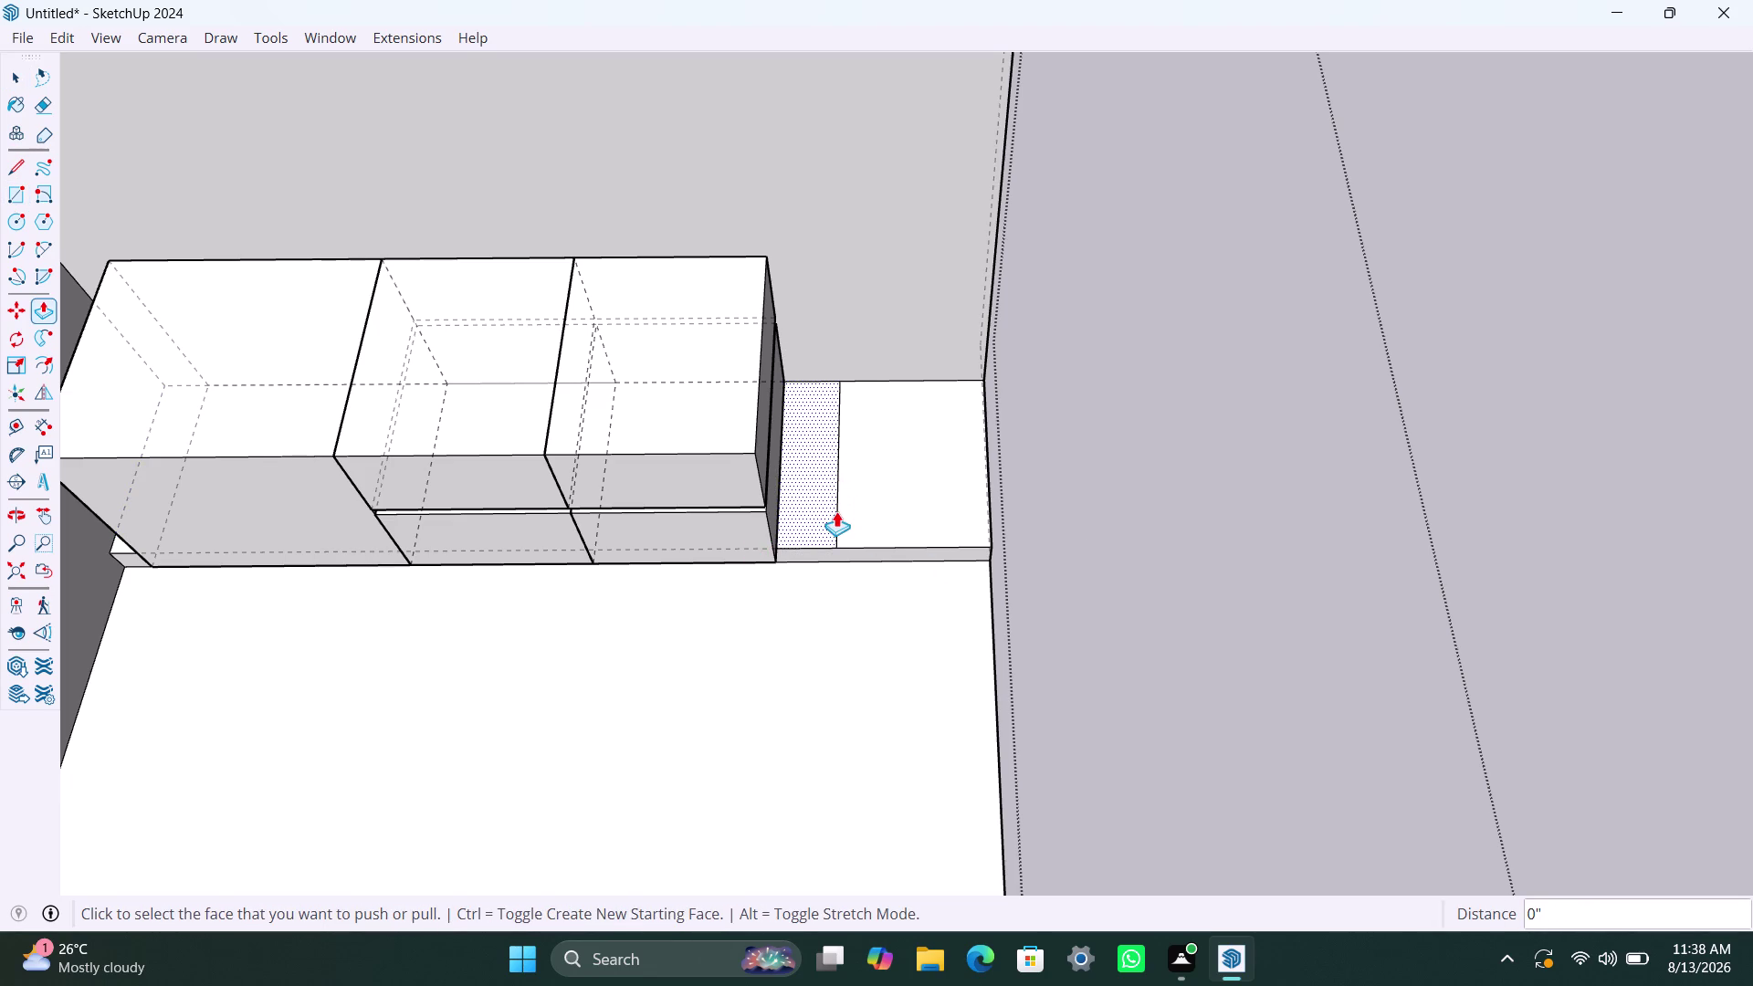
key(Escape)
key(Escape)
key(space)
double_click(822, 523)
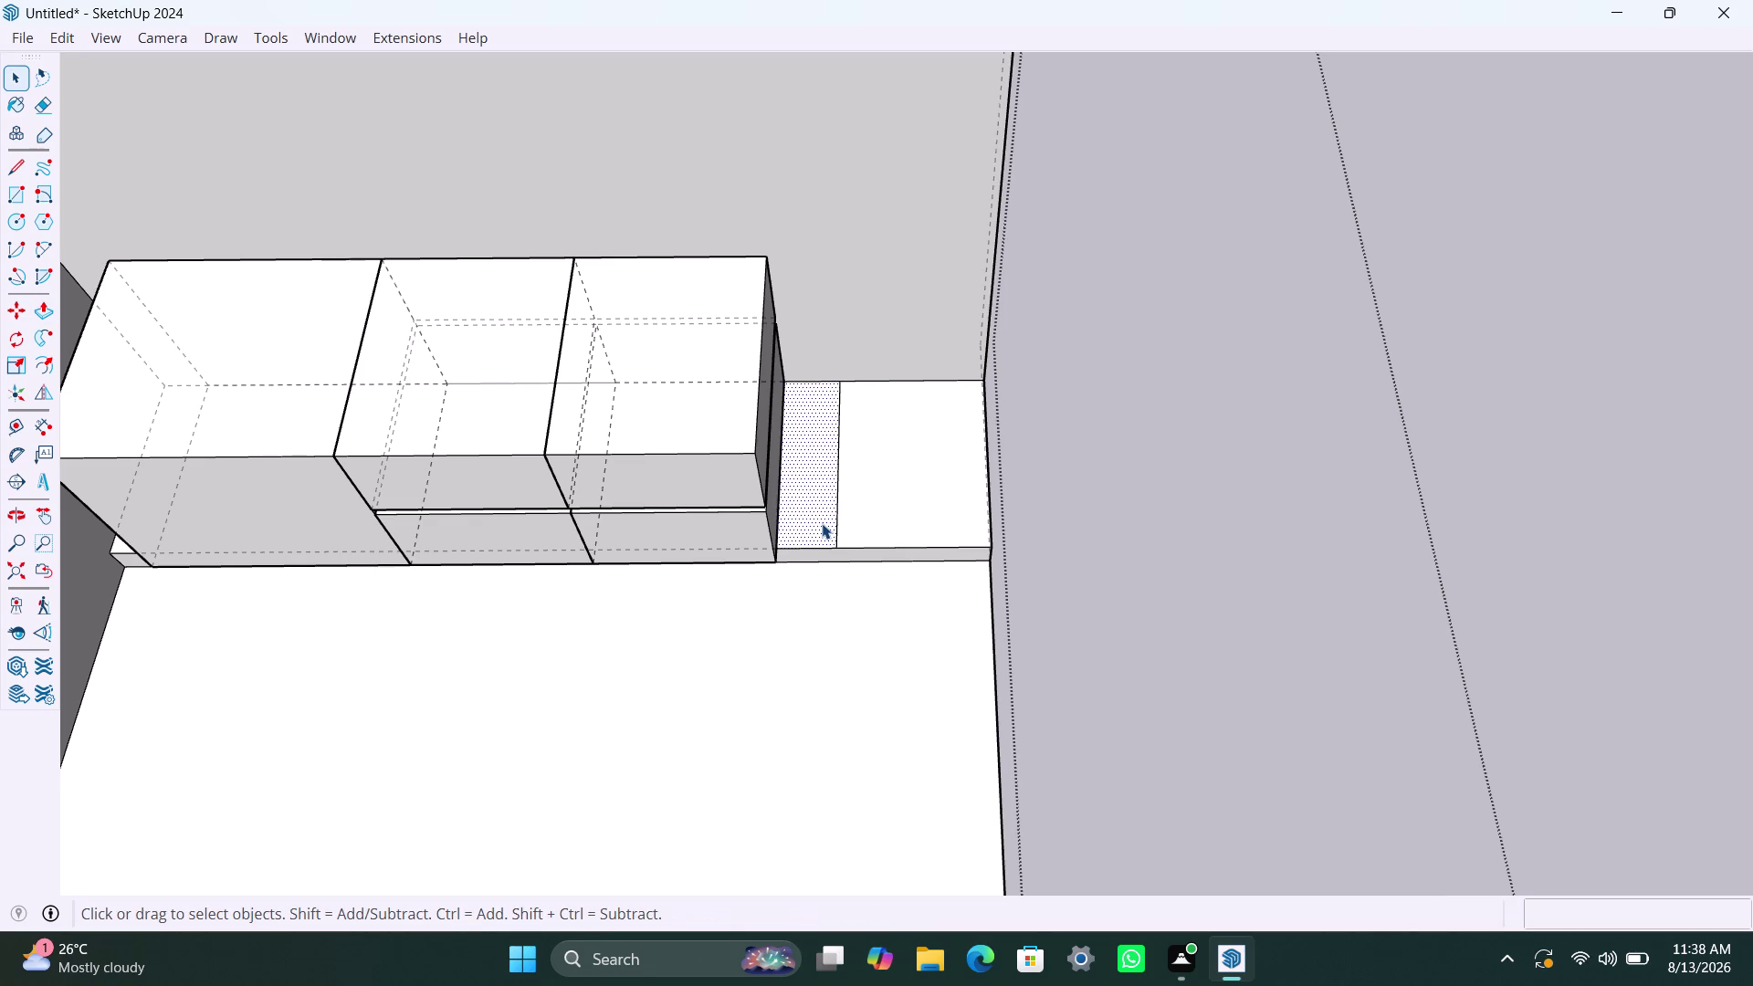
Group the narrow 200 mm face and raise it 690 mm into a box.
right_click(820, 524)
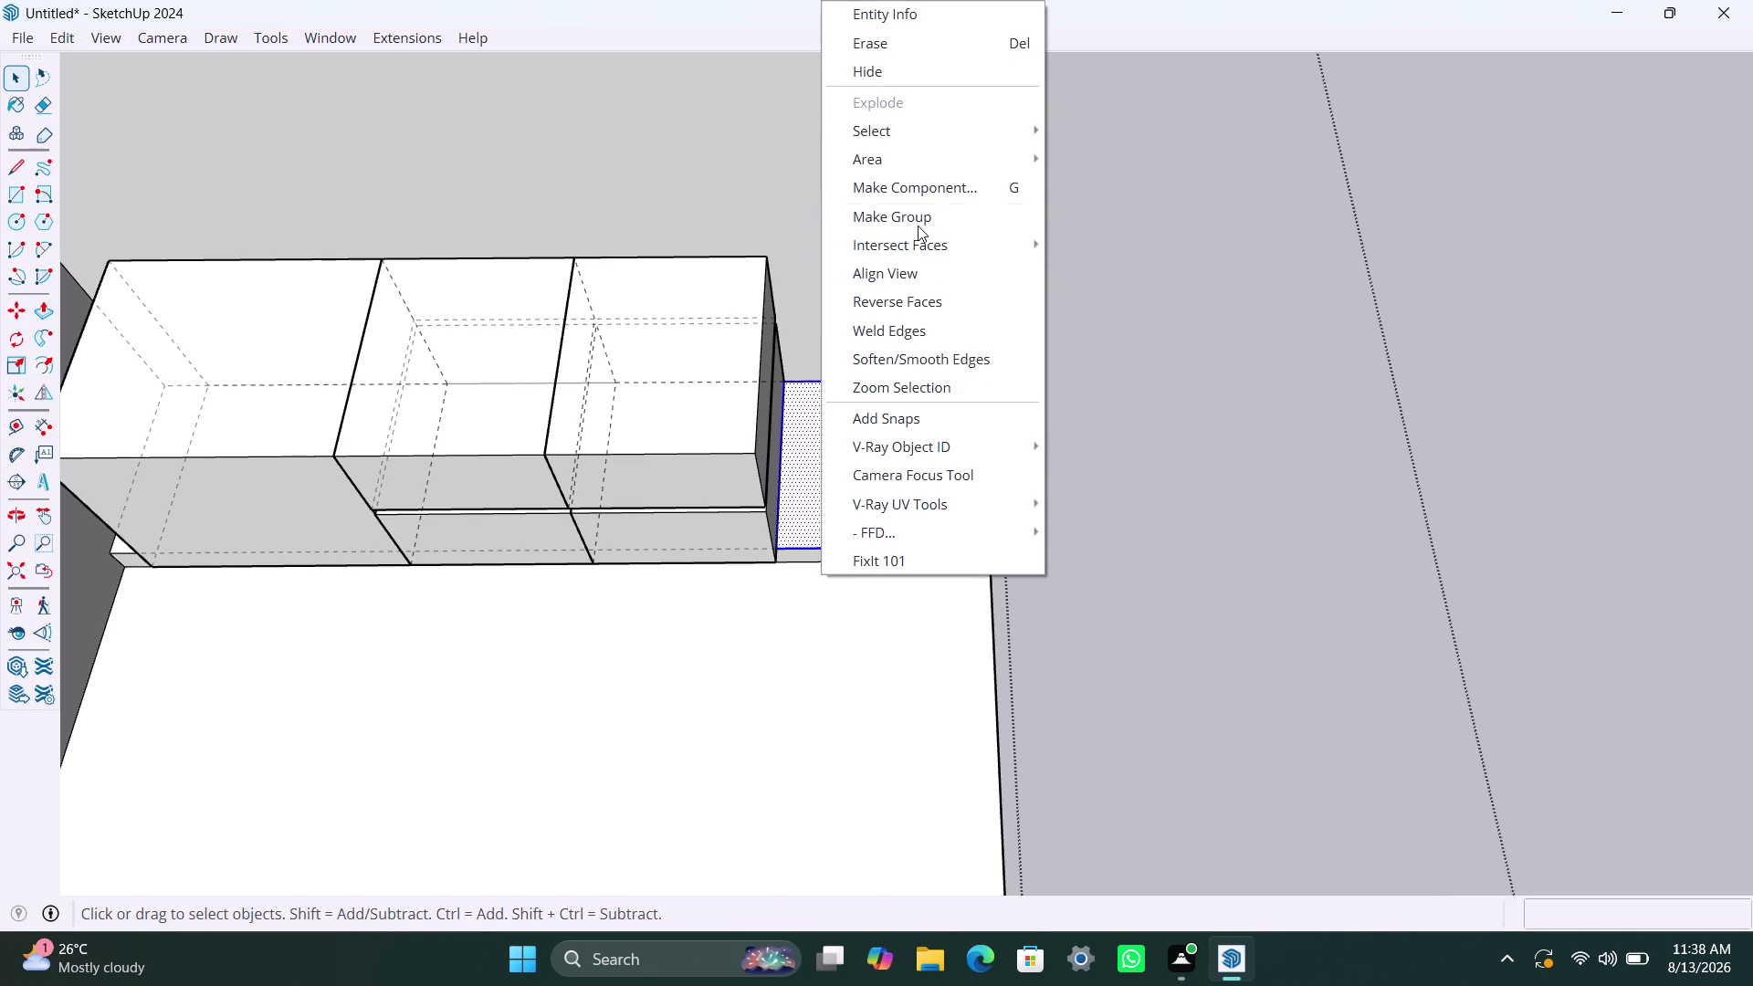
click(918, 225)
double_click(810, 439)
click(810, 439)
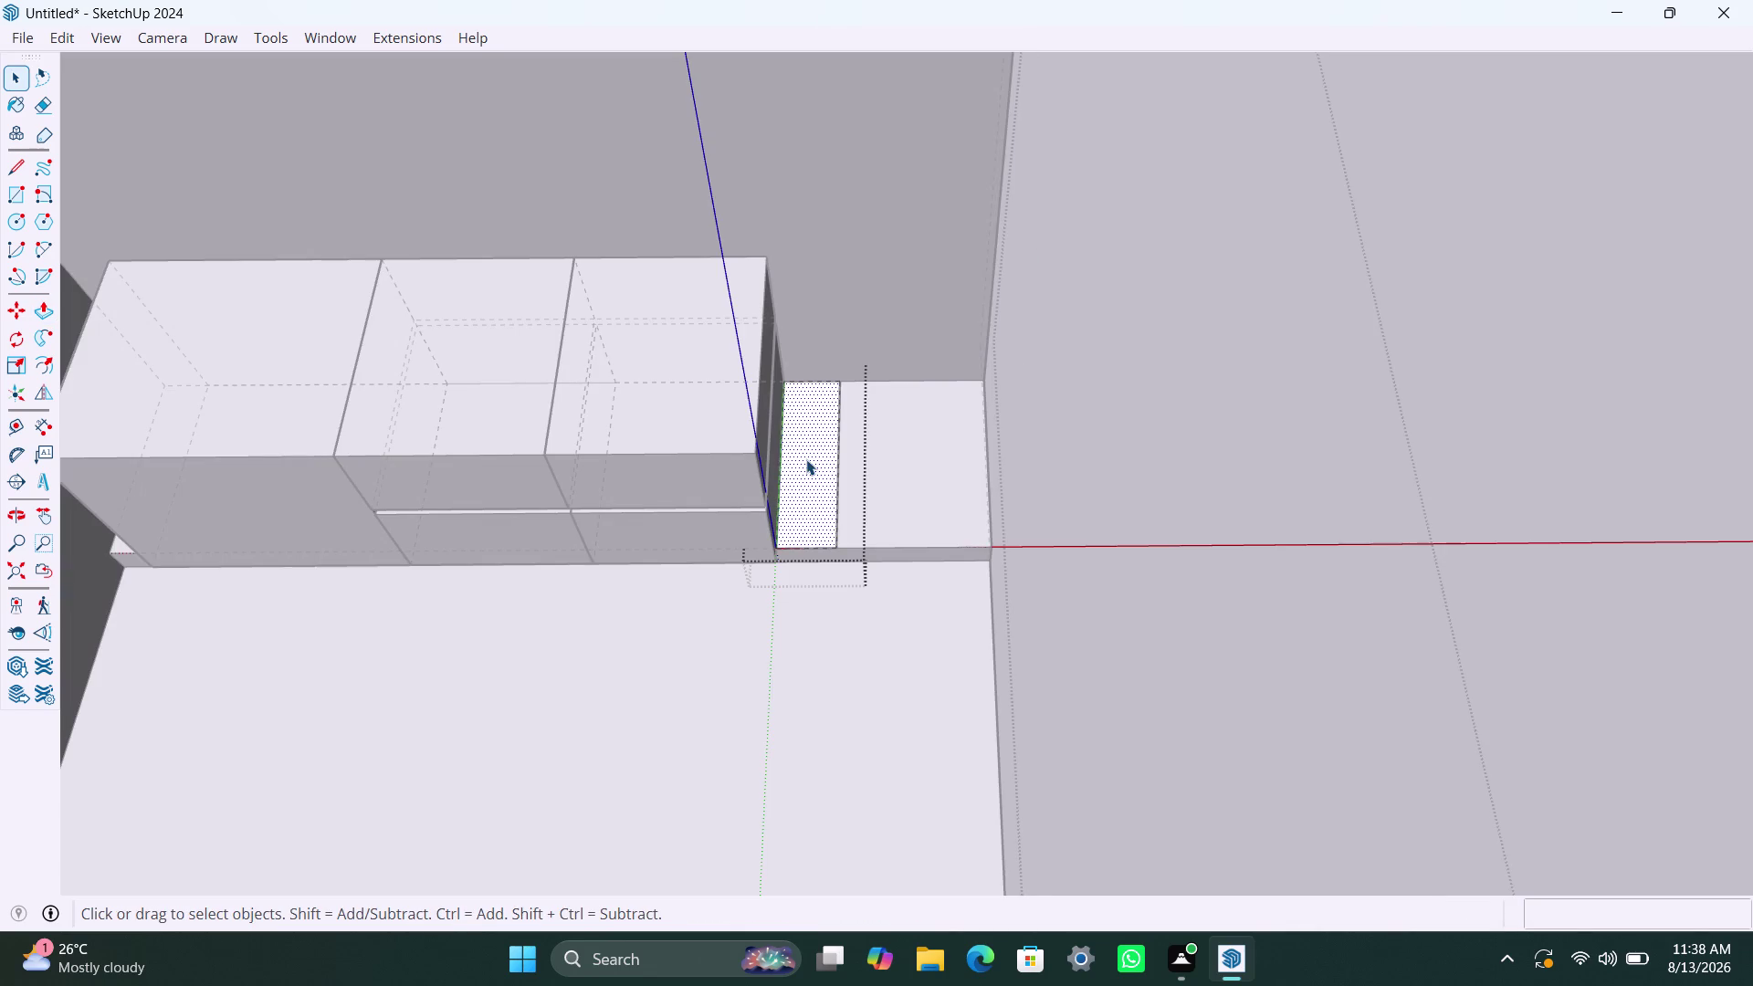
key(p)
click(807, 459)
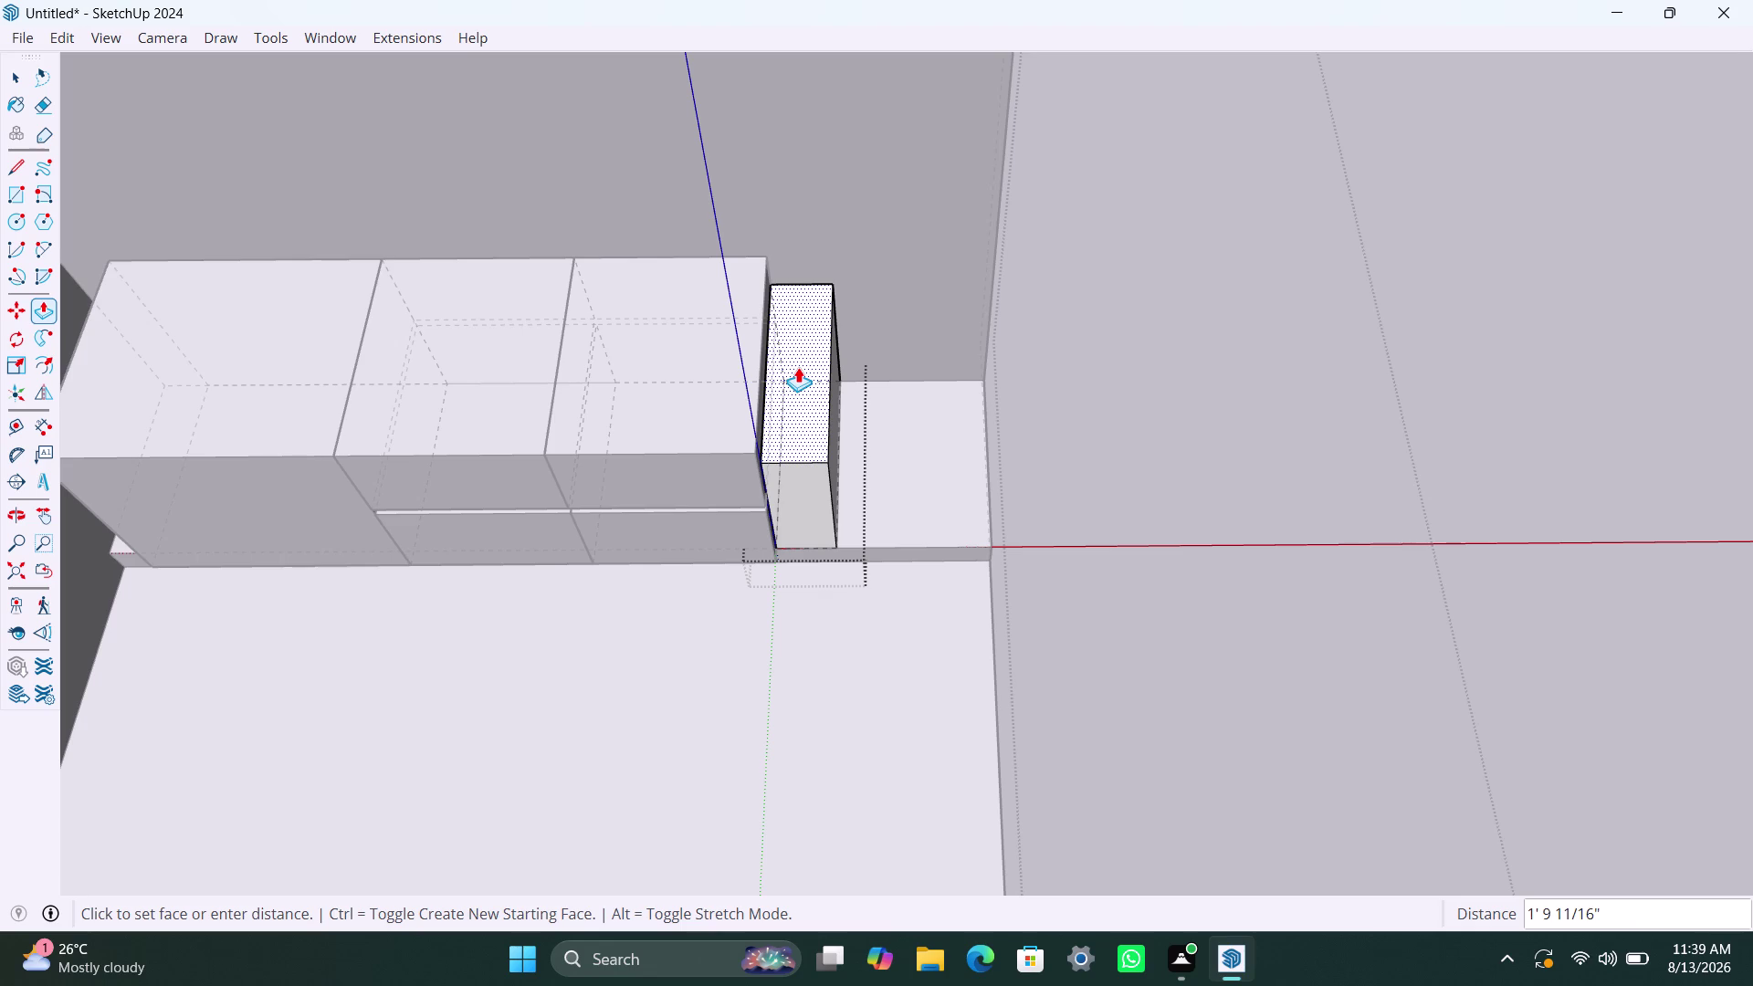
text(690mm)
key(Return)
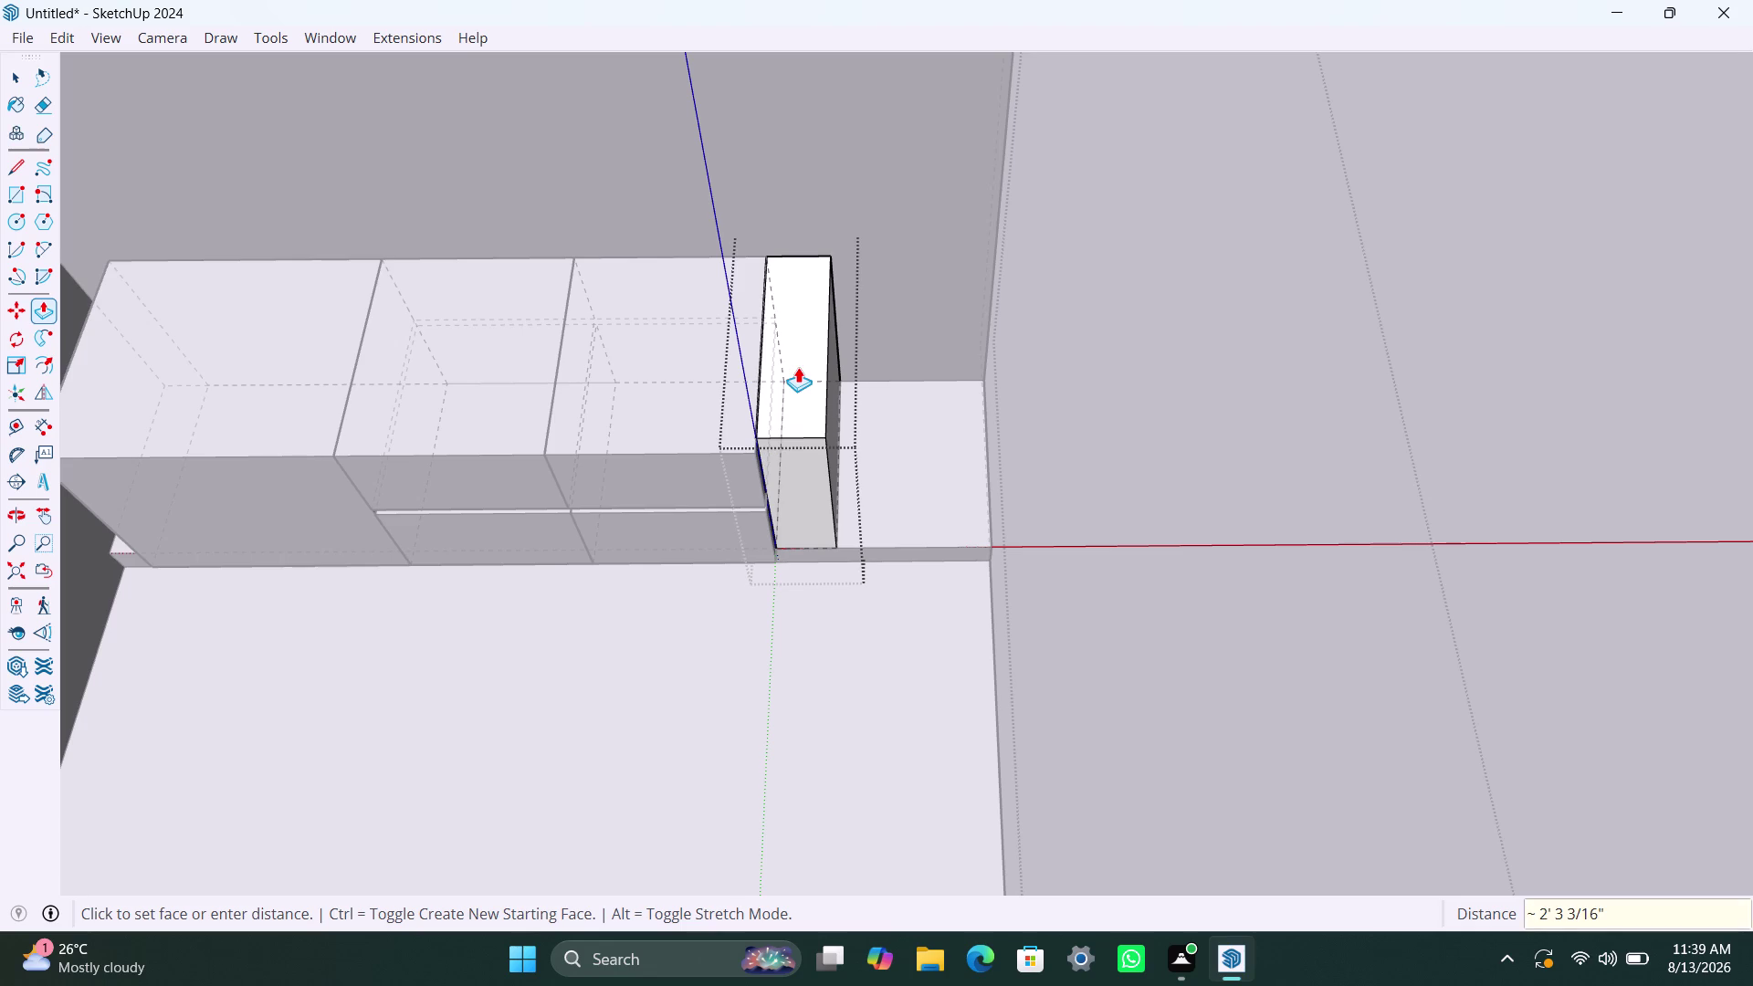
key(Escape)
key(space)
key(space)
click(1141, 437)
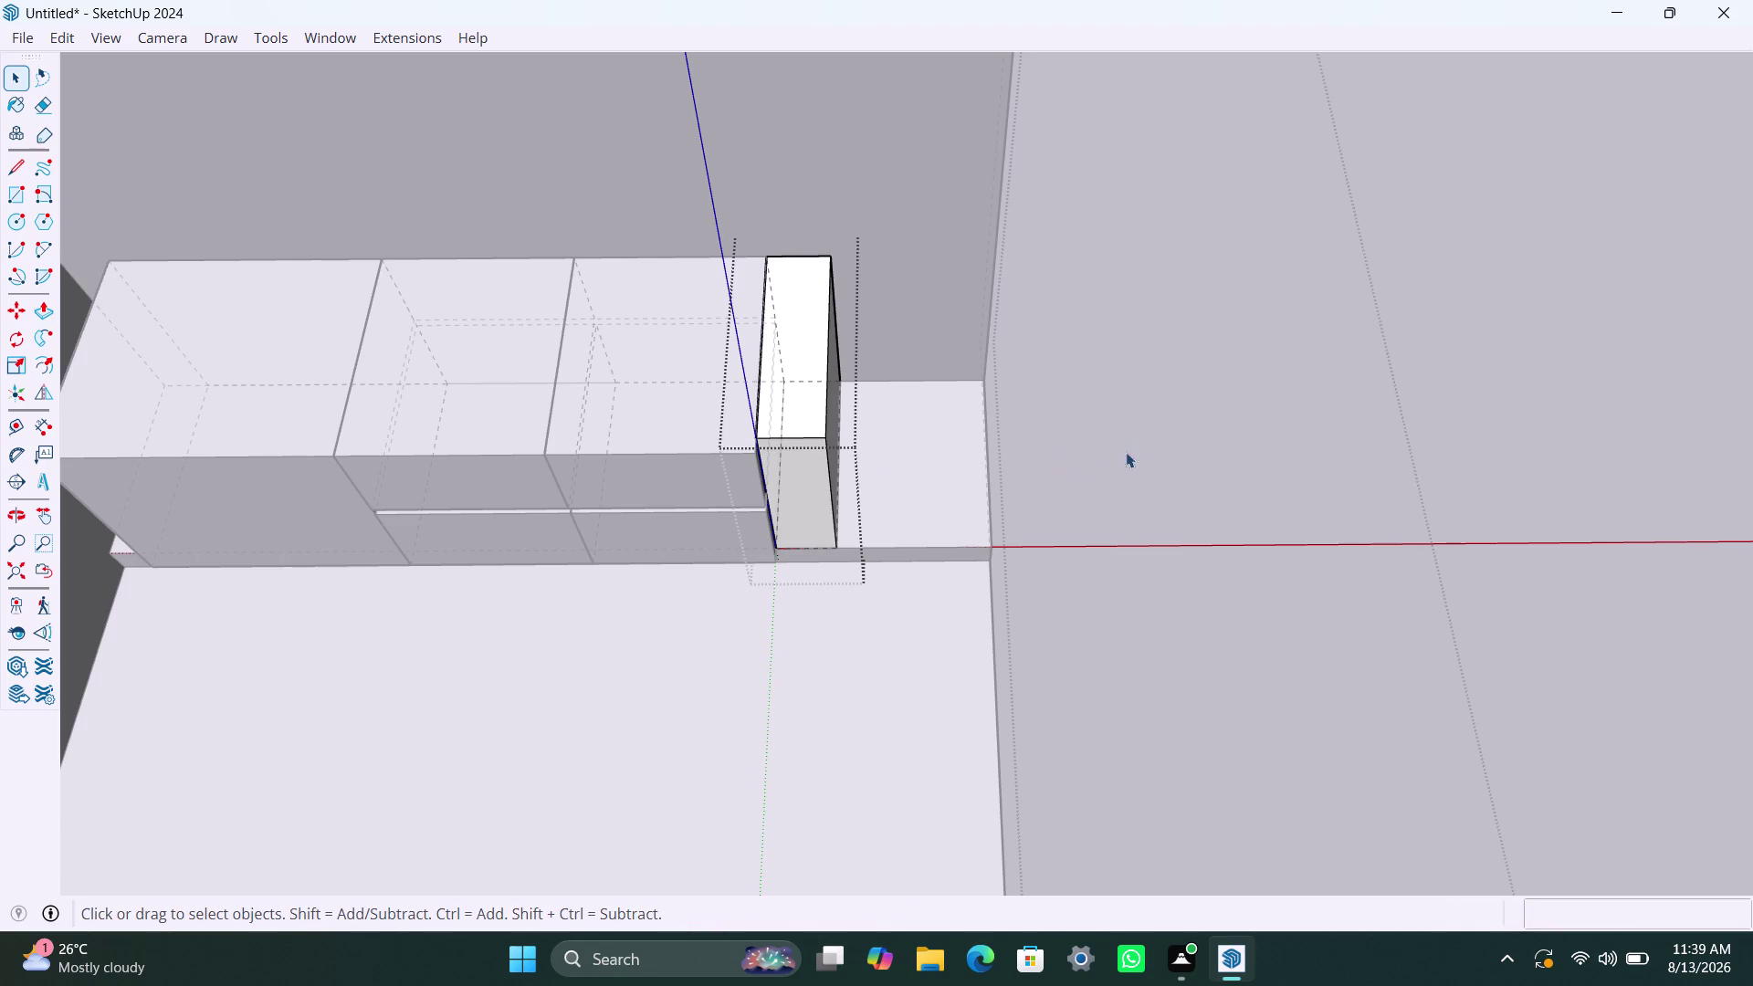
Push the narrow box's lower front face out 2 inches and exit the group.
click(796, 495)
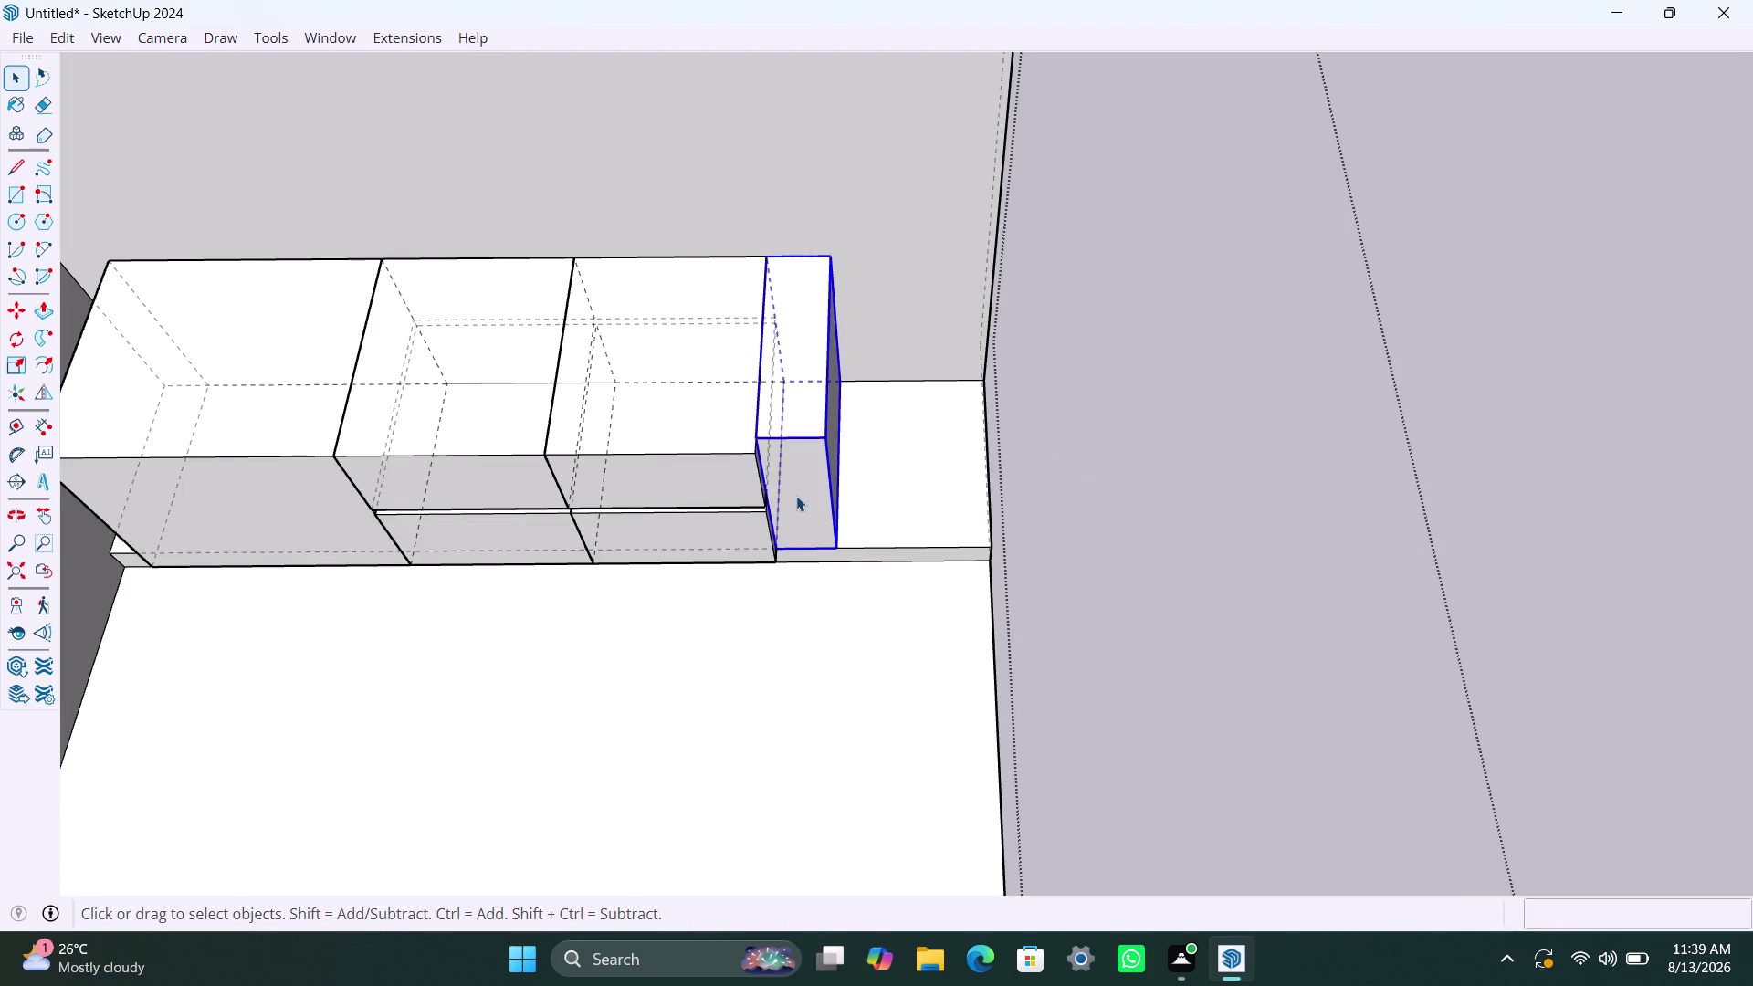
triple_click(796, 496)
click(796, 496)
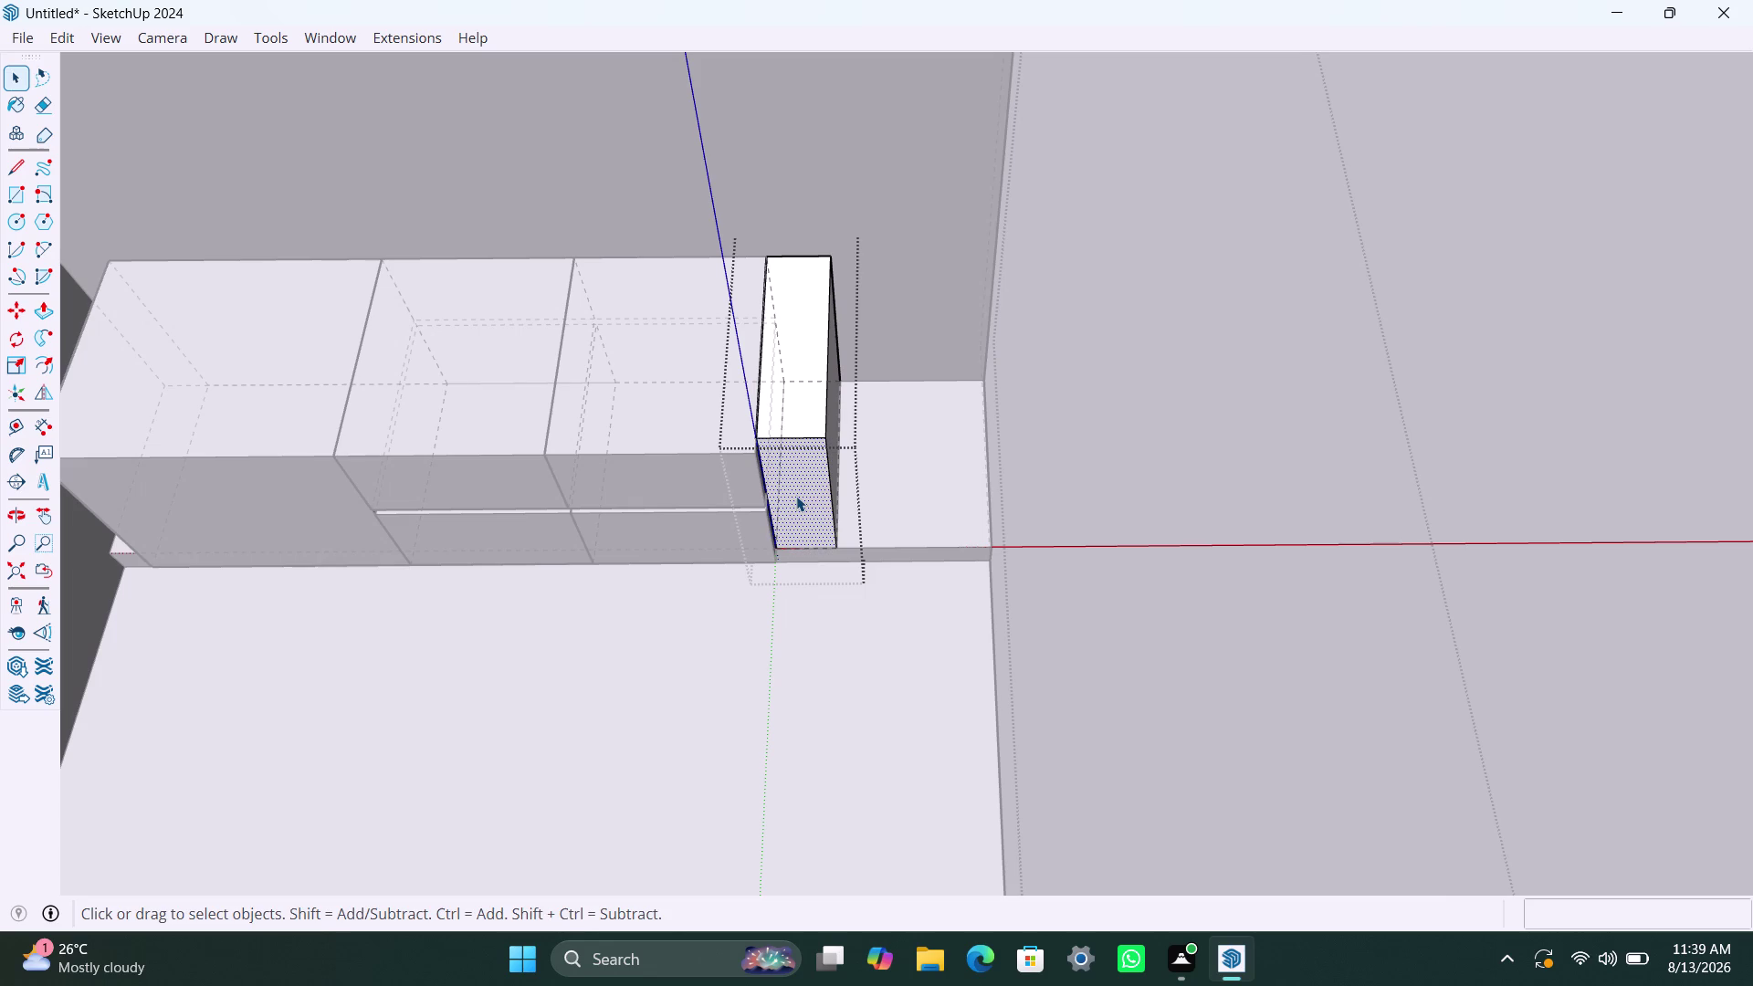
key(p)
click(796, 496)
text(2")
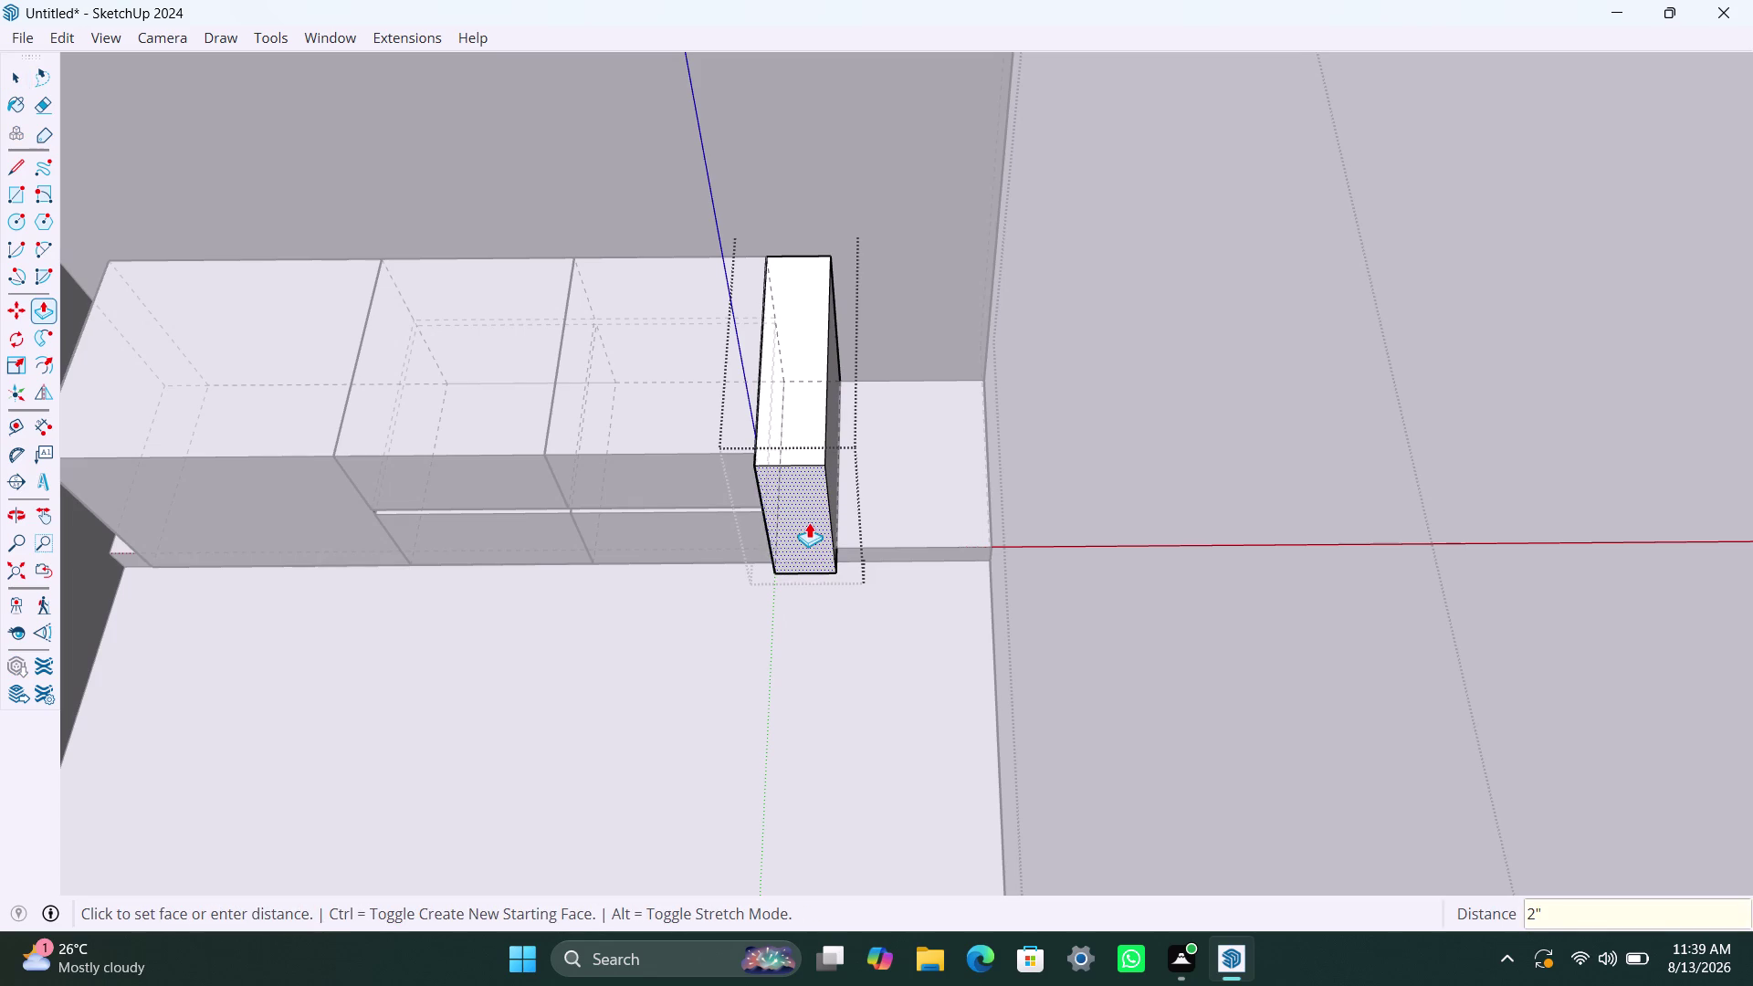
key(Return)
key(space)
click(1053, 488)
click(853, 524)
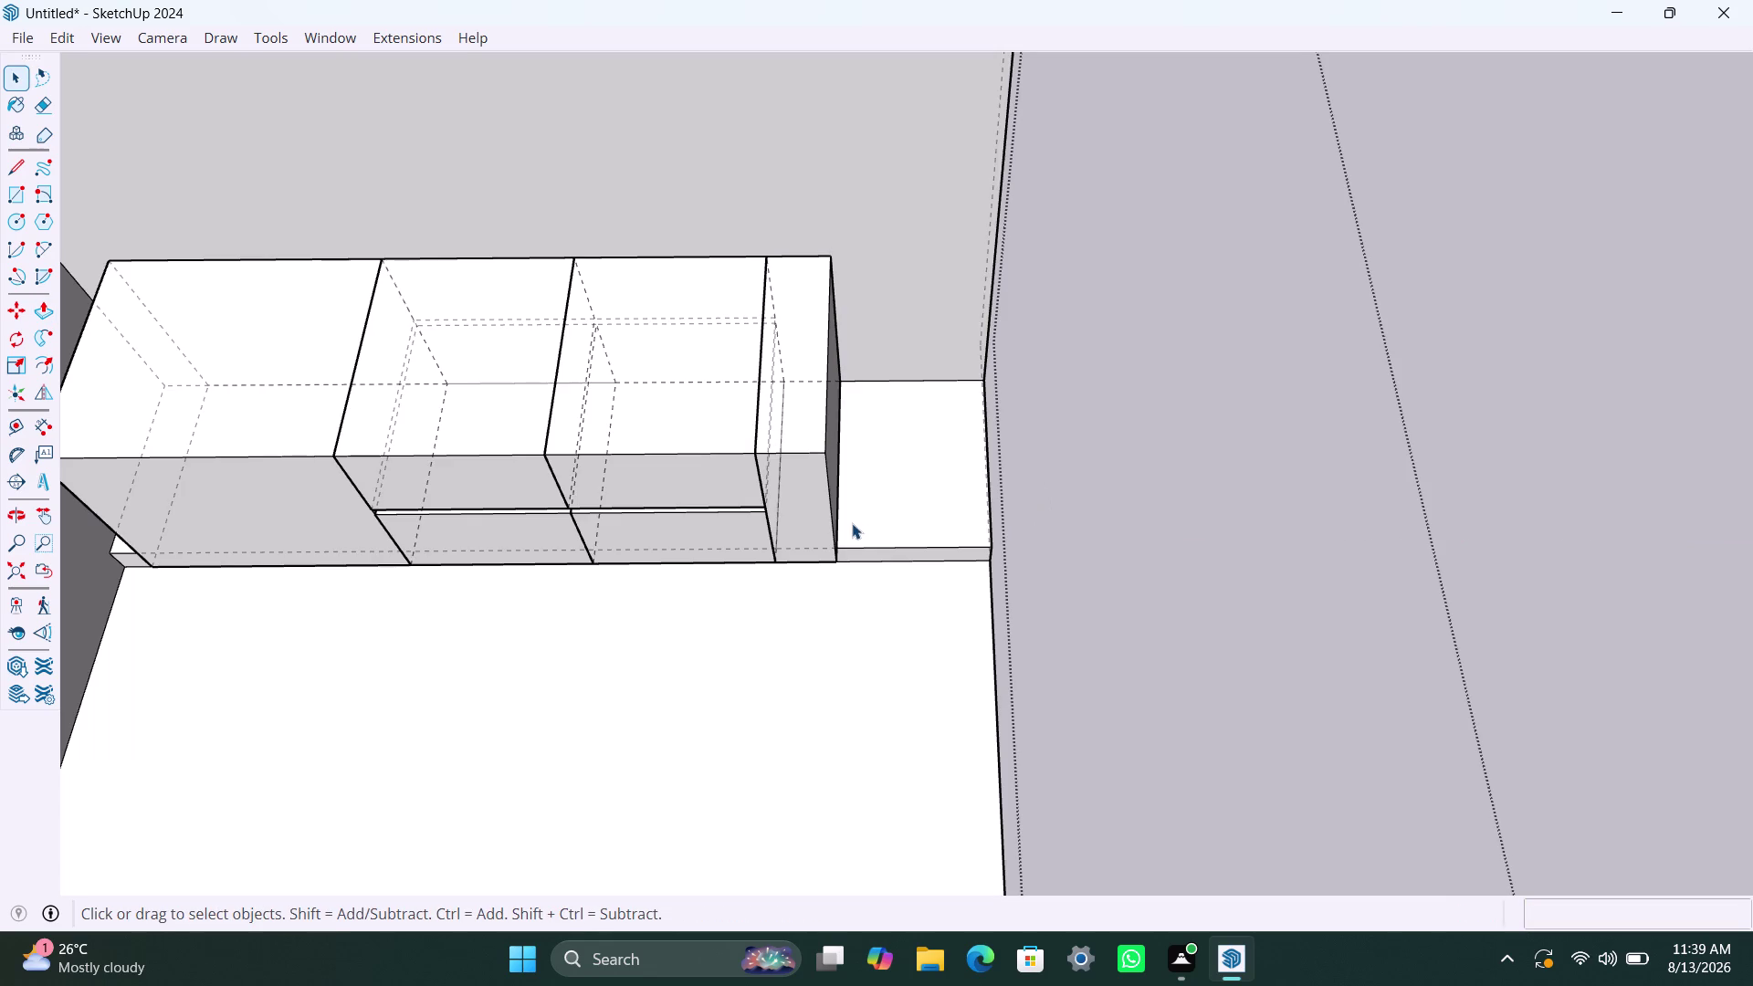
scroll(up, 3)
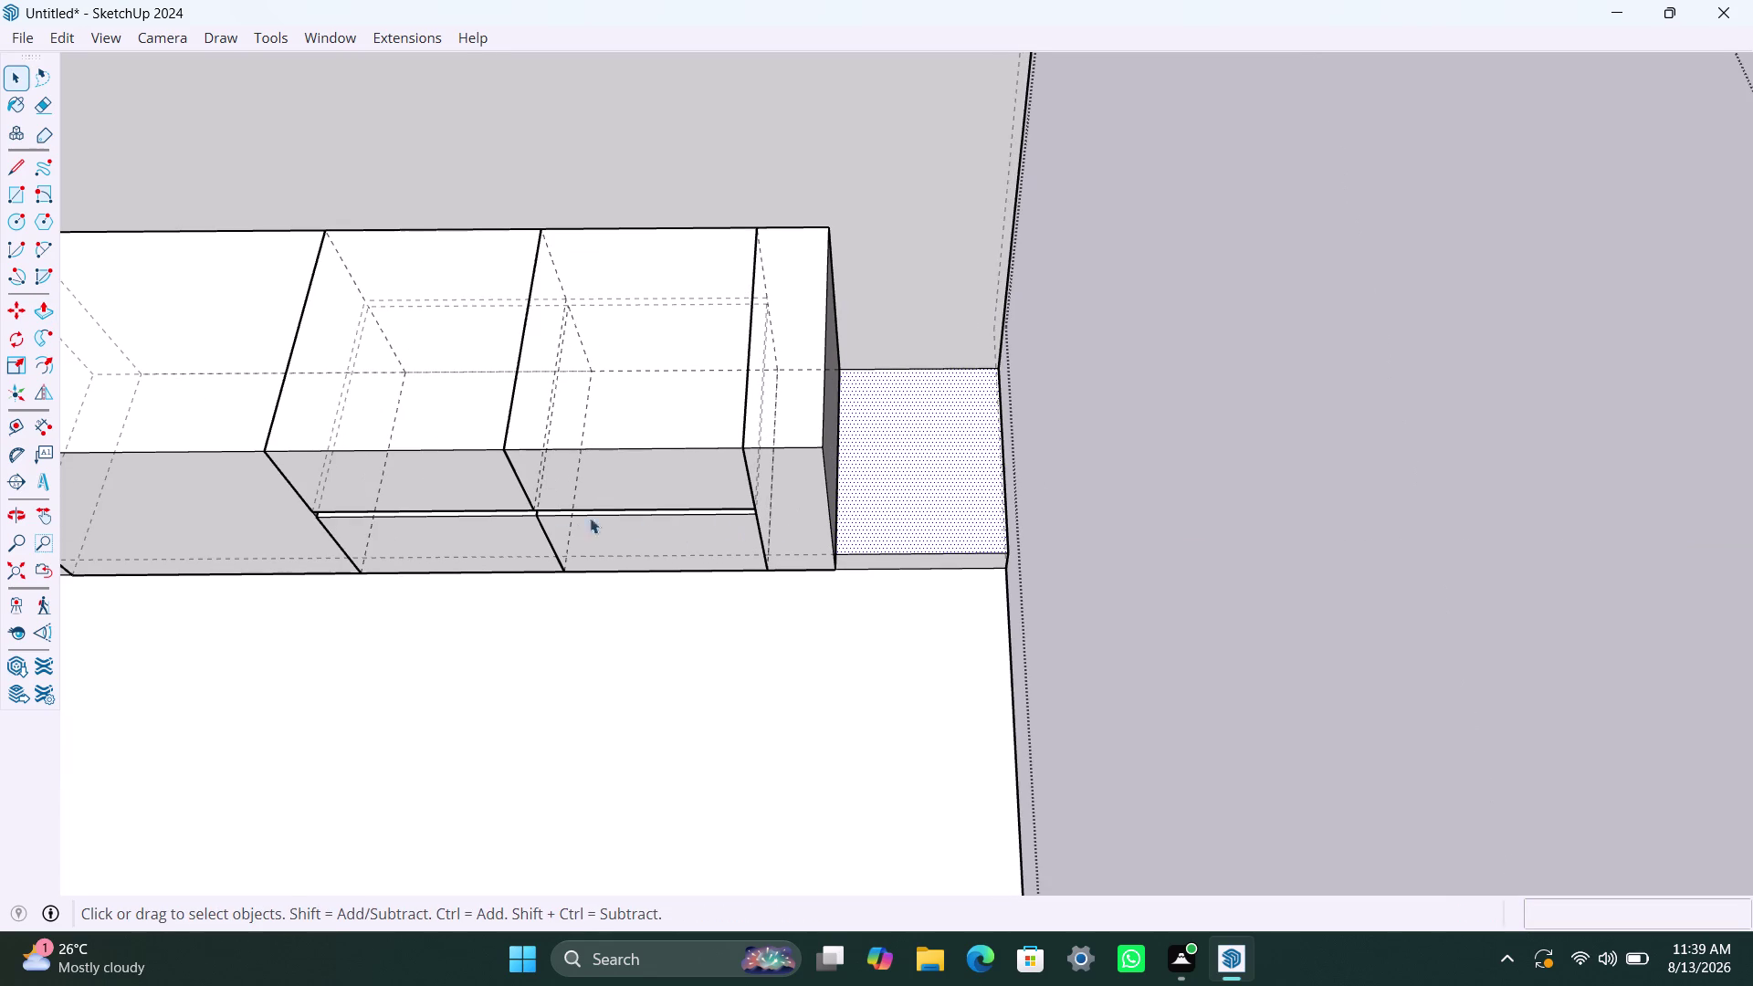
Draw a 400 mm rectangle on the ledge from the narrow box's corner.
key(r)
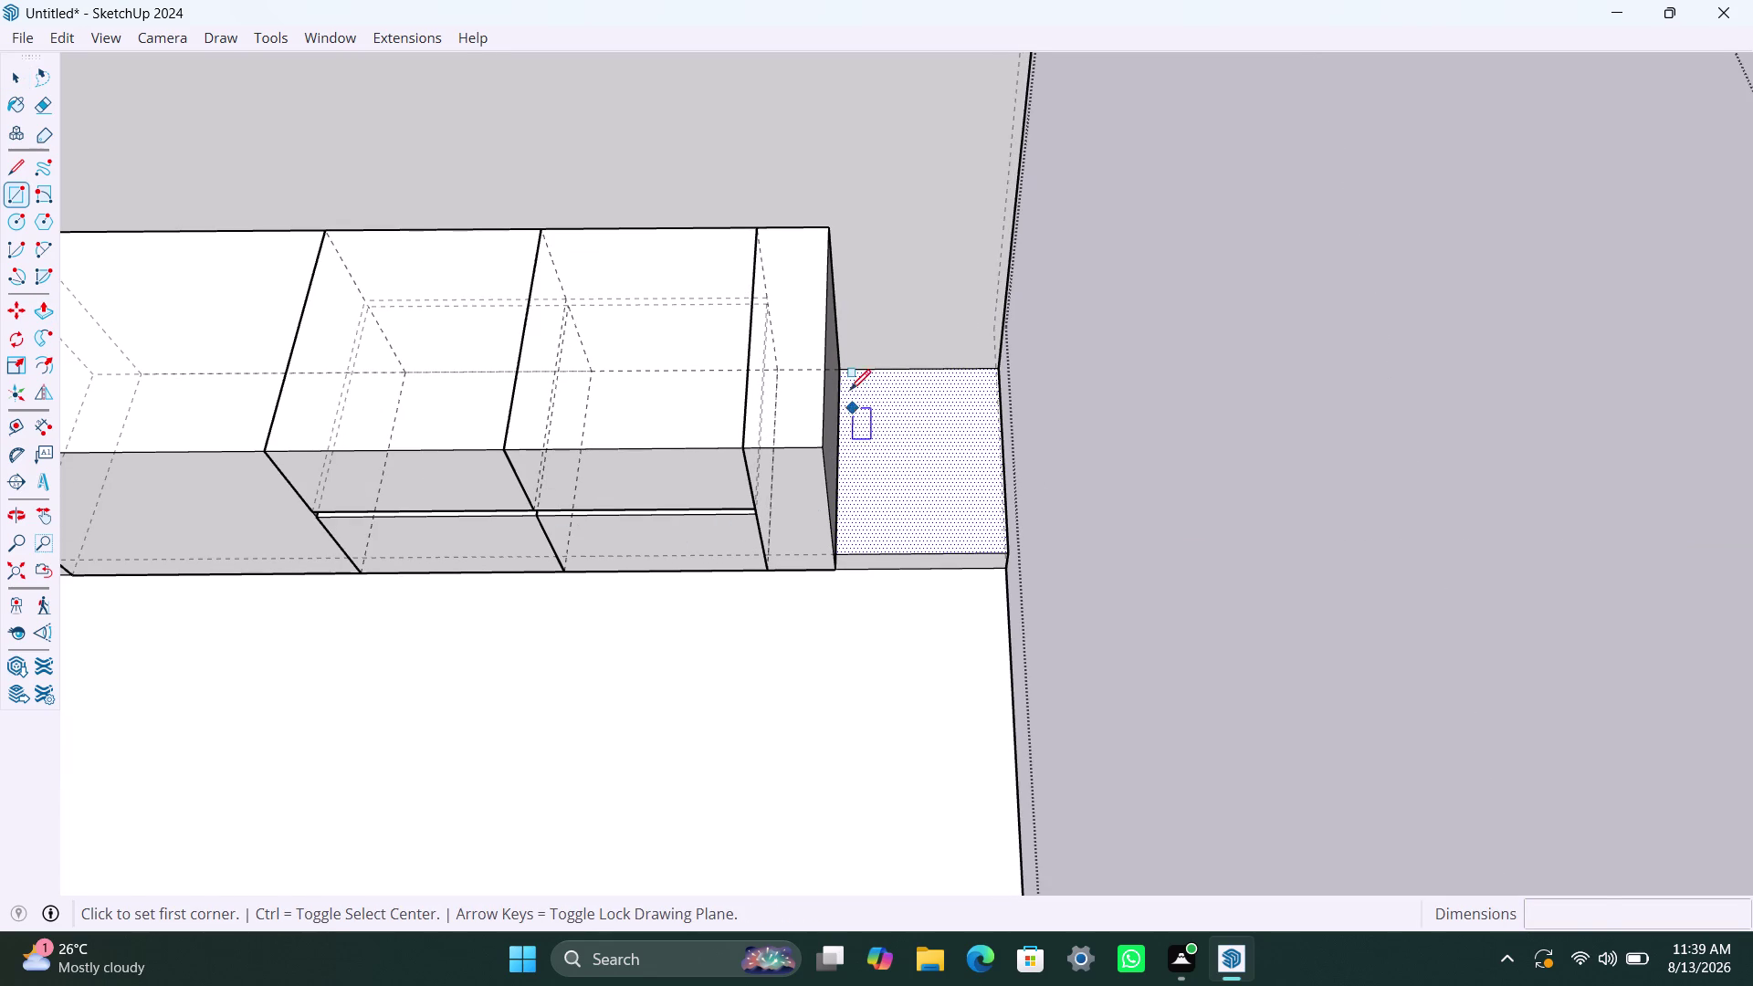
click(841, 363)
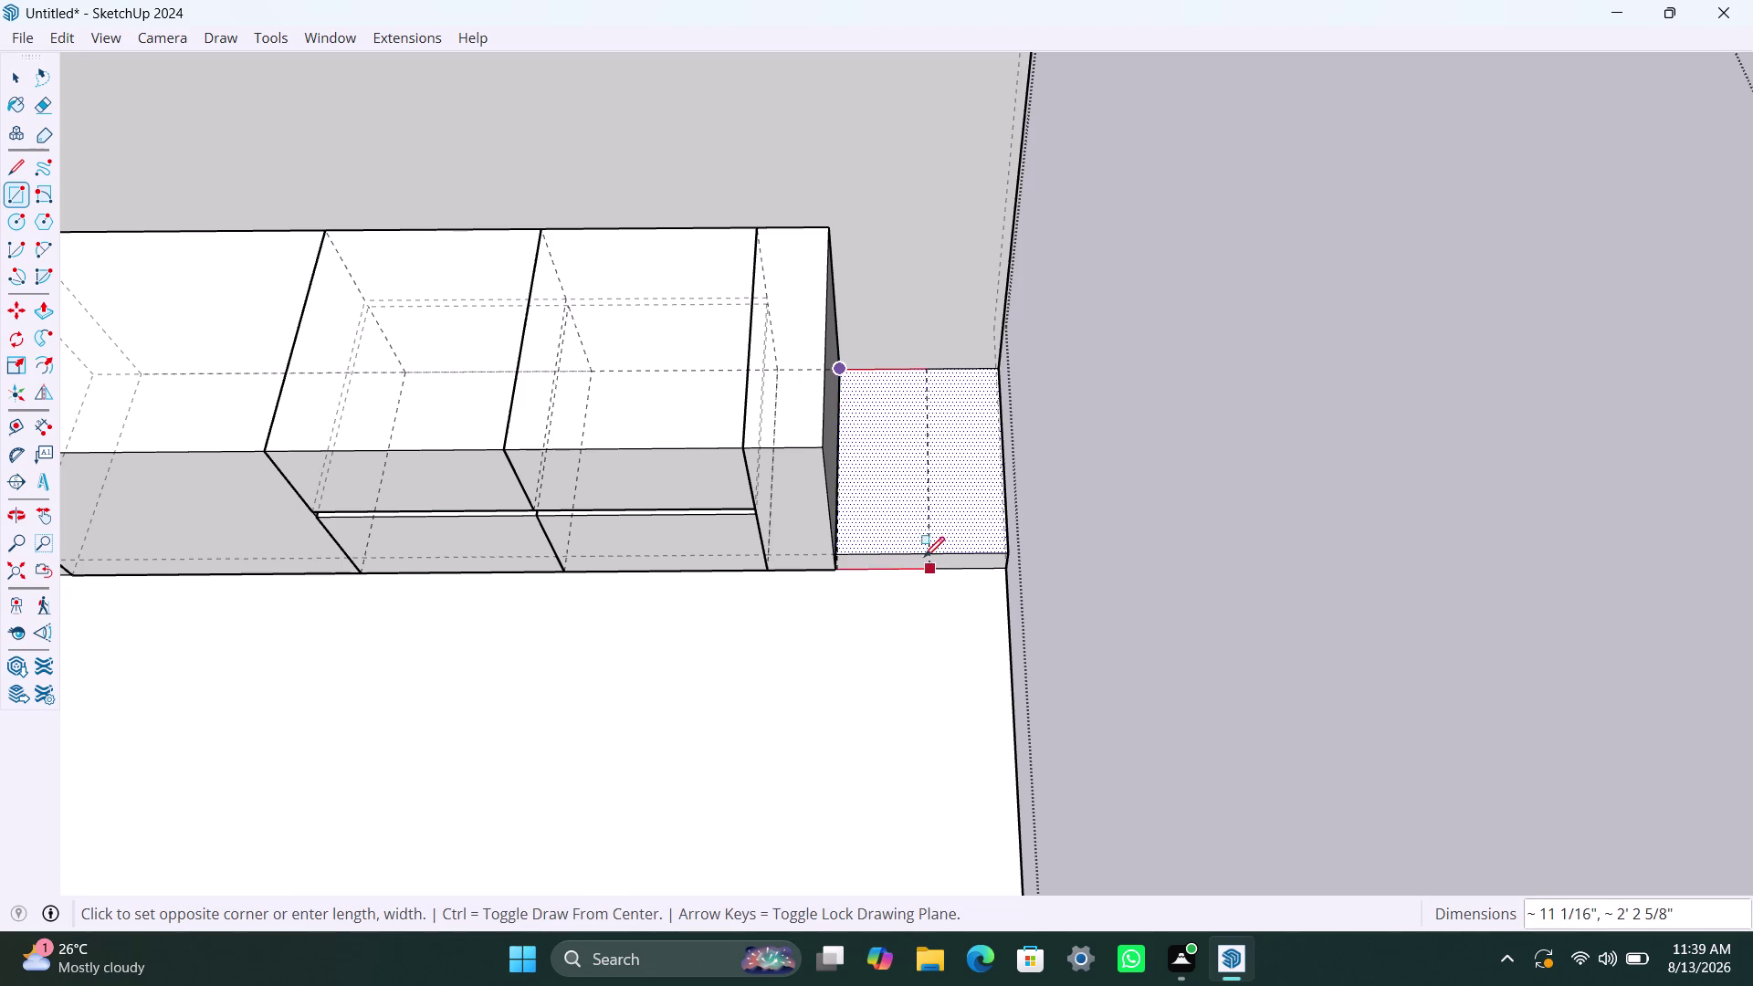
key(4)
key(0)
text(0)
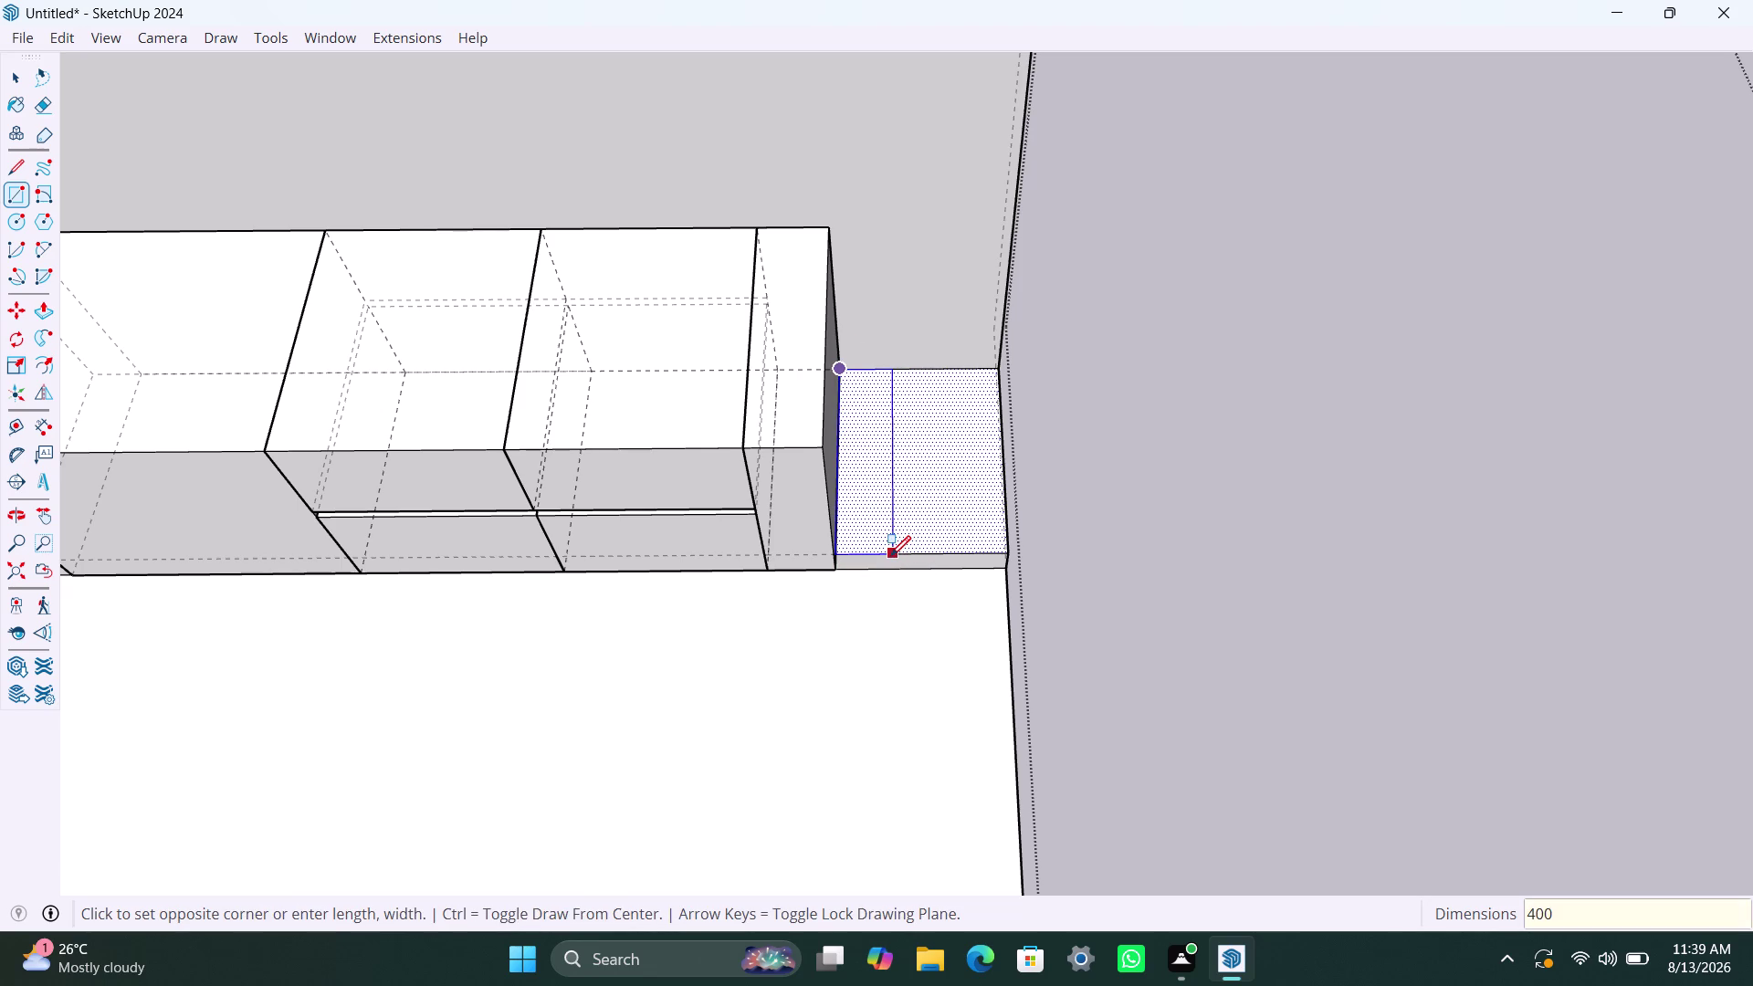
text(m)
key(m)
key(Return)
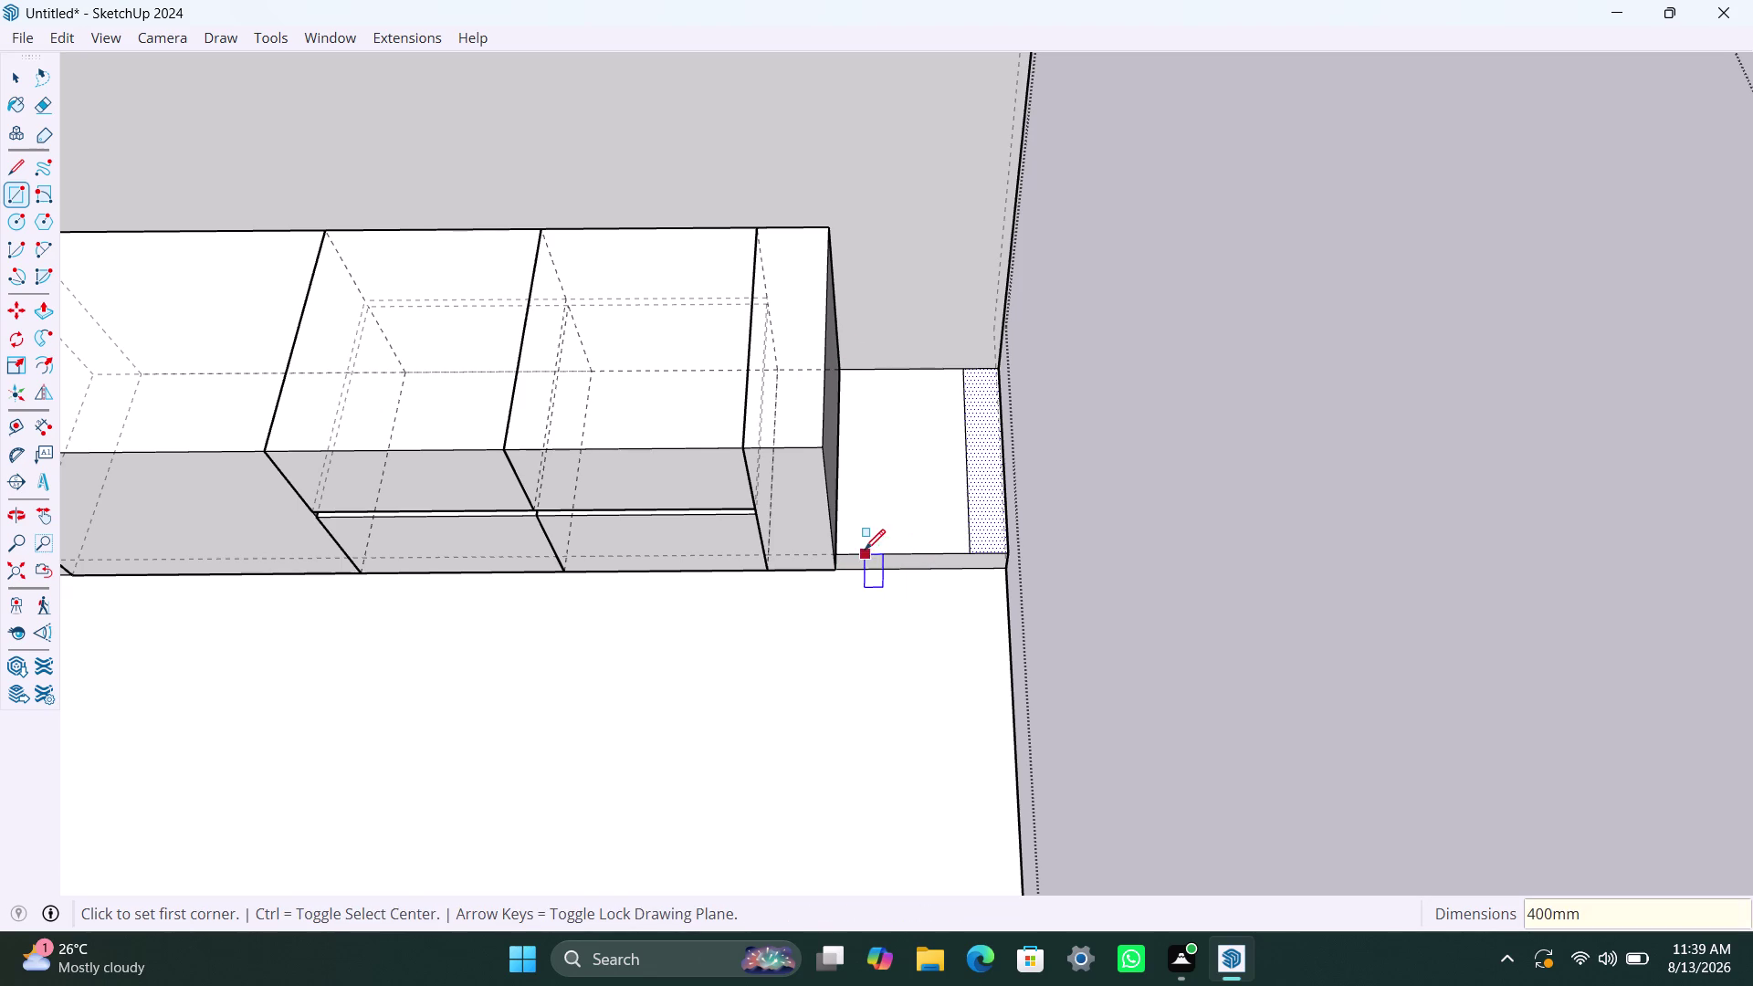
key(space)
Group the 400 mm rectangle and raise it 690 mm.
double_click(880, 529)
right_click(879, 529)
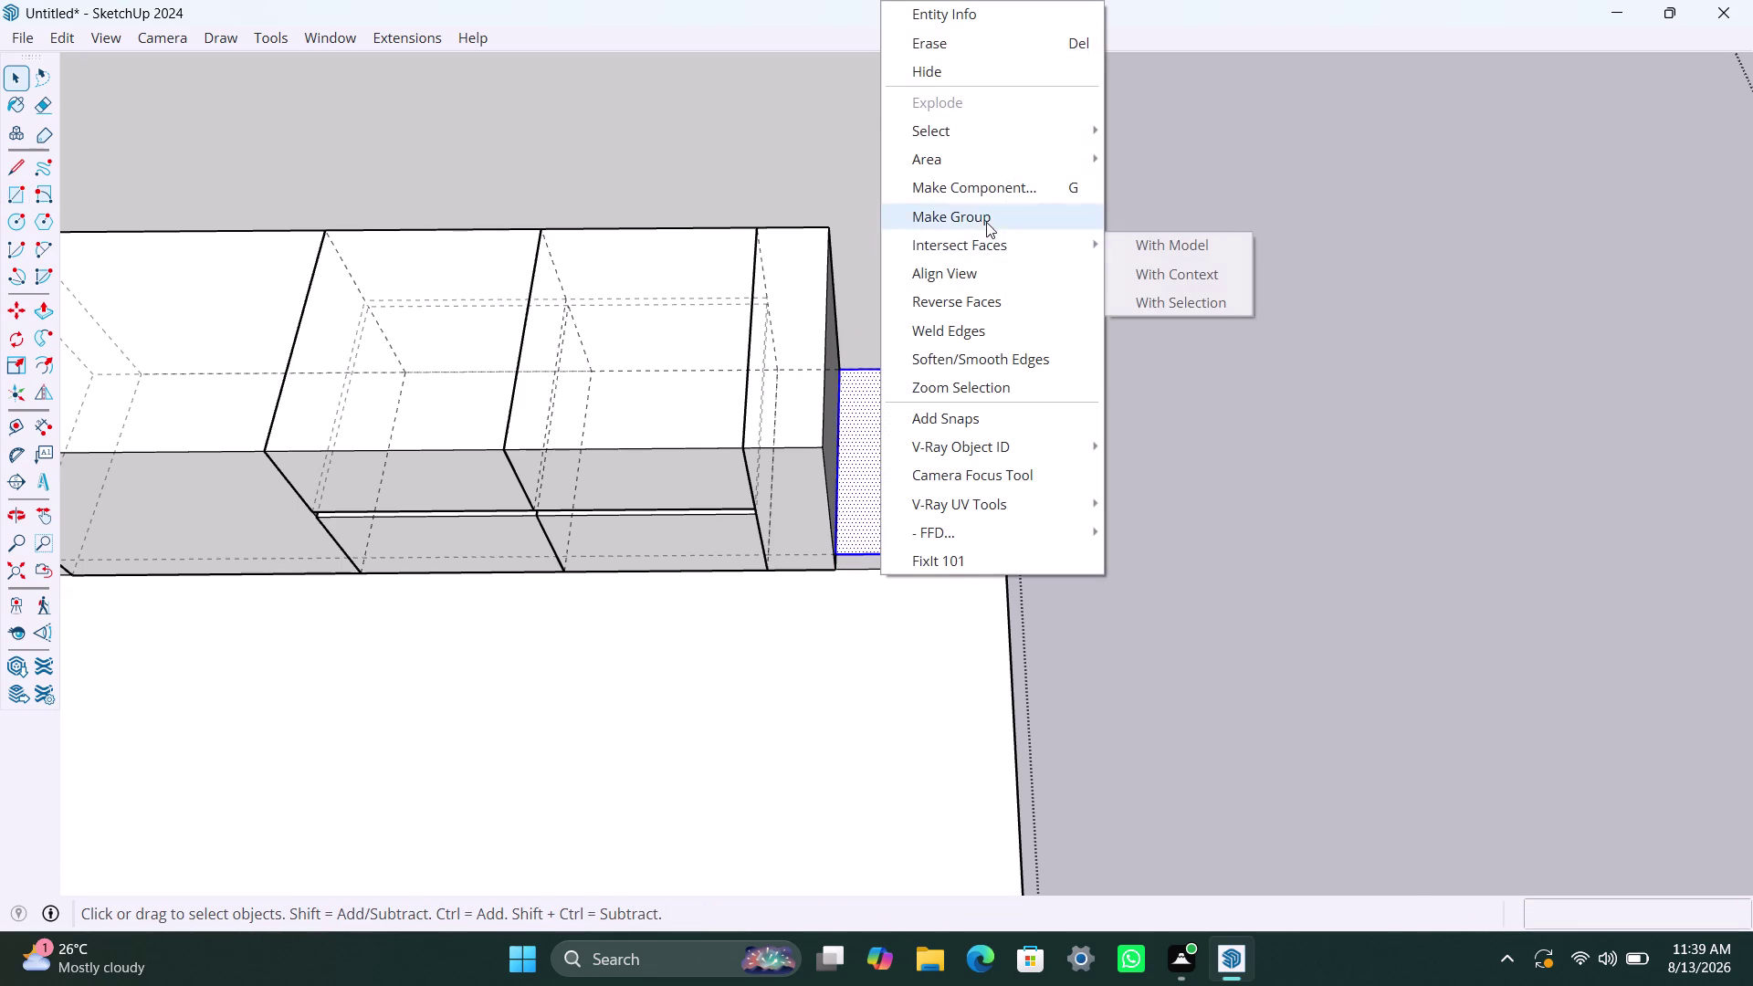
click(986, 222)
triple_click(927, 412)
key(p)
click(930, 447)
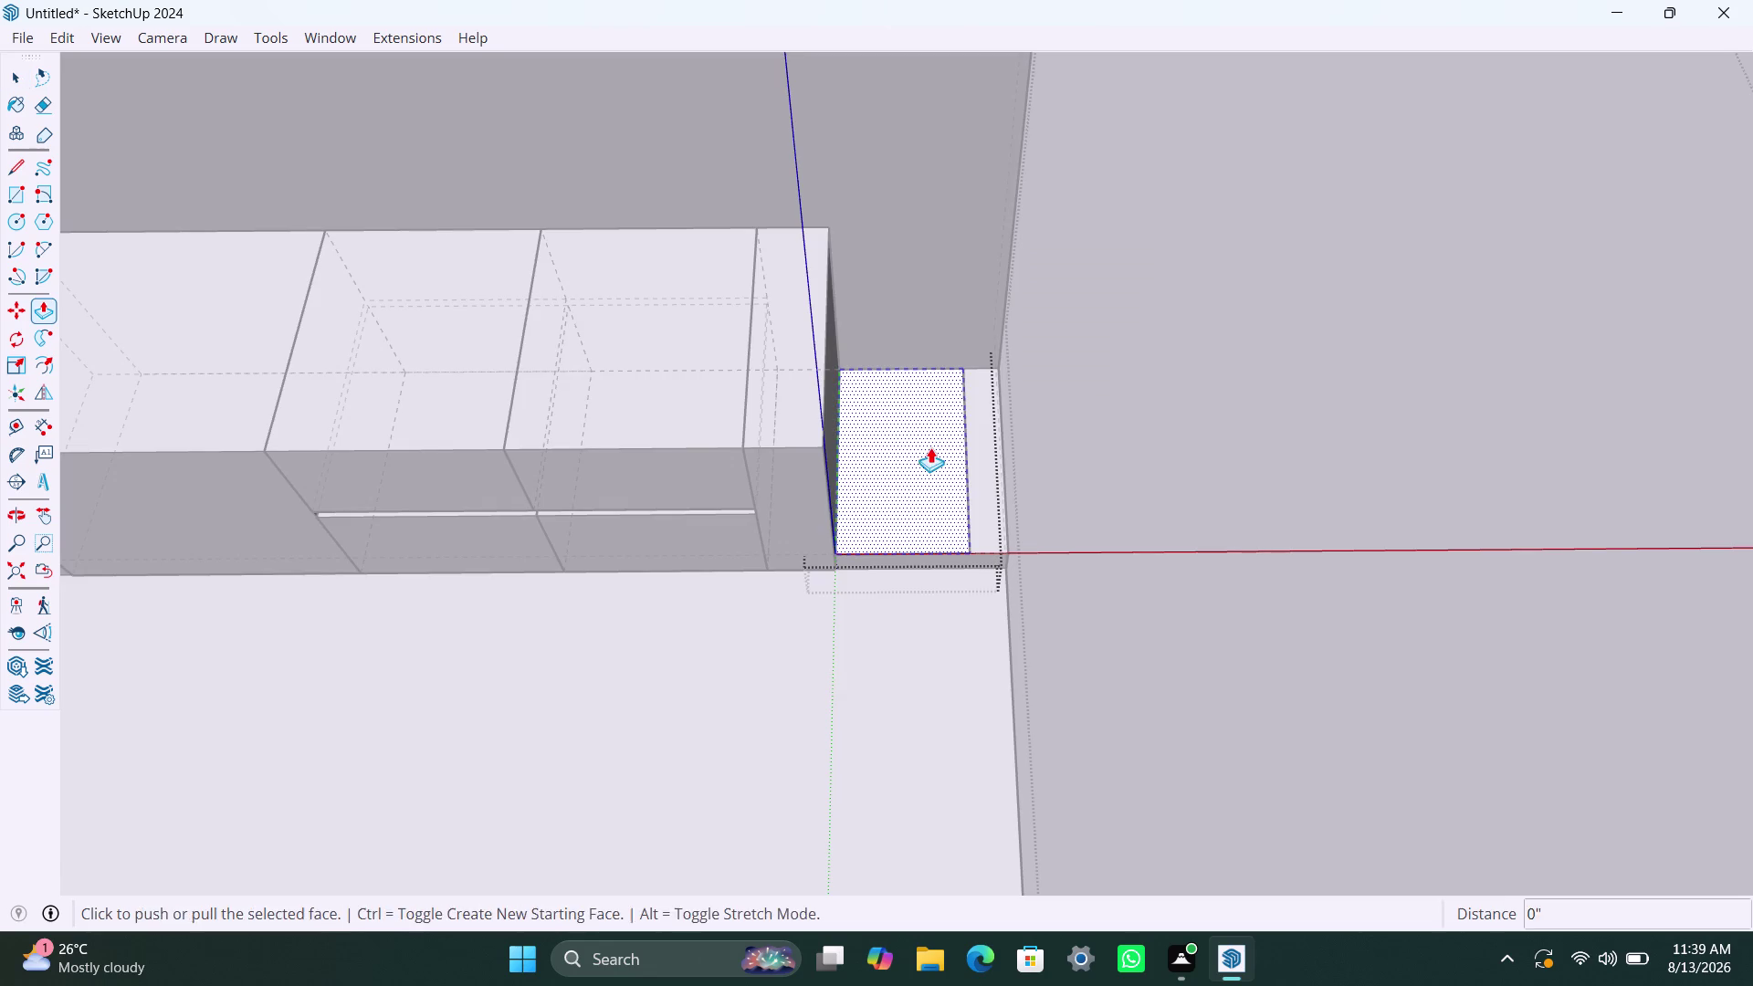
text(6)
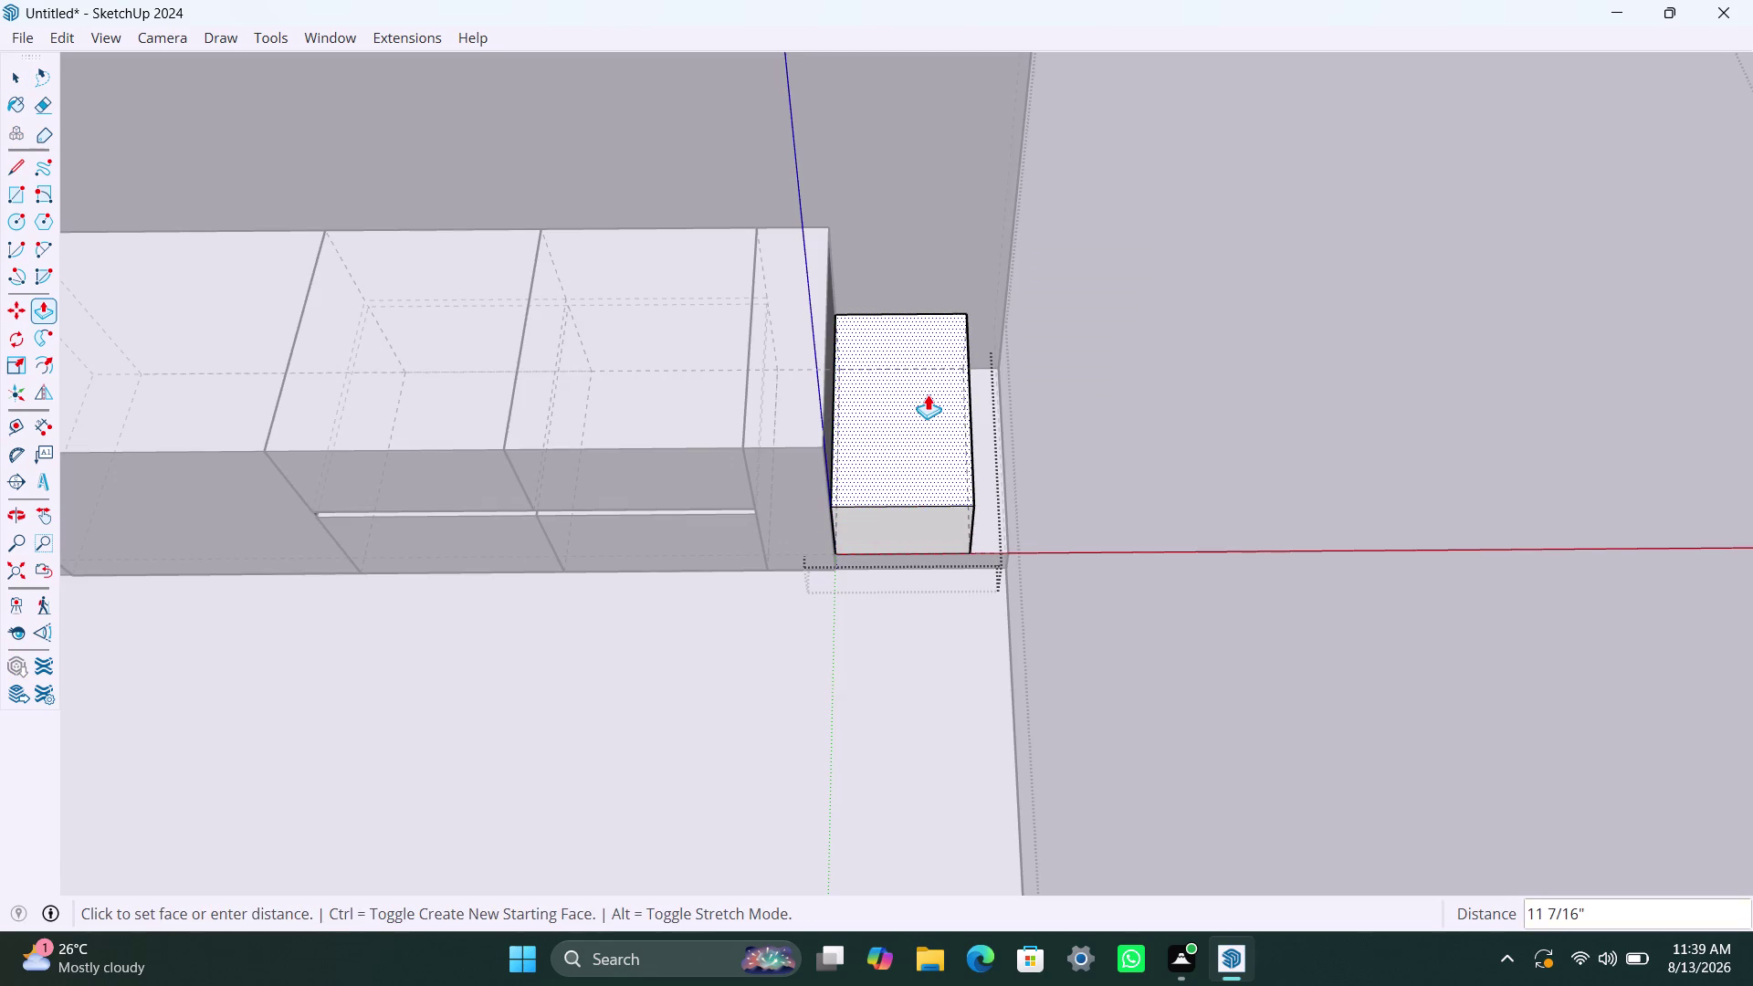
text(90mm)
key(Return)
key(space)
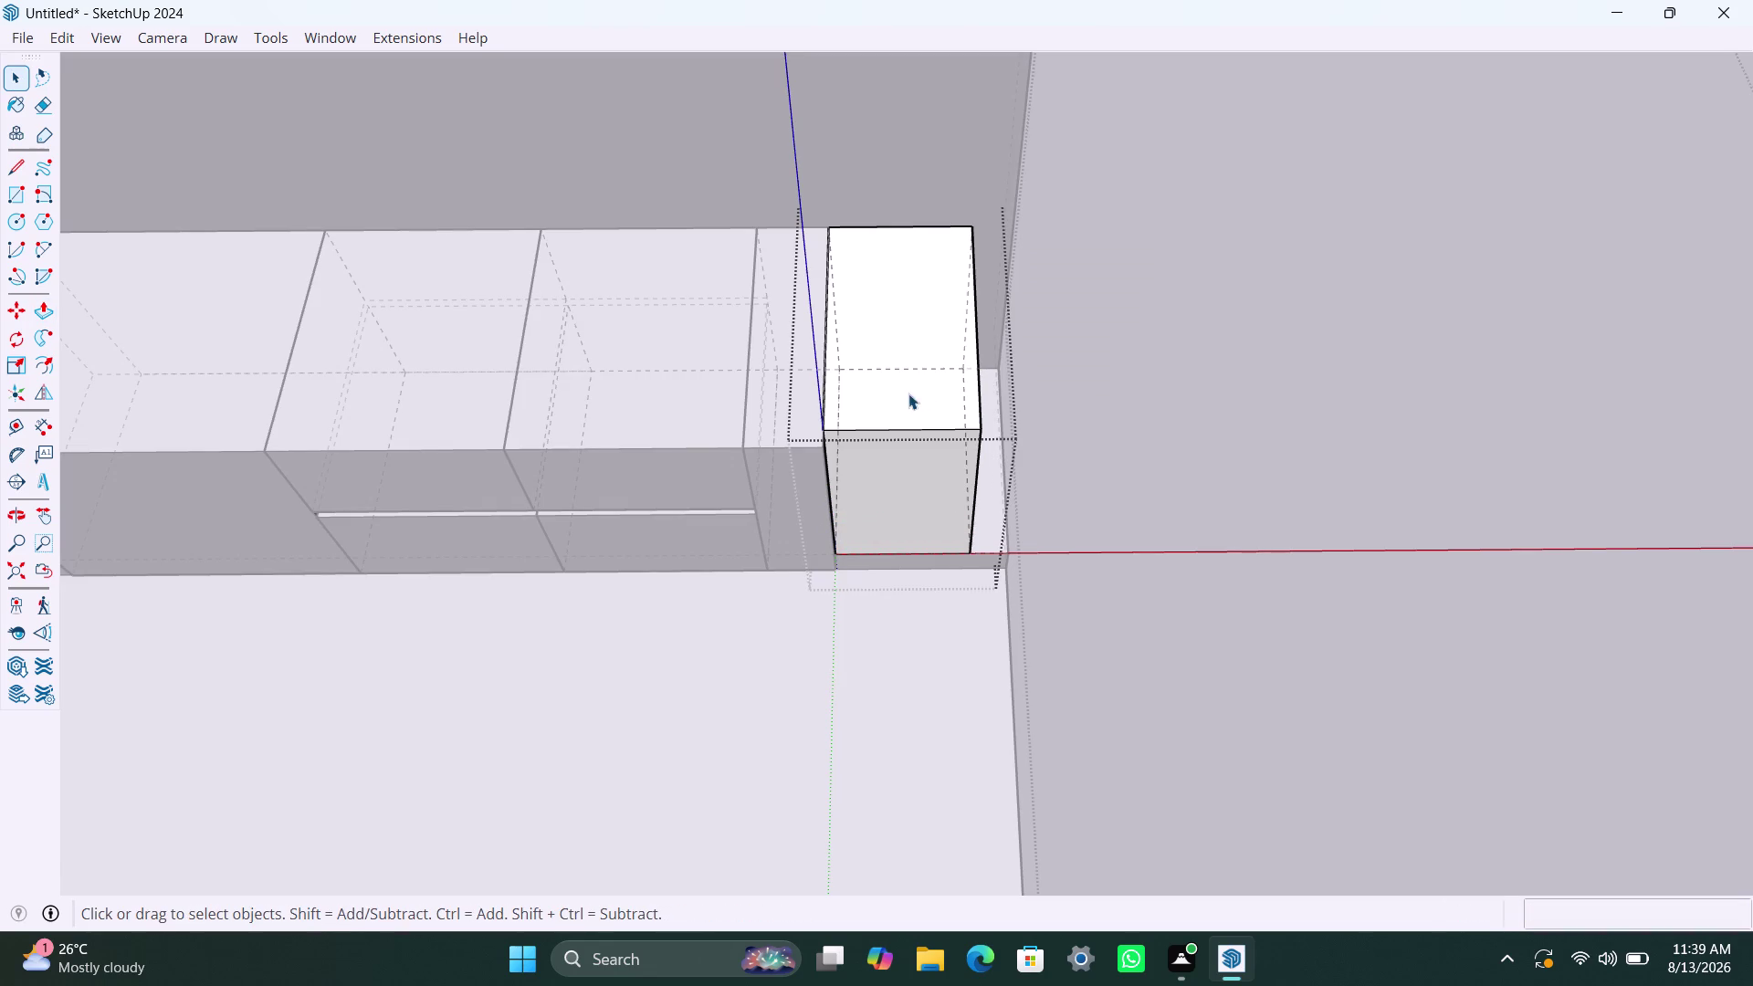
Push the new box's lower front face out 2 inches.
click(1124, 349)
click(904, 456)
double_click(904, 470)
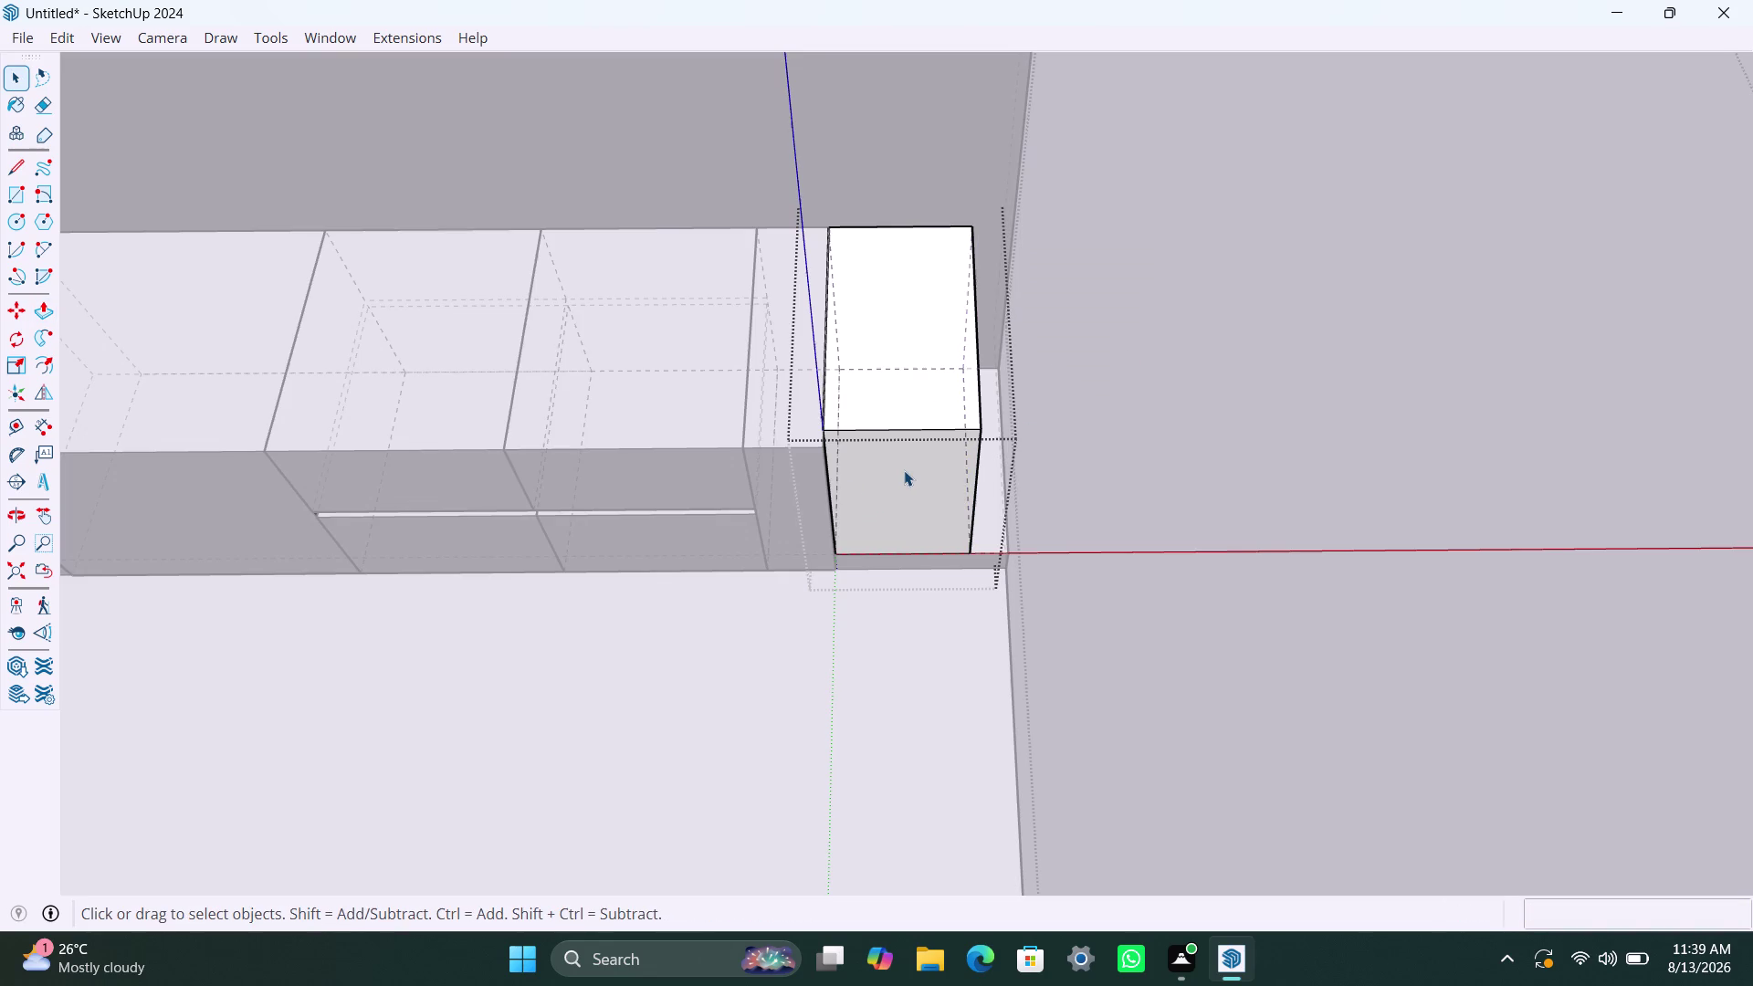
click(904, 470)
key(p)
click(904, 470)
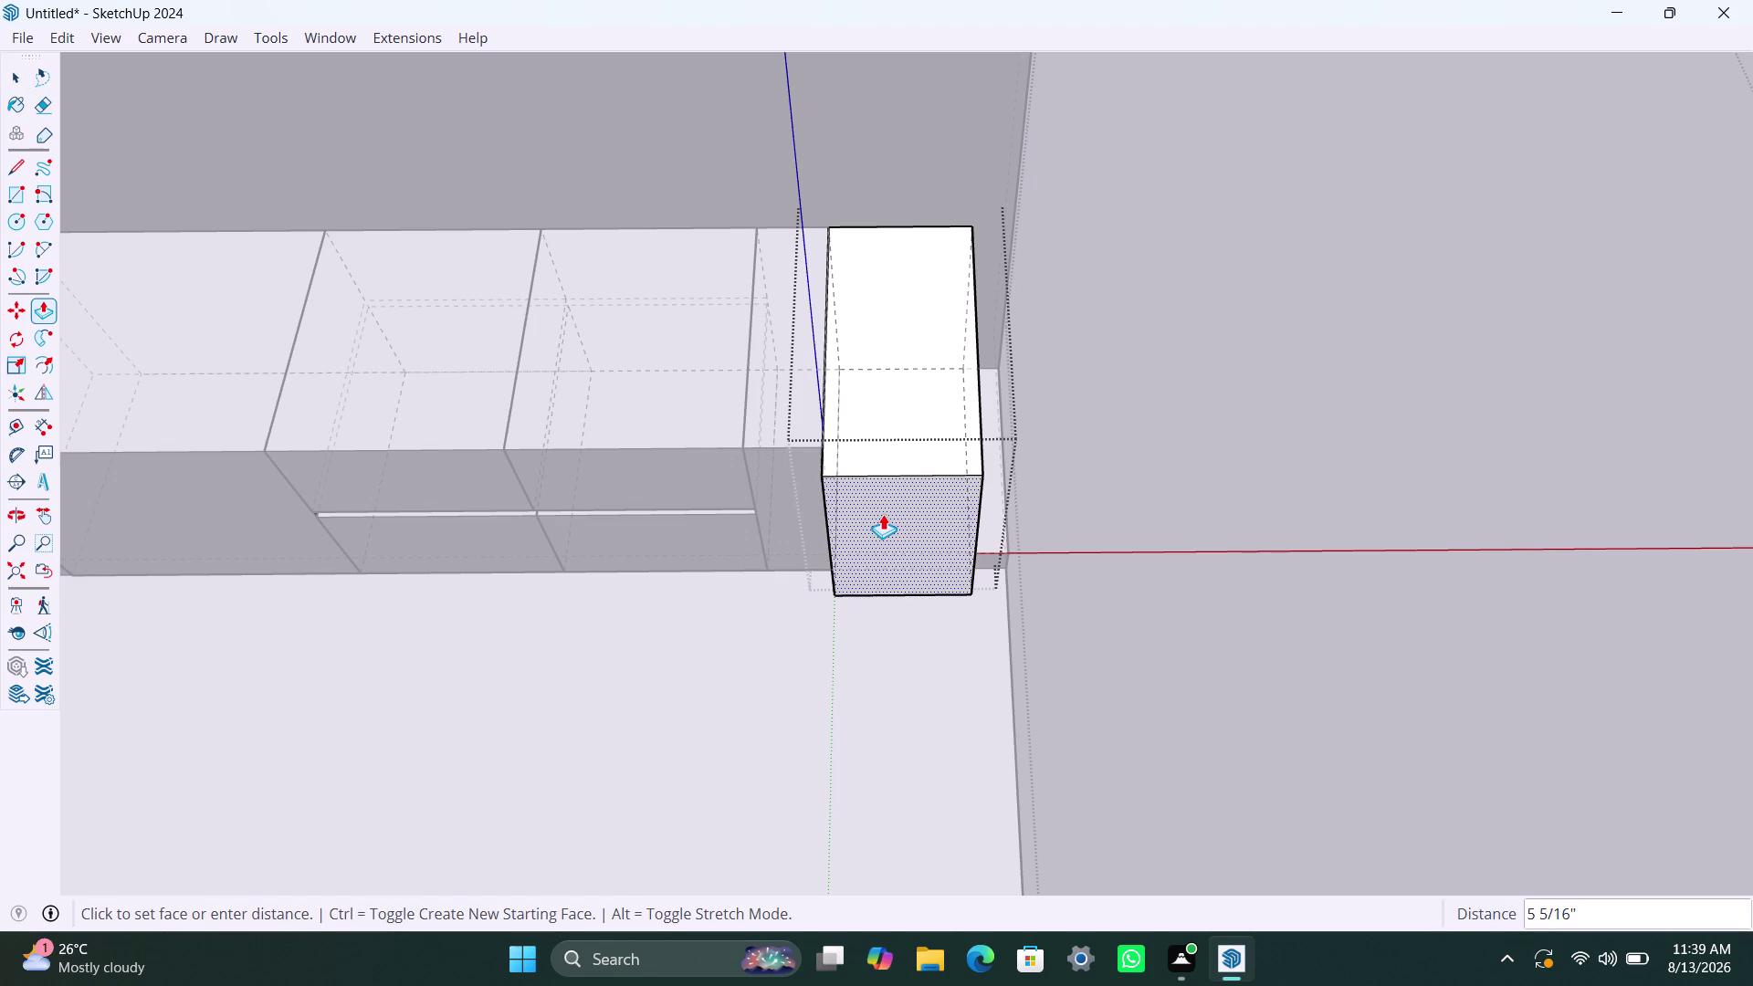
key(2)
key(shift+quotedbl)
key(Return)
key(space)
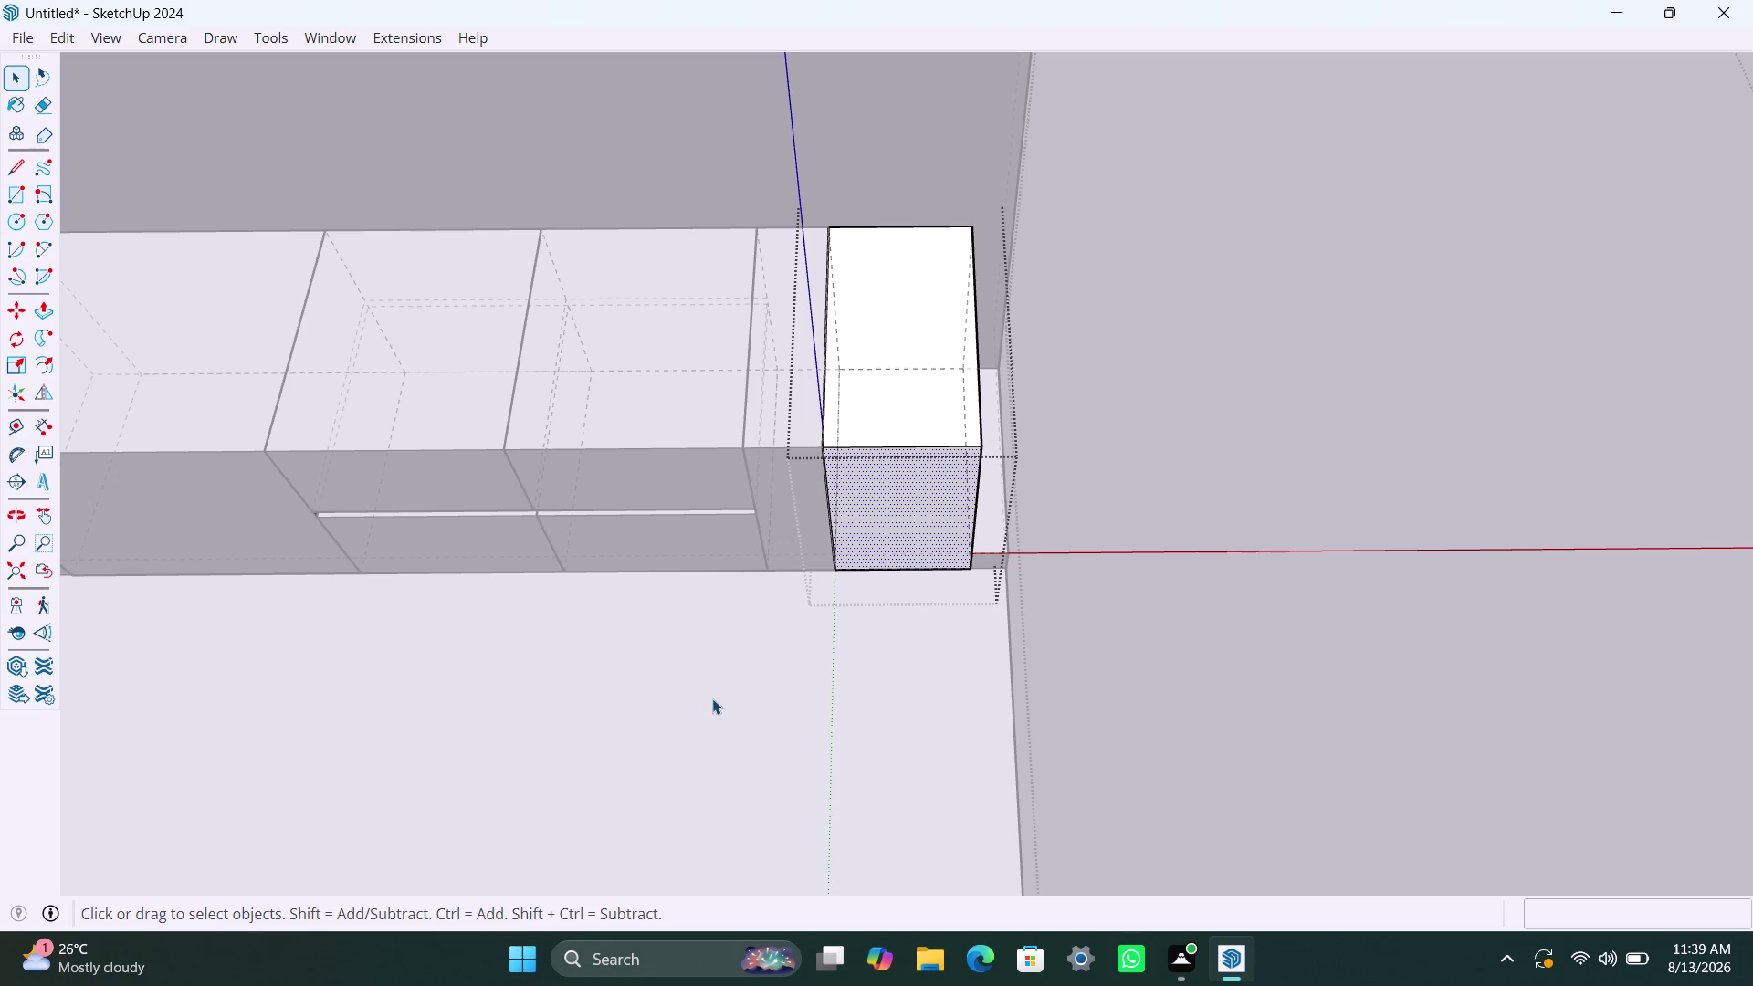
key(Escape)
key(space)
scroll(down, 3)
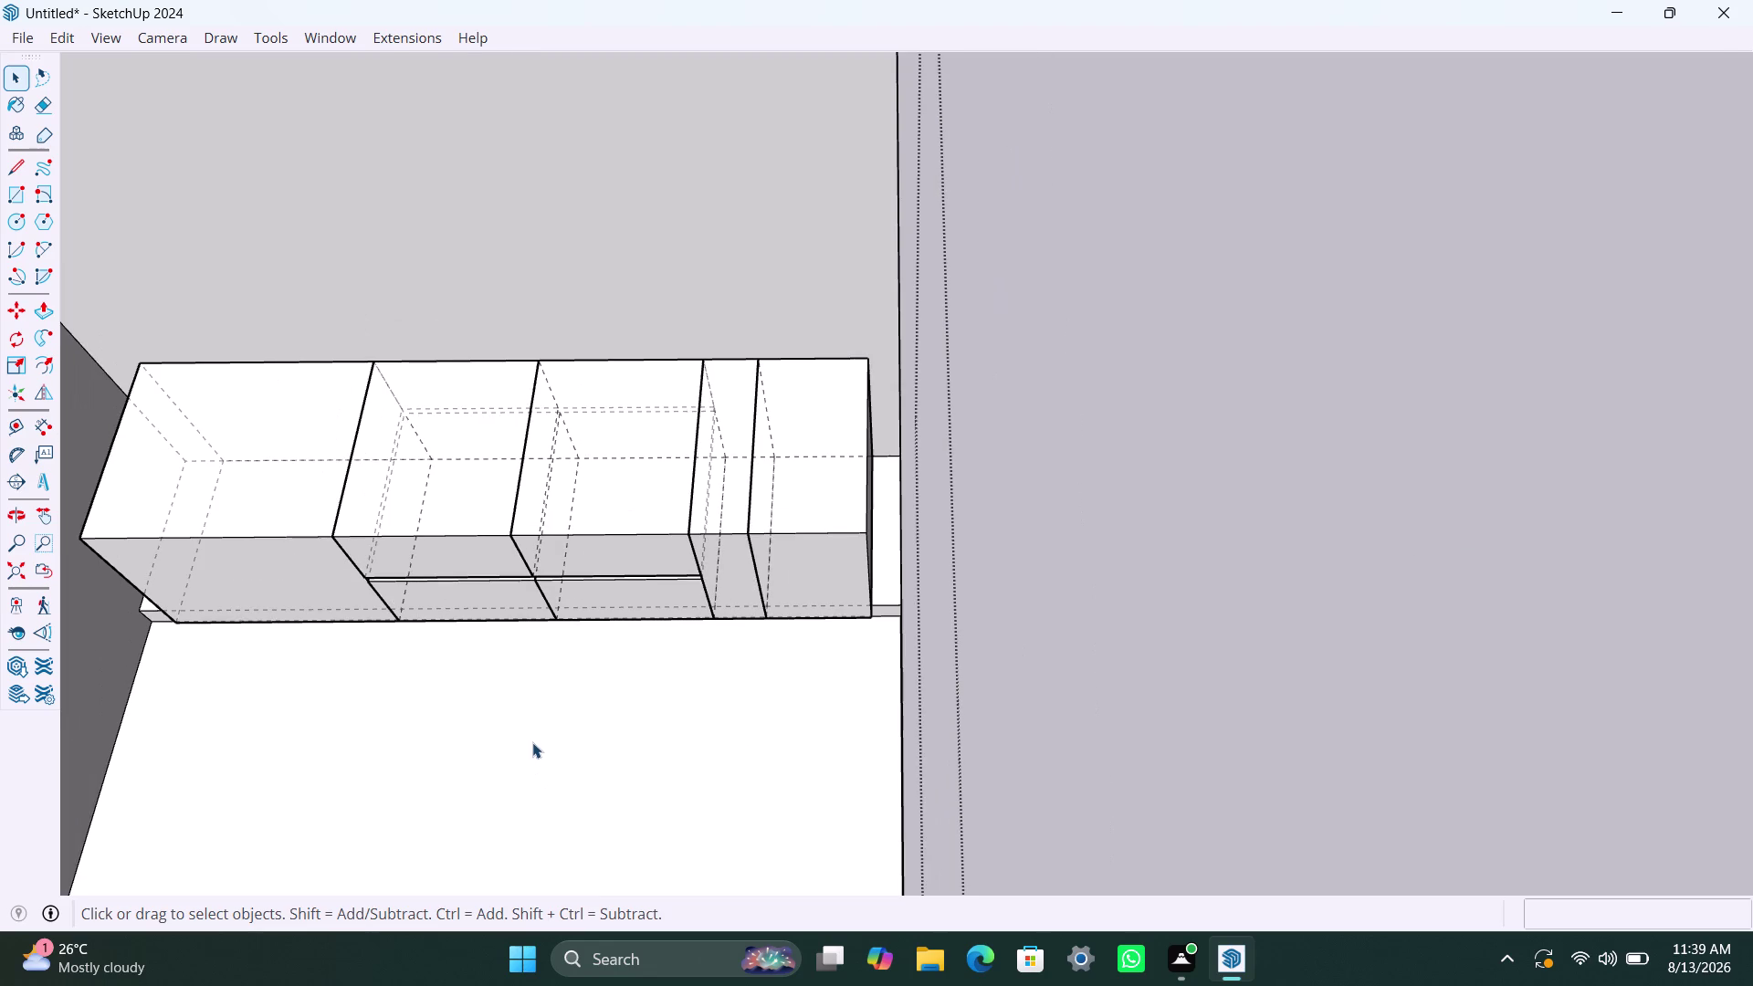
middle_drag(531, 734, 610, 445)
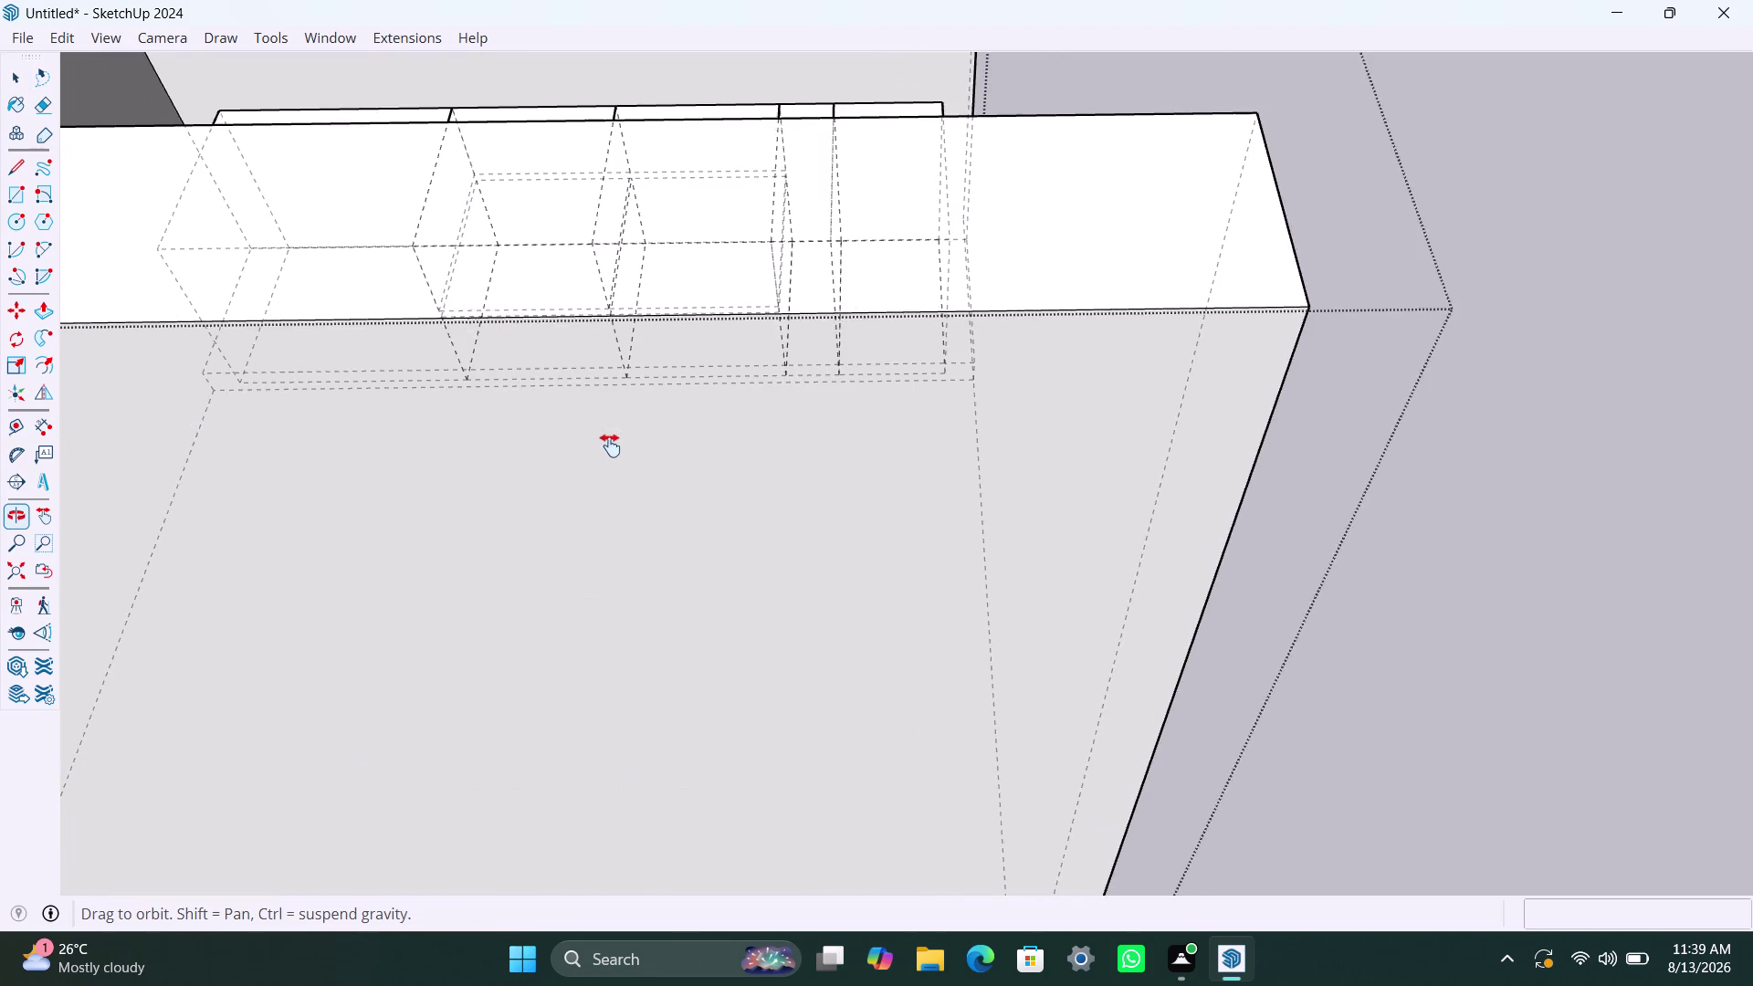
middle_drag(610, 446, 514, 751)
scroll(up, 3)
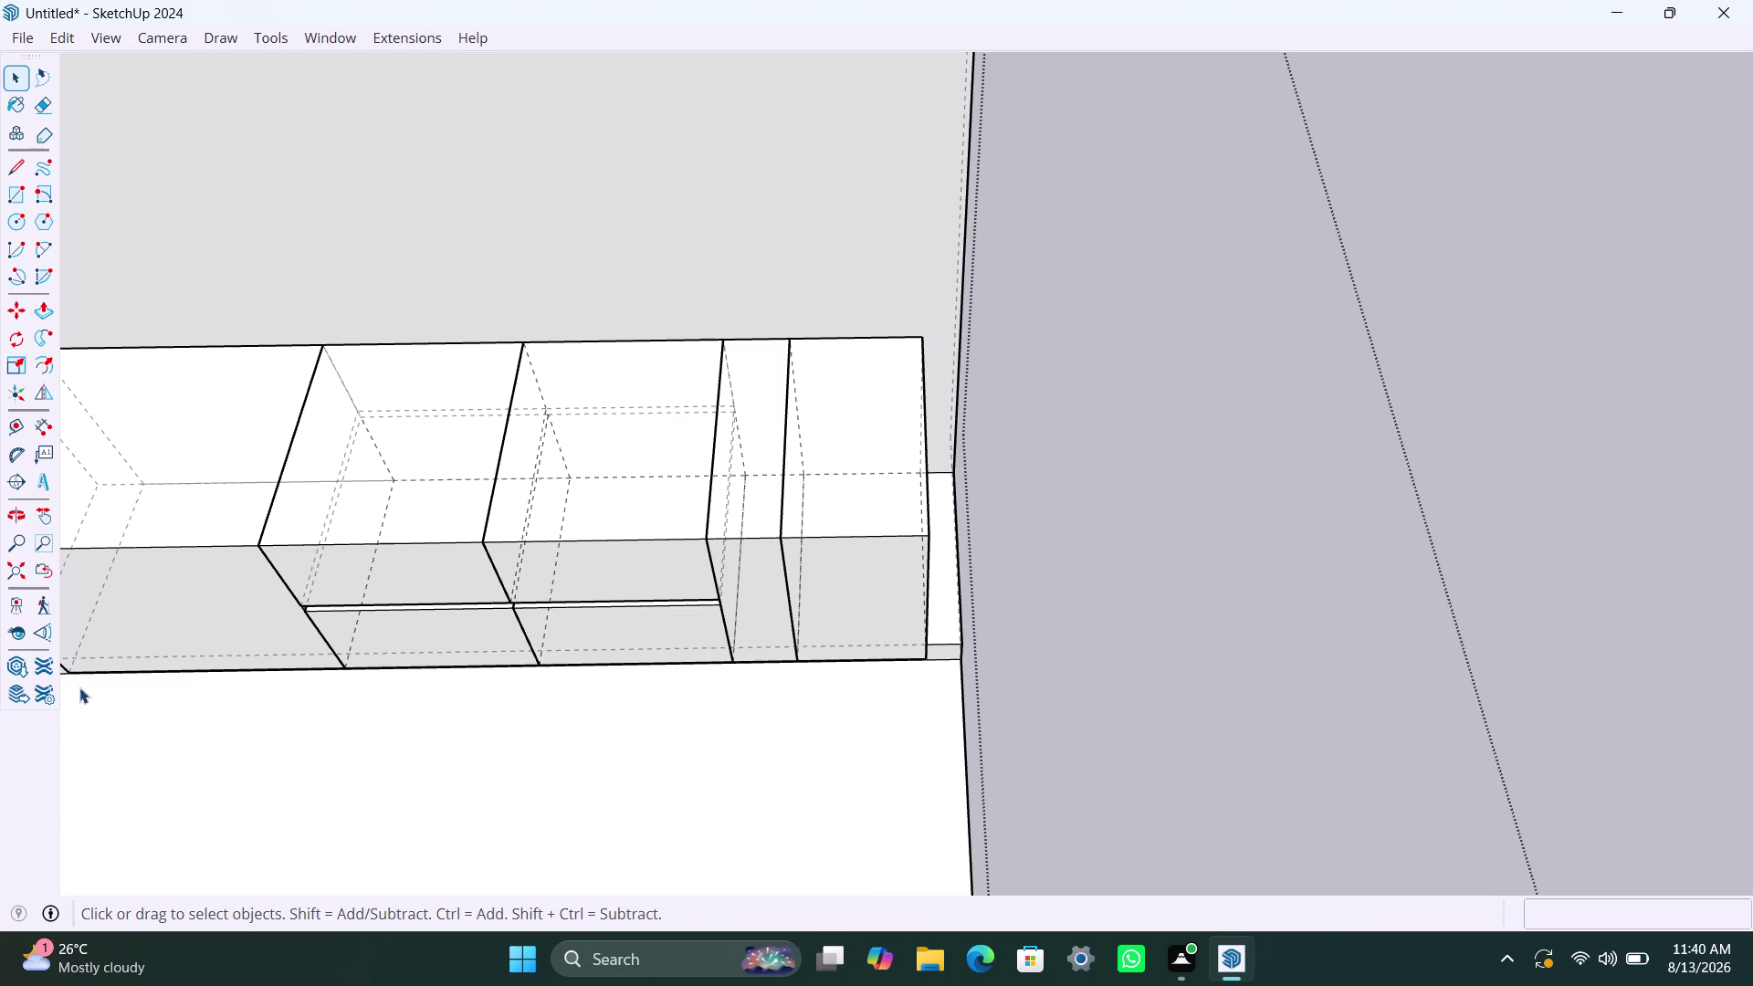
click(1129, 683)
scroll(down, 3)
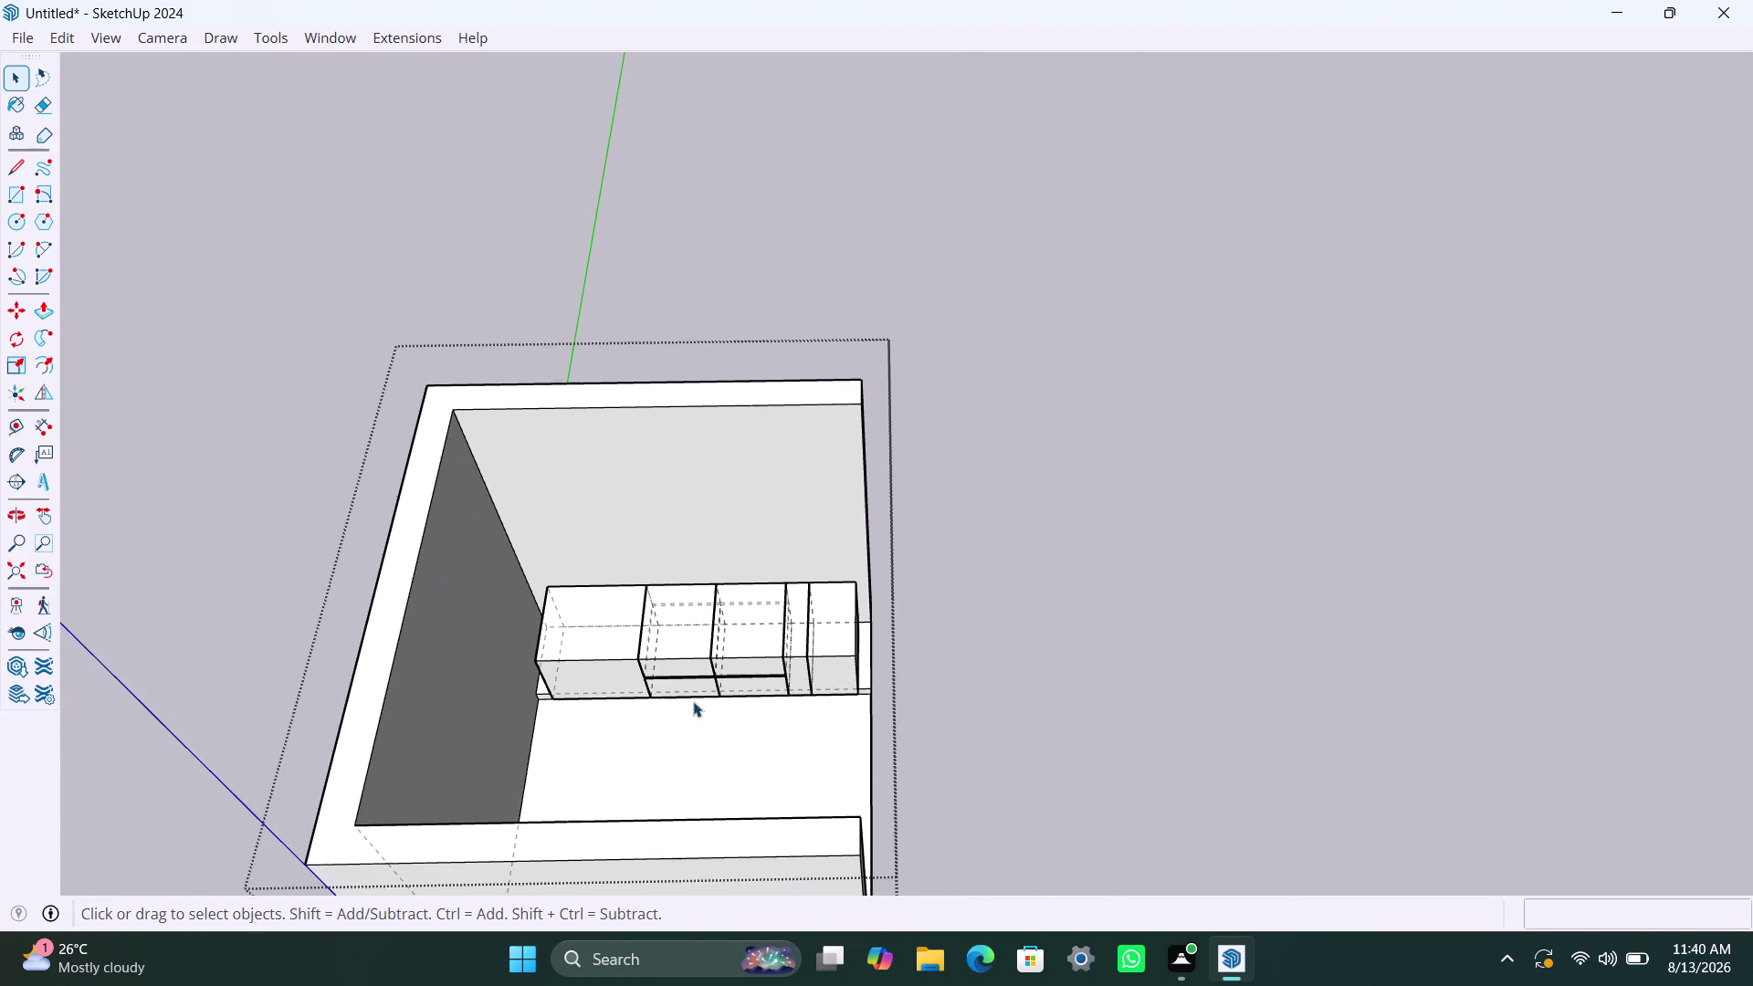
double_click(963, 434)
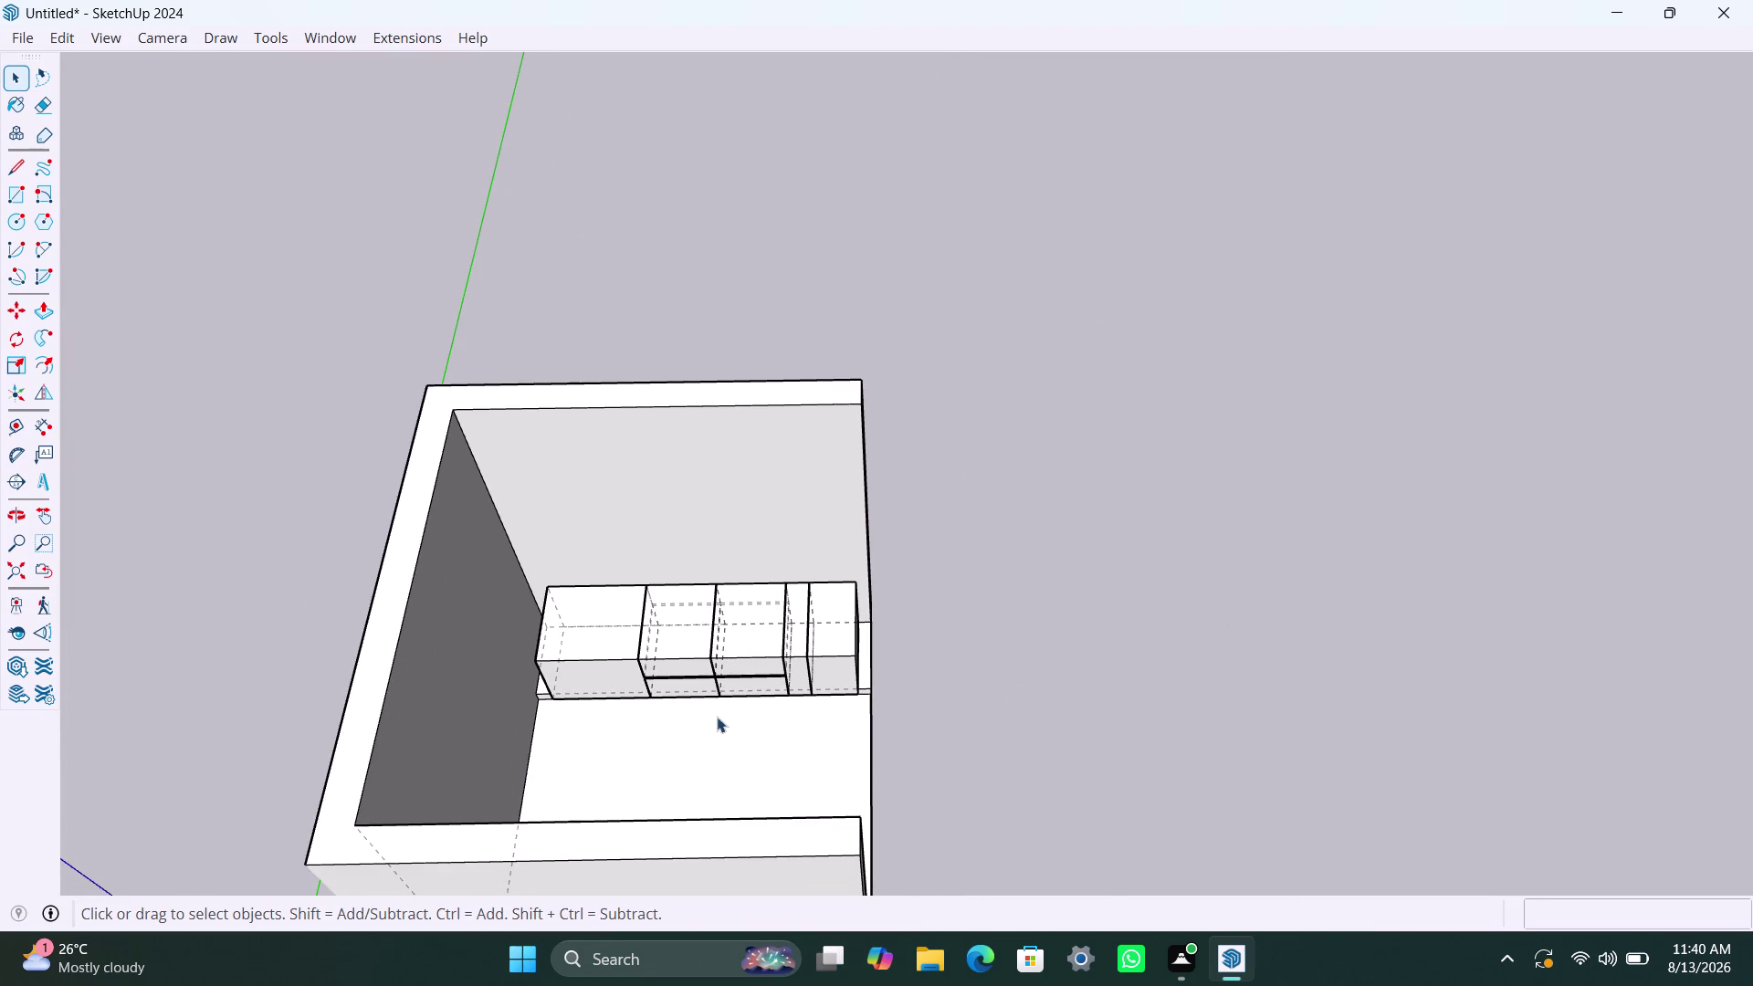
scroll(up, 3)
scroll(up, 3)
scroll(up, 3)
middle_drag(634, 744, 579, 770)
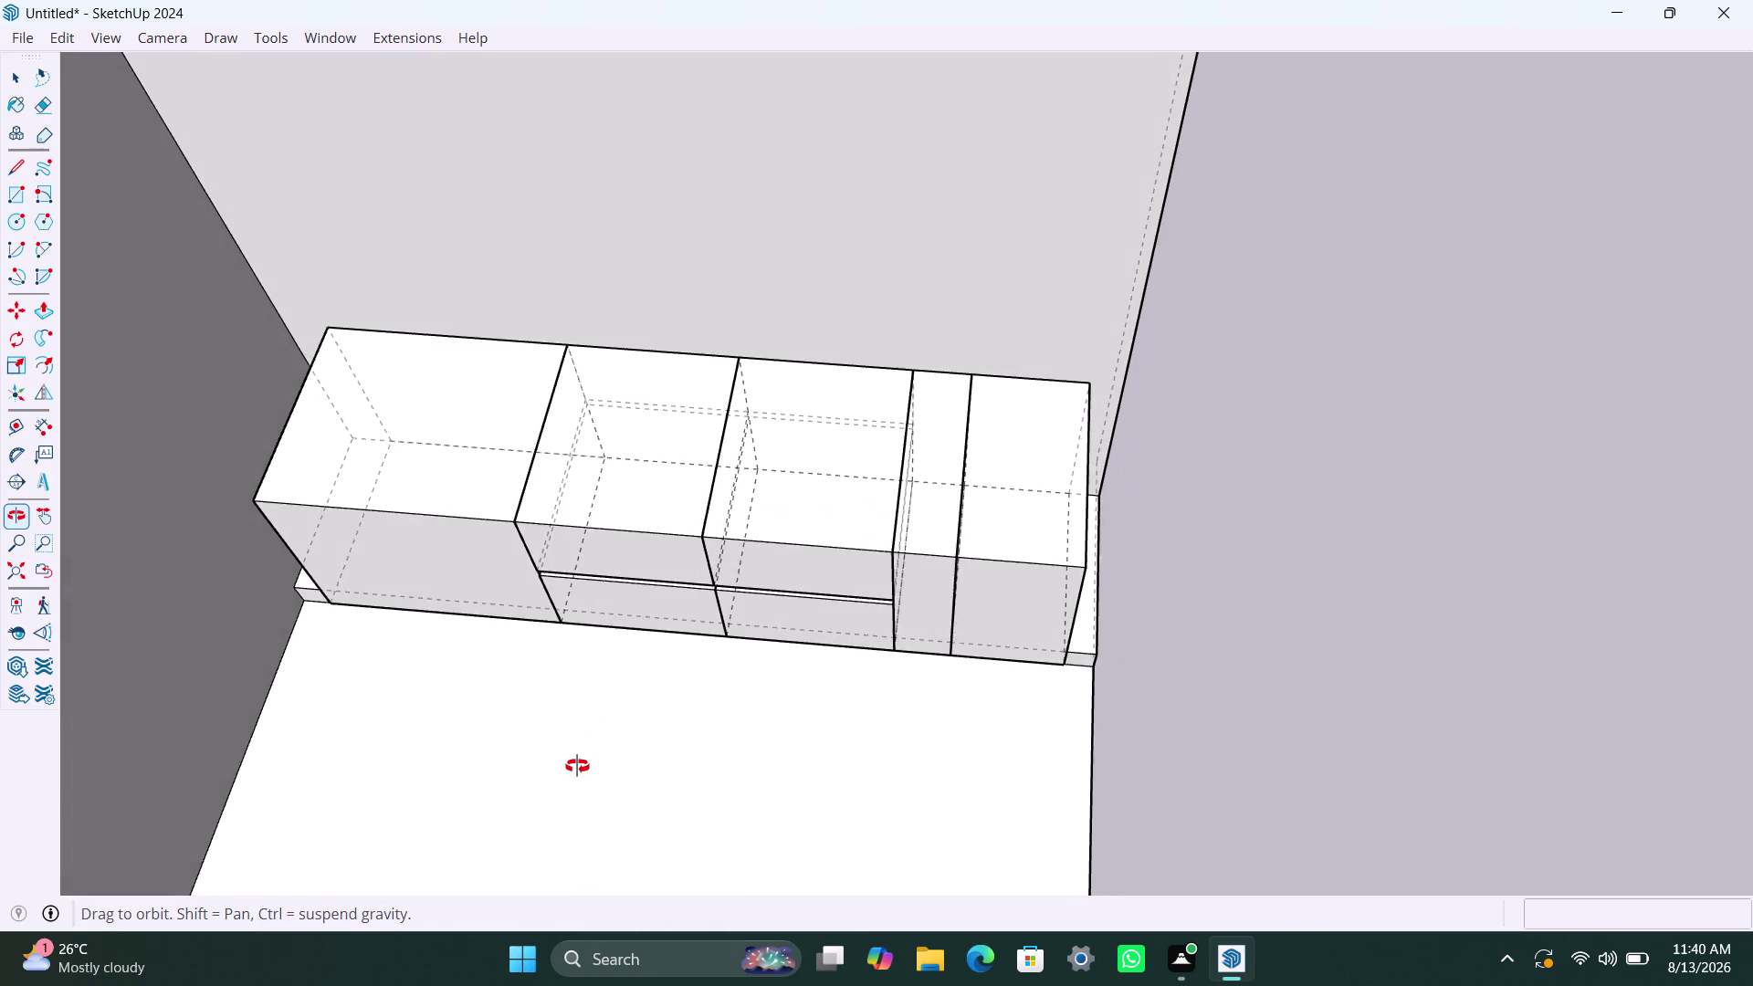
middle_drag(579, 770, 551, 689)
scroll(up, 3)
scroll(up, 3)
middle_drag(555, 618, 598, 605)
scroll(up, 3)
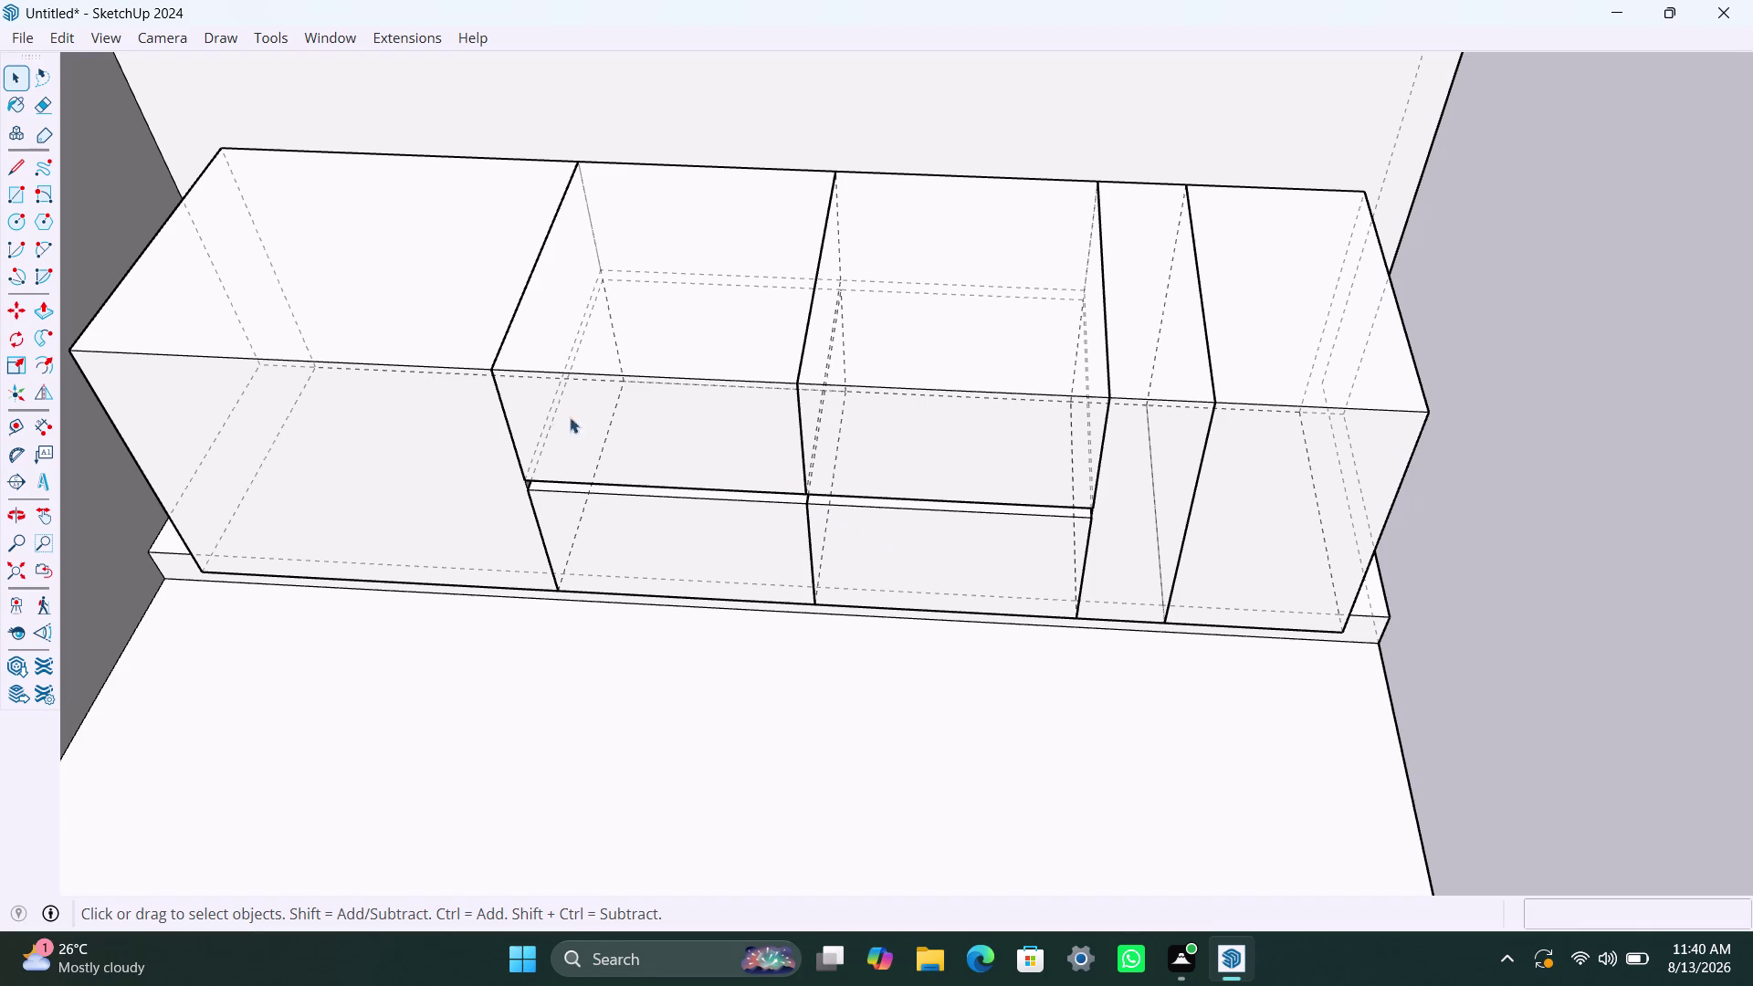
scroll(down, 3)
scroll(up, 3)
scroll(up, 3)
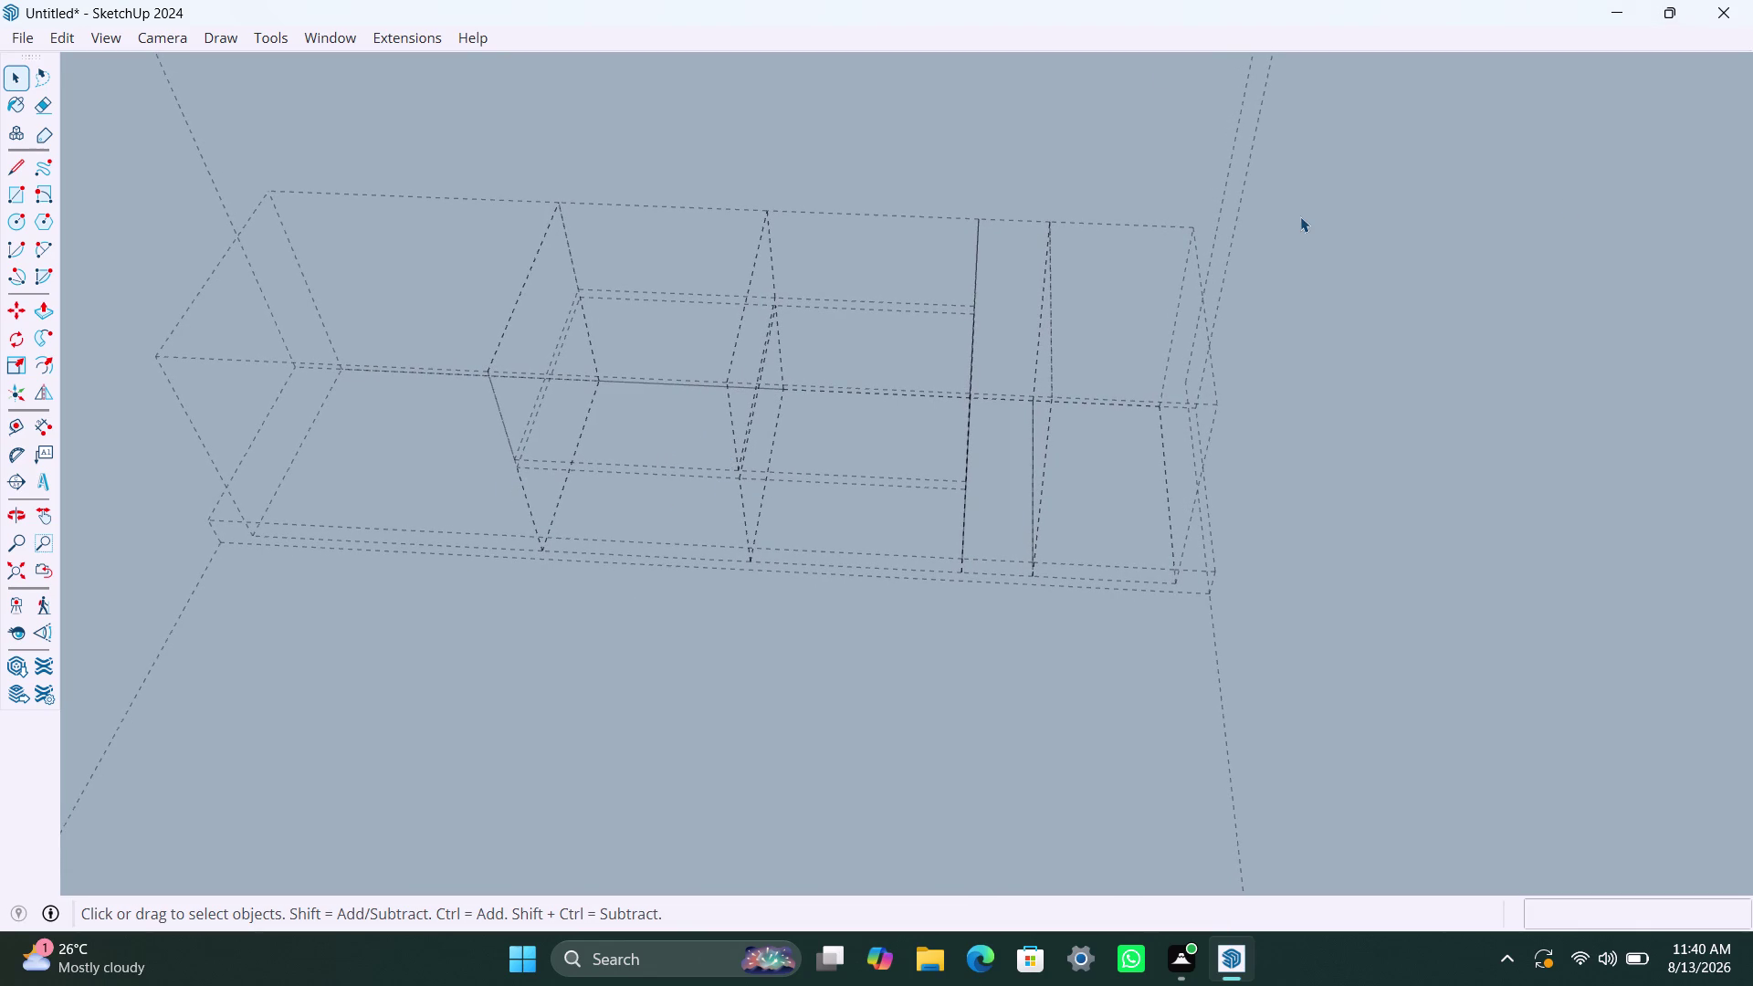
click(19, 571)
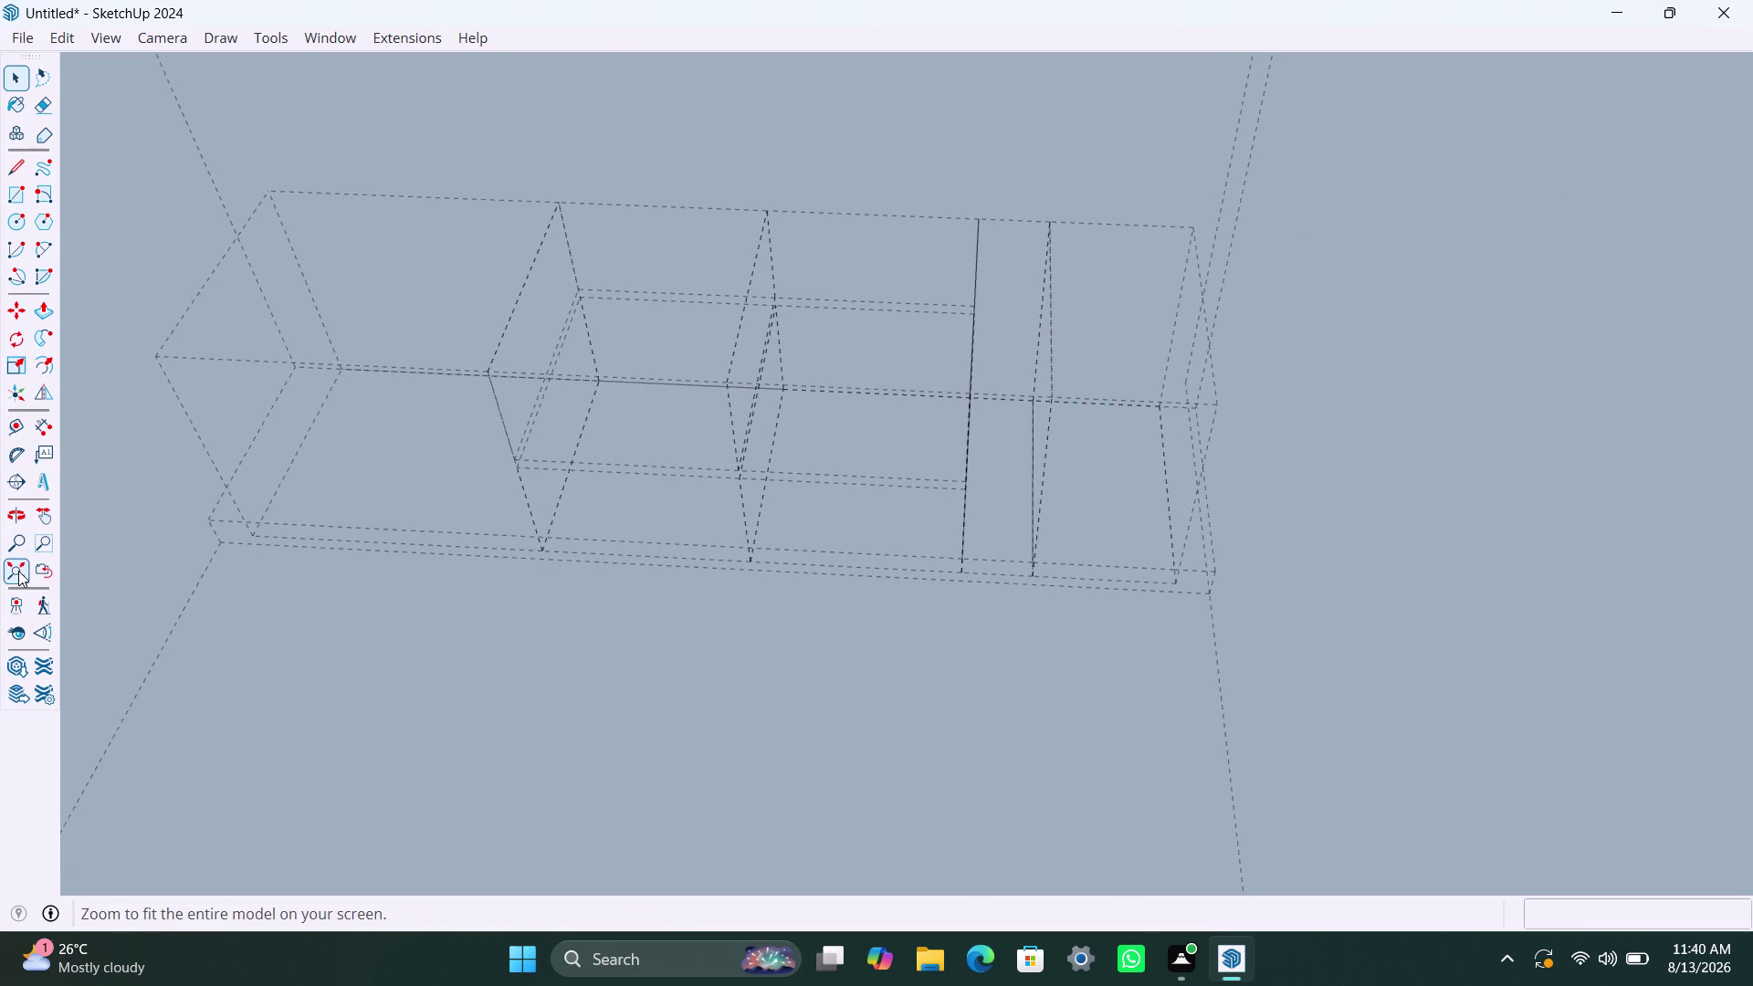